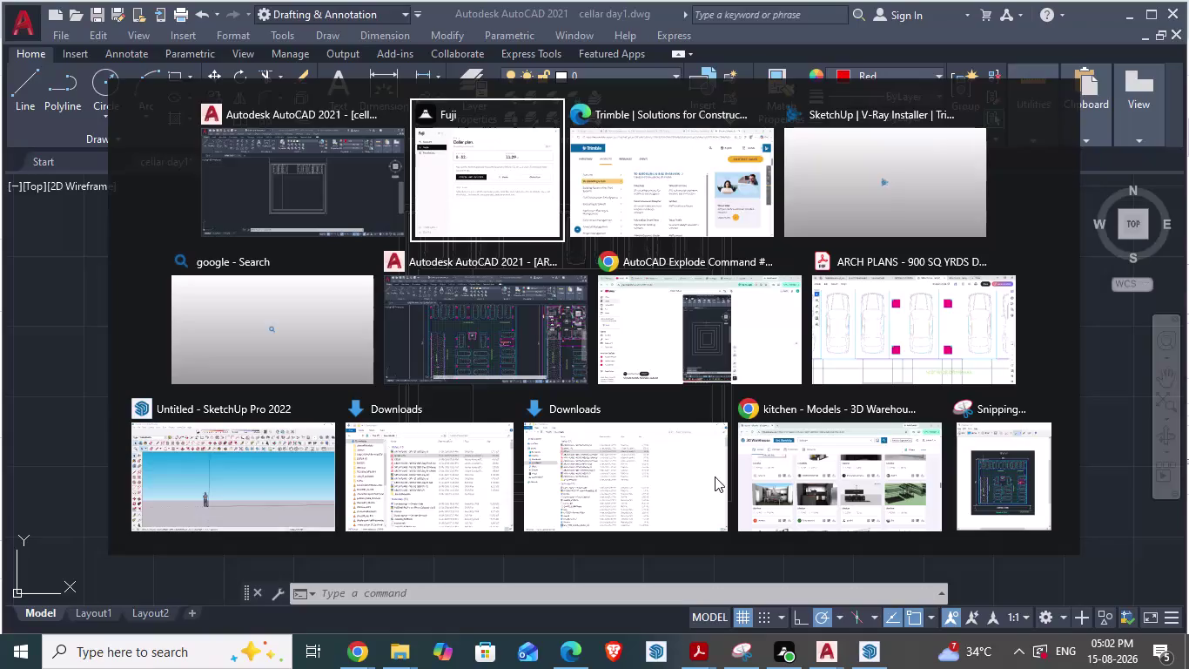
Switch to the ARCH PLANS - 900 SQ YRDS drawing and zoom to the cellar ramp.
key(alt+Tab)
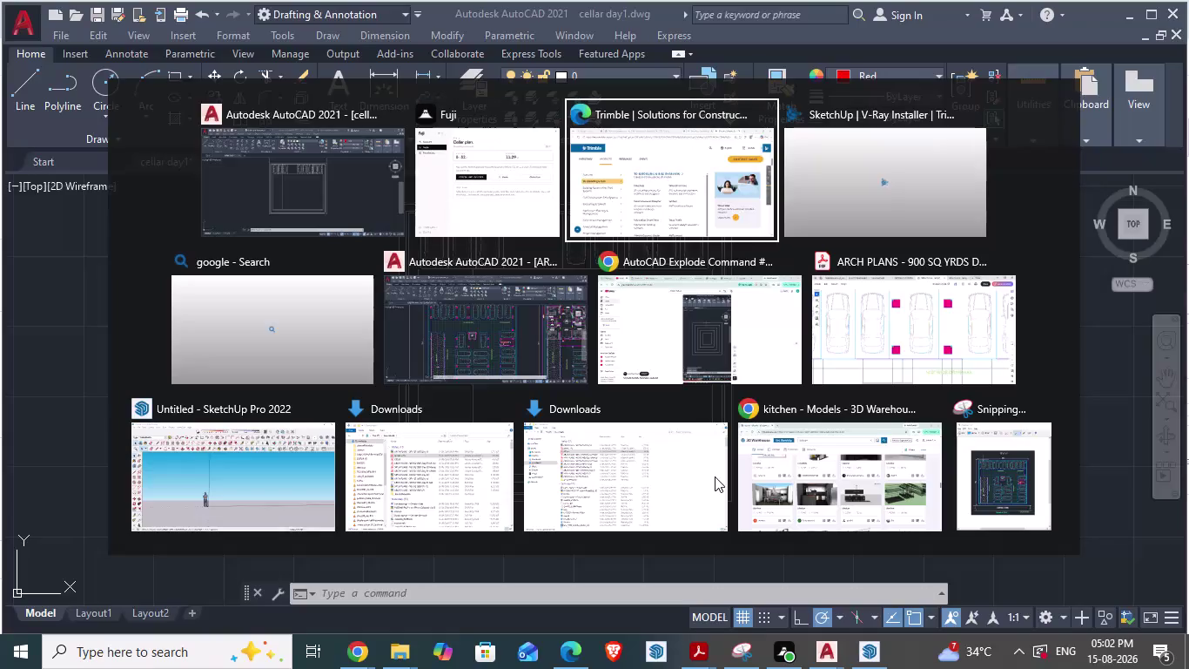
key(alt+Tab)
key(alt+Tab)
key(alt+Tab)
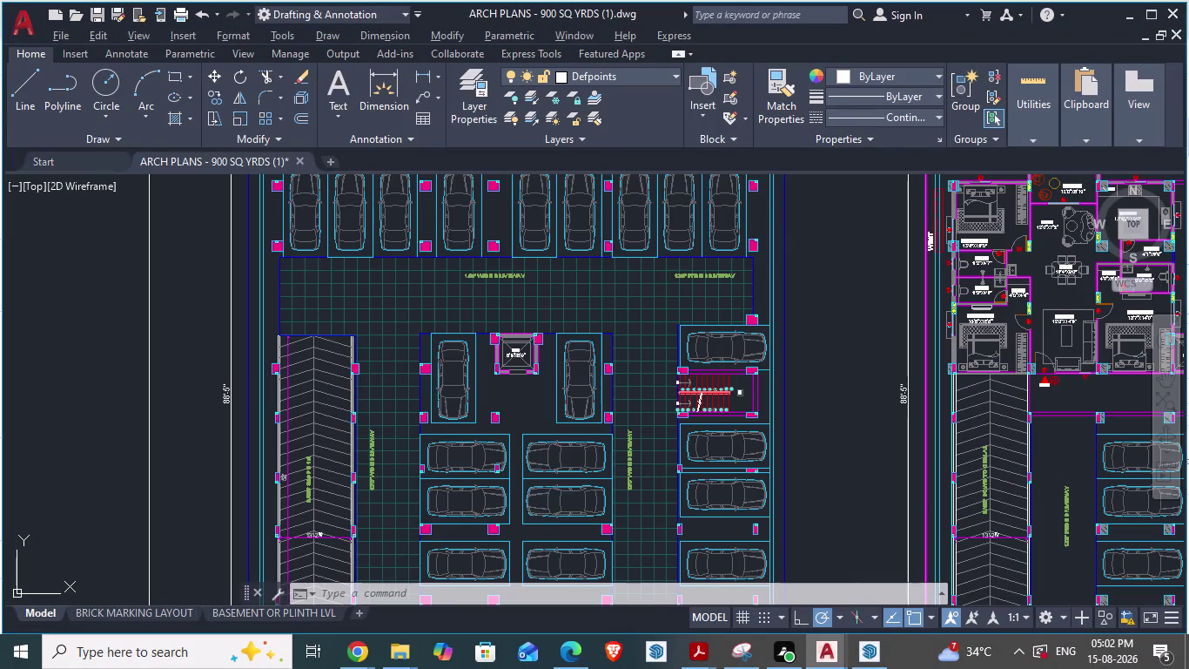
key(alt+Tab)
key(alt+Tab)
scroll(down, 3)
scroll(up, 3)
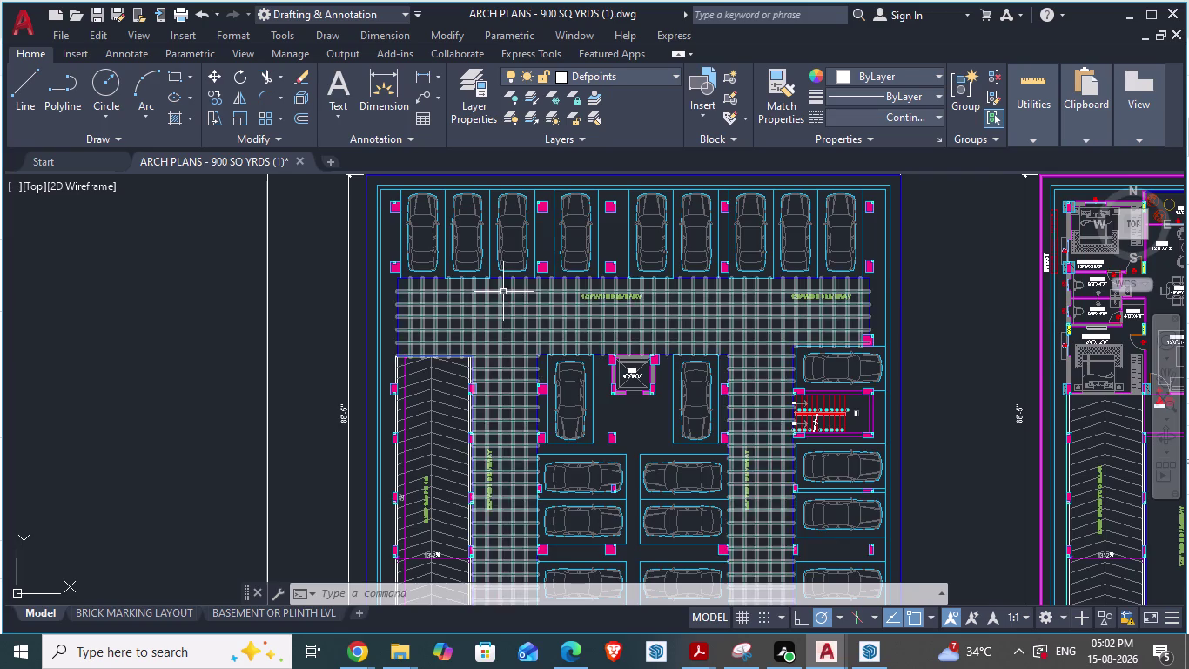
scroll(down, 3)
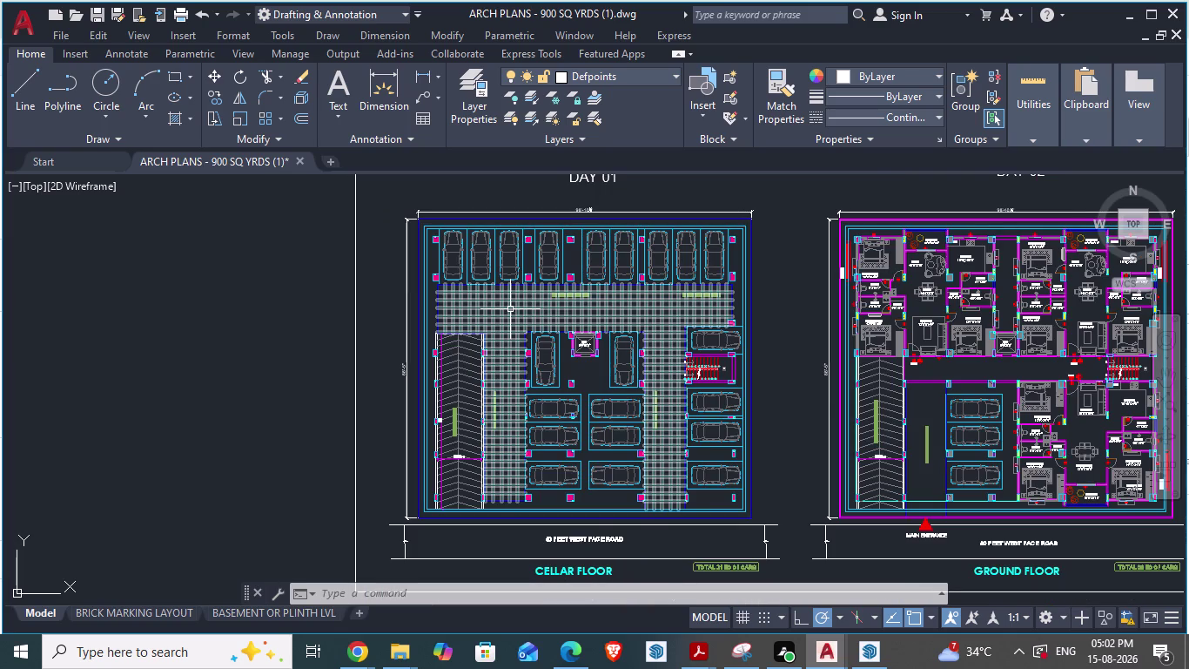
scroll(up, 3)
scroll(up, 3)
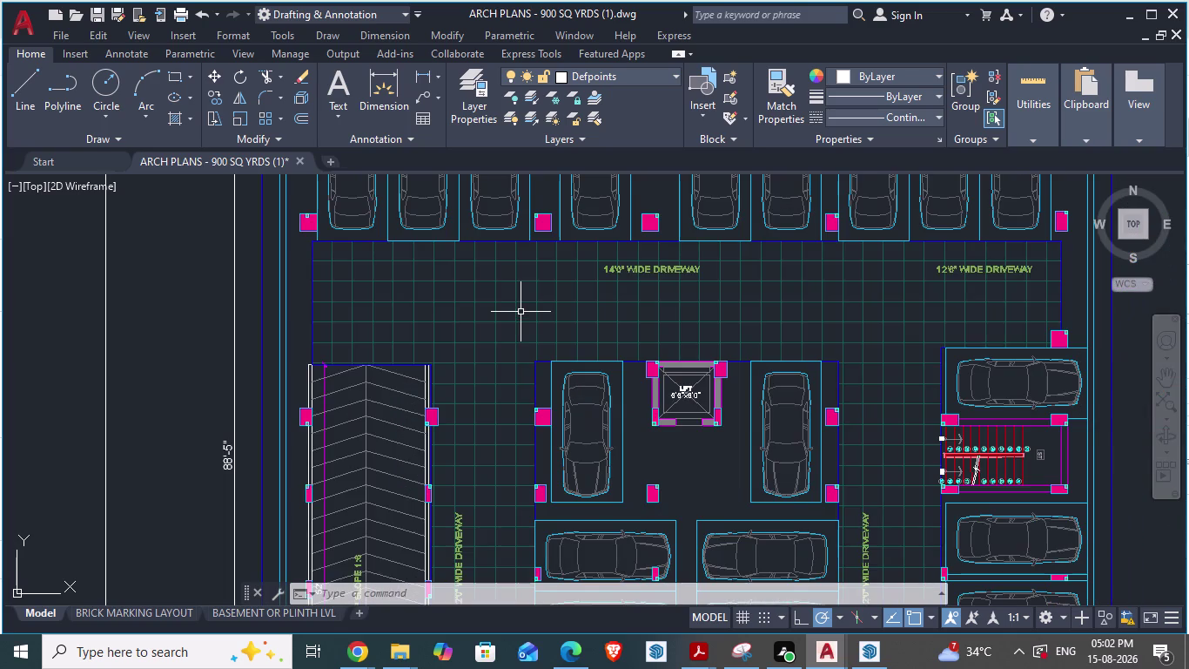
scroll(down, 3)
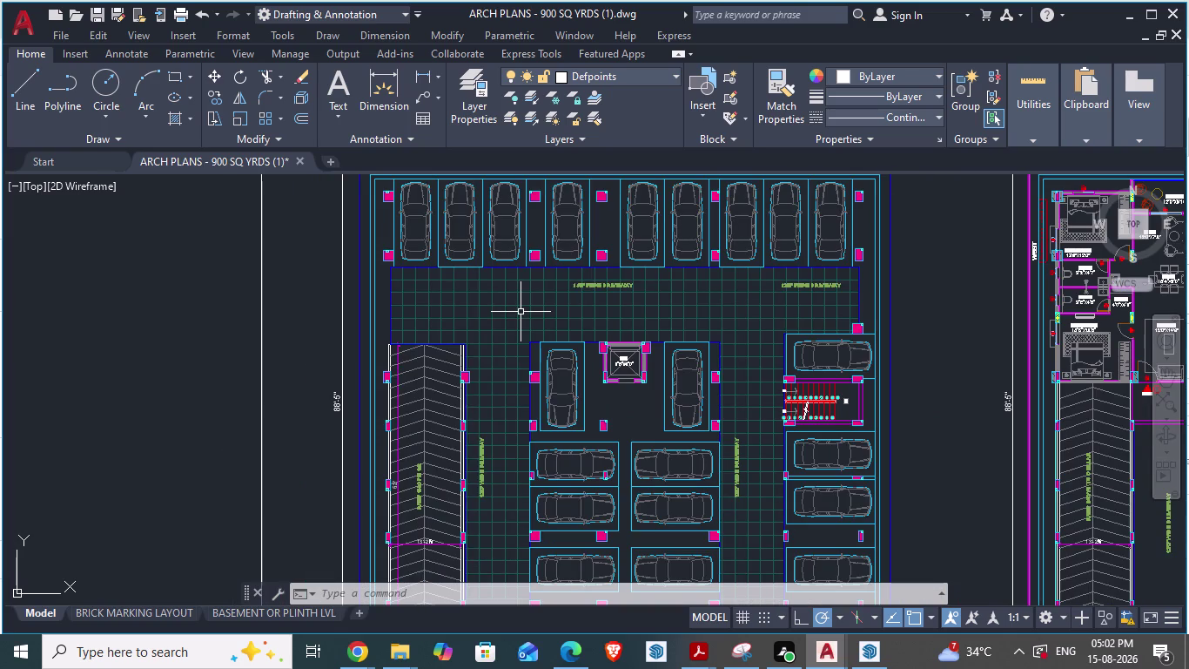
scroll(up, 3)
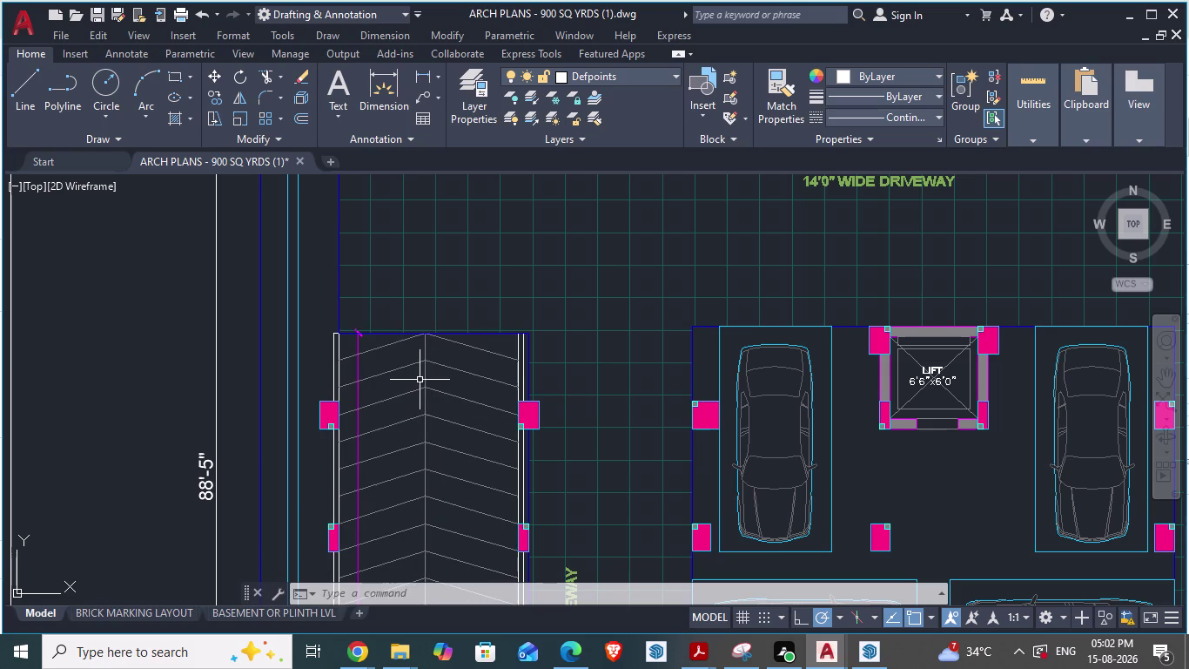
Delete the ramp's chevron hatch and start an aligned dimension with DA.
click(423, 385)
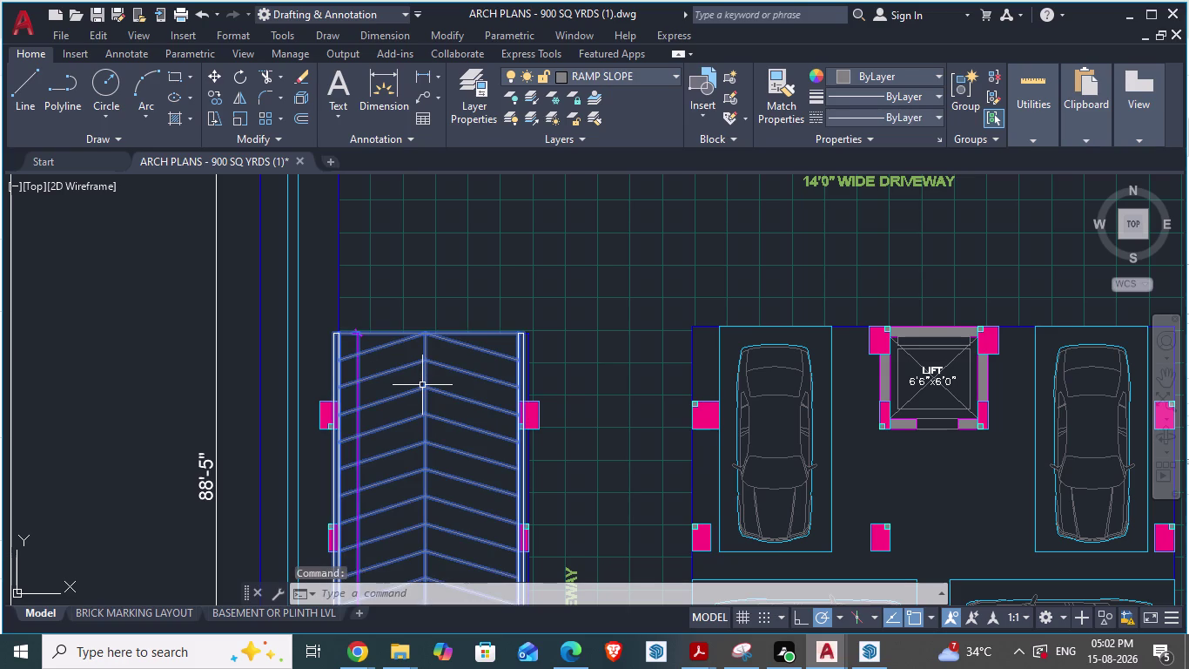
key(Delete)
scroll(down, 3)
scroll(down, 3)
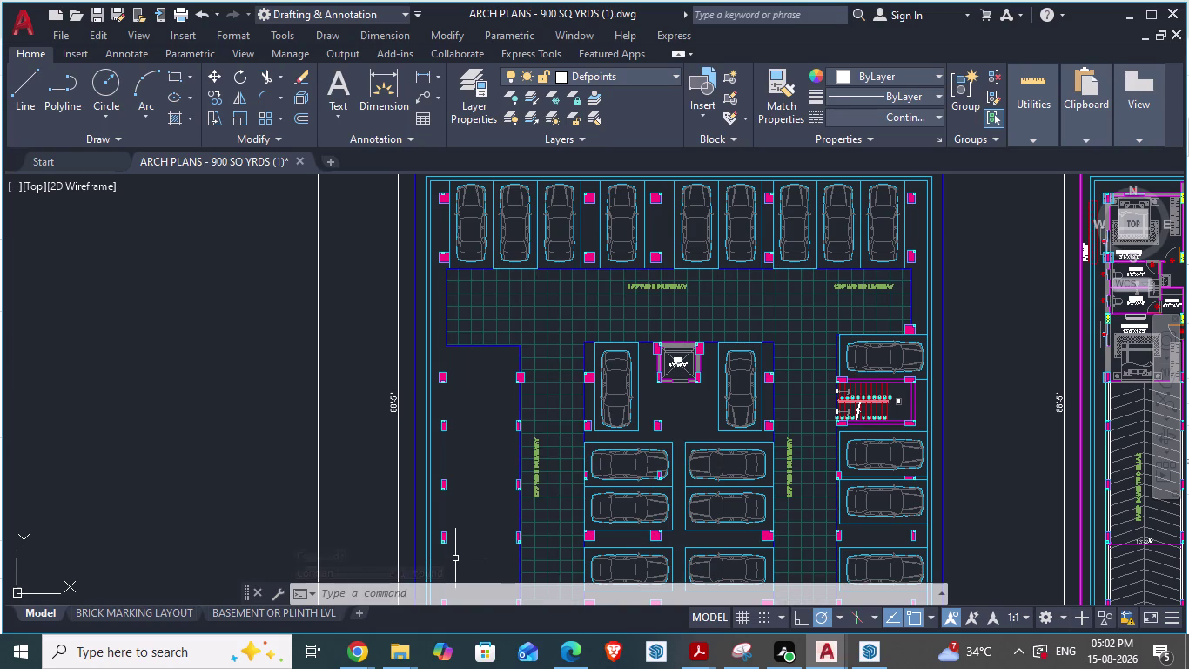
text(da)
key(Return)
scroll(down, 3)
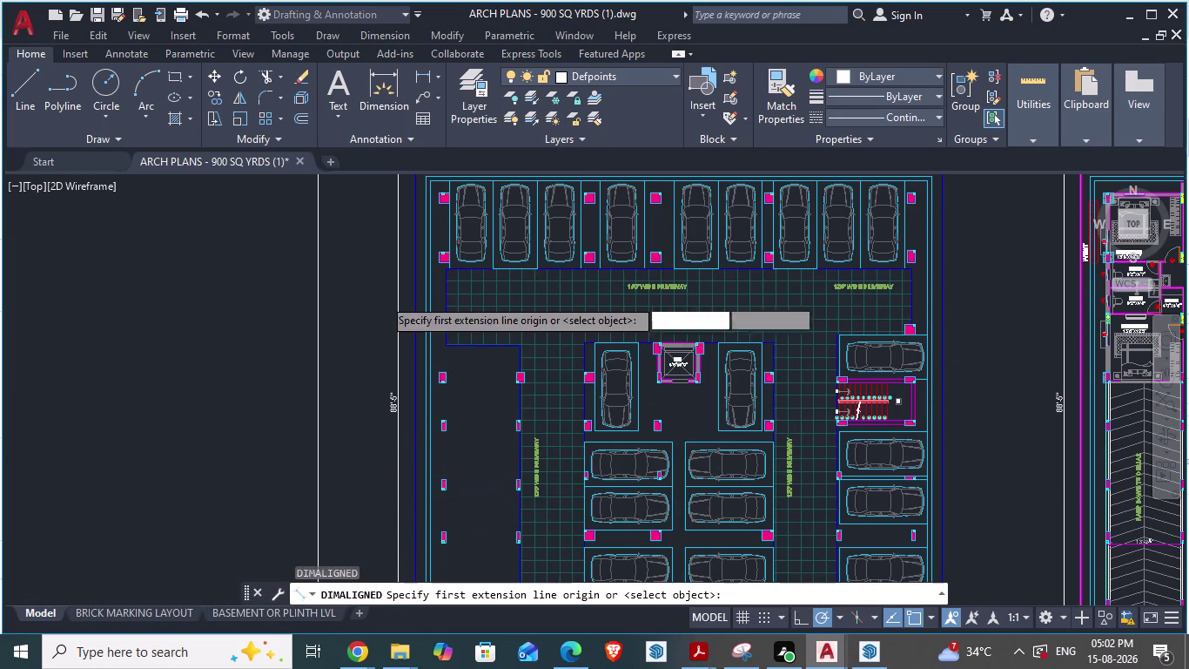
Pick a driveway corner as the aligned dimension's first point, then cancel.
scroll(up, 3)
scroll(up, 3)
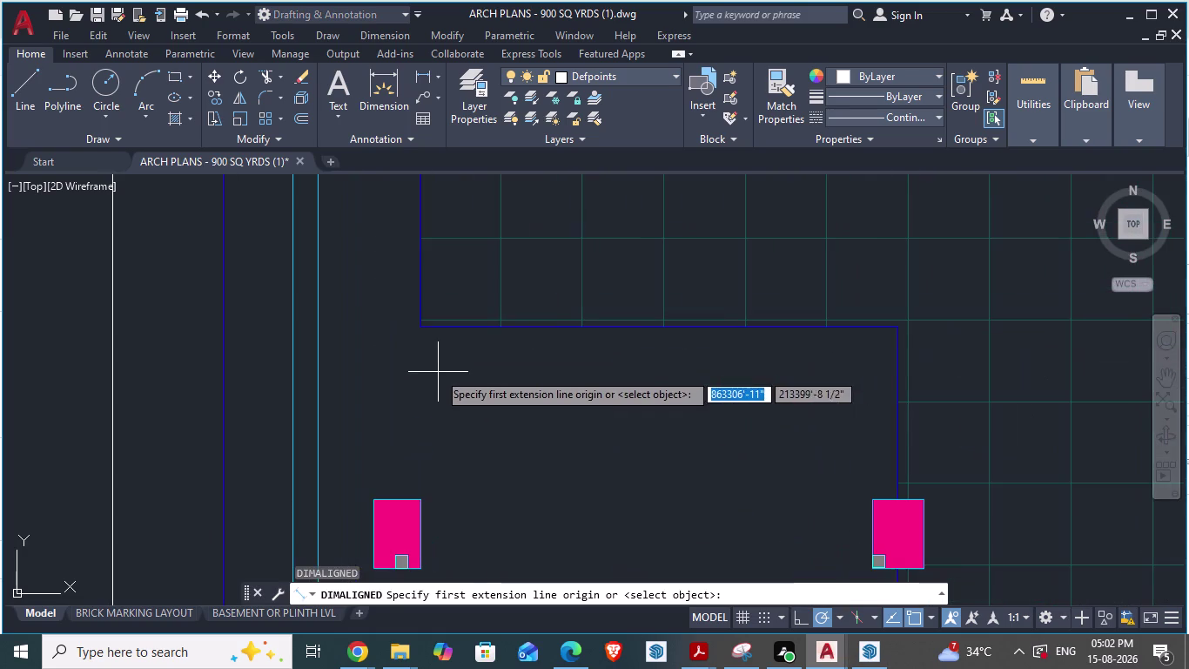
scroll(down, 3)
scroll(up, 3)
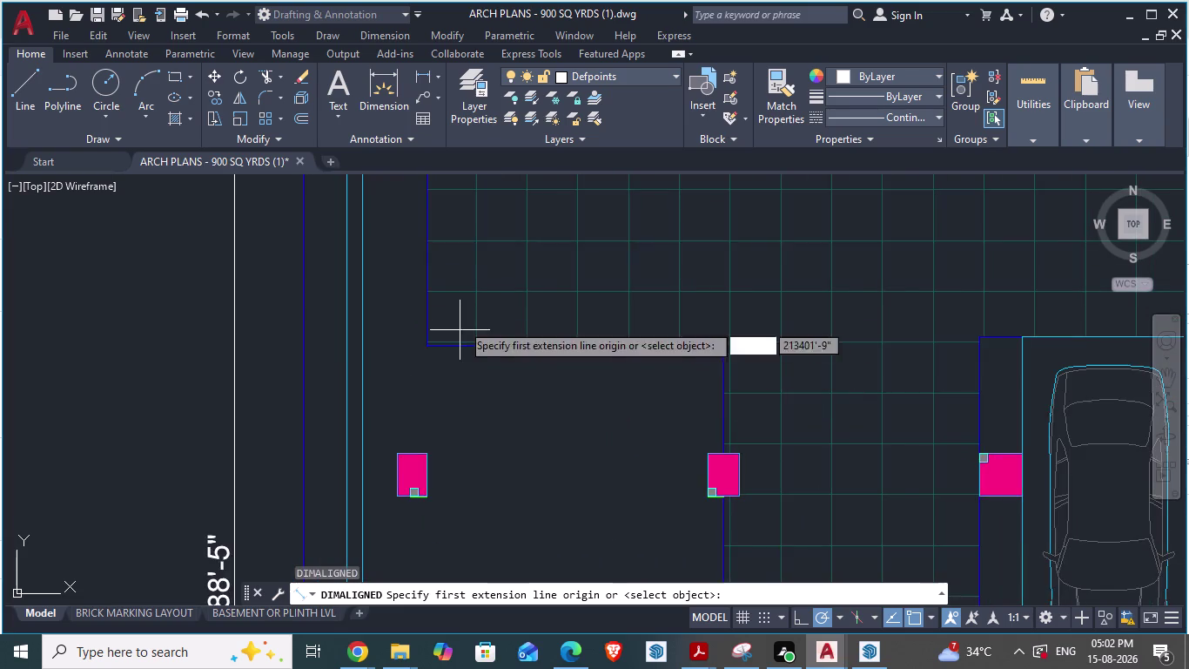
scroll(down, 3)
scroll(down, 3)
scroll(up, 3)
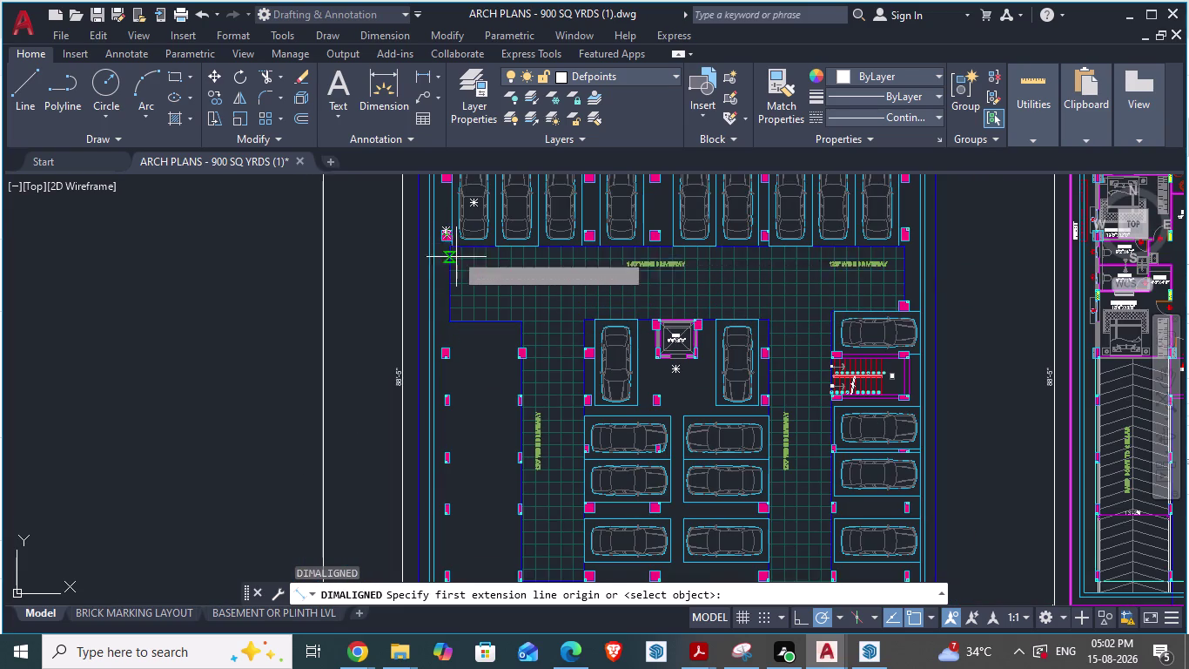
scroll(up, 3)
scroll(up, 3)
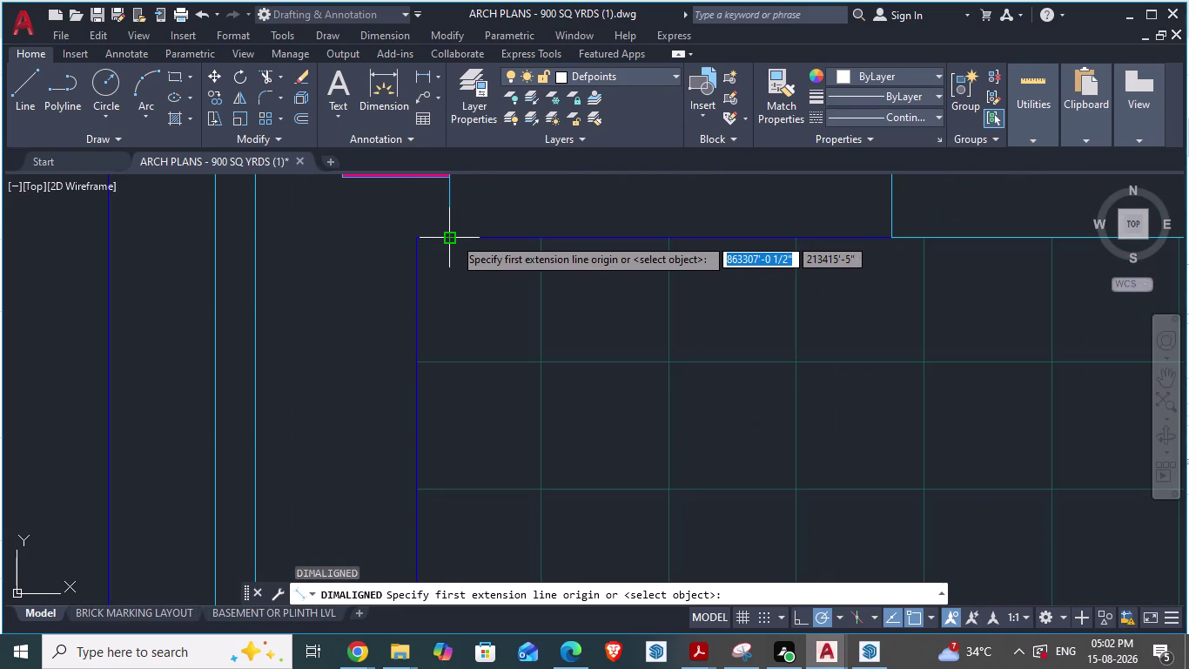
click(246, 294)
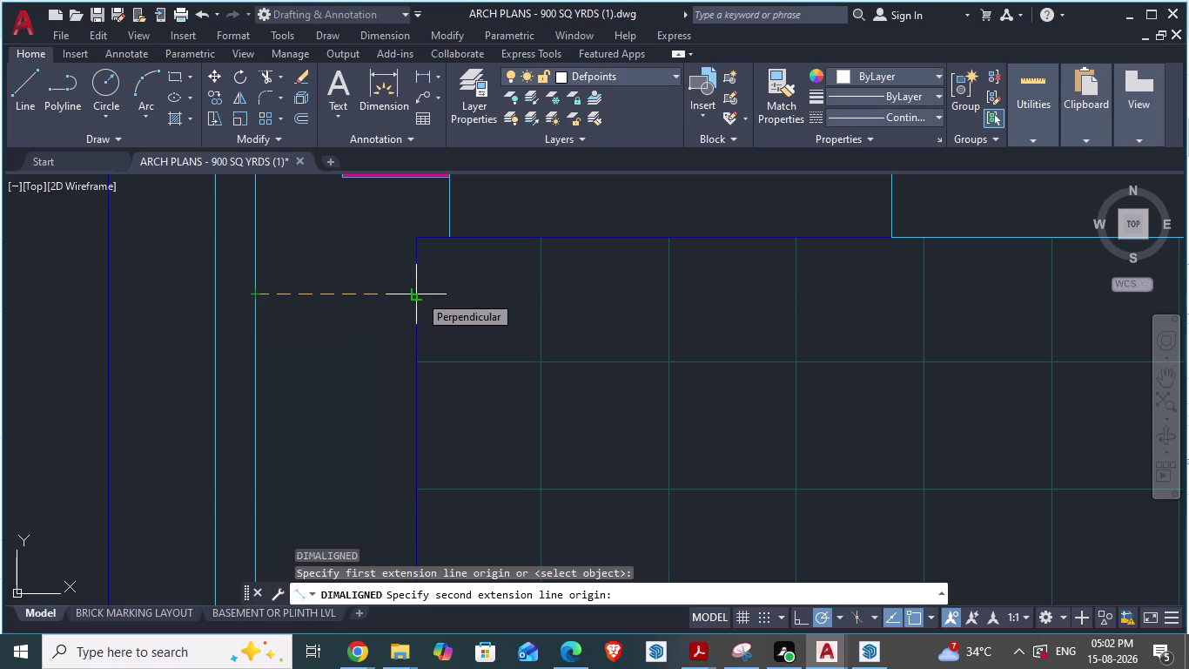
key(Escape)
scroll(down, 3)
scroll(up, 3)
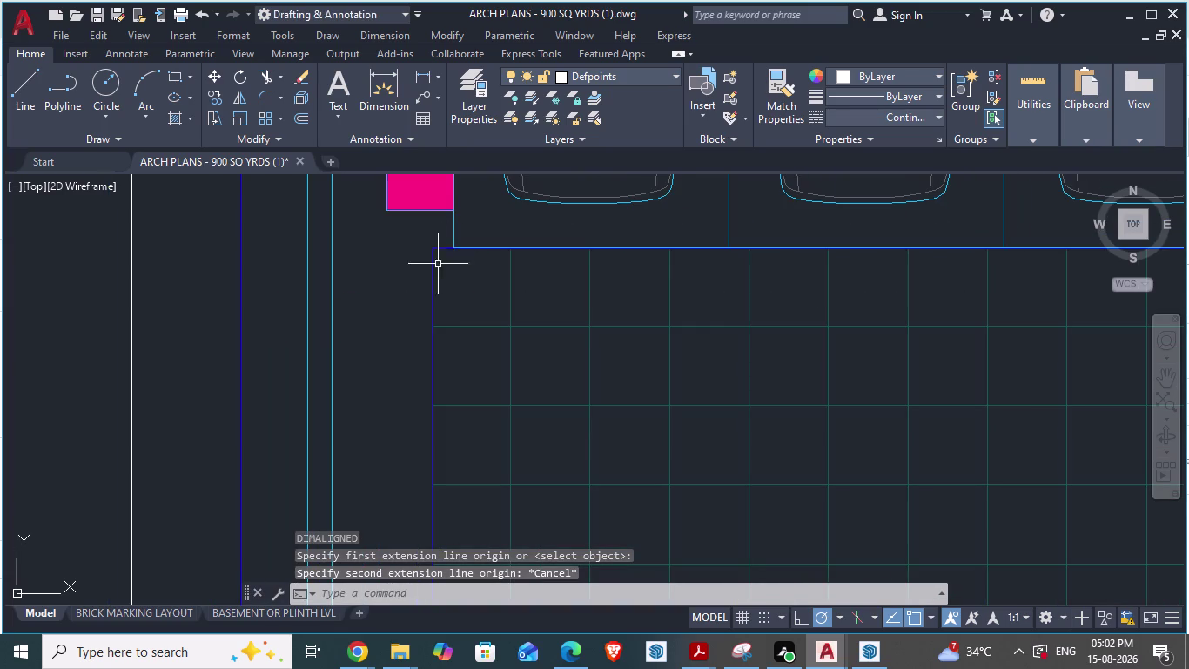
Restart the aligned dimension from another driveway corner and cancel it.
text(da)
key(Return)
click(441, 251)
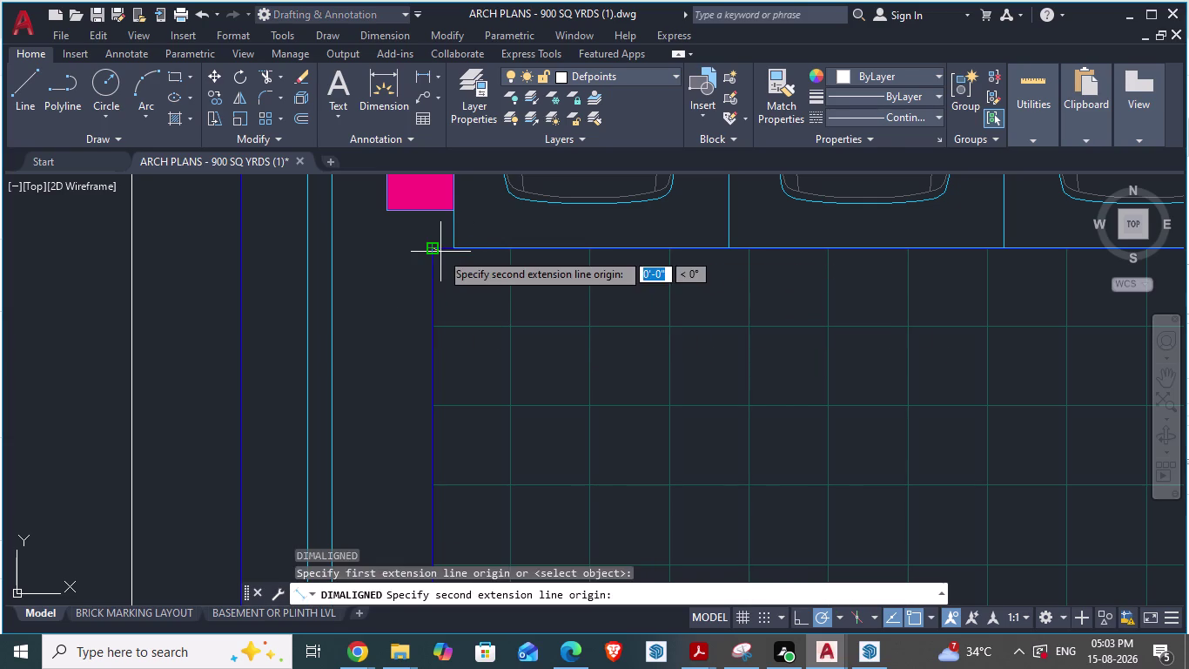
scroll(down, 3)
scroll(down, 3)
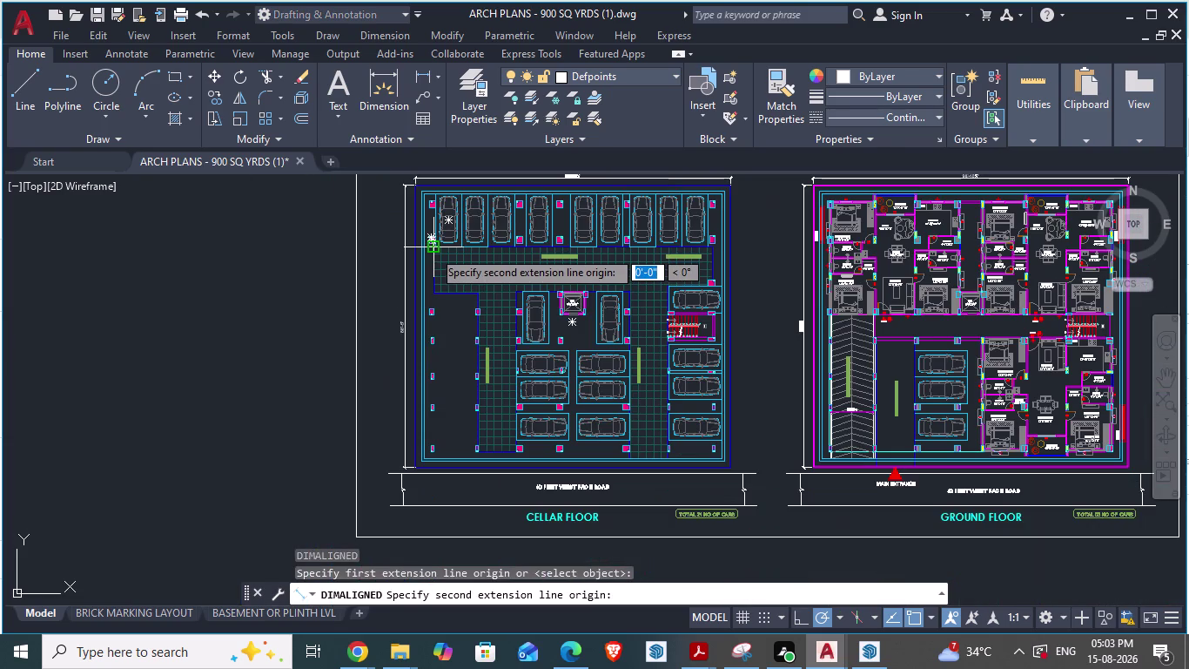
scroll(up, 3)
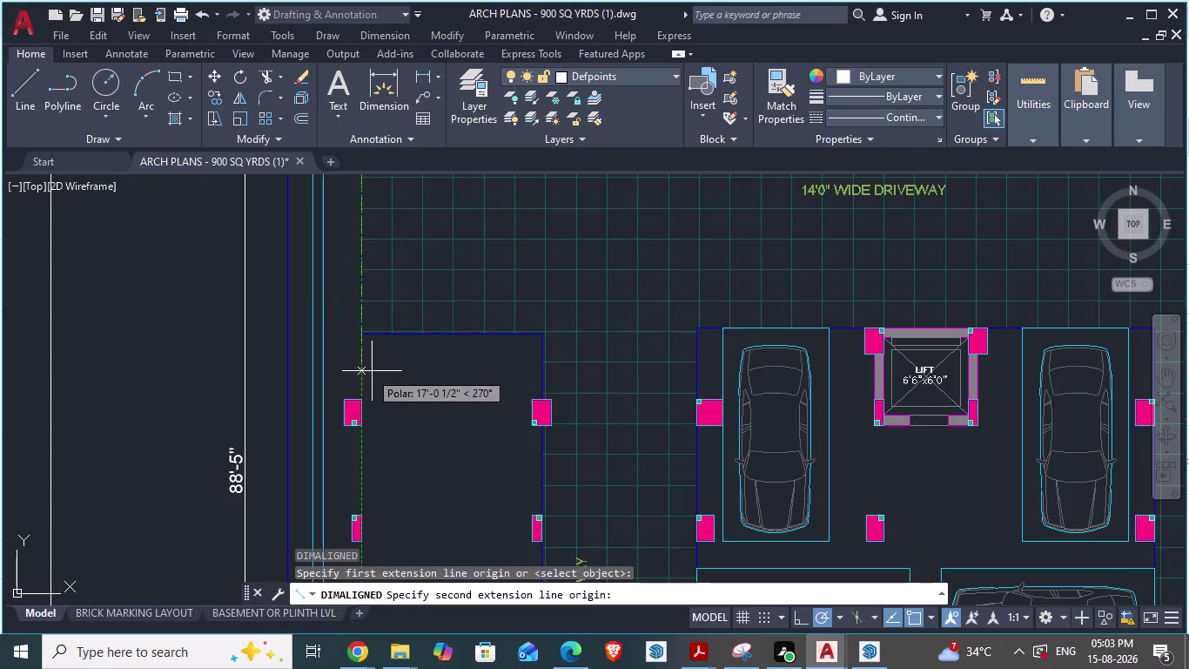
key(Escape)
Retry from the inner driveway corner, cancel, and return to cellar day1.
key(d)
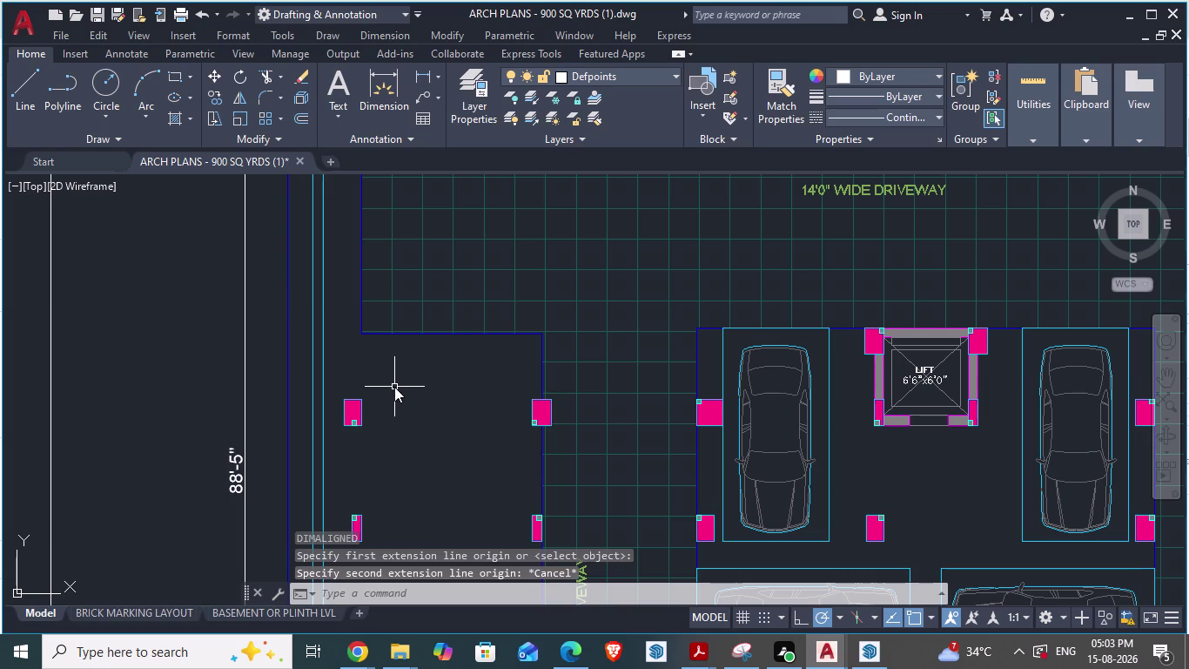
key(a)
key(Return)
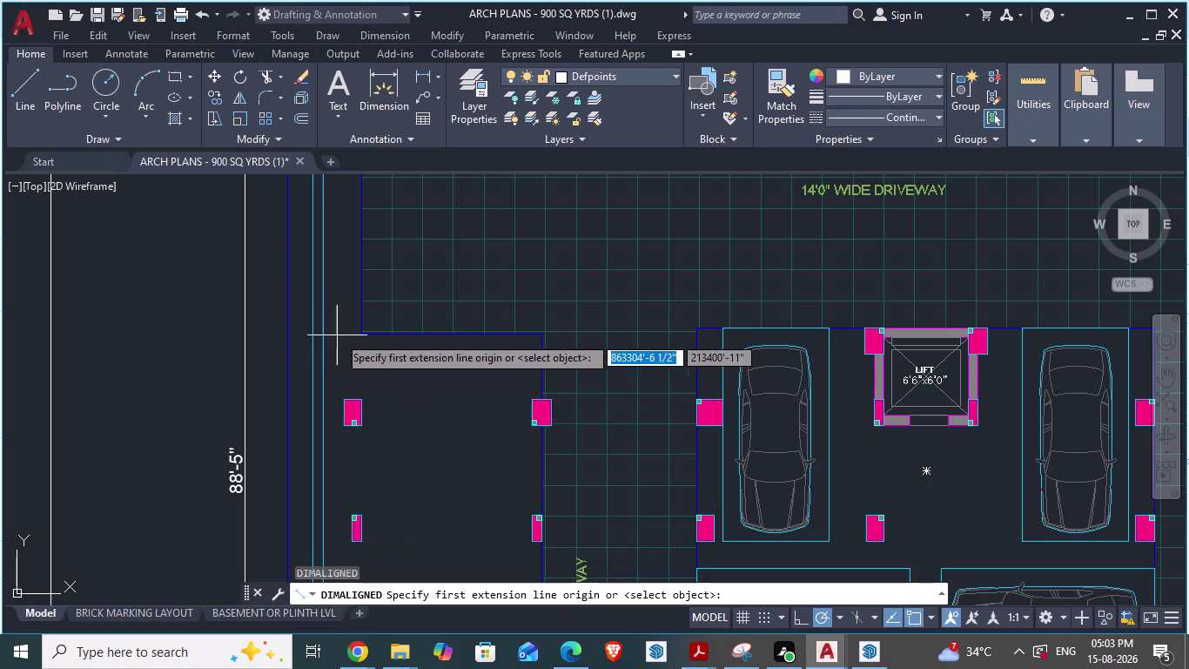
click(364, 338)
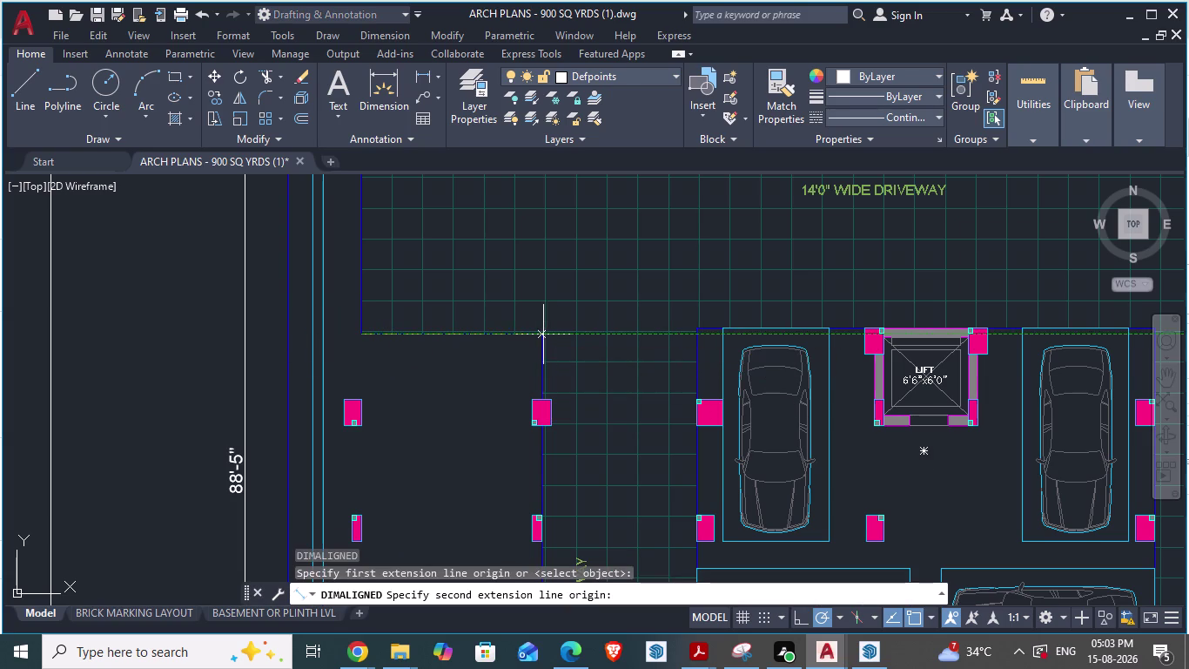
scroll(up, 3)
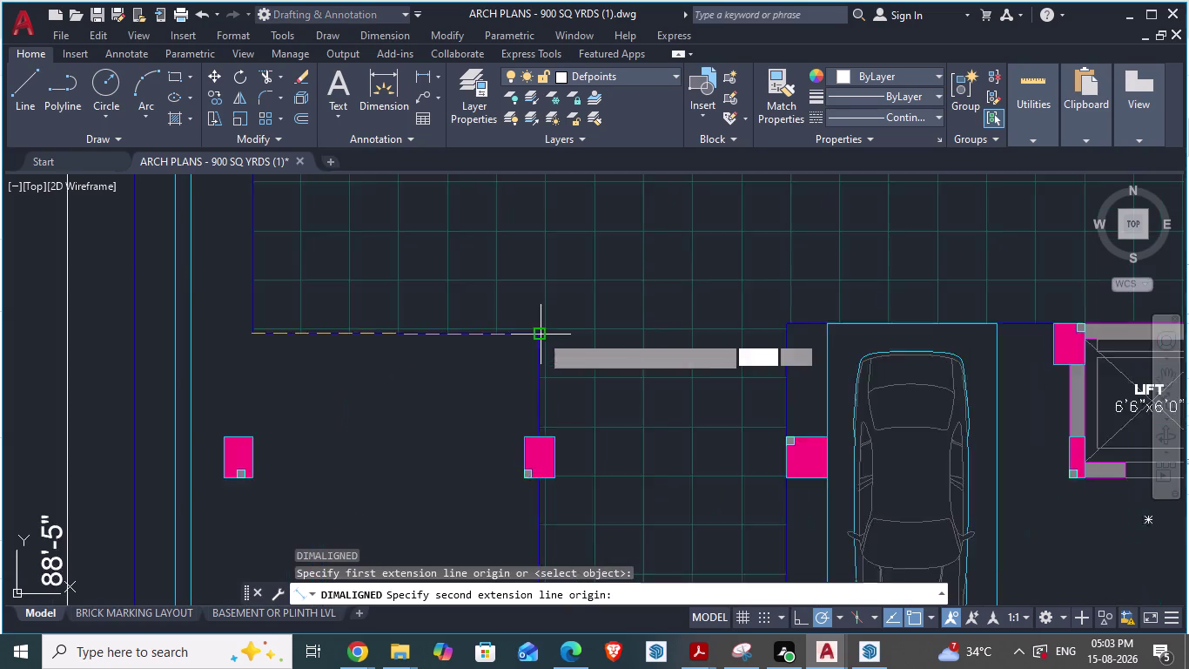
scroll(up, 3)
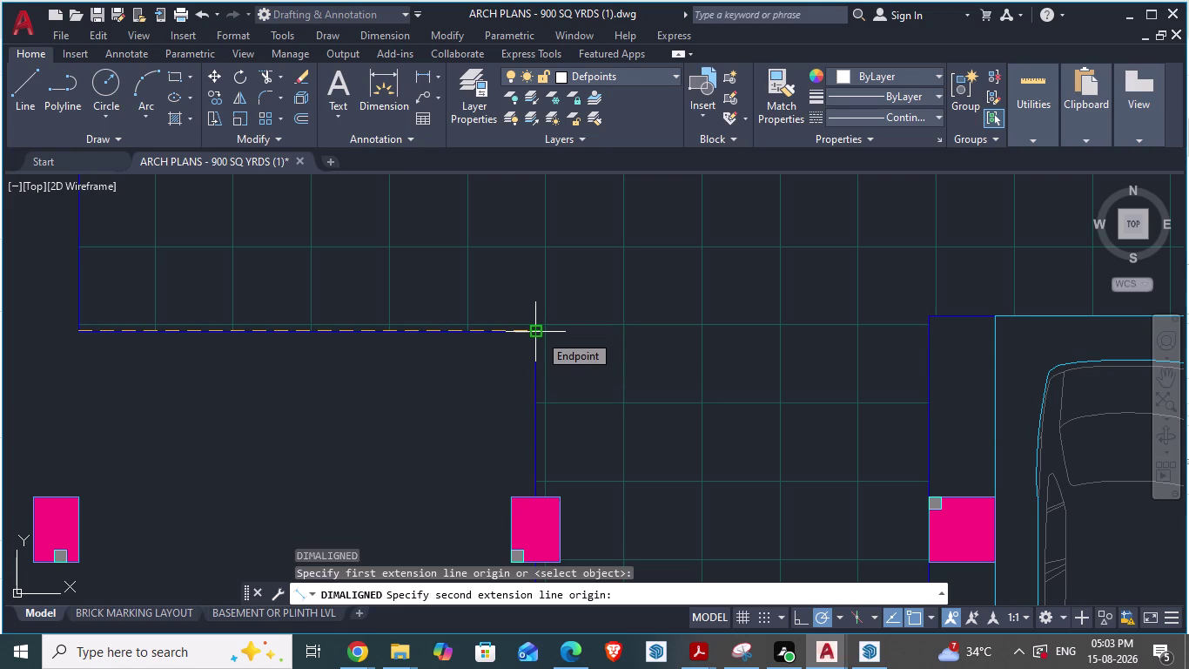
key(Escape)
scroll(down, 3)
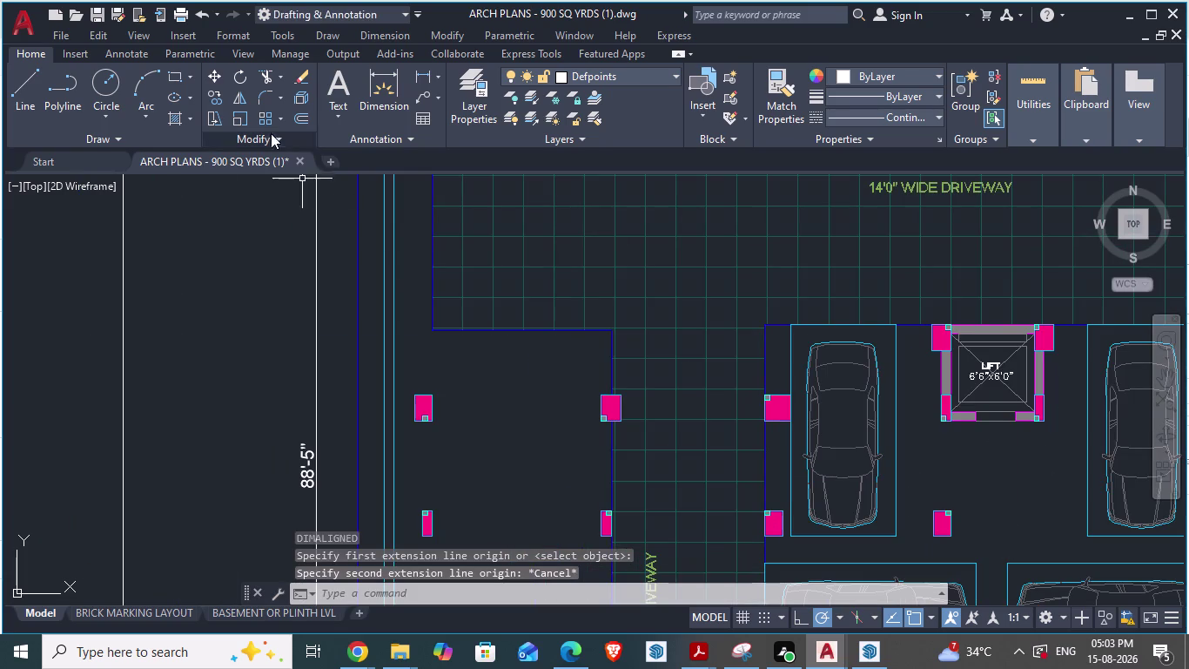
key(alt+Tab)
Start an aligned dimension on the driveway's left edge, then cancel it.
scroll(up, 3)
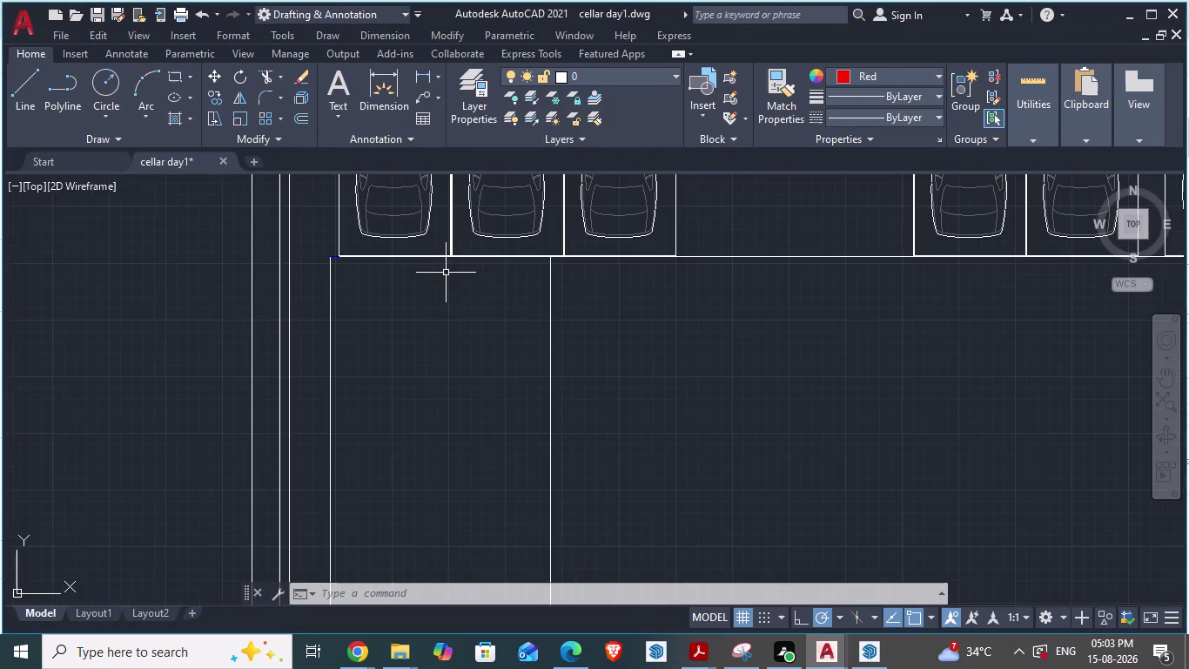
scroll(up, 3)
scroll(down, 3)
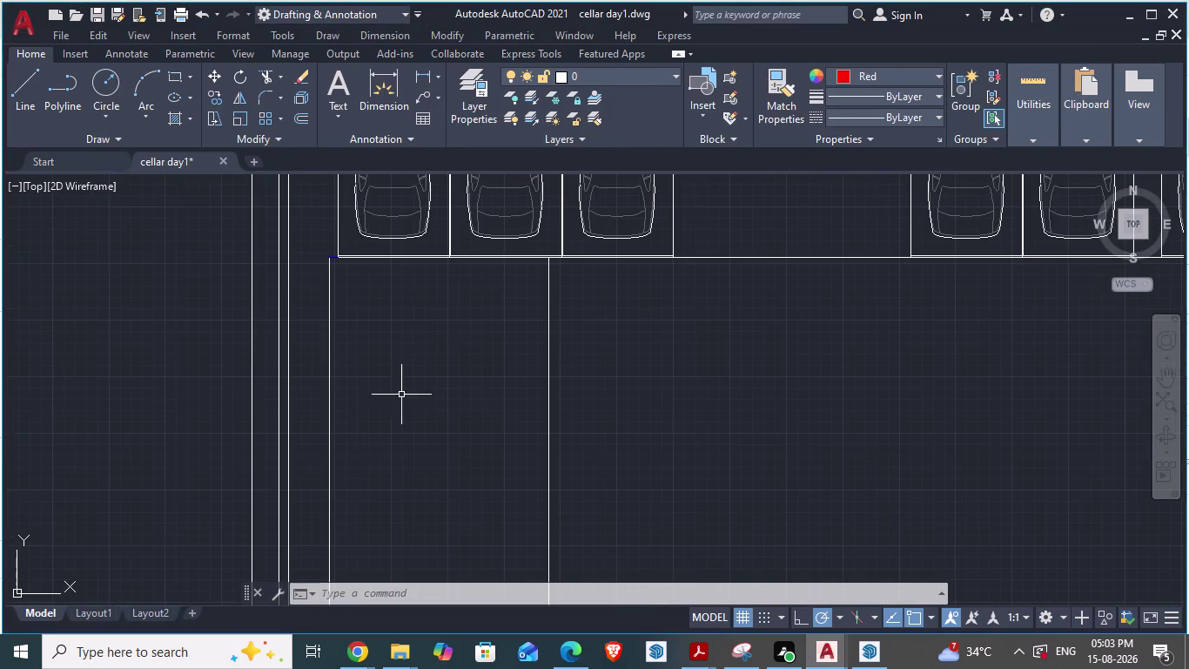
key(d)
key(a)
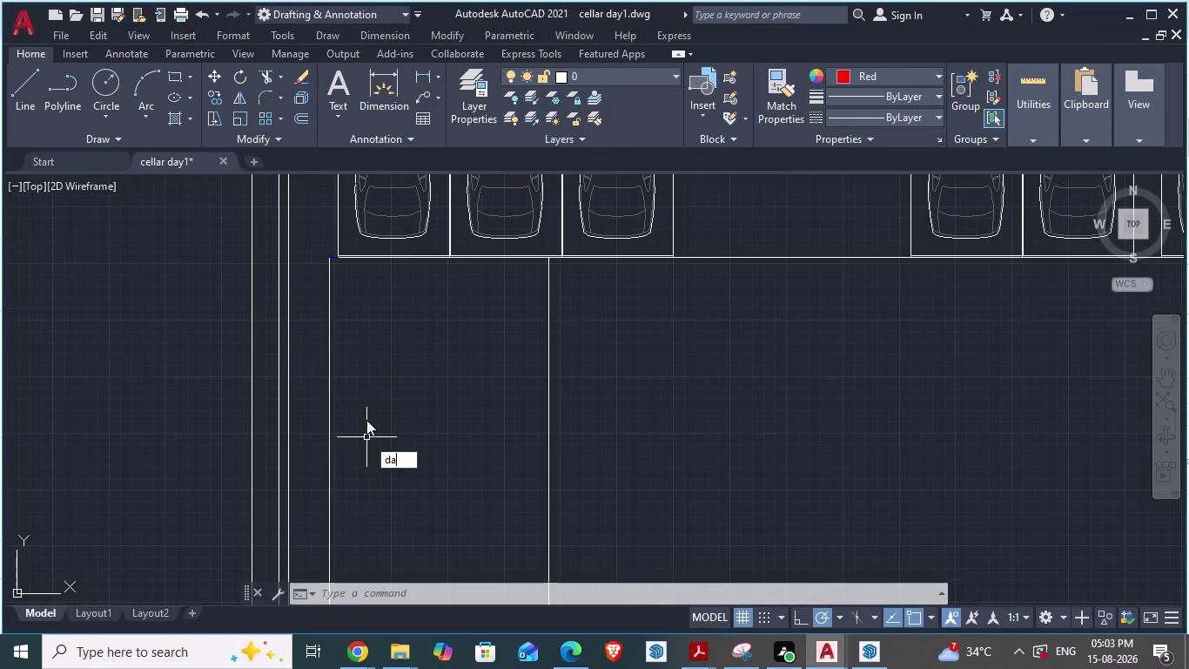
key(Return)
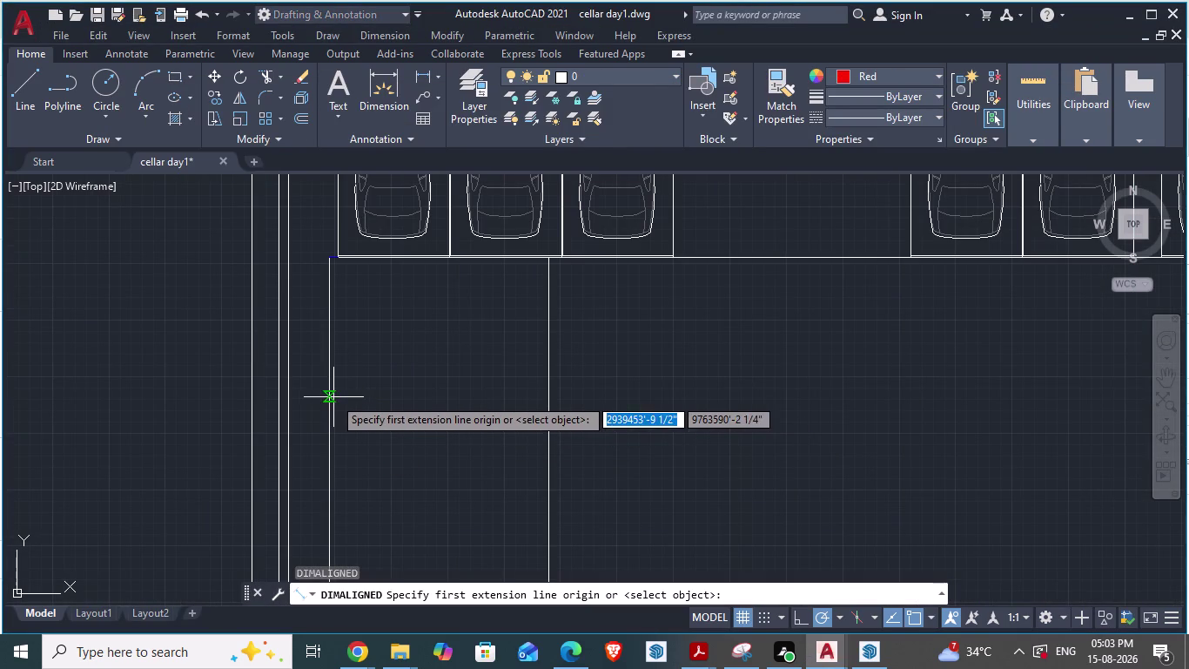
click(289, 382)
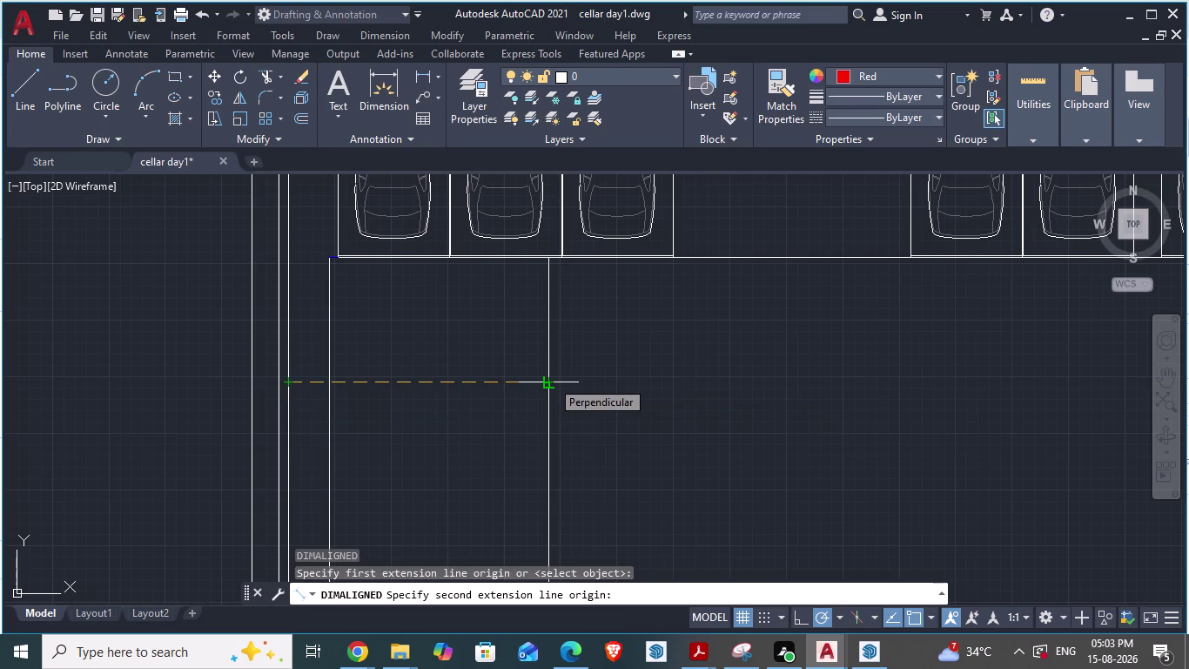
key(Escape)
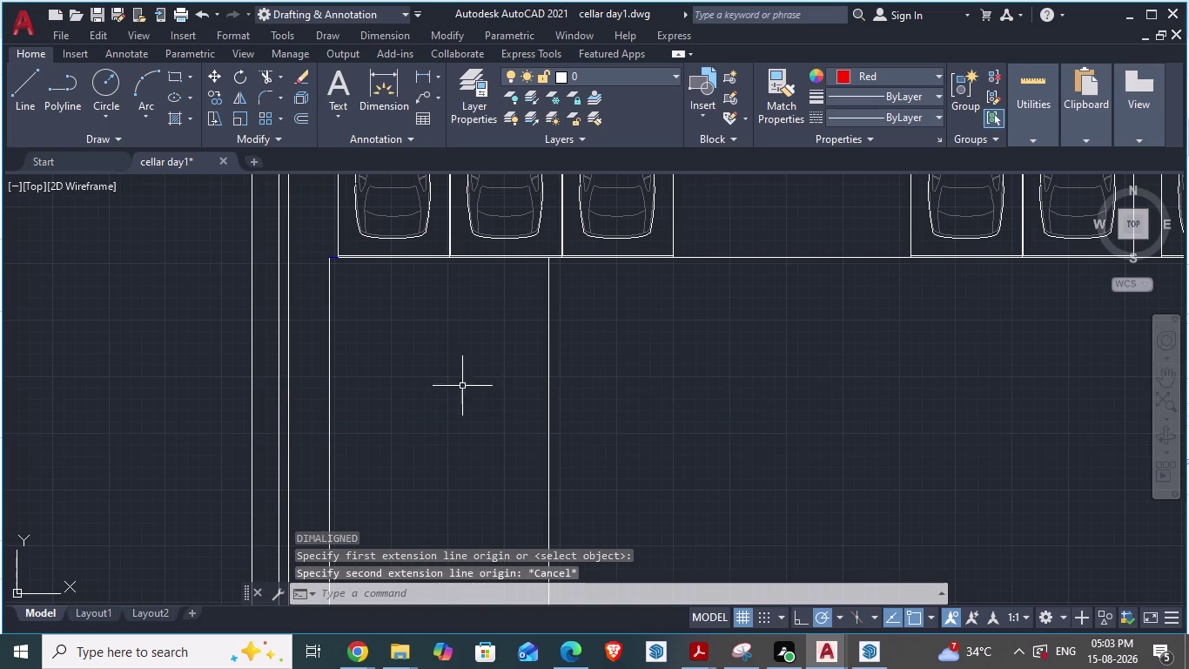
In ARCH PLANS, measure from the top end of the driveway edge, then return to cellar day1.
key(alt+Tab)
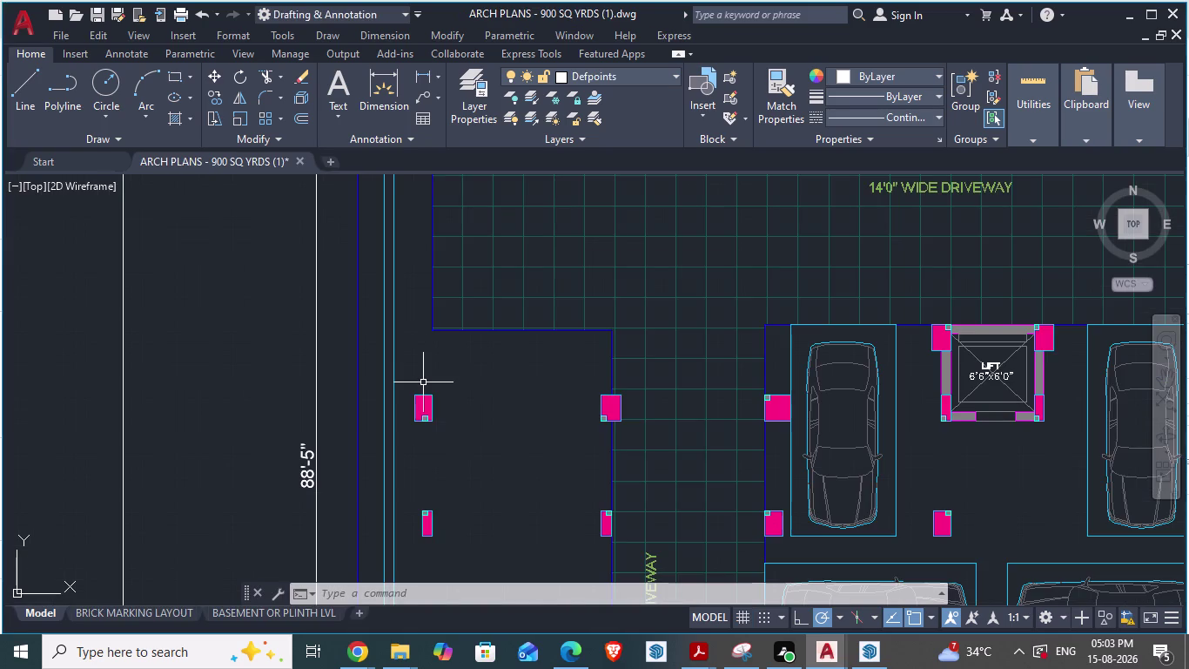
key(alt+Tab)
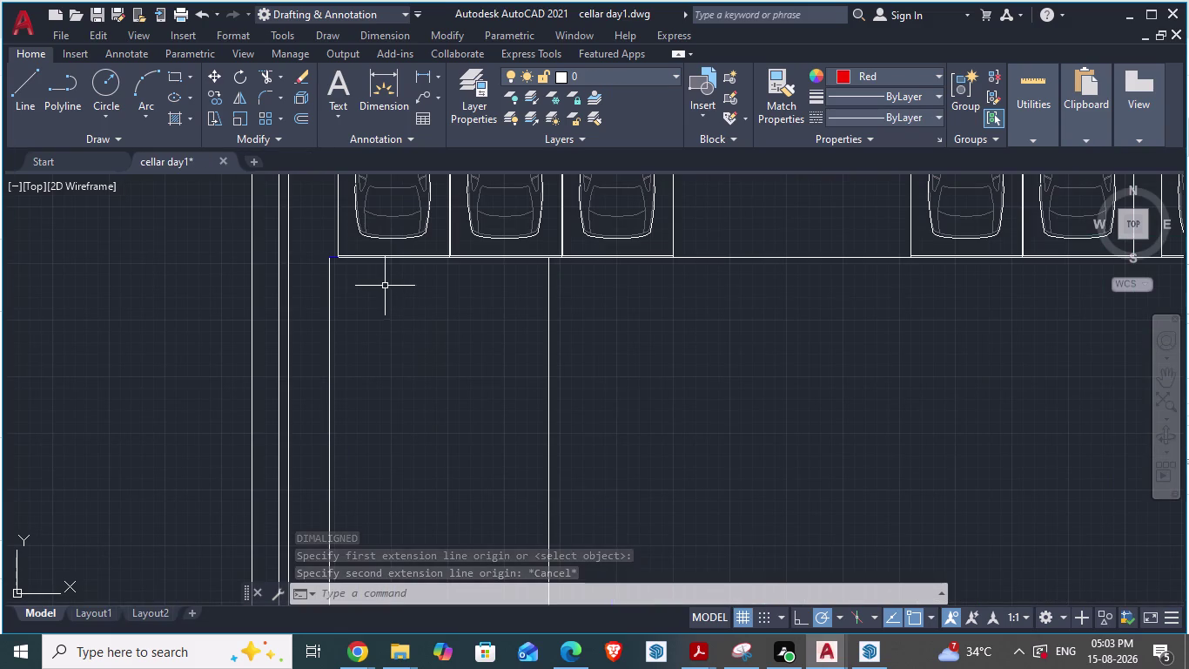
key(alt+Tab)
scroll(down, 3)
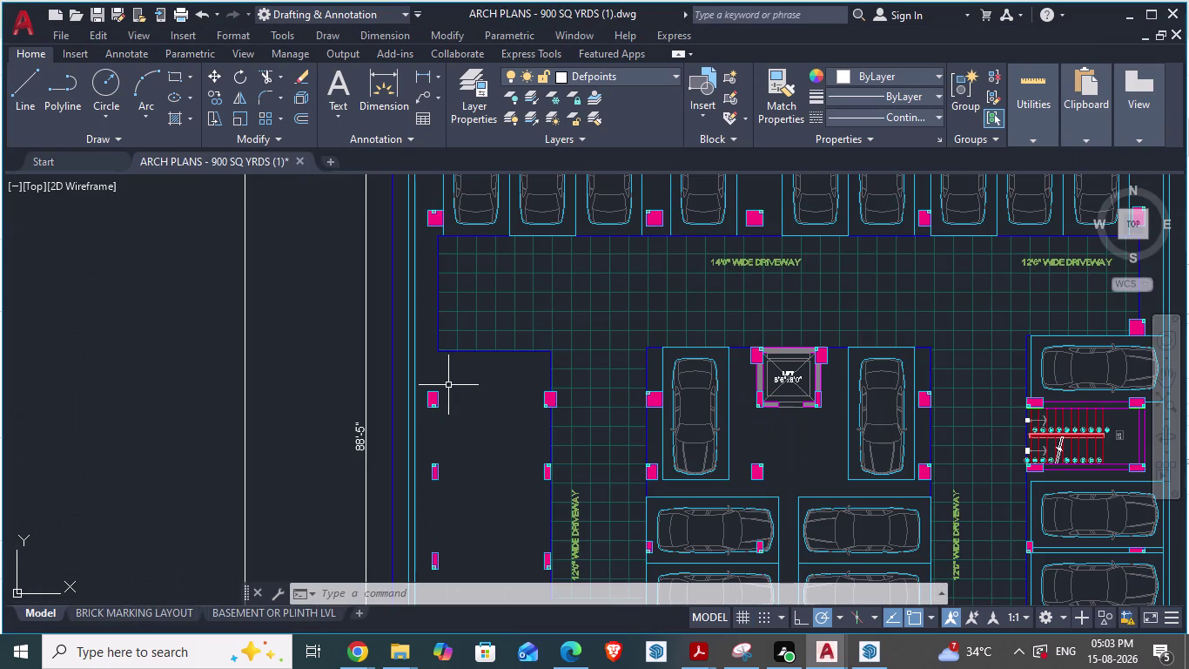
text(da)
key(Return)
scroll(up, 3)
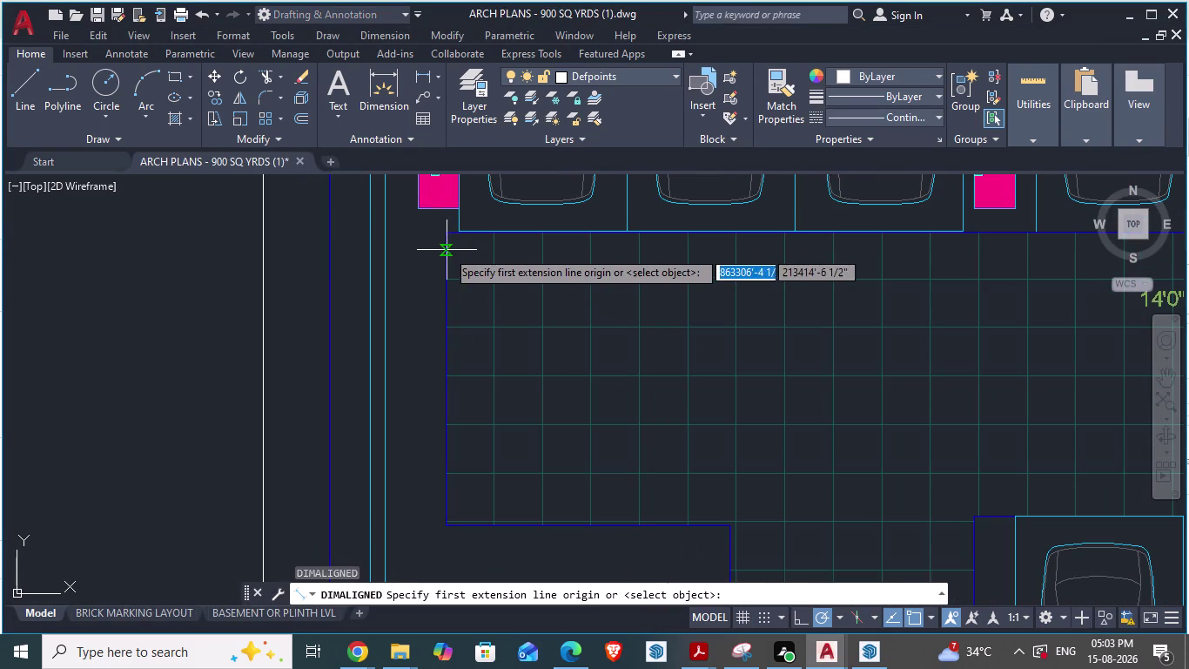
click(450, 232)
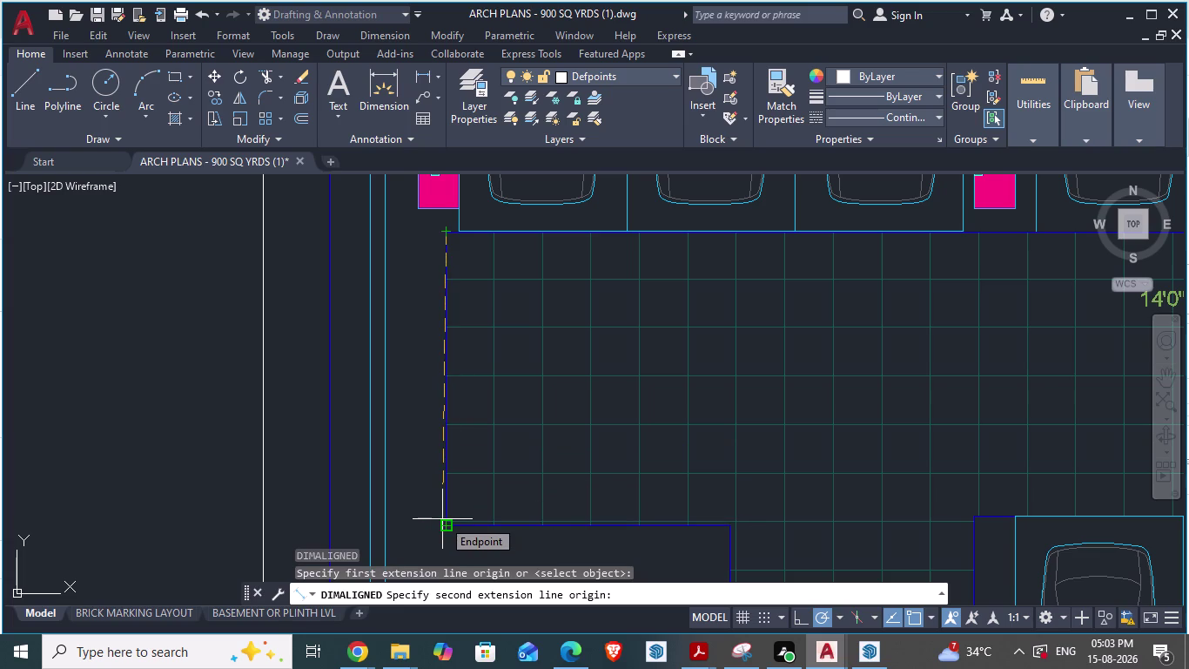
key(Escape)
key(alt+Tab)
scroll(down, 3)
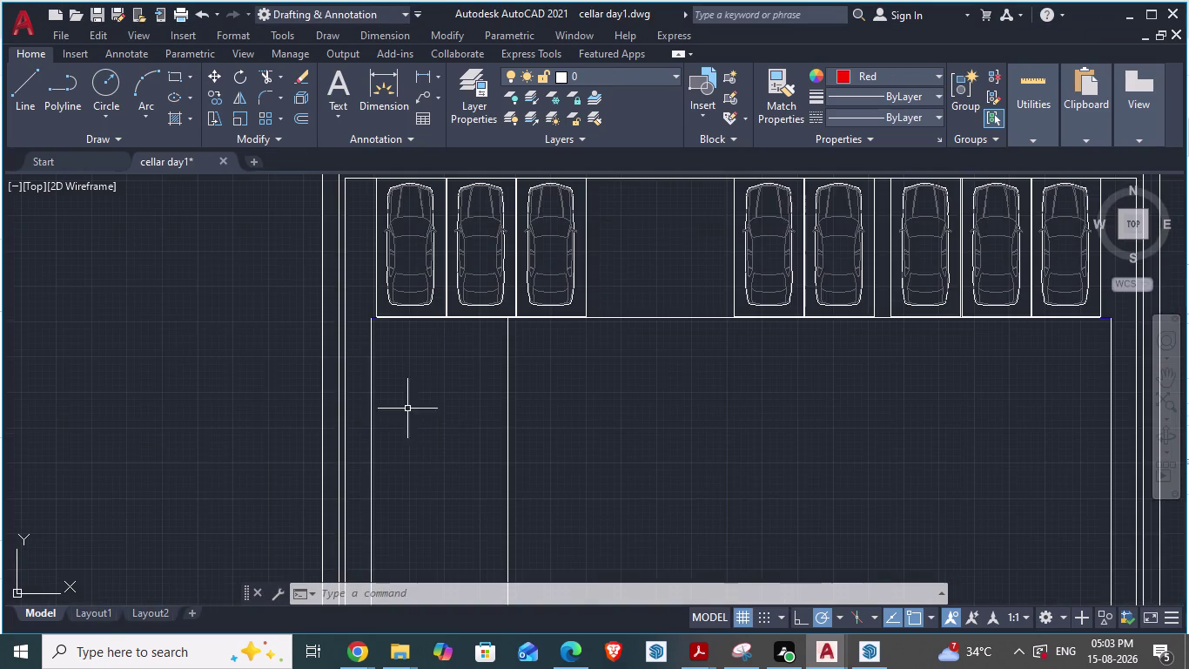
Place a 14'-5" aligned dimension from the left edge's top corner, then switch to ARCH PLANS.
scroll(up, 3)
key(d)
key(a)
key(Return)
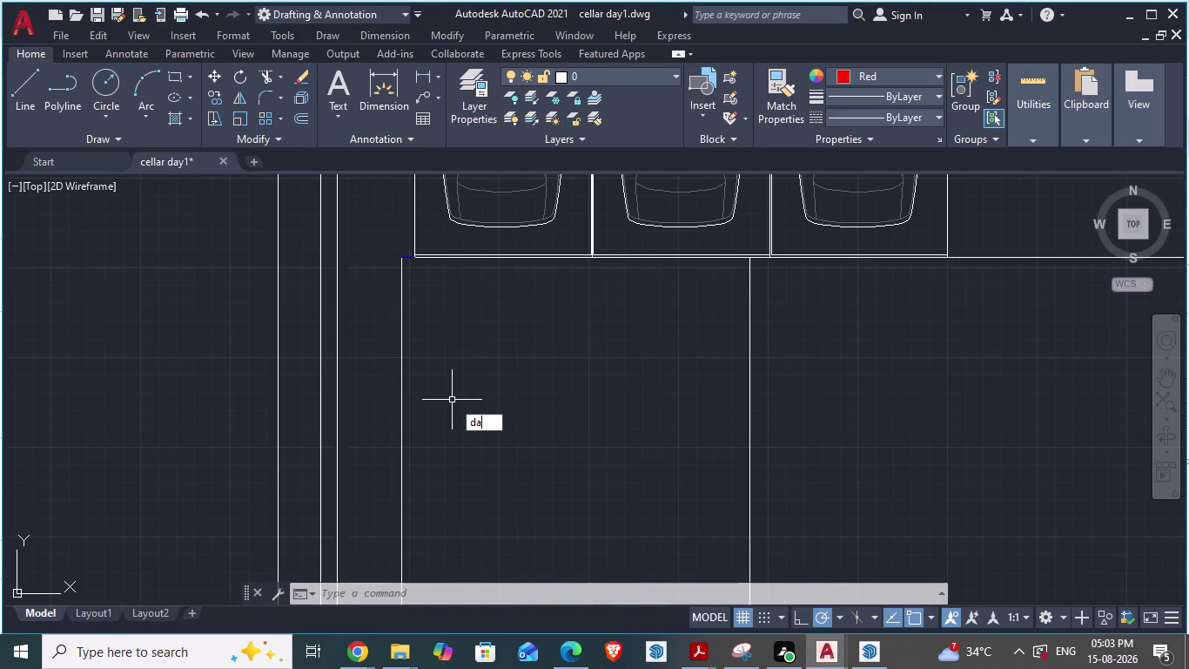
click(398, 263)
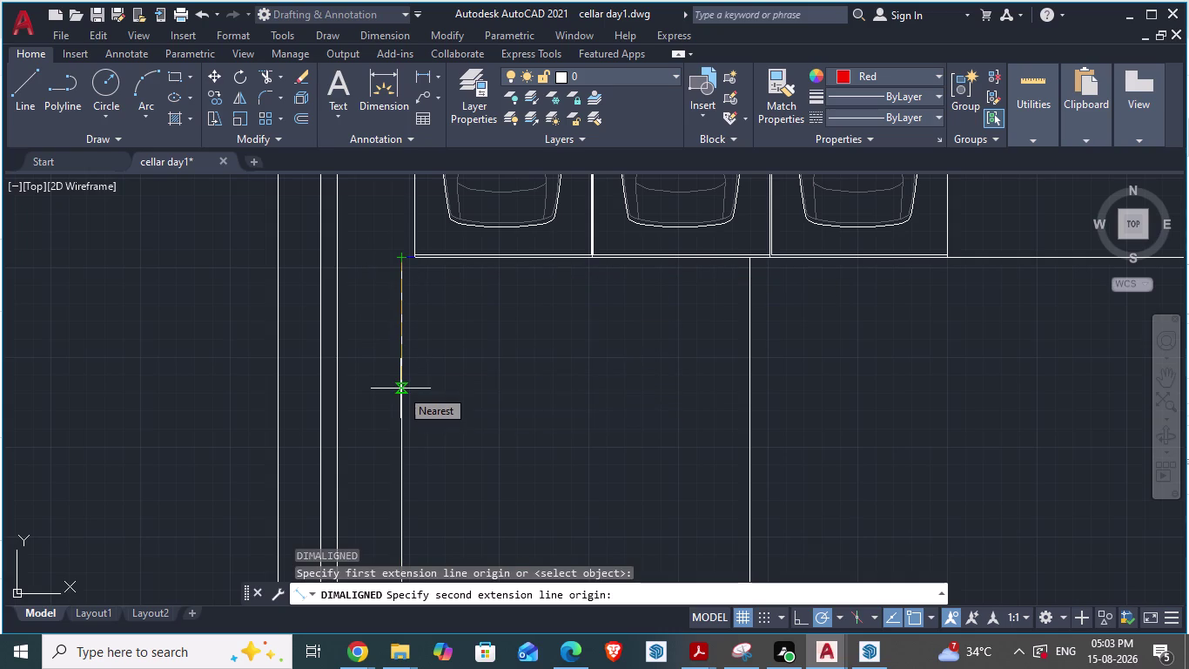
text(14)
key(apostrophe)
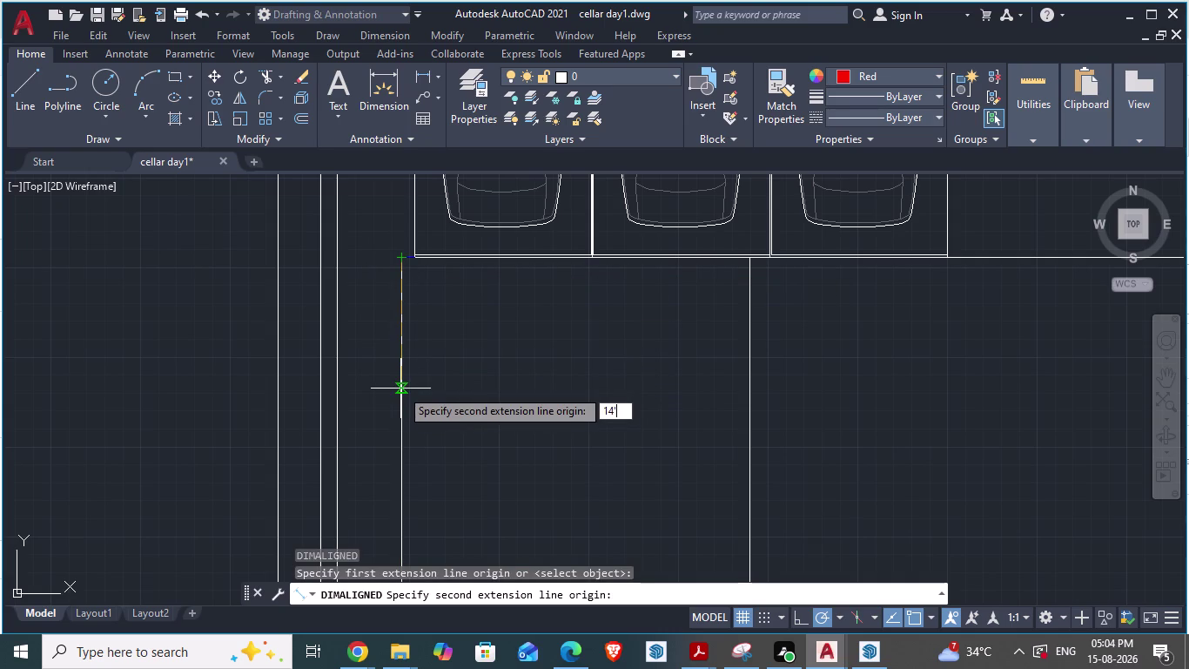
text(5")
key(Return)
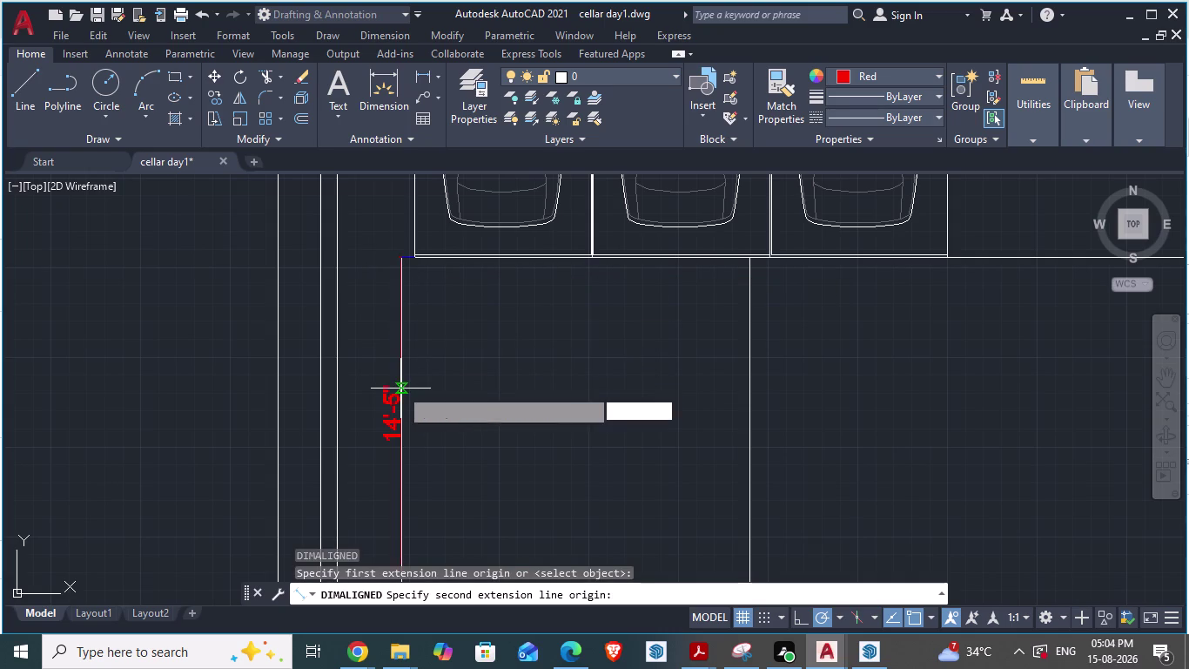
scroll(down, 3)
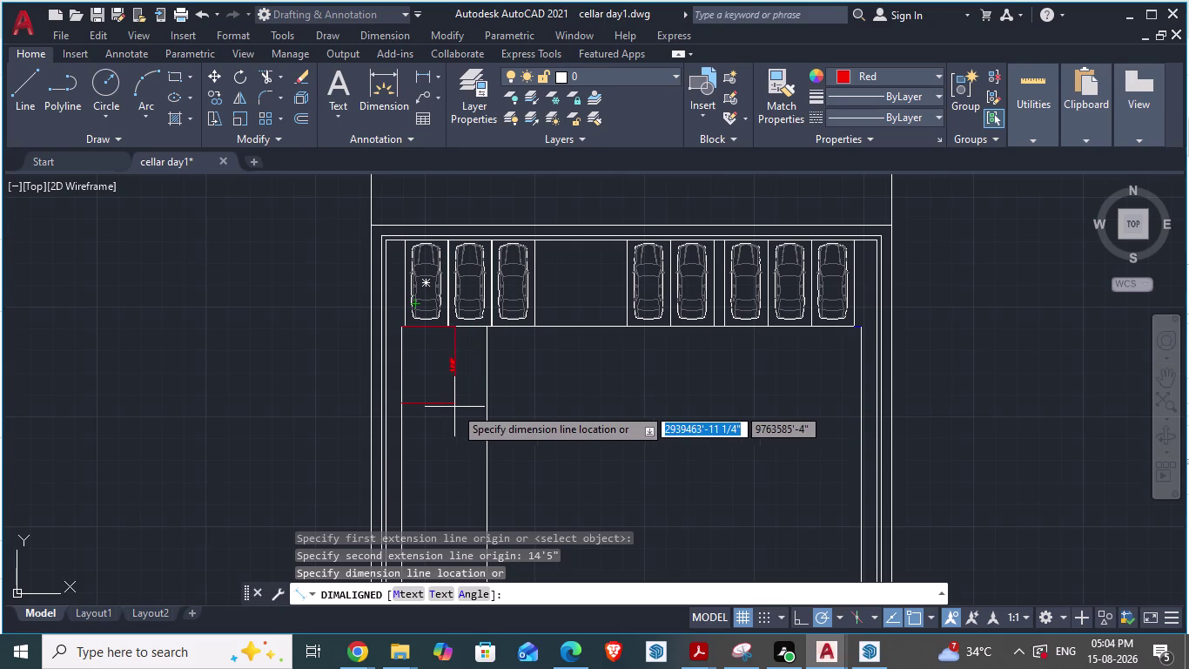
click(455, 407)
scroll(up, 3)
scroll(down, 3)
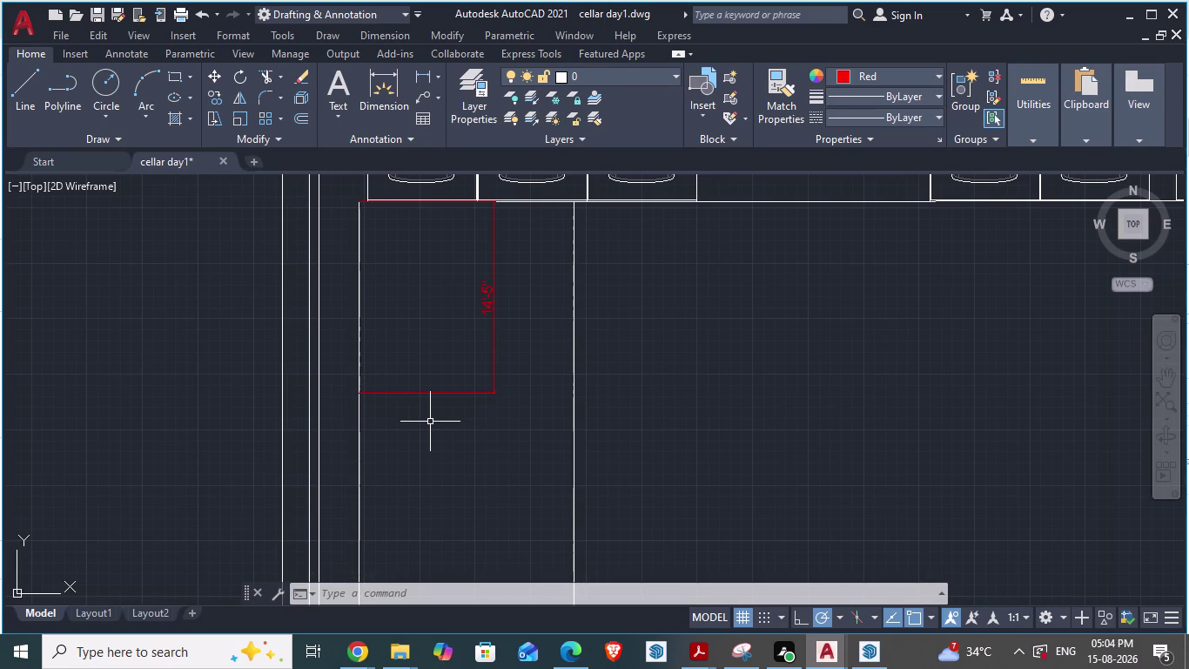
key(alt+Tab)
Read the lower driveway edge length (about 13'-11 1/2") in ARCH PLANS, then return to cellar day1.
scroll(down, 3)
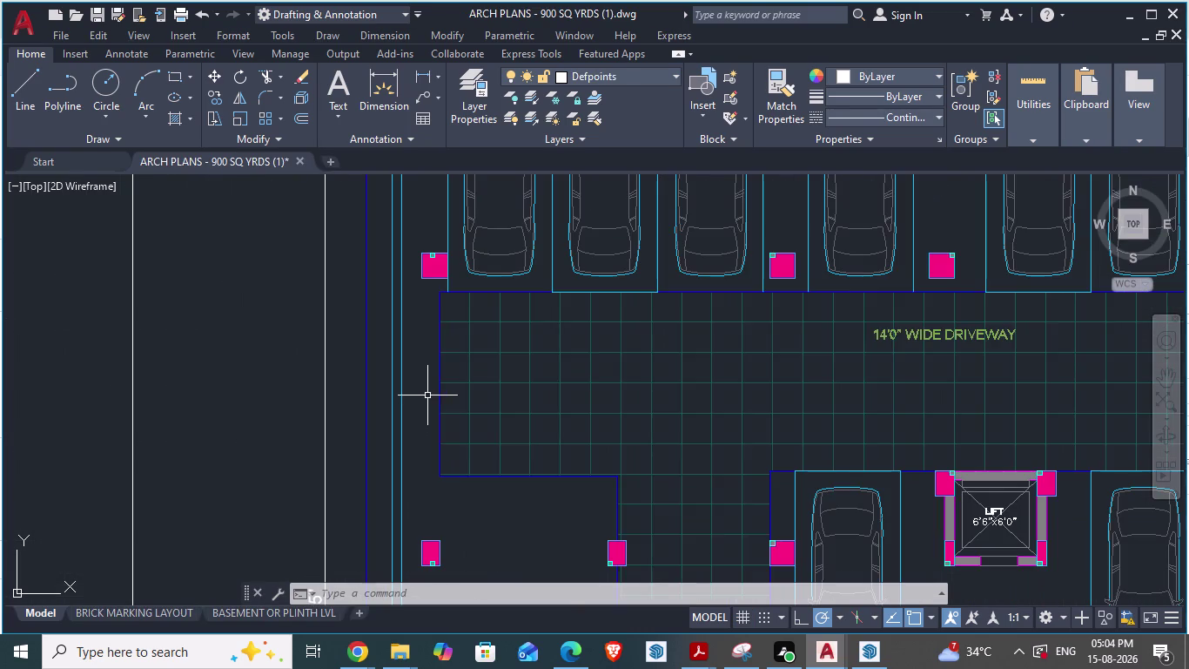
key(d)
key(a)
key(Return)
click(440, 476)
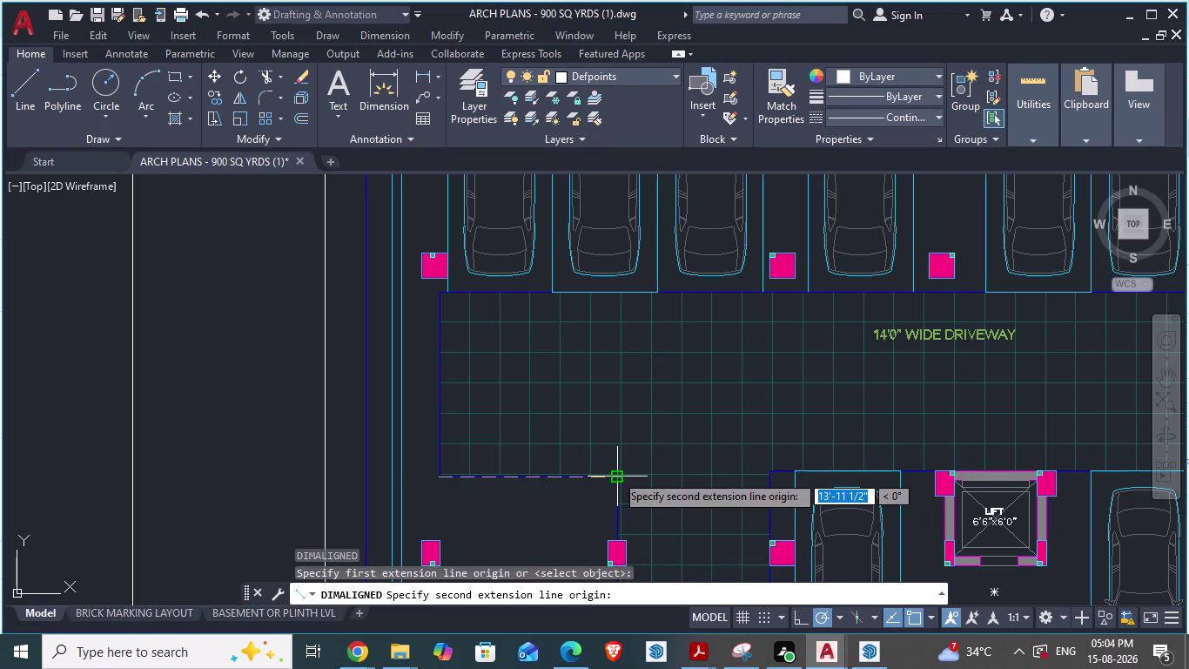
key(Escape)
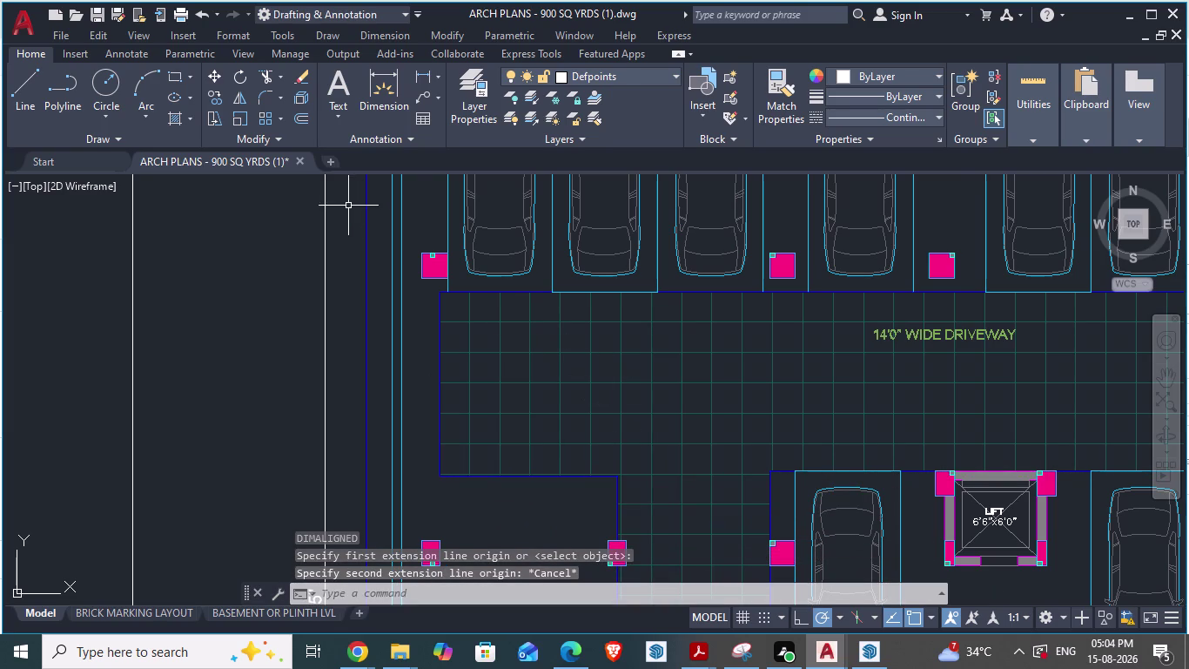
key(alt+Tab)
Draw a 13'-11.5" horizontal line starting at the left wall.
scroll(up, 3)
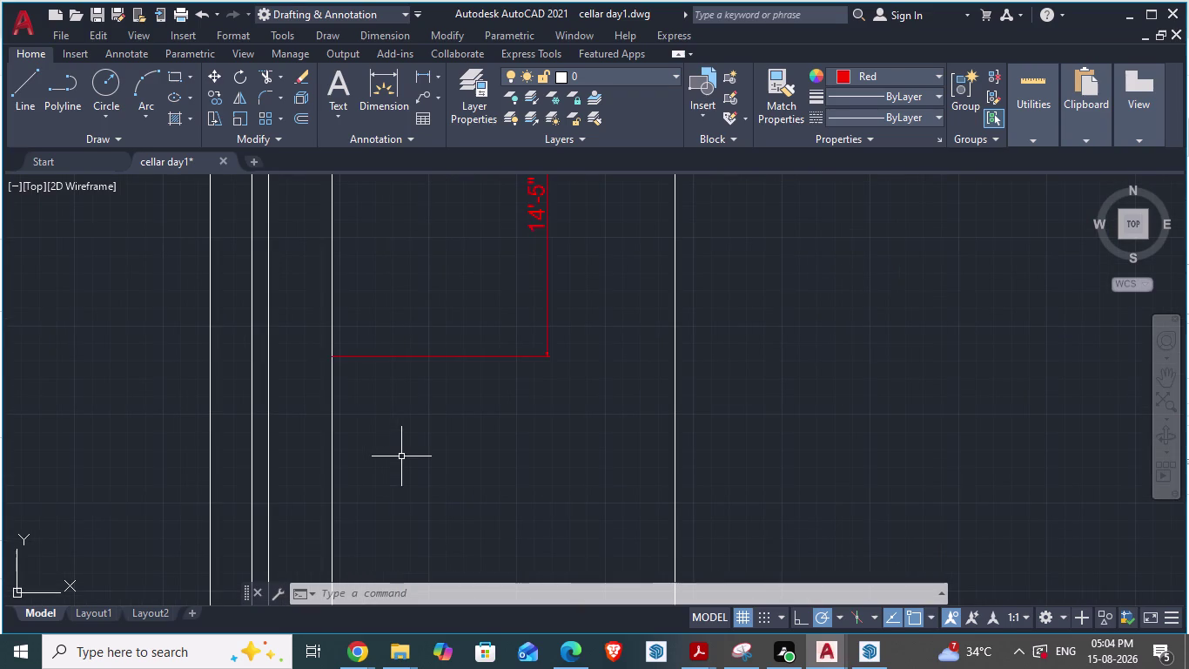
key(l)
key(Return)
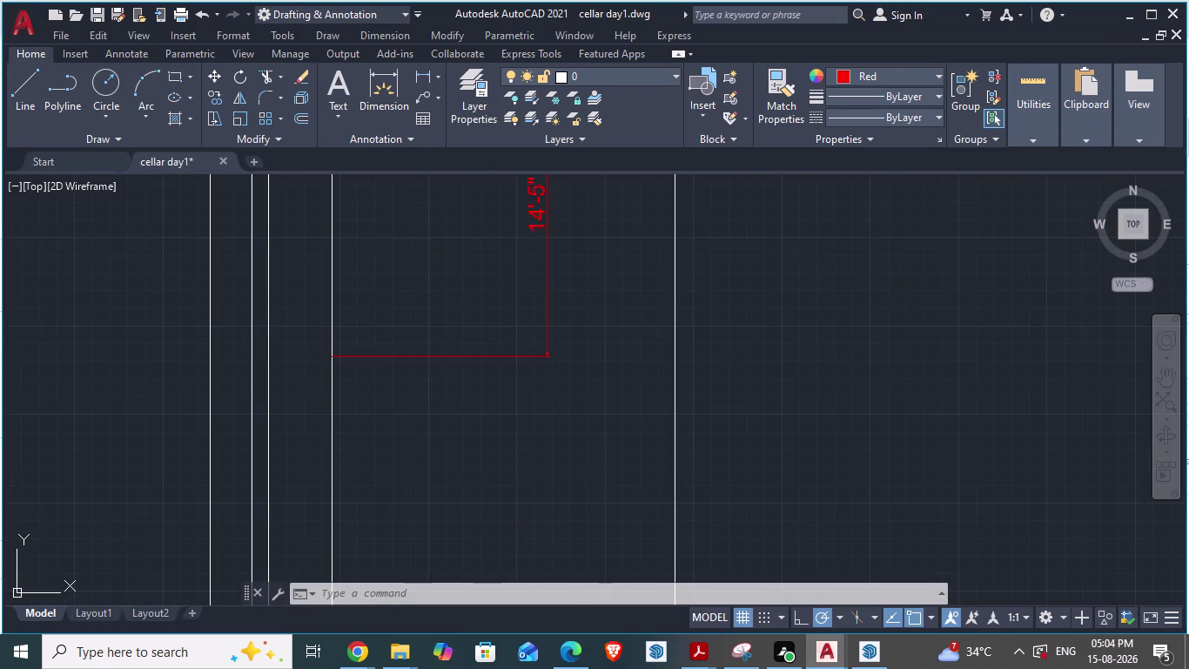
click(330, 350)
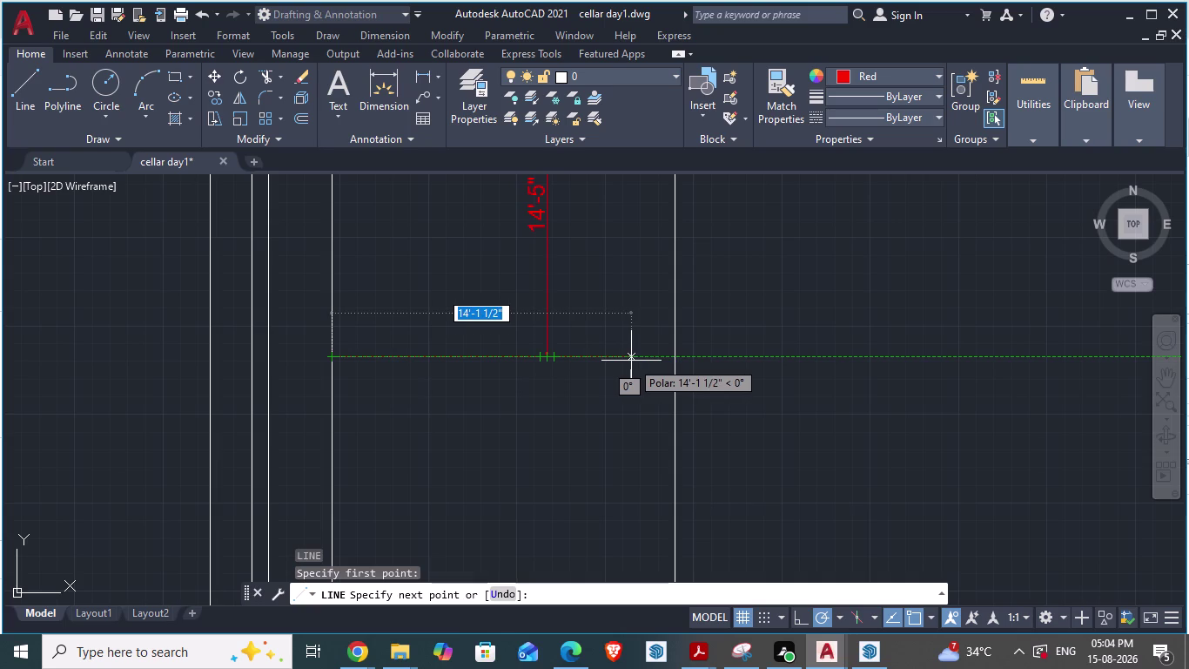
text(13')
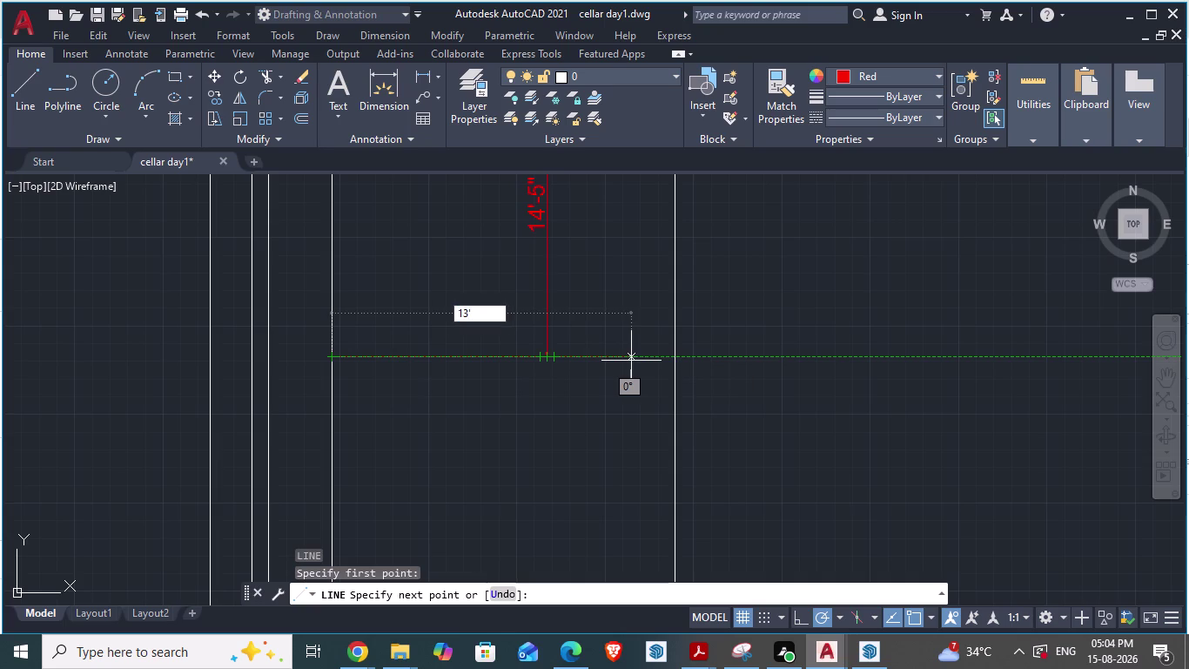
text(11.5)
text(")
key(Return)
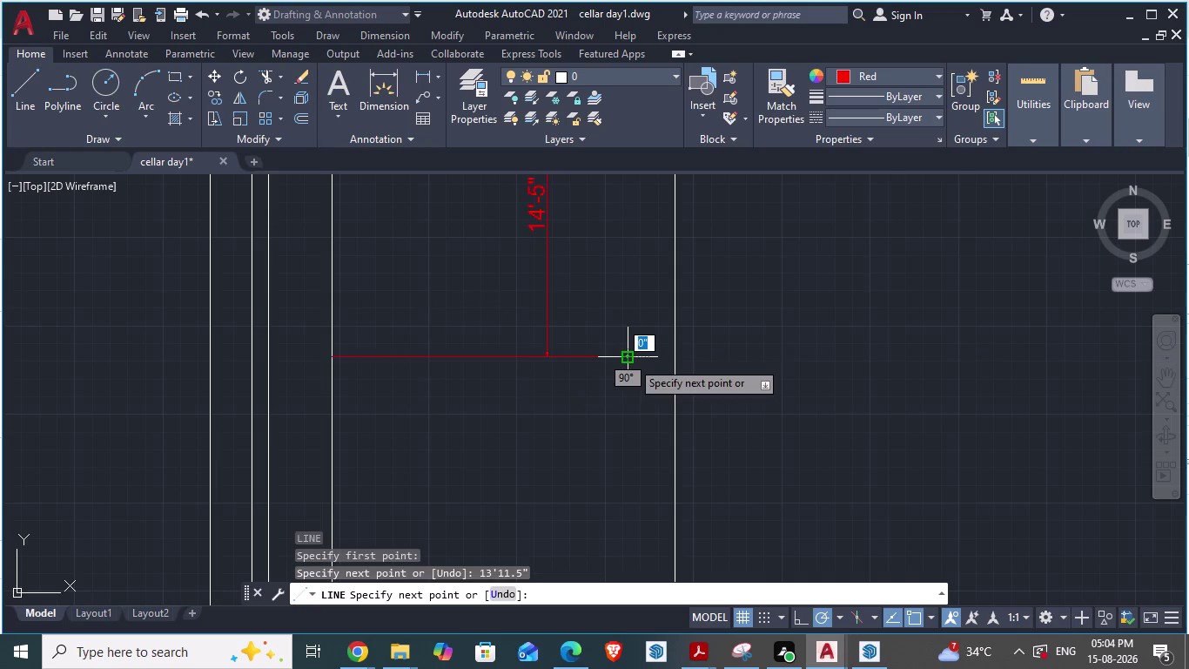
Continue the line vertically down to the bottom wall and finish.
scroll(down, 3)
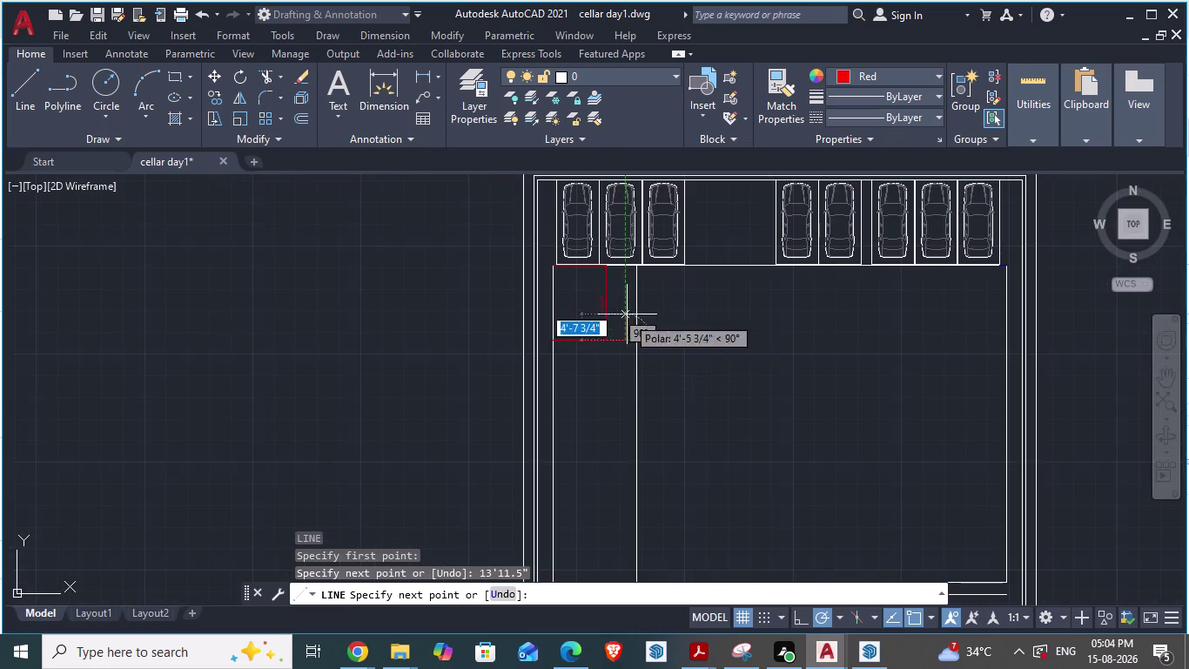
scroll(down, 3)
scroll(up, 3)
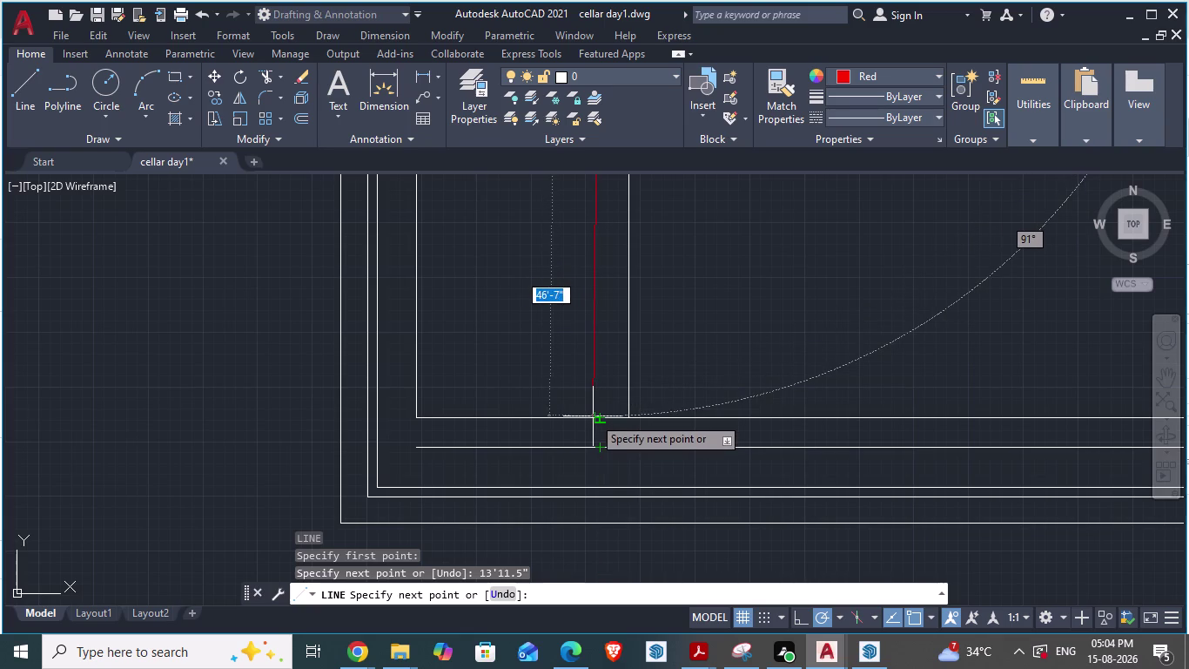
scroll(up, 3)
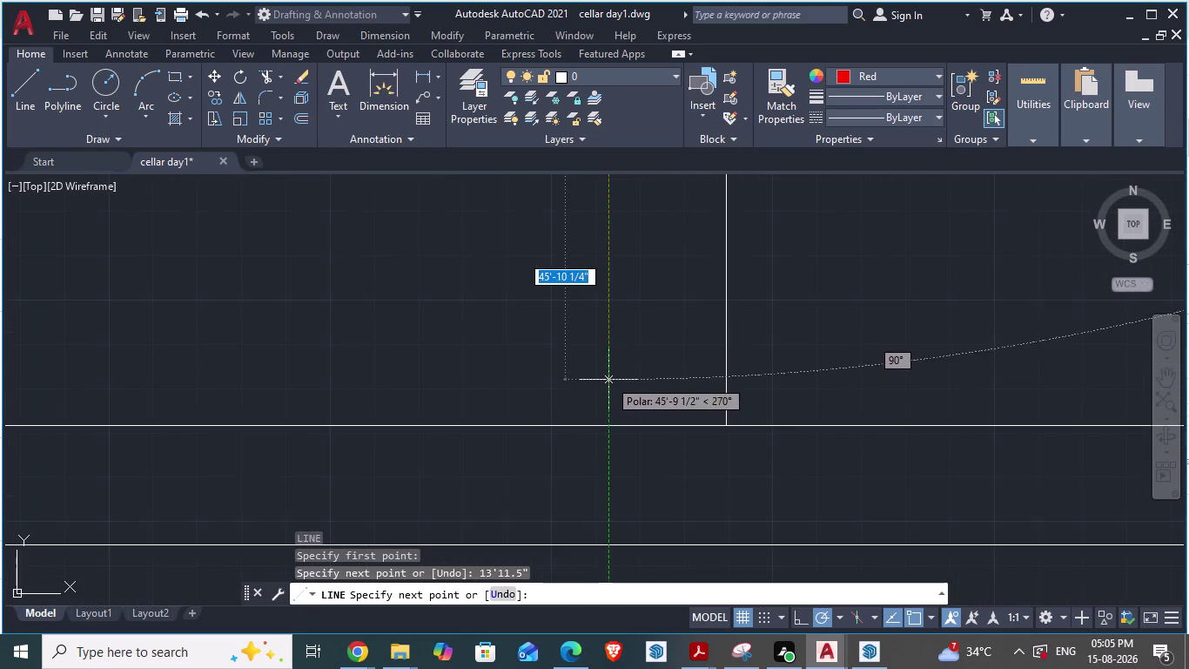
click(609, 422)
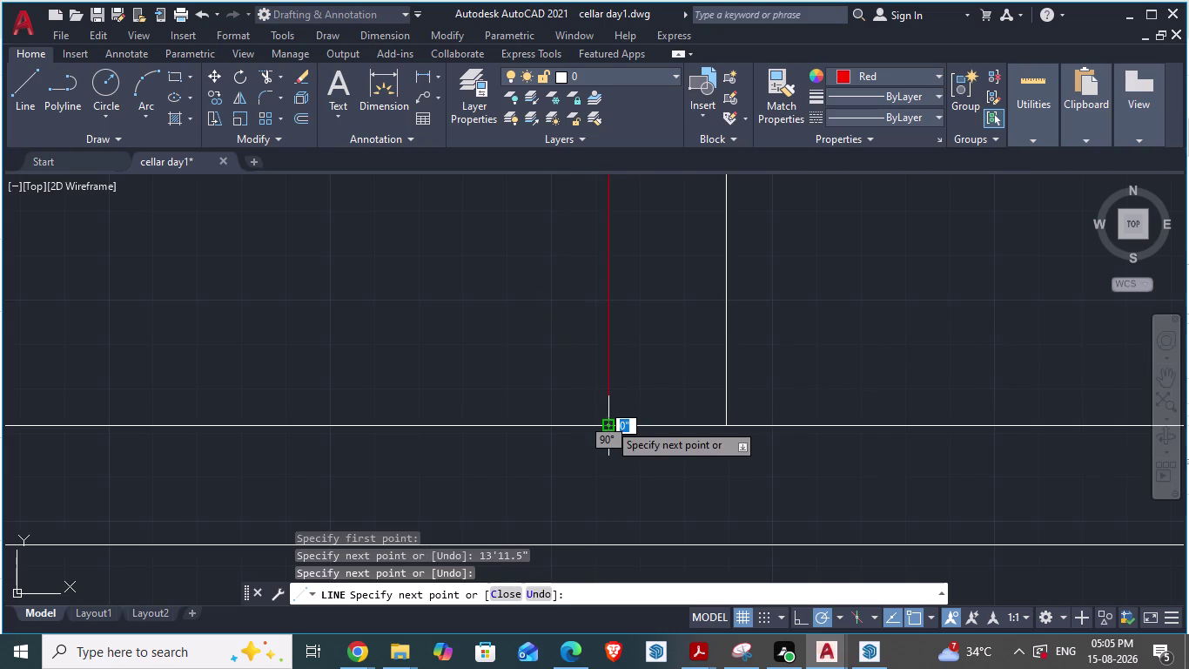
key(Escape)
scroll(down, 3)
scroll(down, 3)
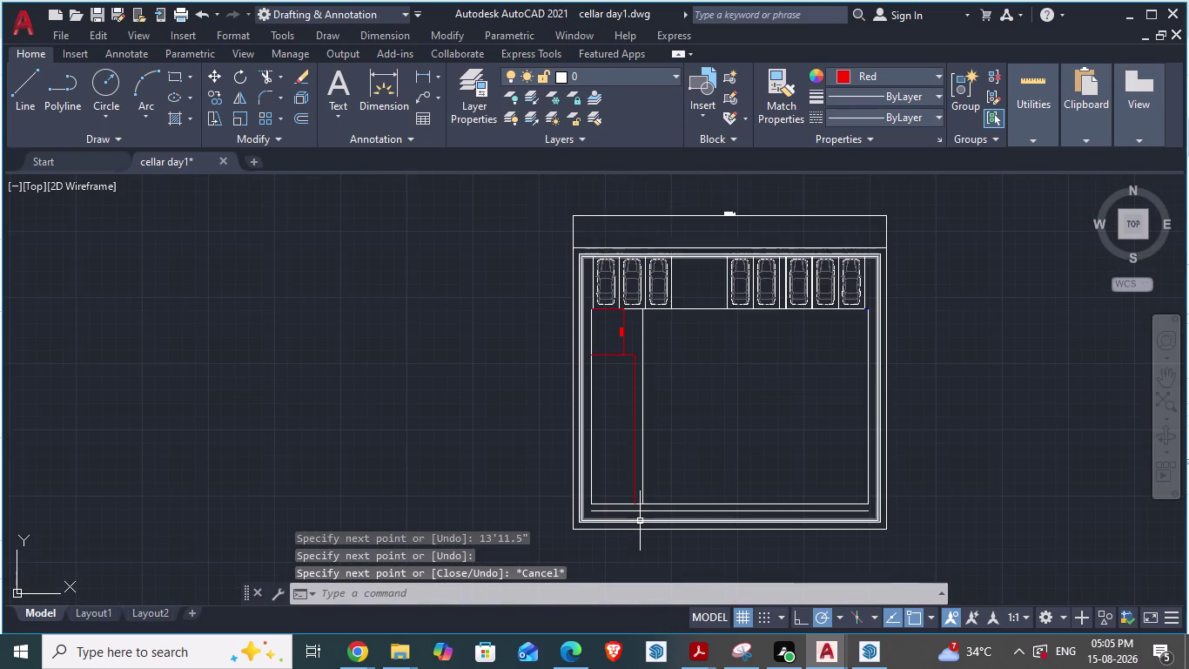
scroll(up, 3)
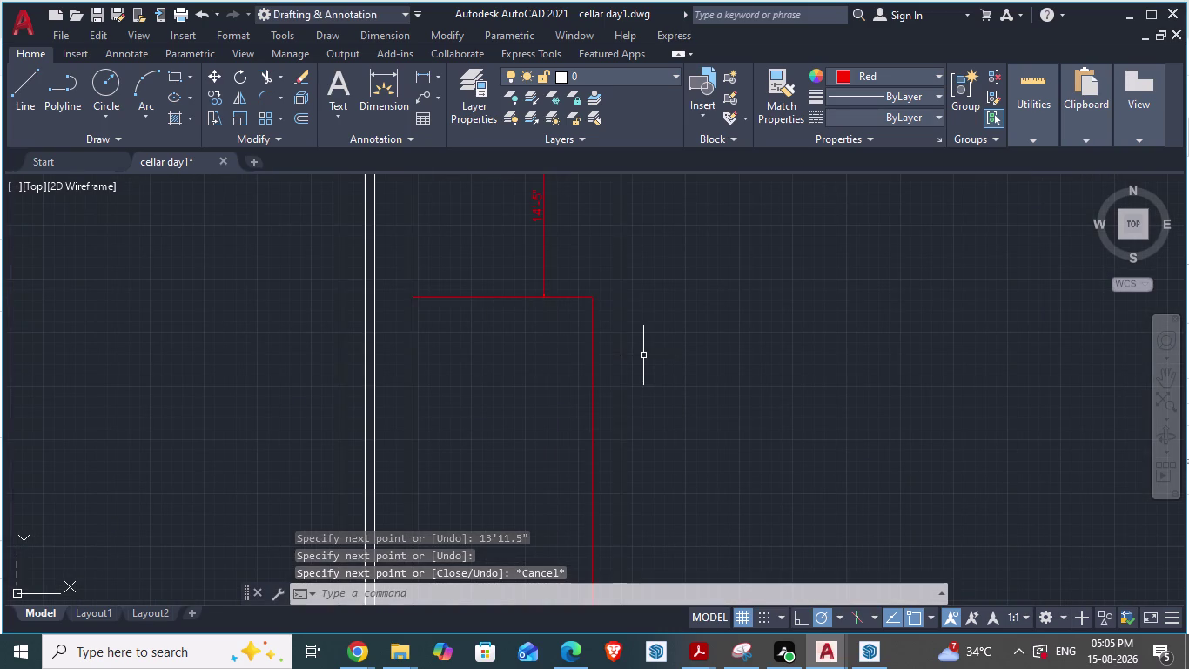
Erase the short red segment next to the dimension.
key(Escape)
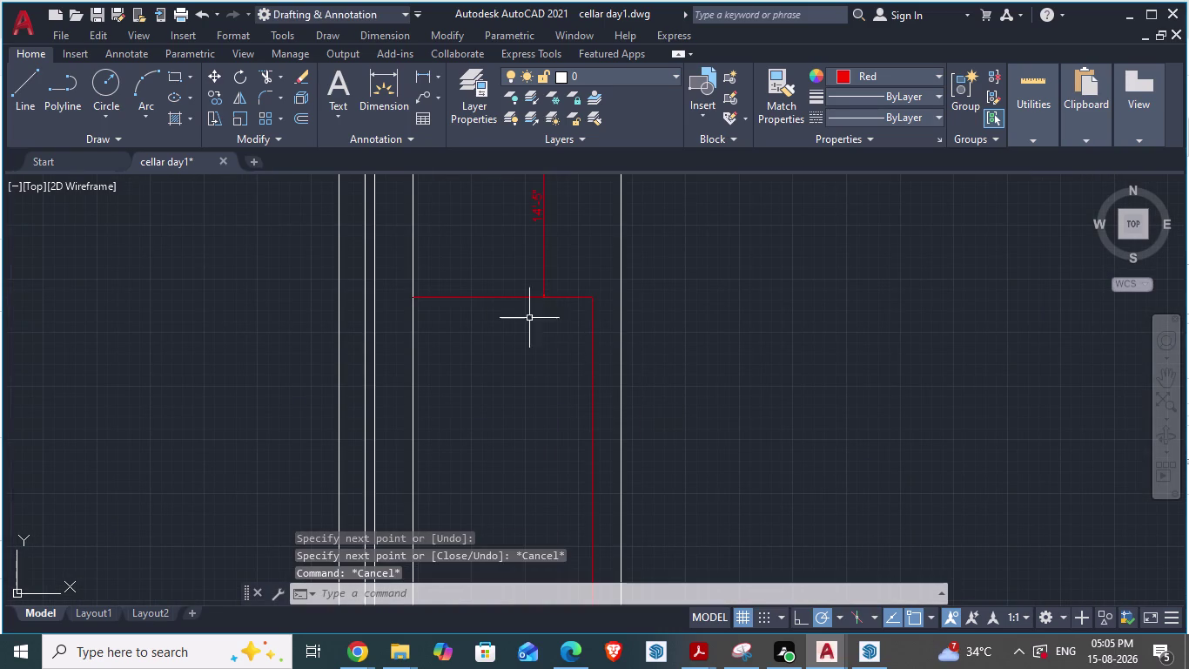
click(545, 242)
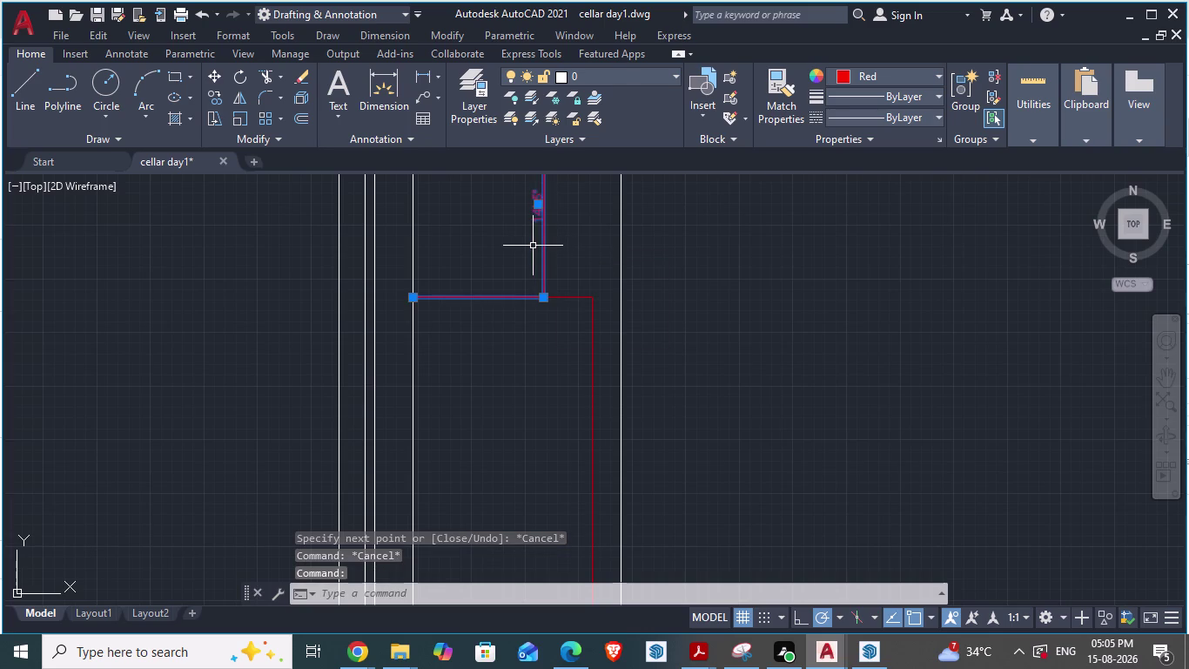
key(Delete)
scroll(down, 3)
scroll(up, 3)
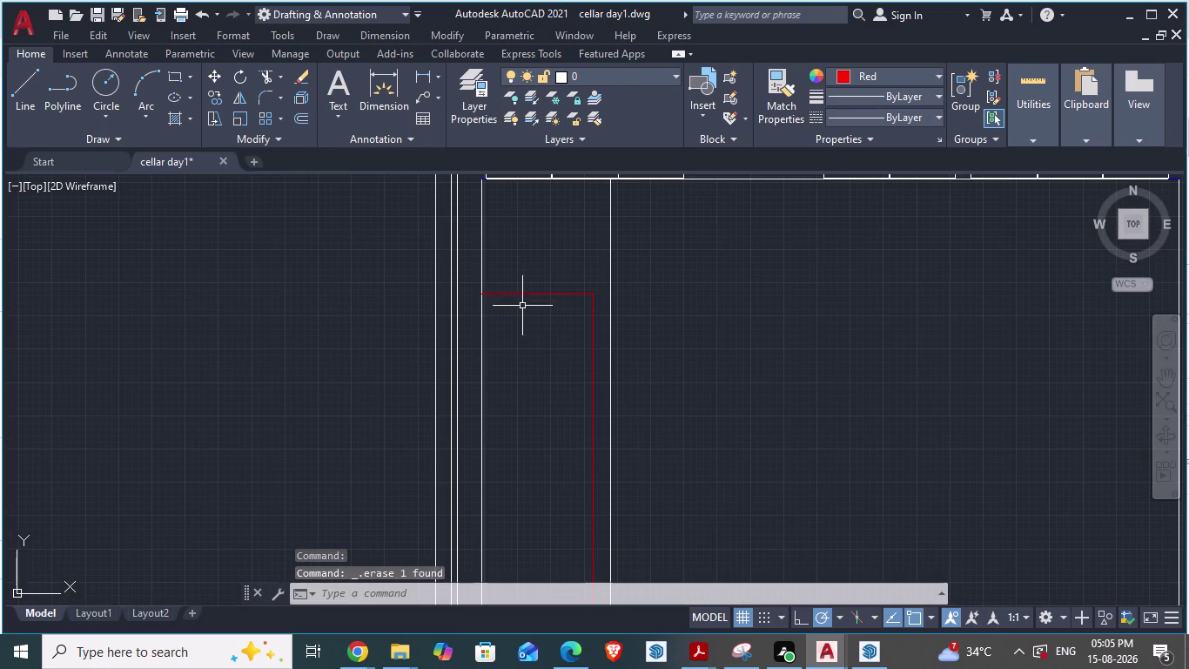
Set the short horizontal line's colour to Blue in Properties.
click(523, 294)
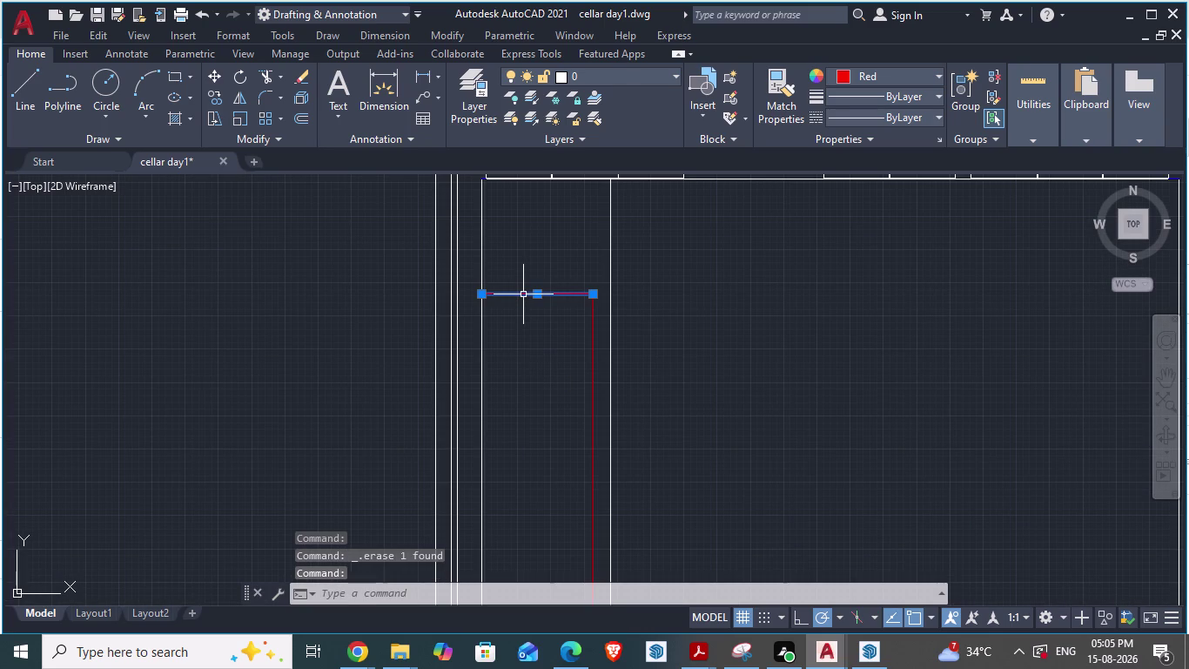
right_click(523, 295)
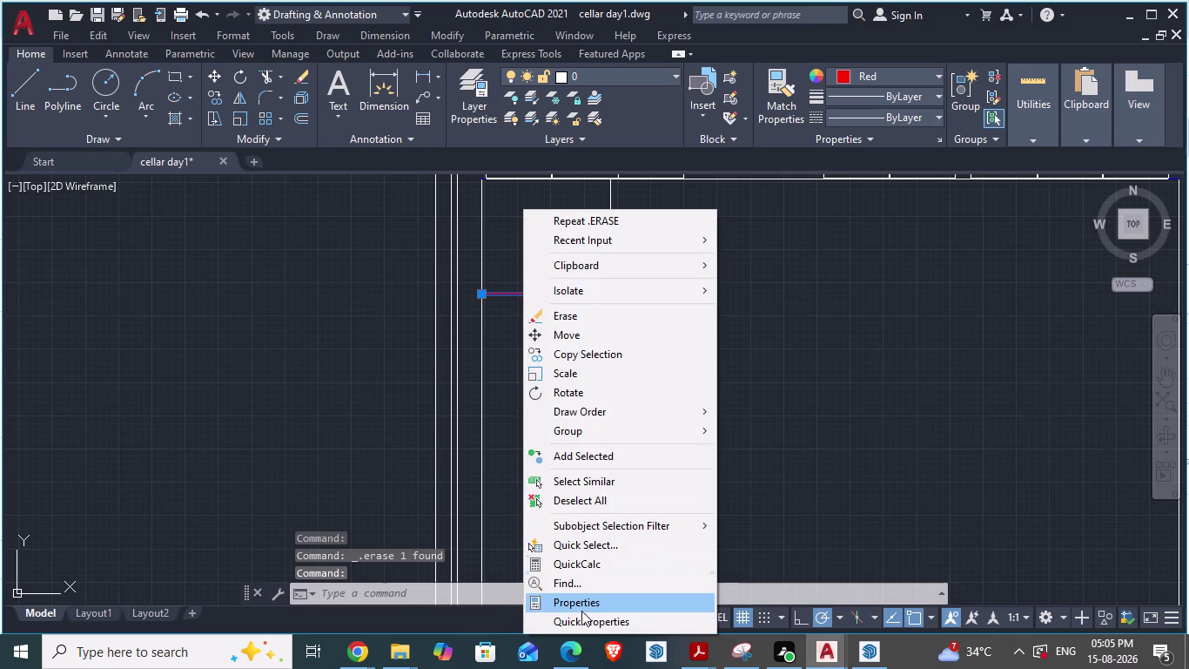
click(579, 607)
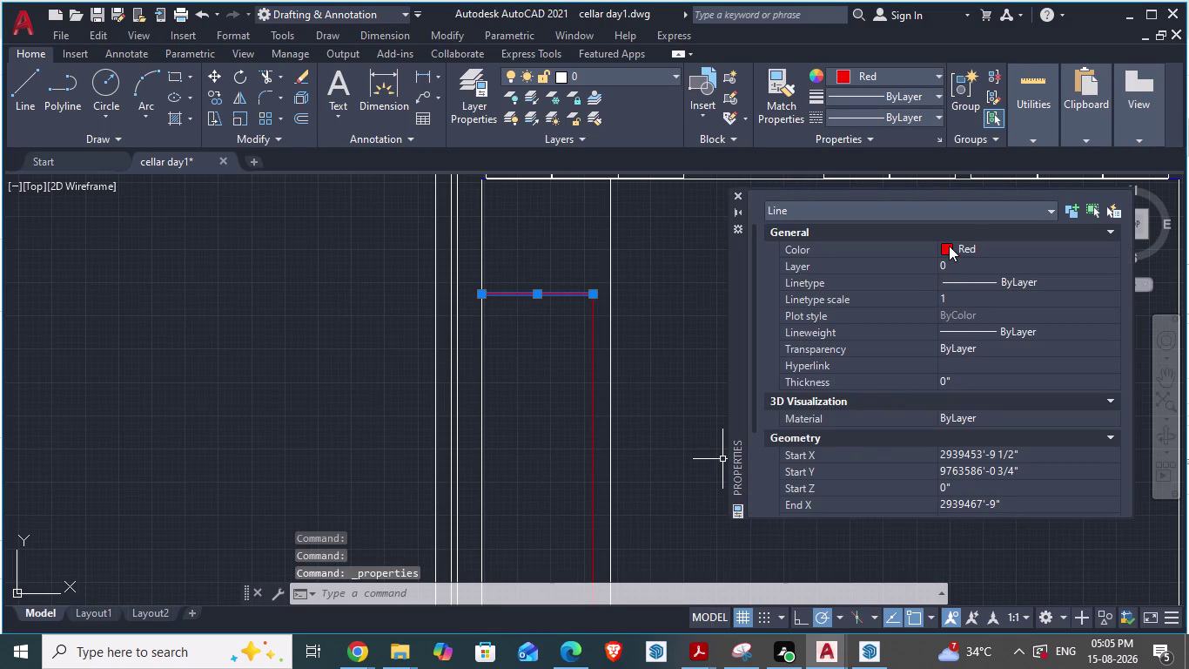
click(949, 245)
click(949, 248)
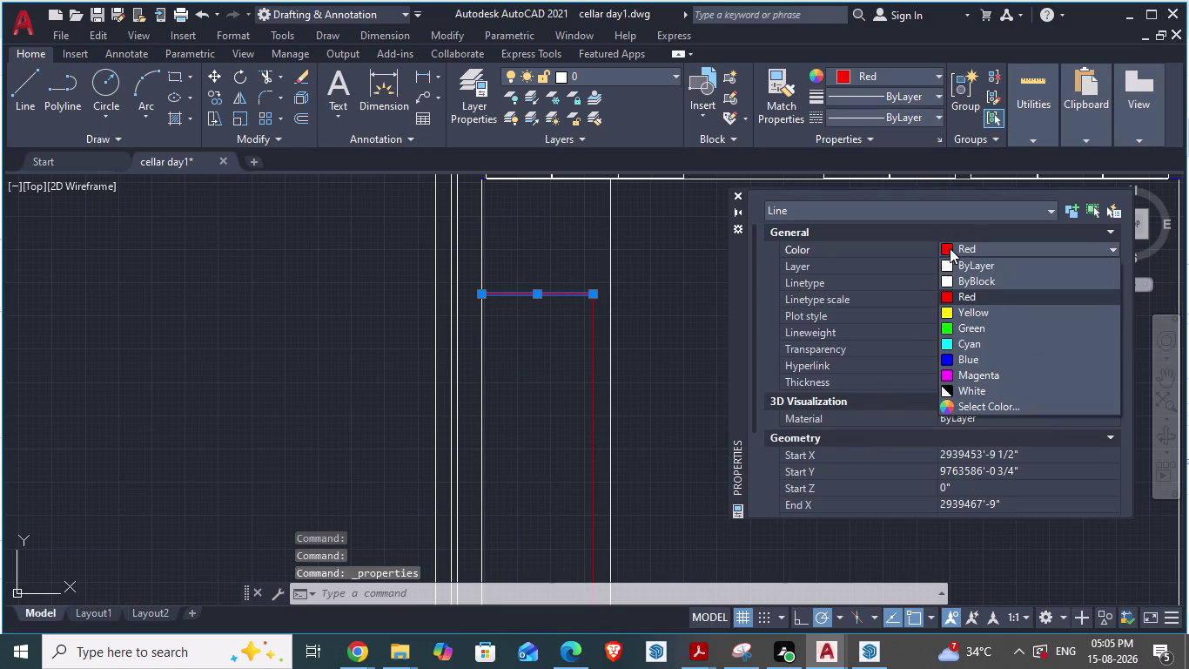
click(957, 360)
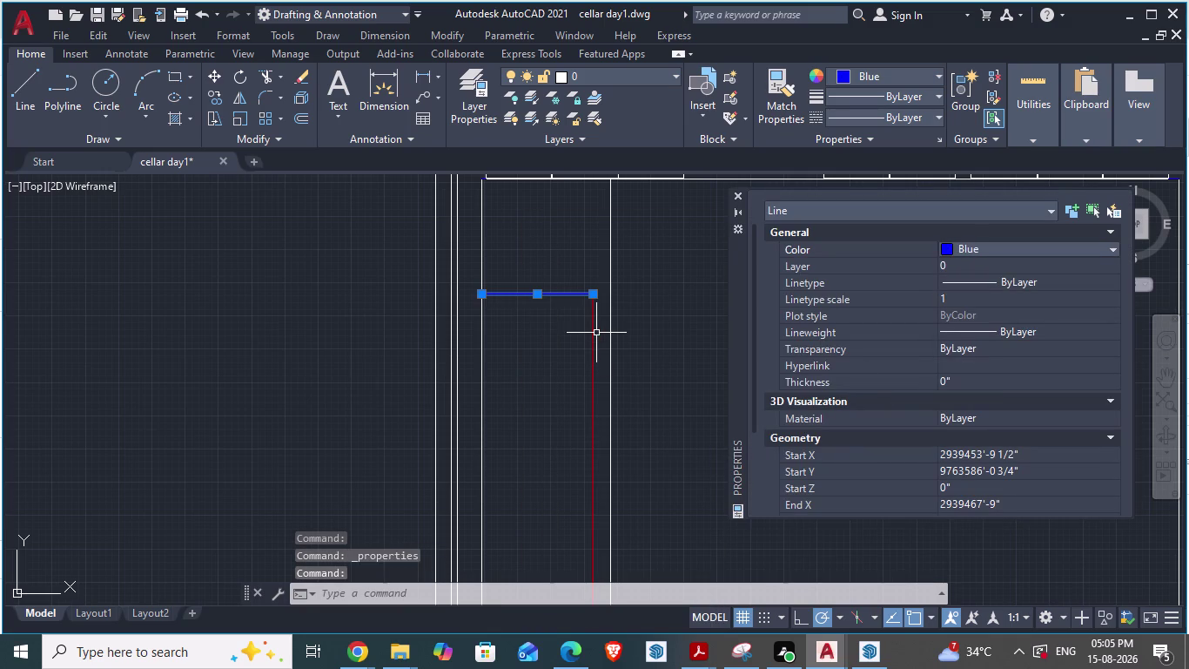
Add the long vertical line to the selection and make both lines Blue.
click(593, 332)
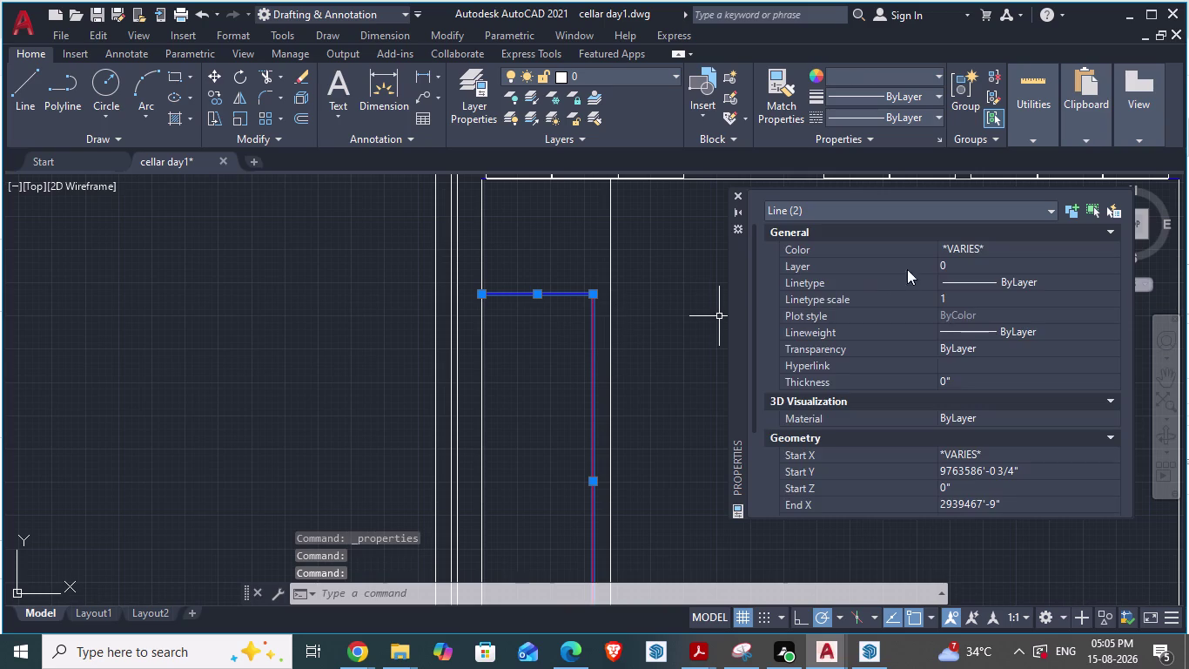
scroll(up, 3)
scroll(down, 3)
scroll(up, 3)
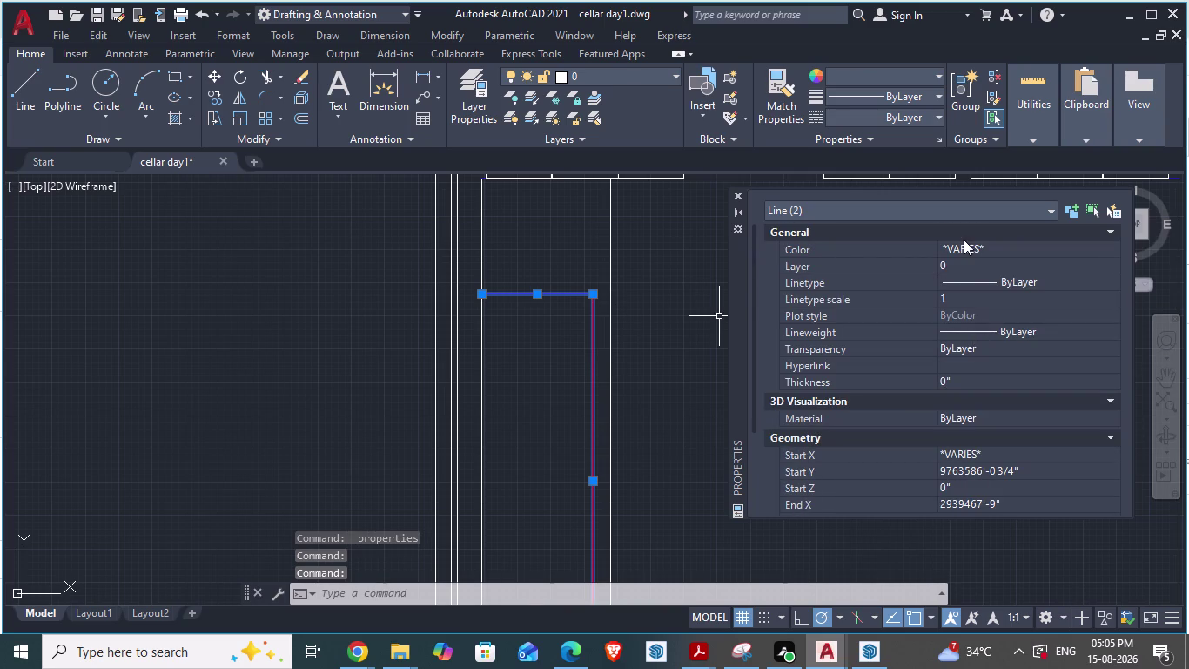
click(961, 248)
click(960, 249)
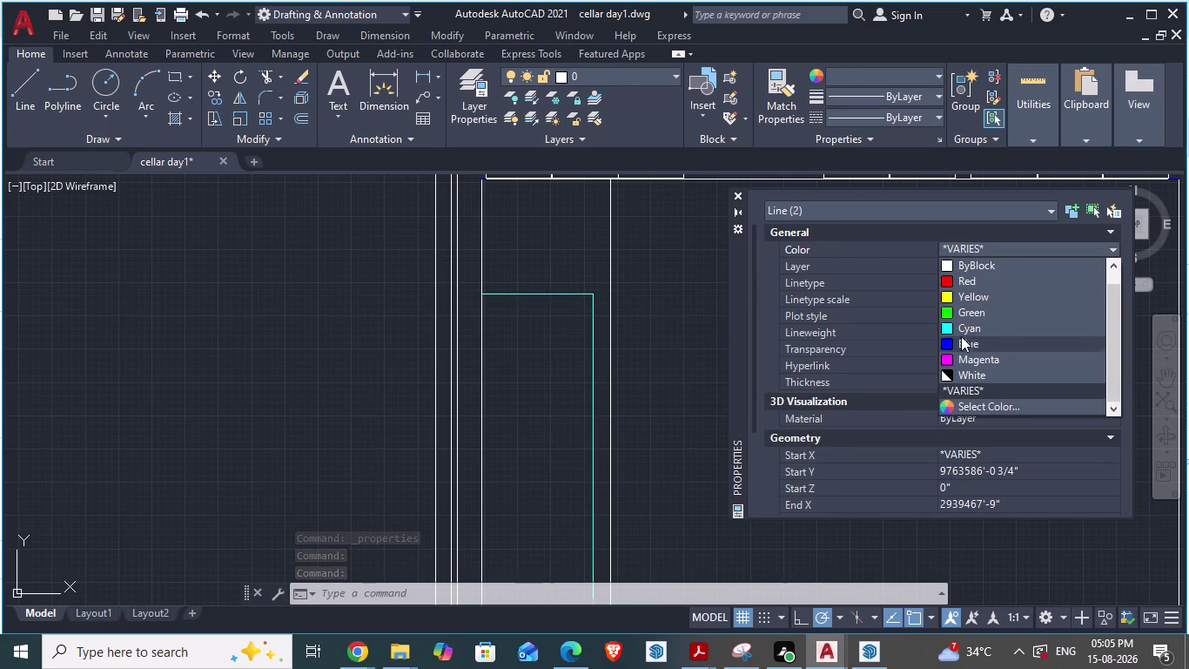
click(958, 340)
key(Escape)
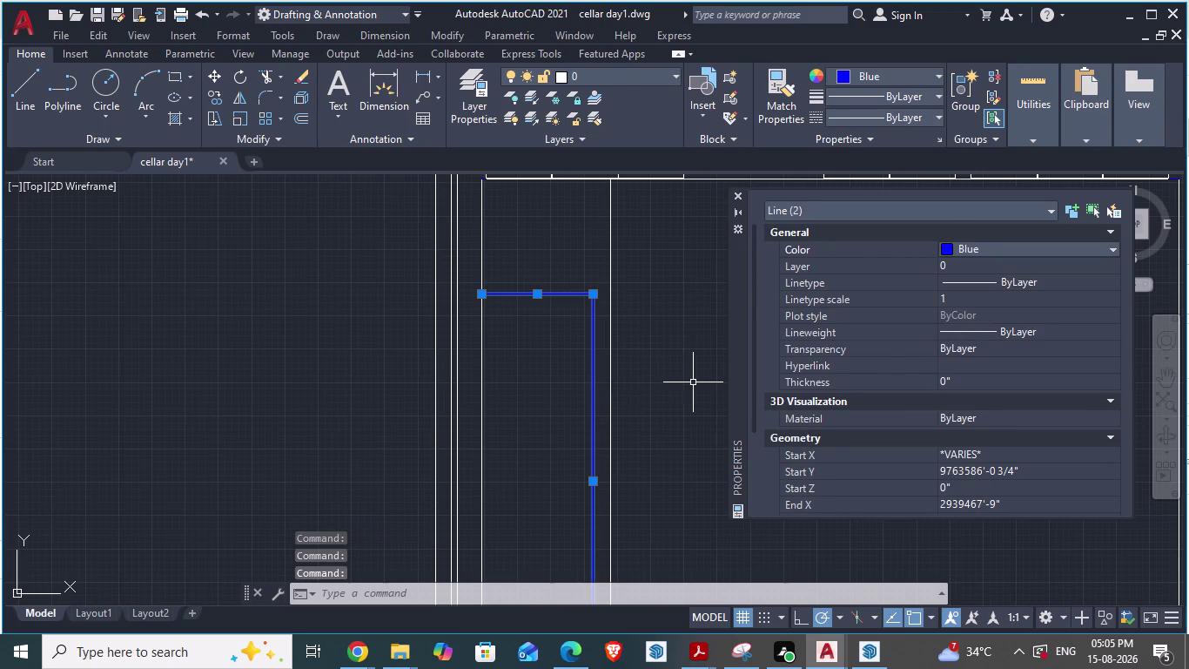
Set the current colour to White, close Properties, and save the drawing.
click(948, 248)
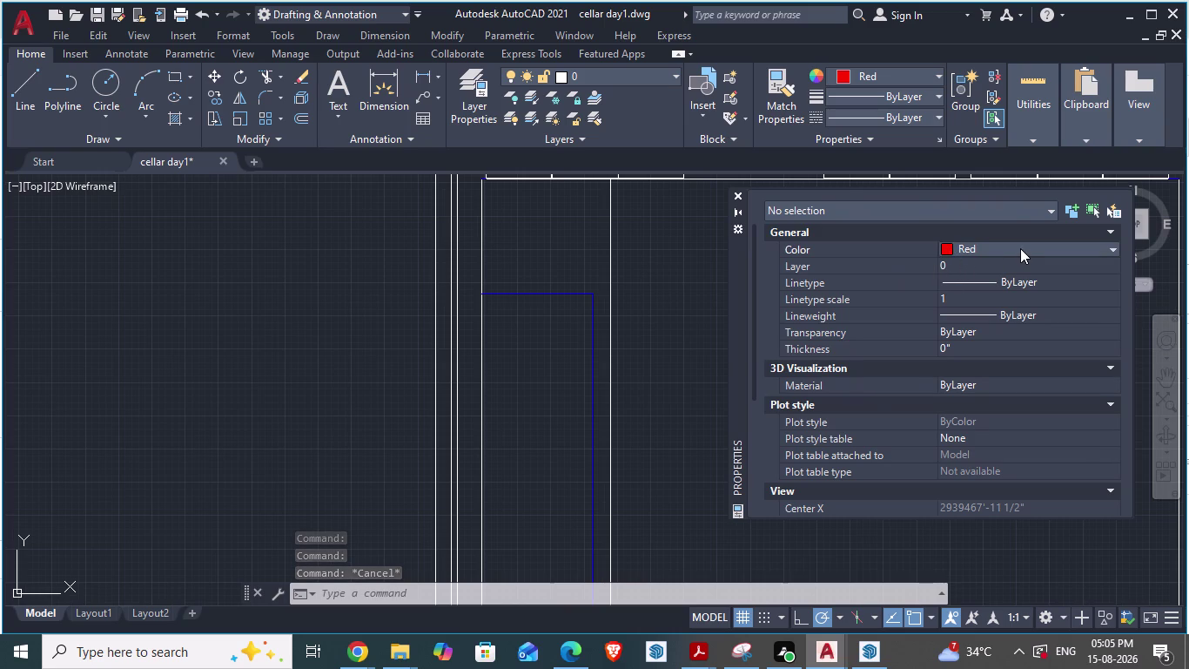
click(1020, 248)
click(978, 391)
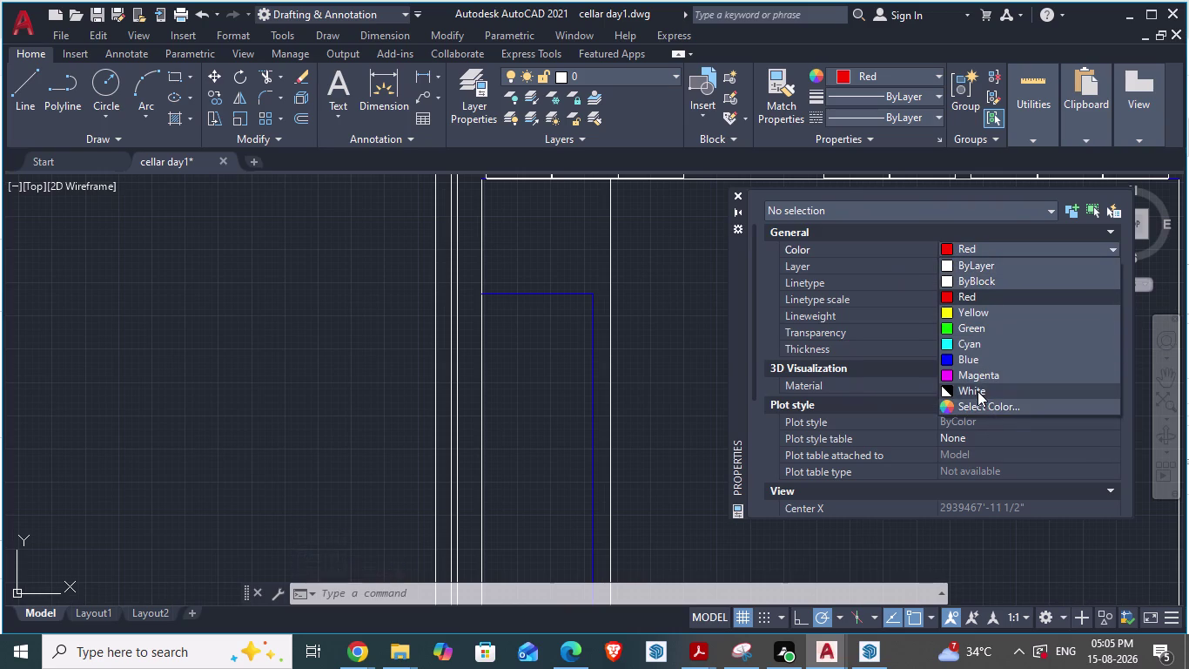
click(690, 280)
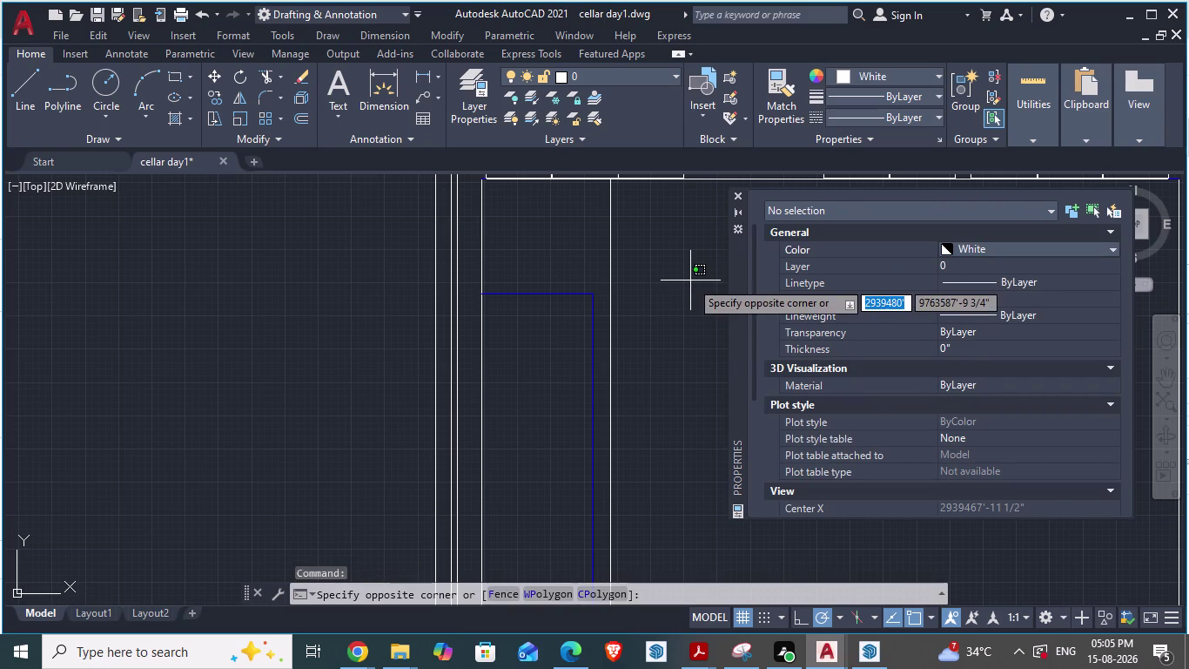
key(Escape)
key(Escape)
key(Escape)
key(Escape)
key(Escape)
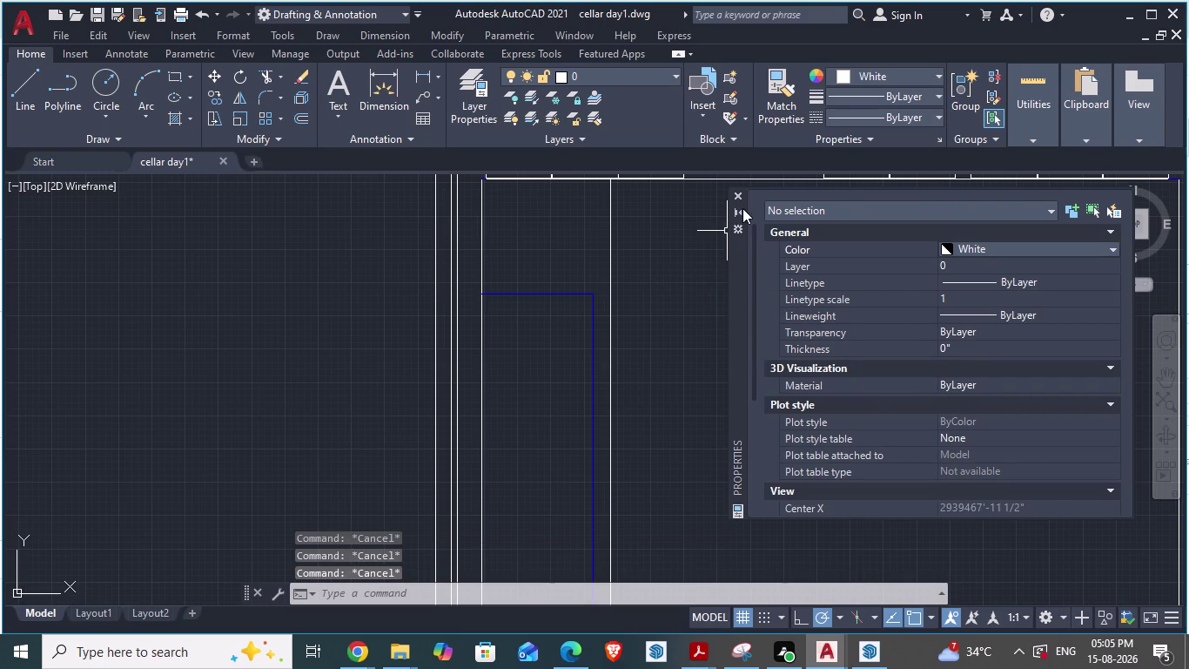
click(737, 197)
key(ctrl+s)
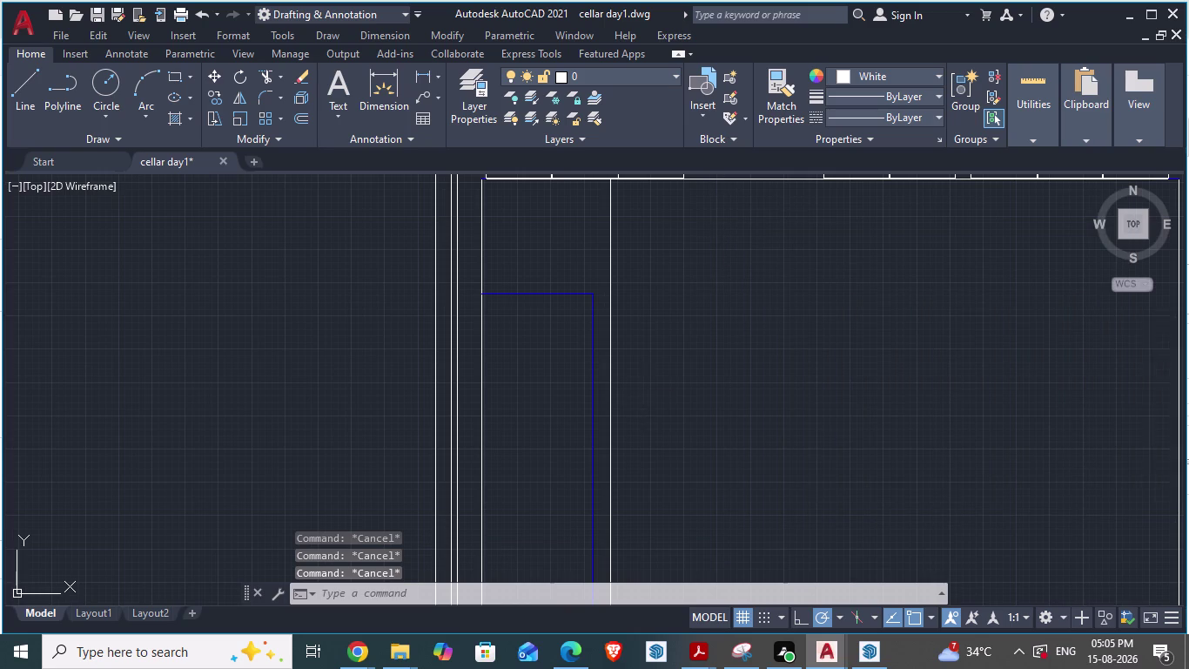
Zoom to the blue driveway corner and begin a first TRIM attempt, then cancel.
scroll(down, 3)
scroll(up, 3)
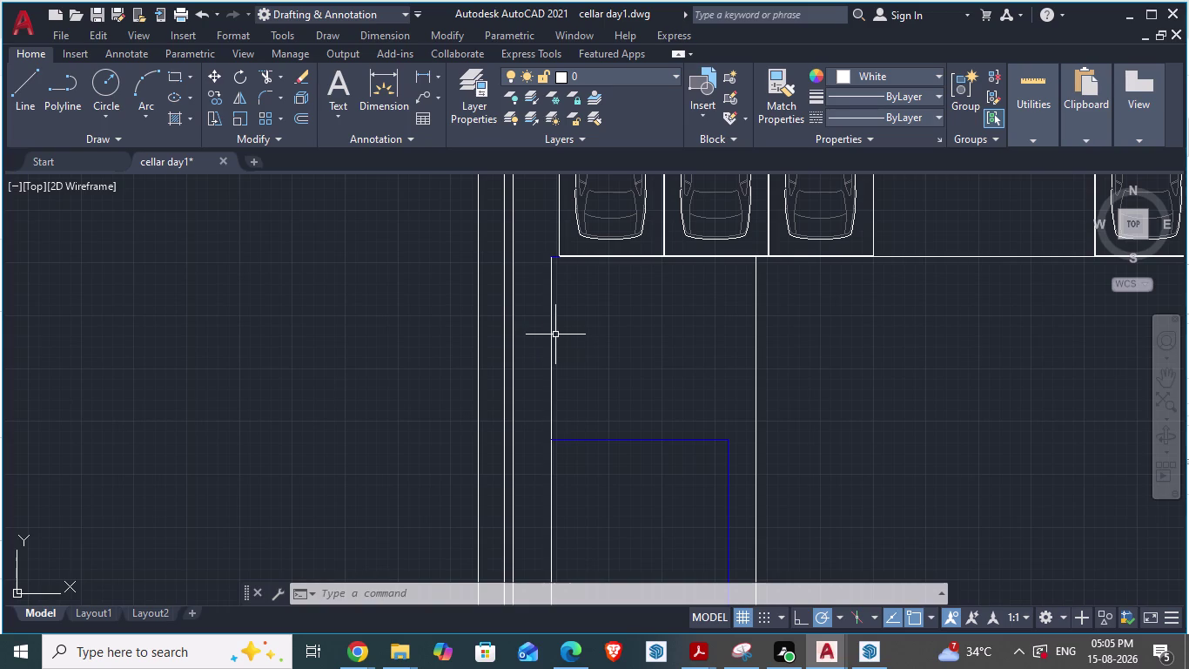
click(551, 334)
scroll(up, 3)
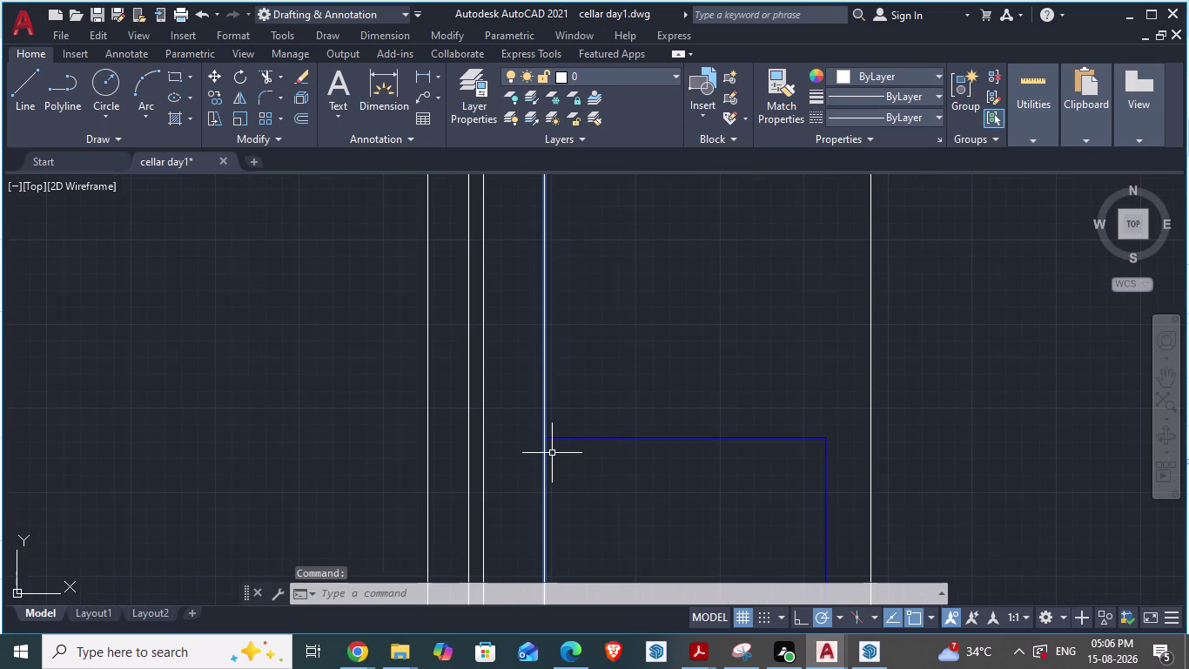
key(t)
key(r)
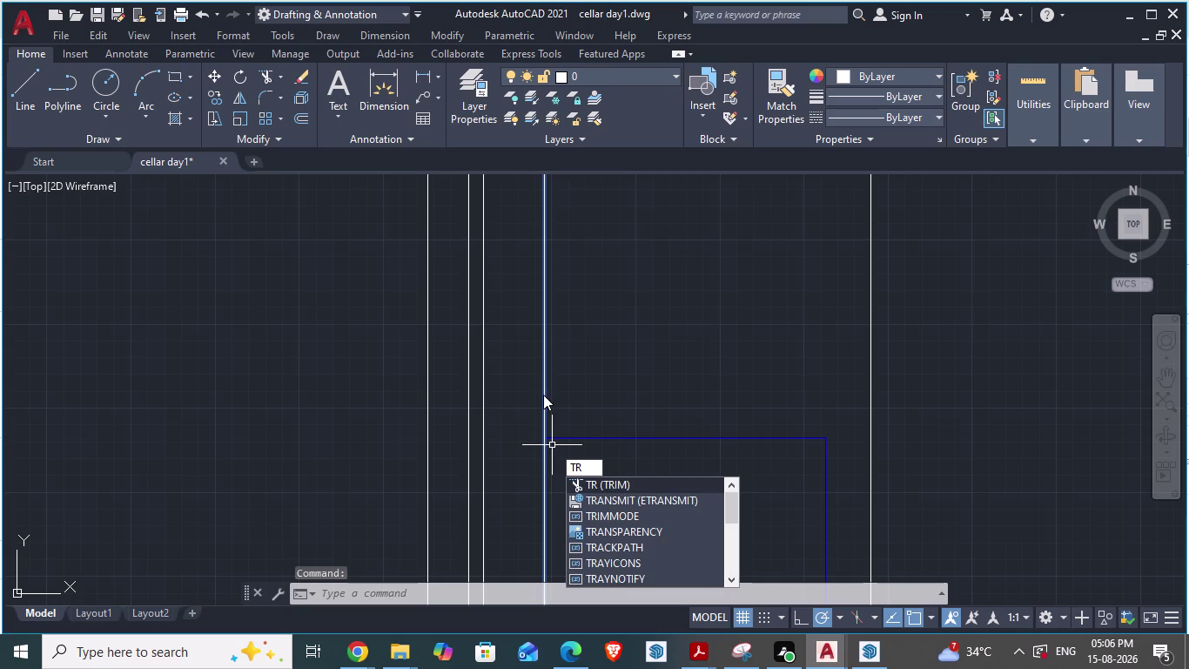
key(Return)
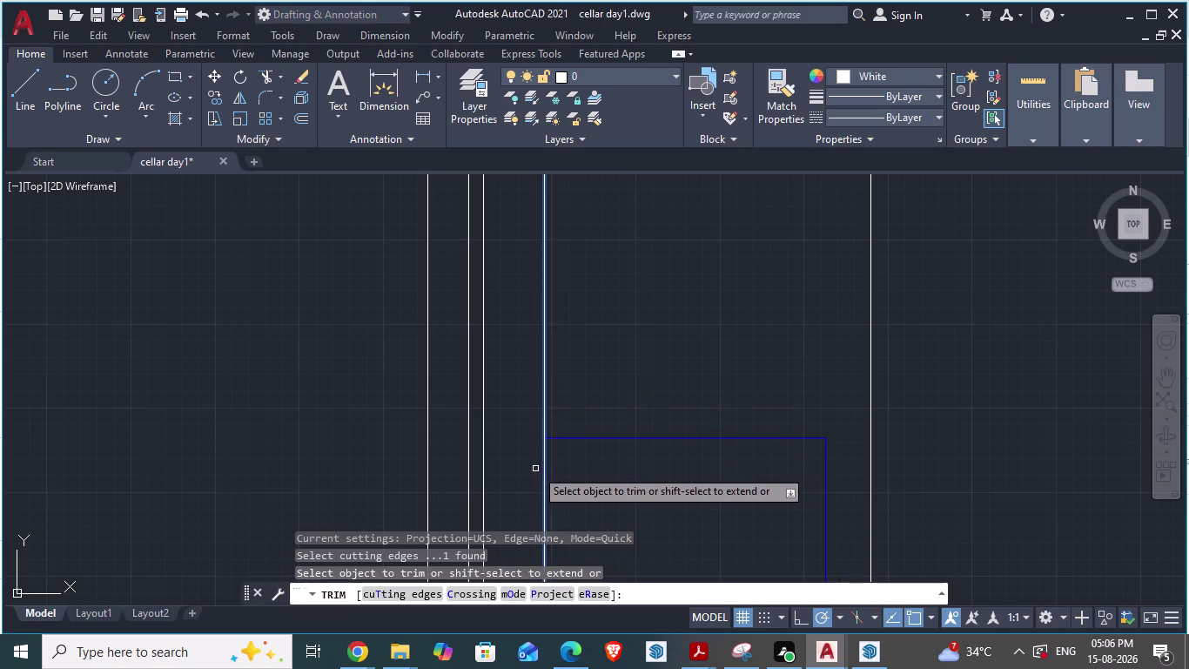
key(Escape)
Trim away the white line below the blue corner and select the remaining vertical line.
scroll(up, 3)
scroll(down, 3)
text(tr)
key(Return)
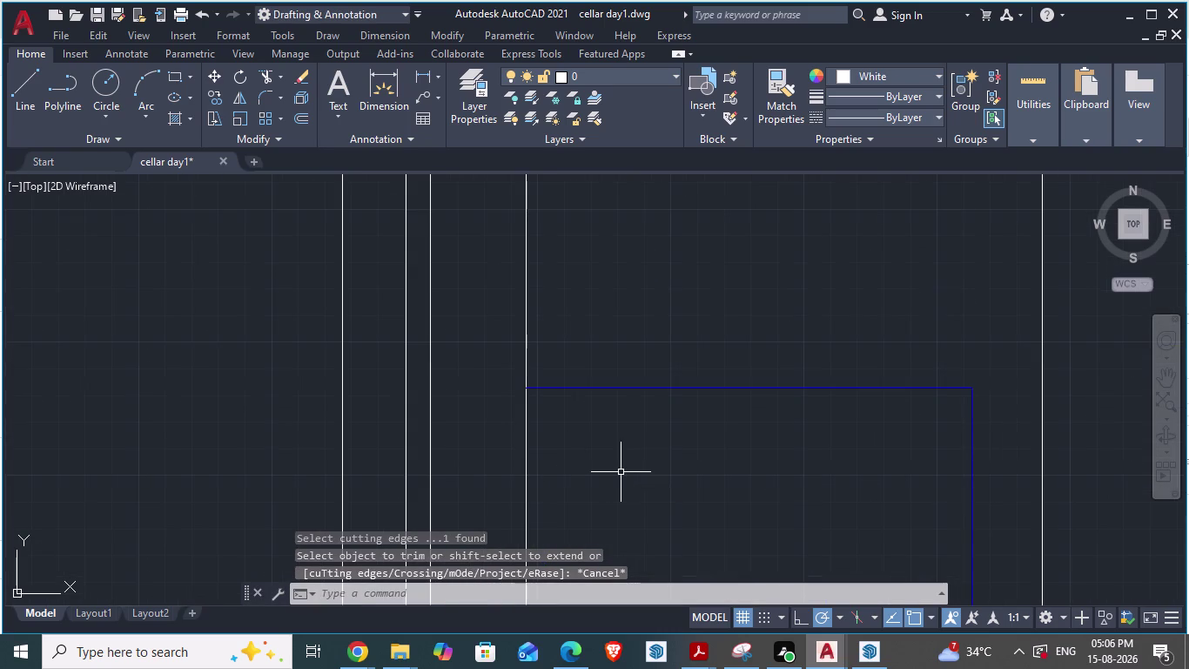
click(526, 451)
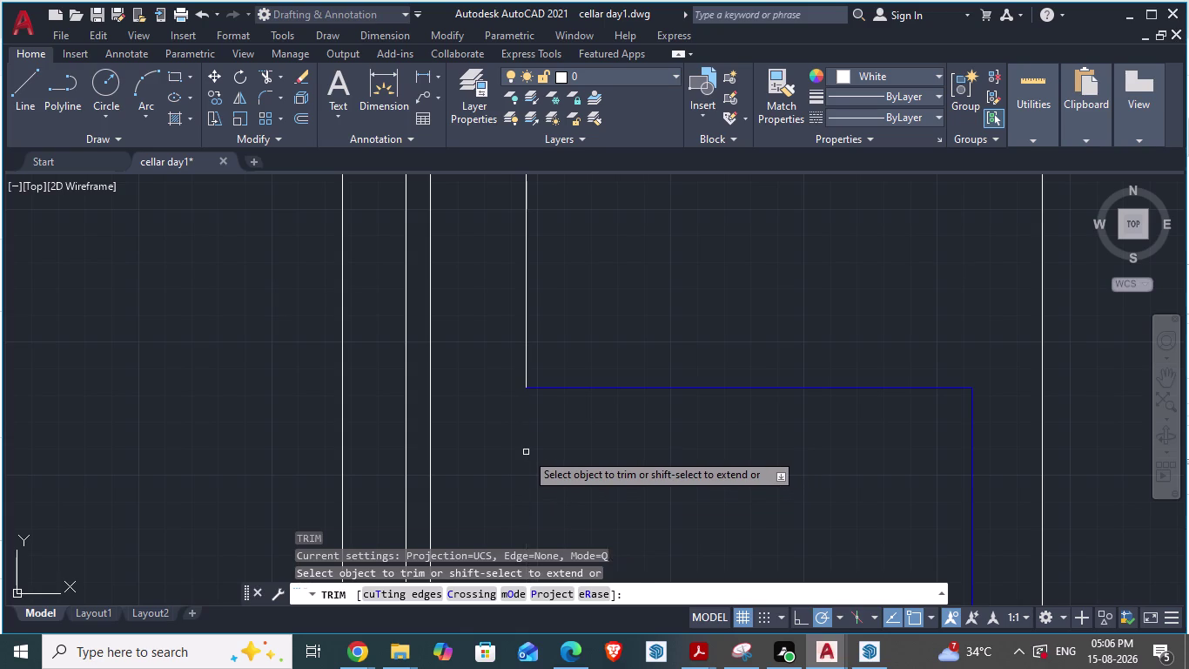
scroll(down, 3)
key(Escape)
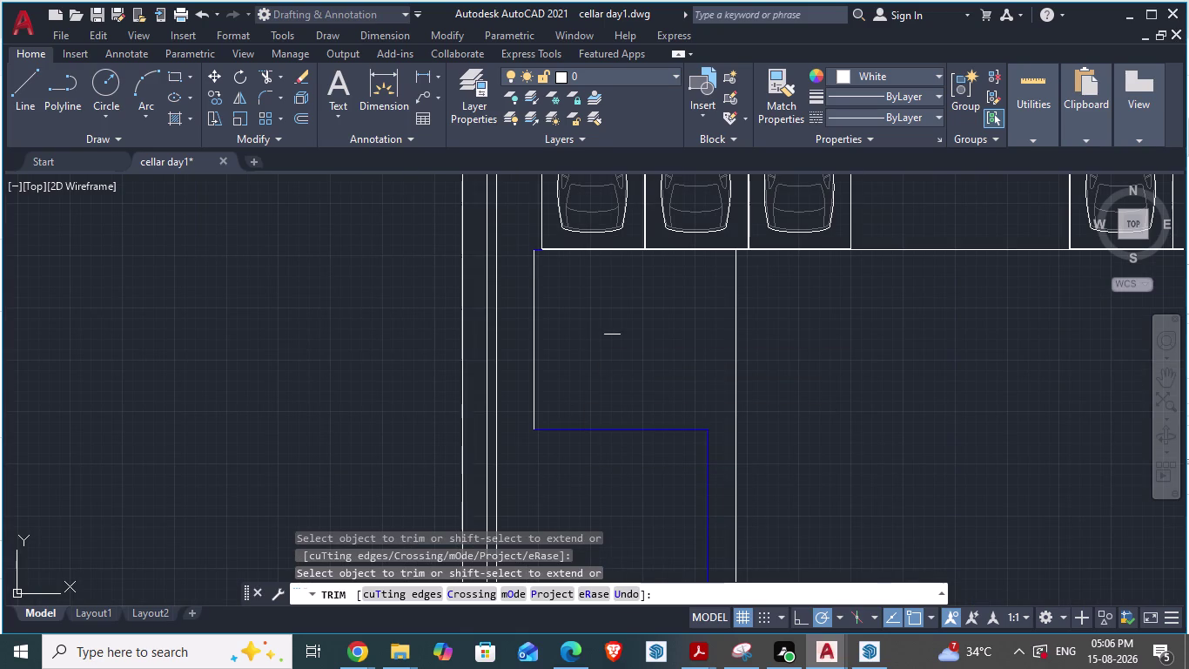
click(532, 331)
Set the vertical line above the corner to Blue in Properties, then switch windows.
right_click(532, 331)
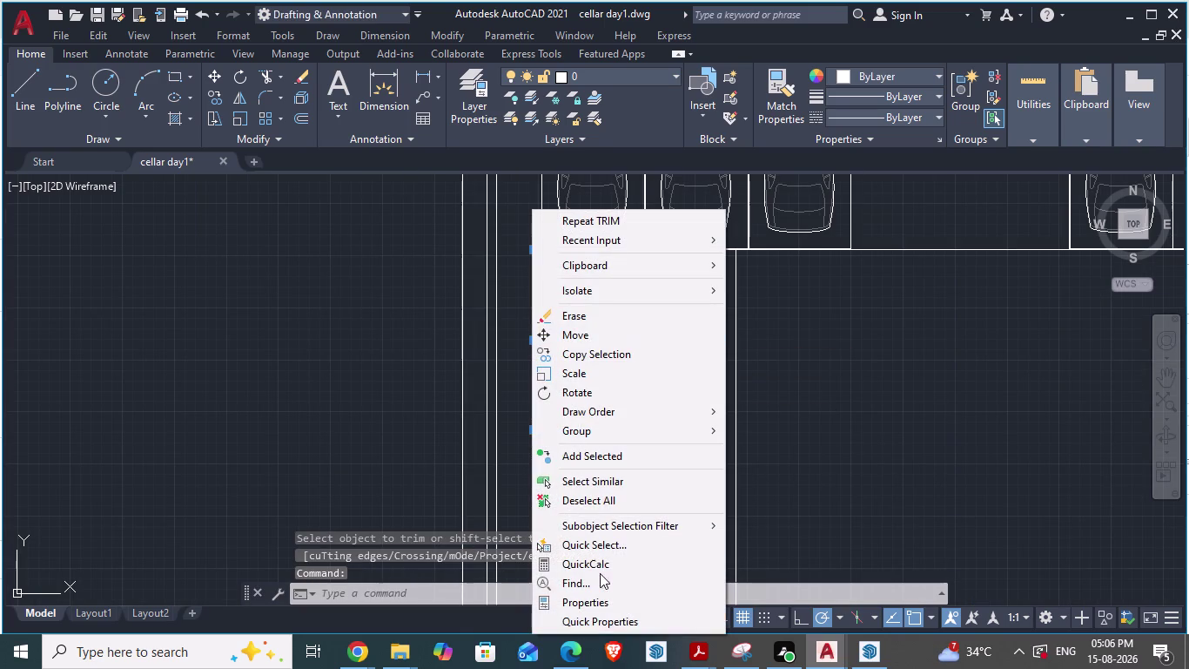
click(589, 606)
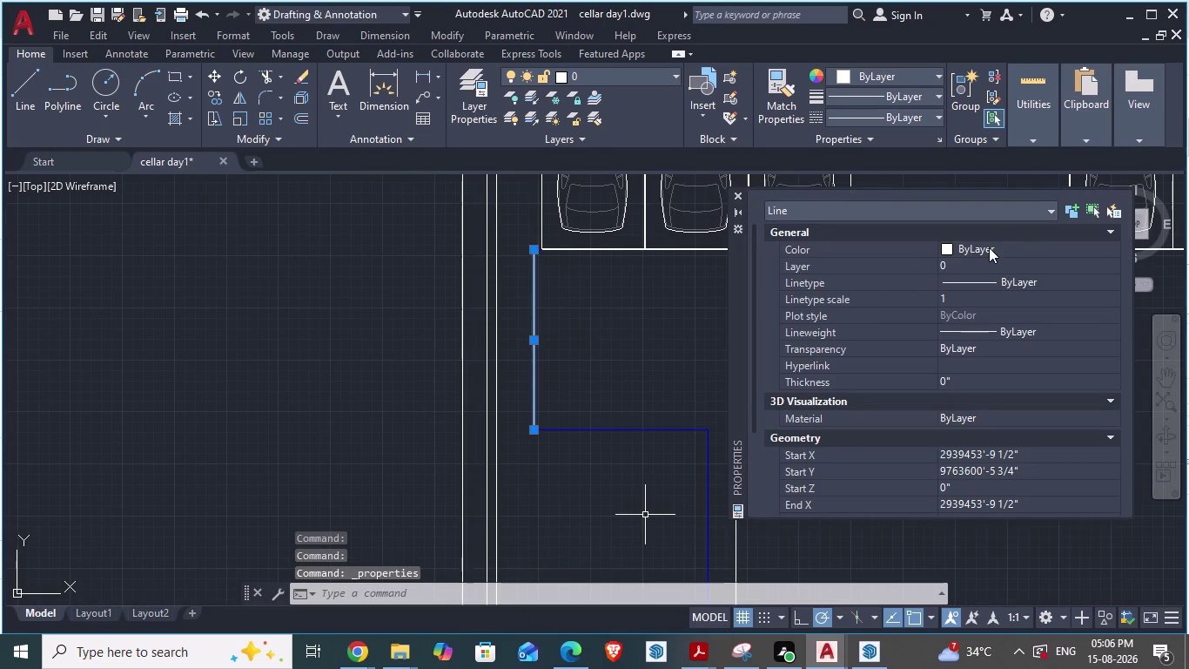
click(963, 248)
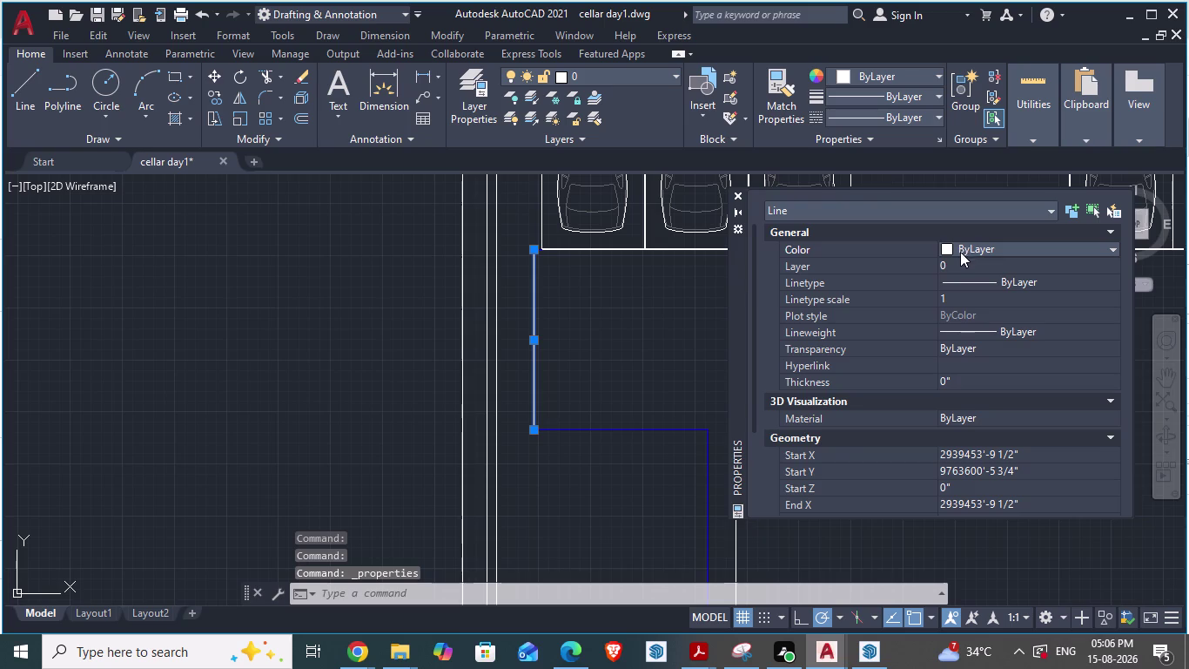
click(951, 251)
click(973, 361)
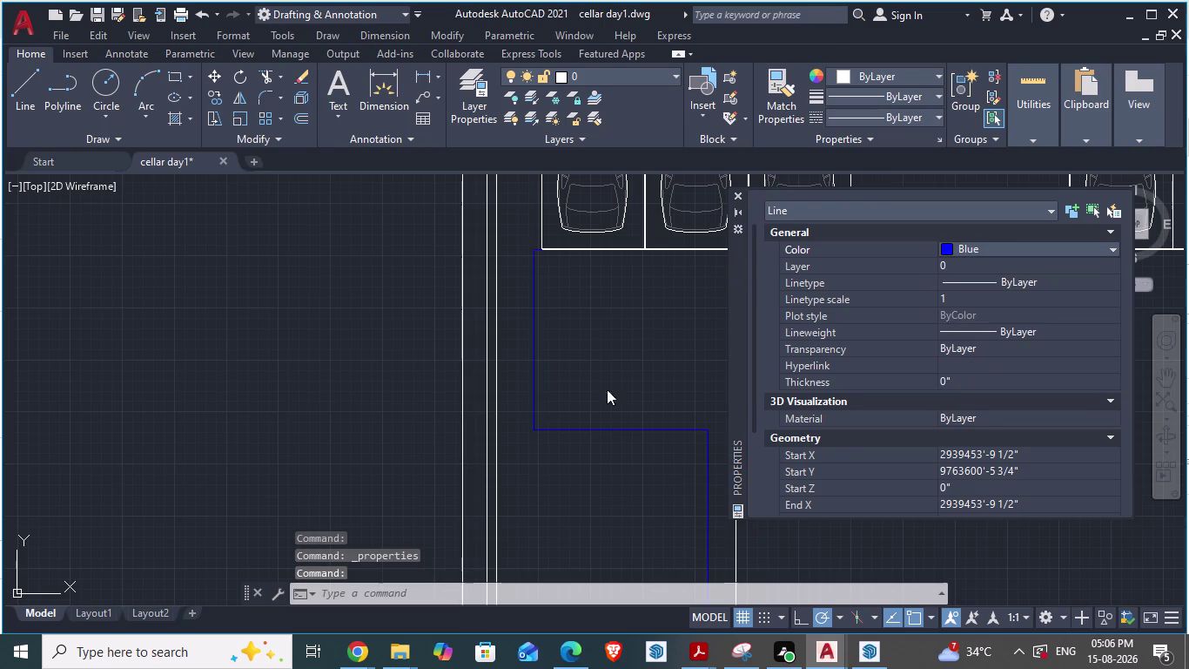
key(Return)
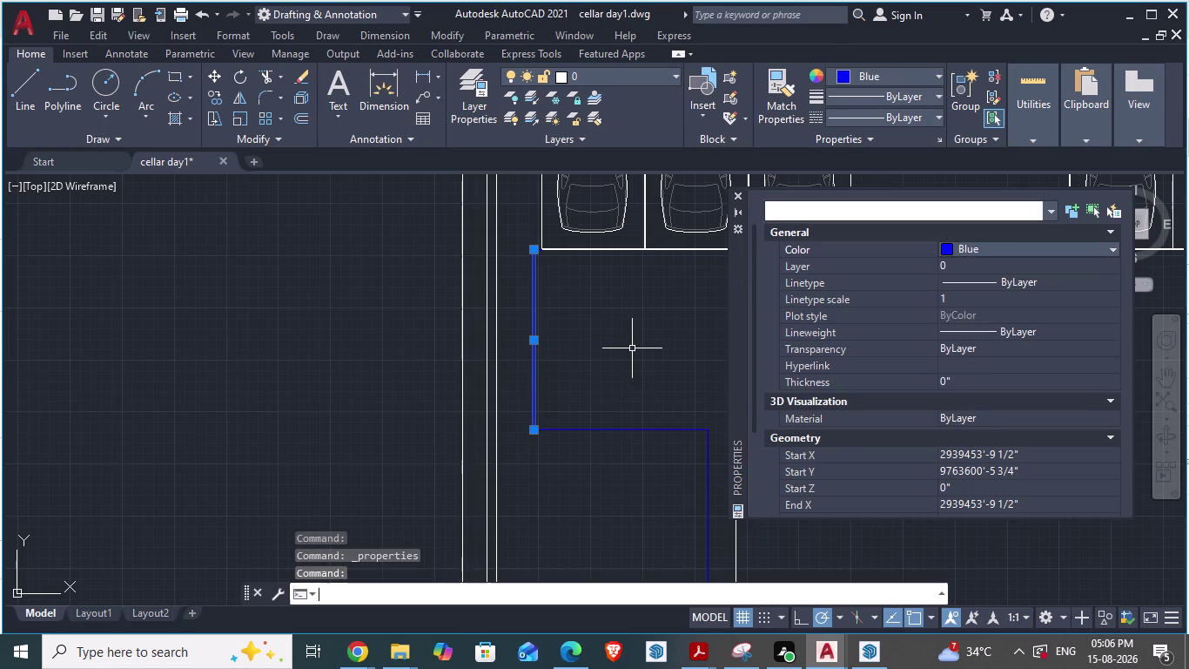
key(Escape)
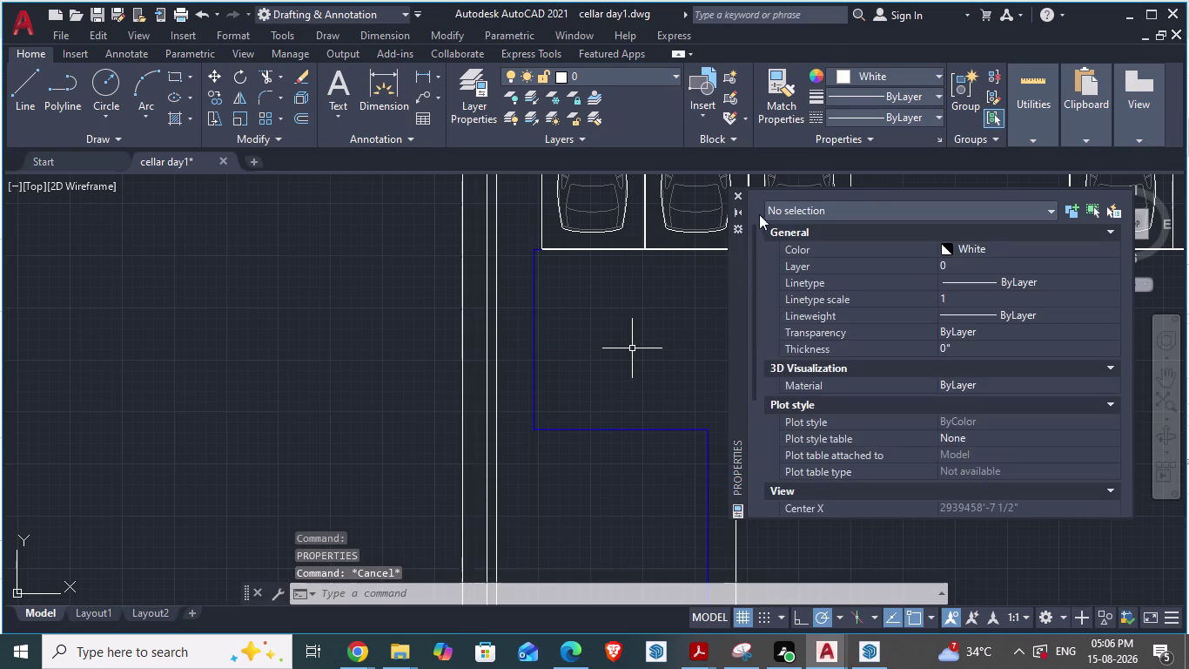
click(736, 190)
scroll(down, 3)
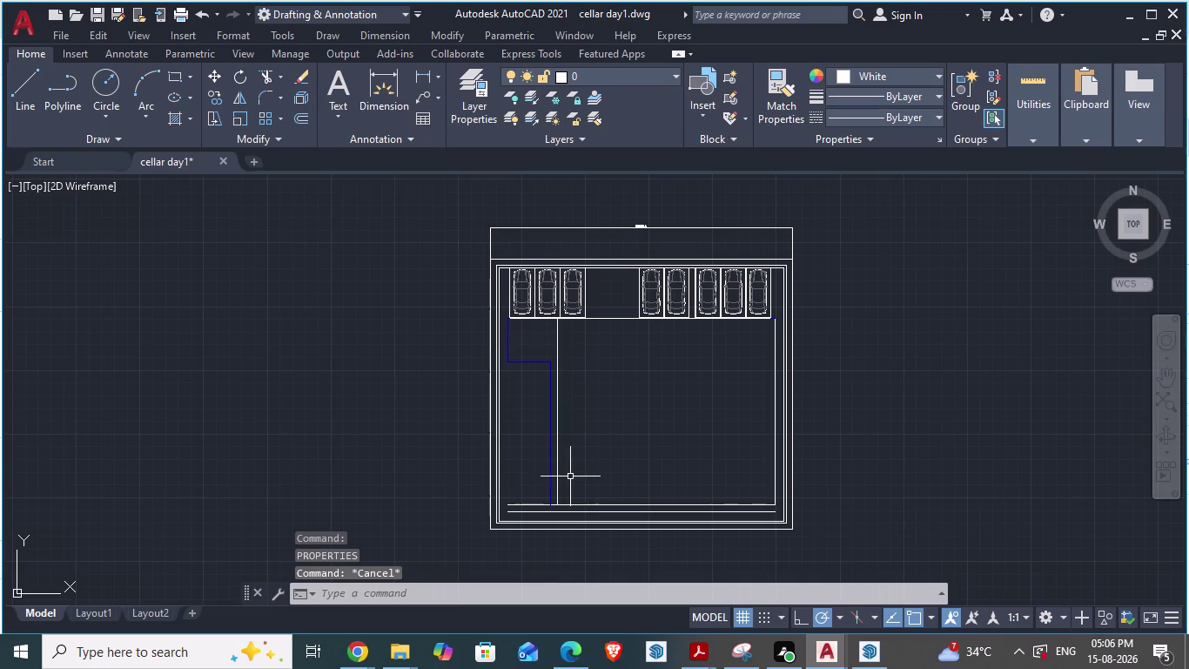
key(alt+Tab)
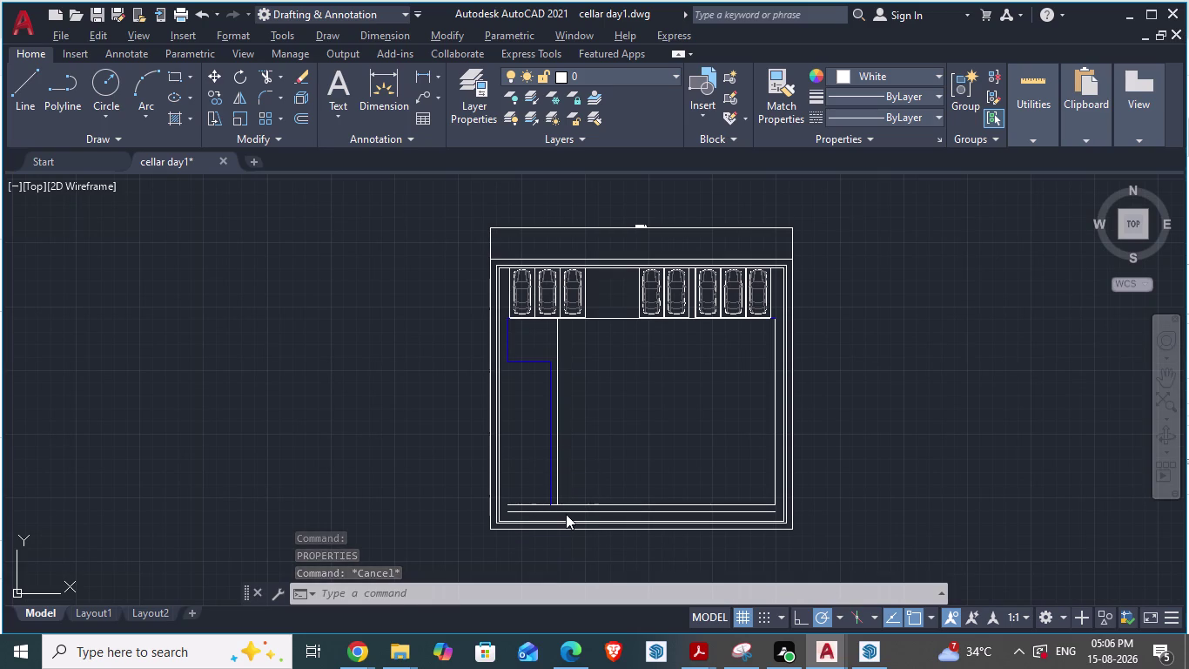
key(alt+Tab)
Check the 14'0" driveway label on ARCH PLANS, then return to cellar day1.
key(alt+Tab)
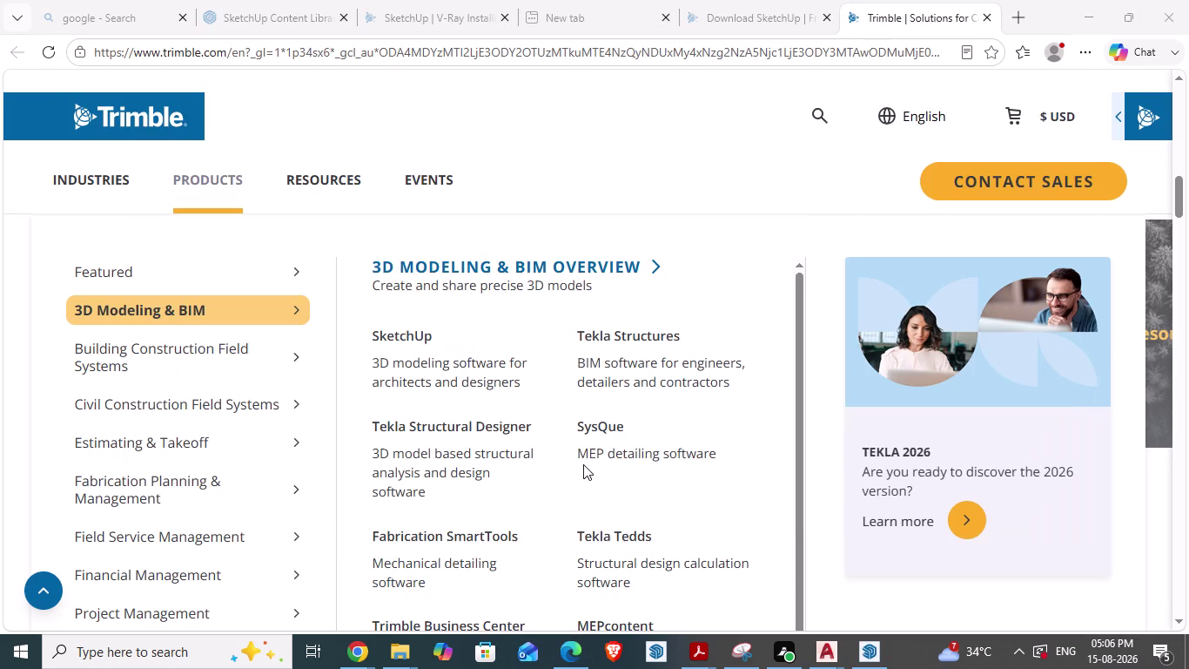
scroll(down, 3)
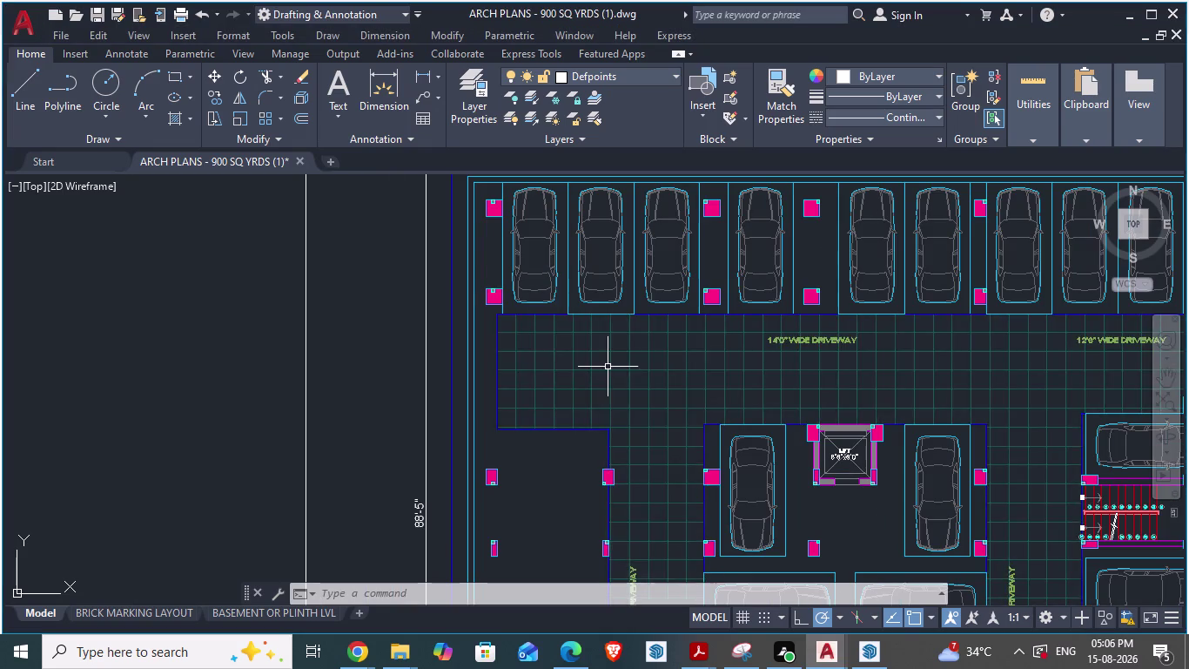
scroll(down, 3)
scroll(up, 3)
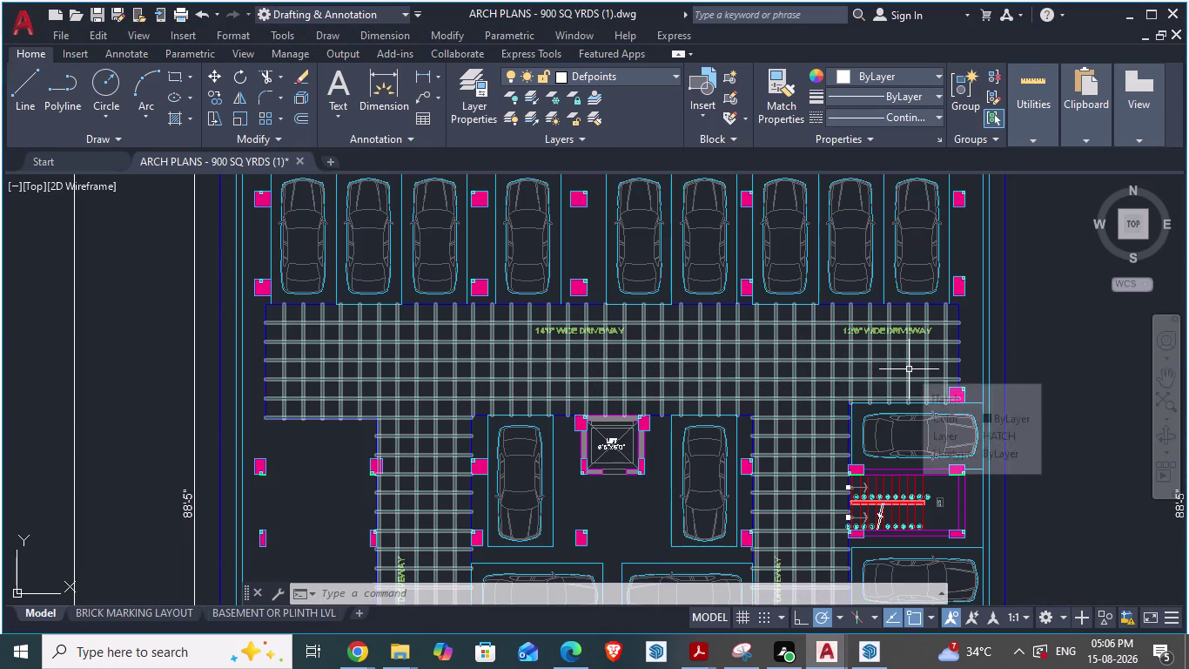
scroll(up, 3)
scroll(up, 3)
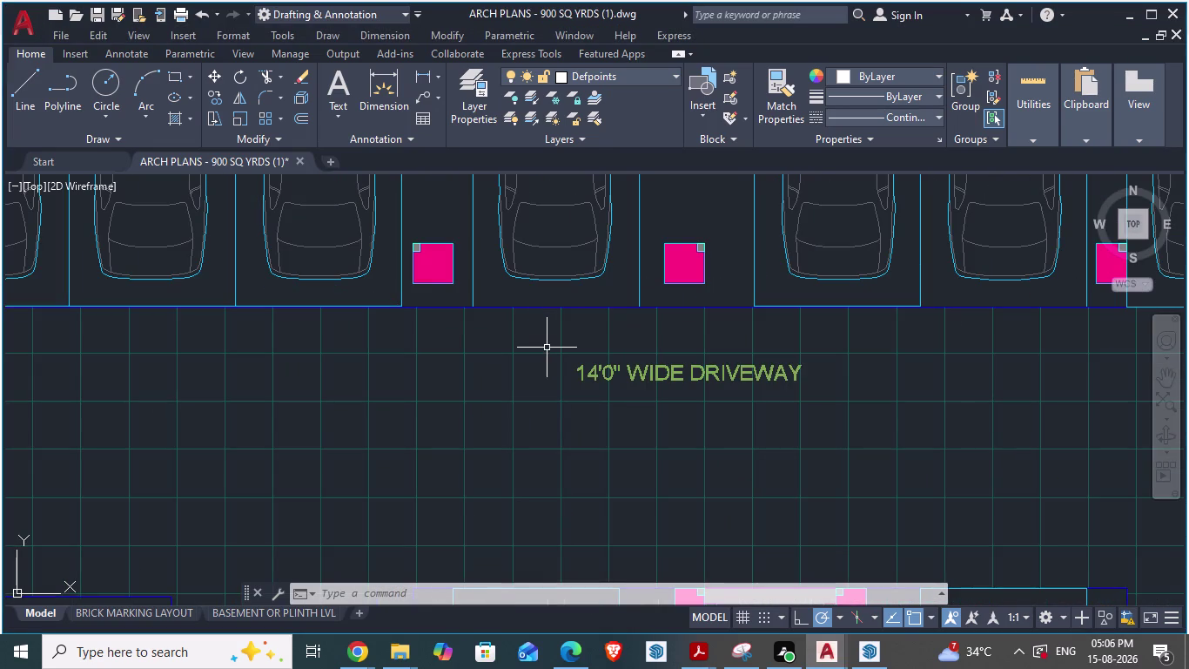
scroll(down, 3)
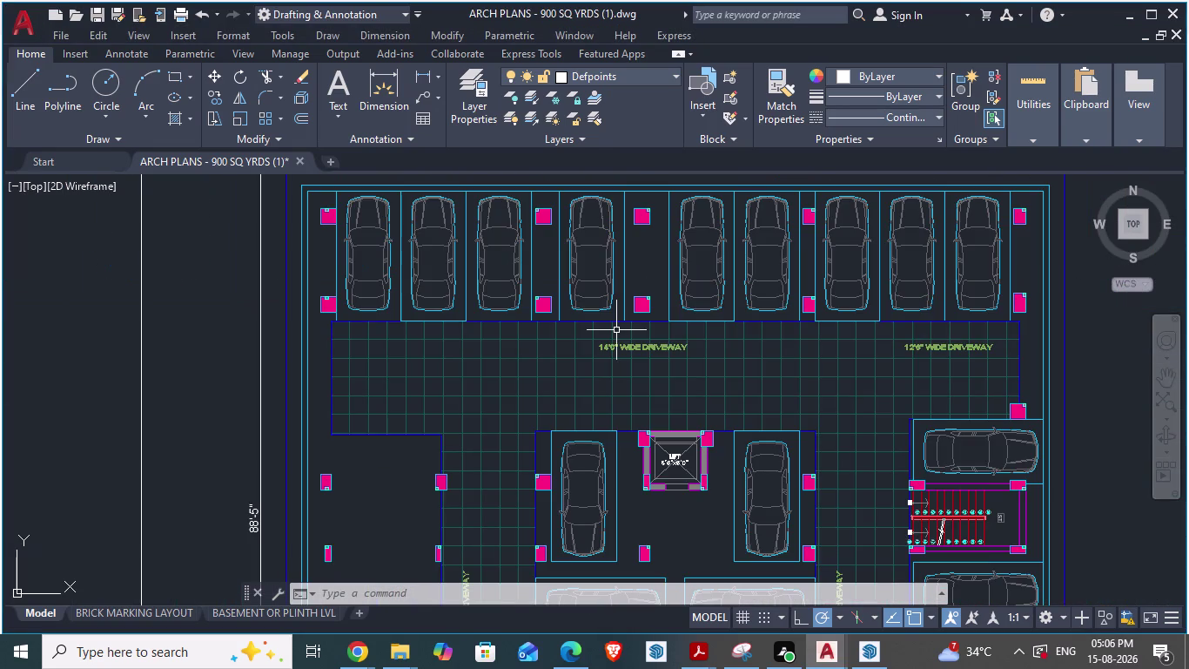
key(alt+Tab)
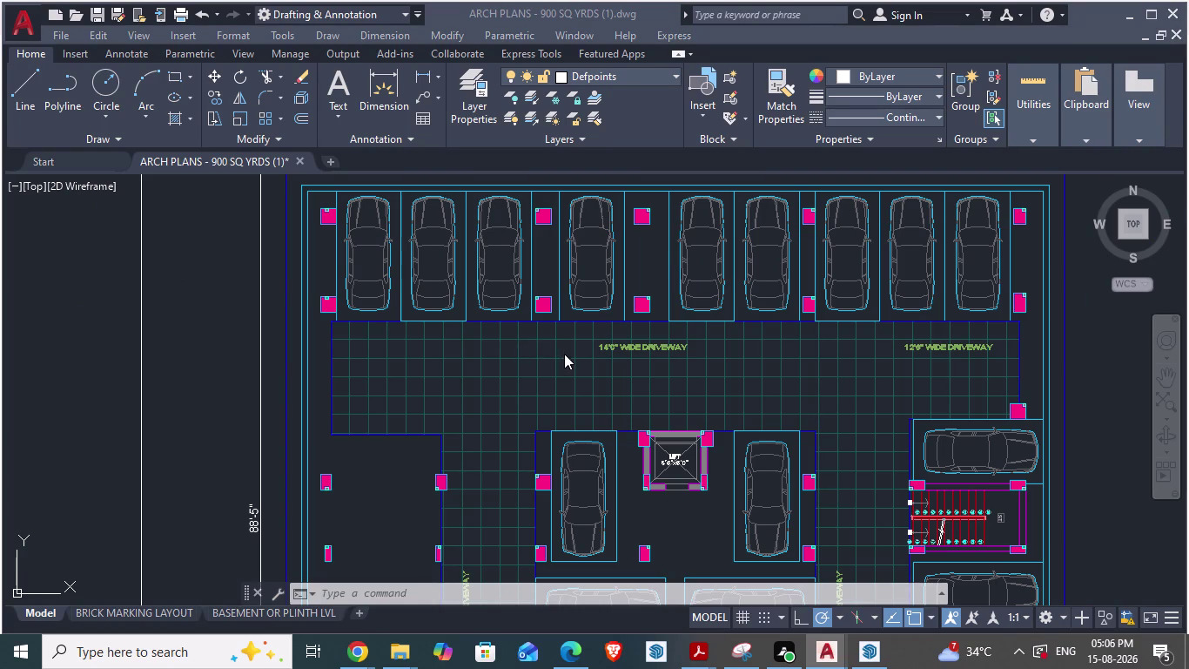
key(alt+Tab)
key(alt+Tab)
scroll(up, 3)
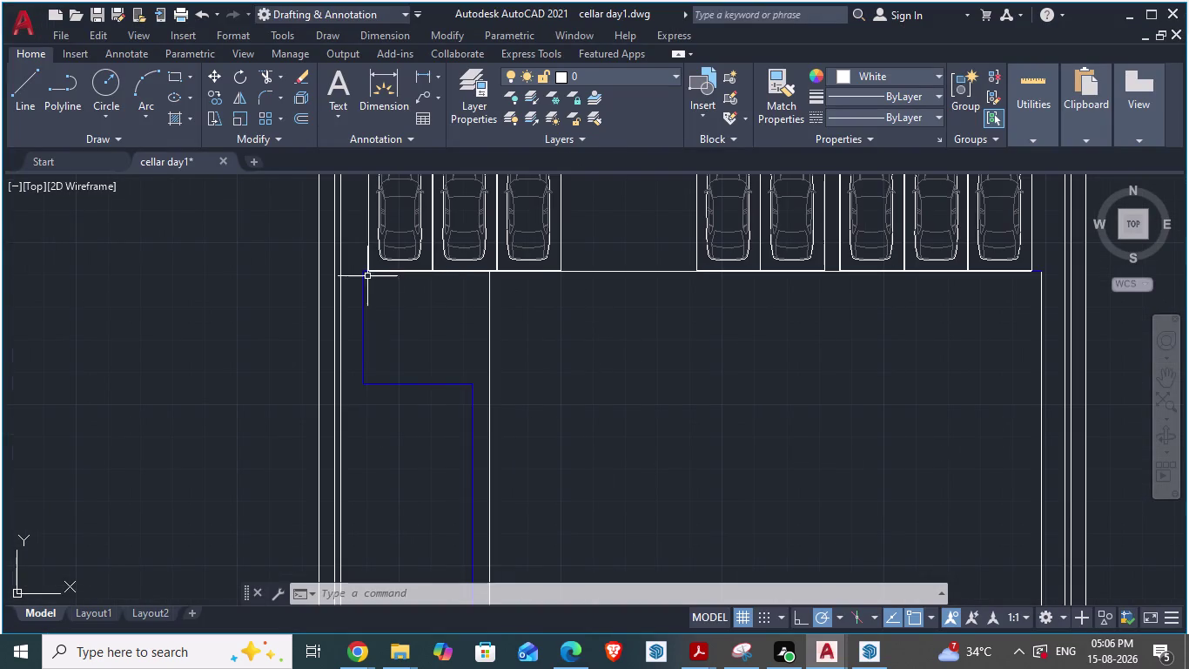
Draw a line from the driveway's top-left corner to the bay row's right end, and select it.
scroll(up, 3)
key(l)
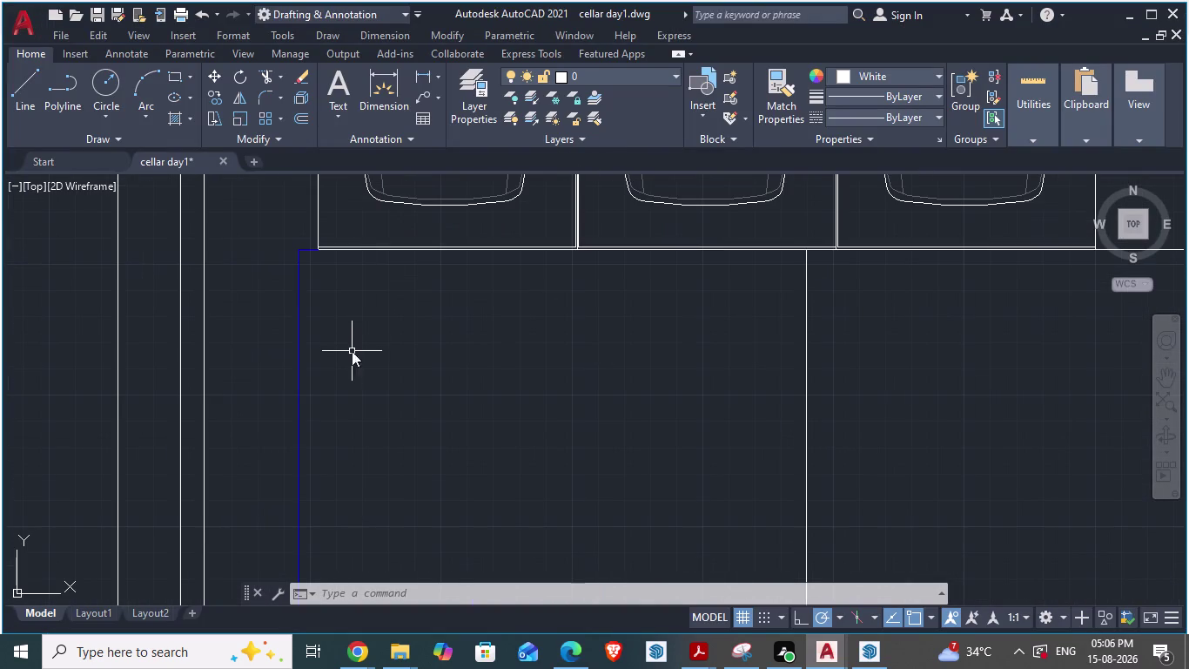
key(Return)
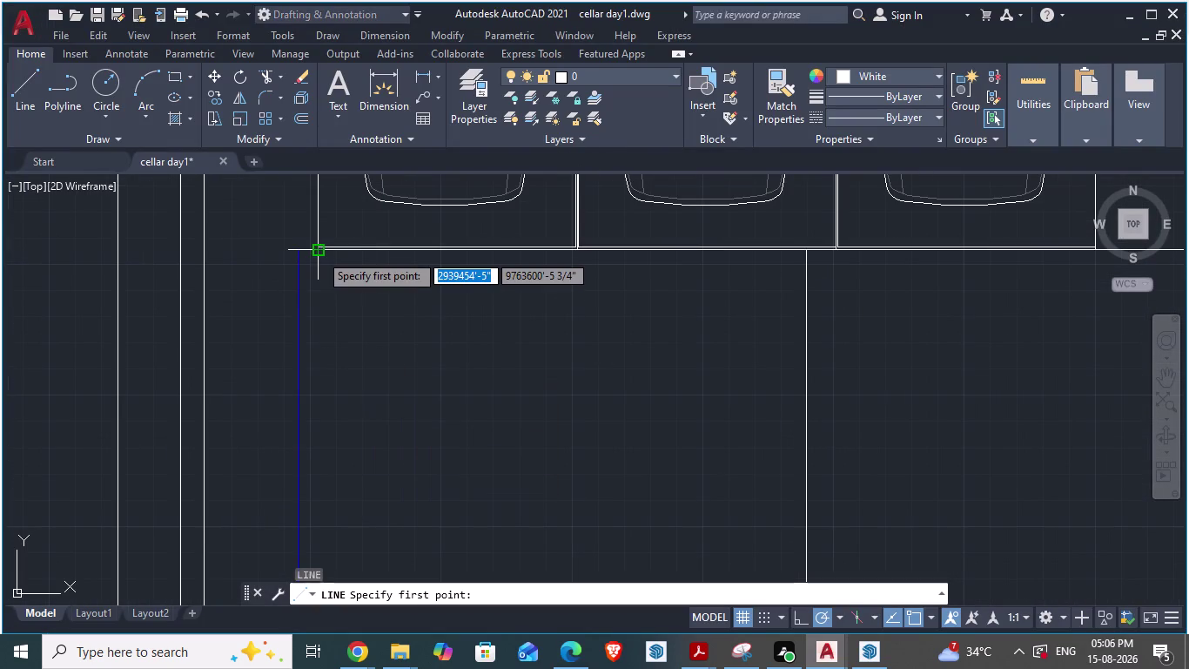
click(319, 253)
scroll(down, 3)
scroll(down, 3)
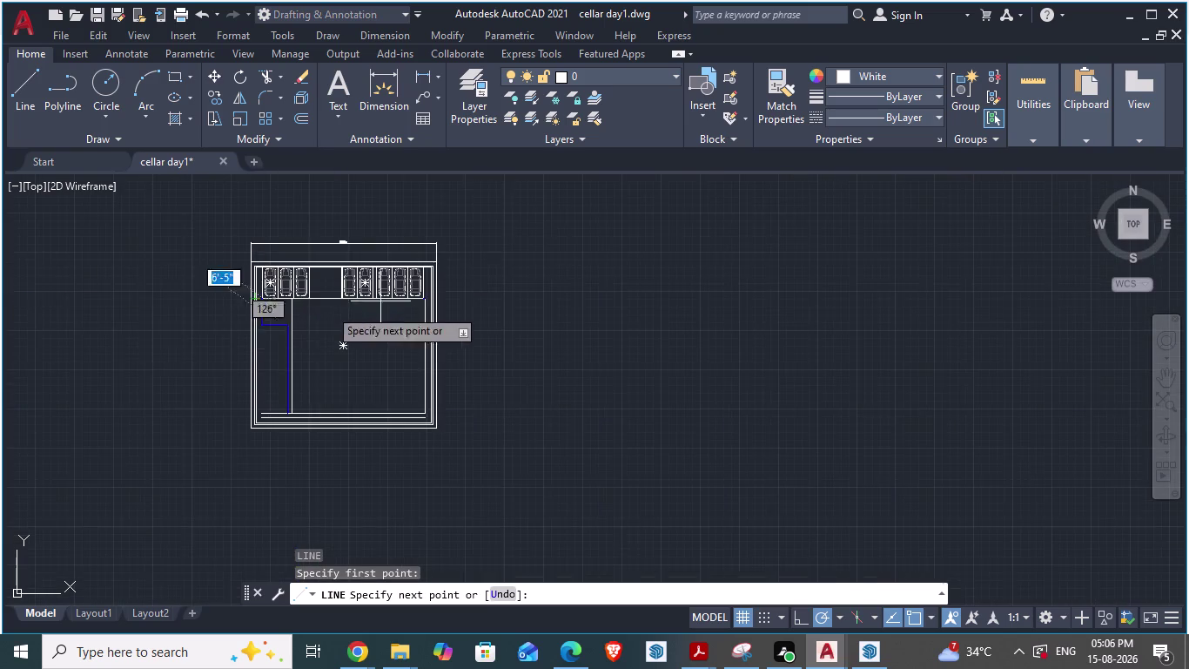
scroll(up, 3)
scroll(up, 3)
scroll(up, 3)
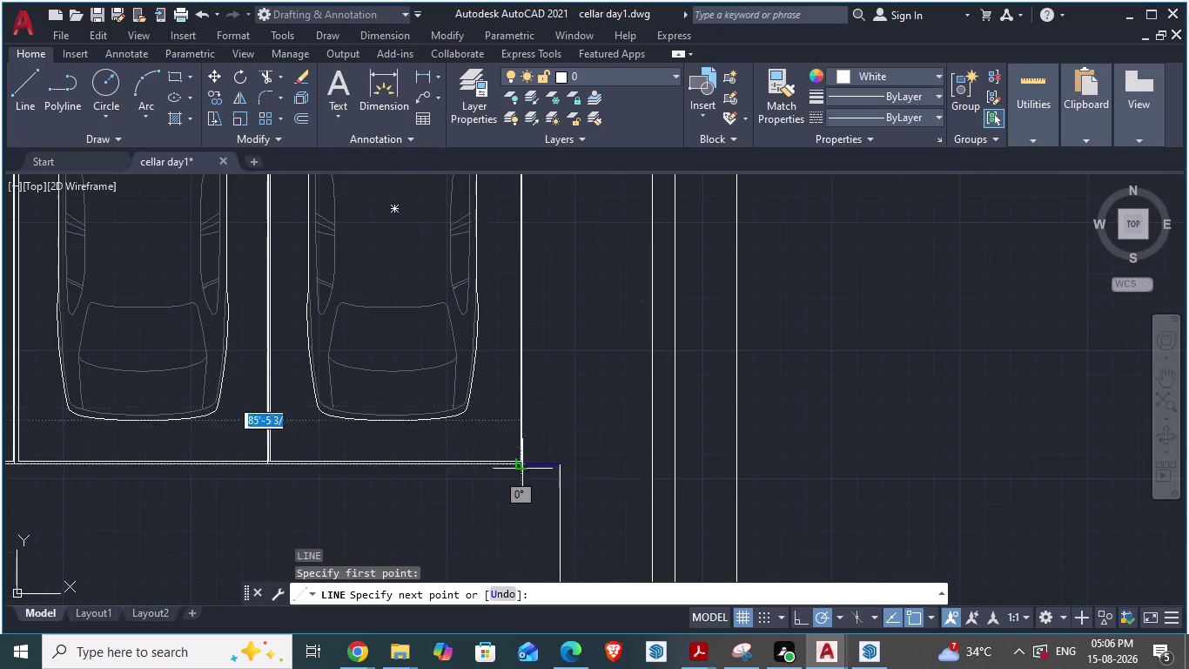
click(518, 460)
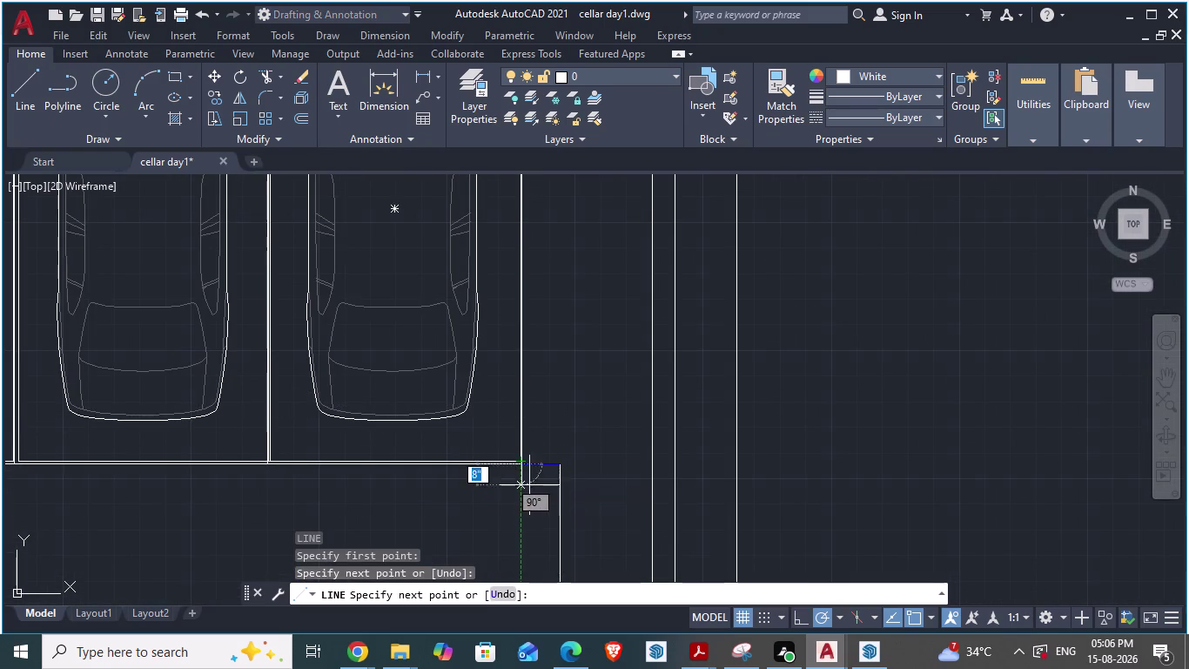
key(Escape)
scroll(up, 3)
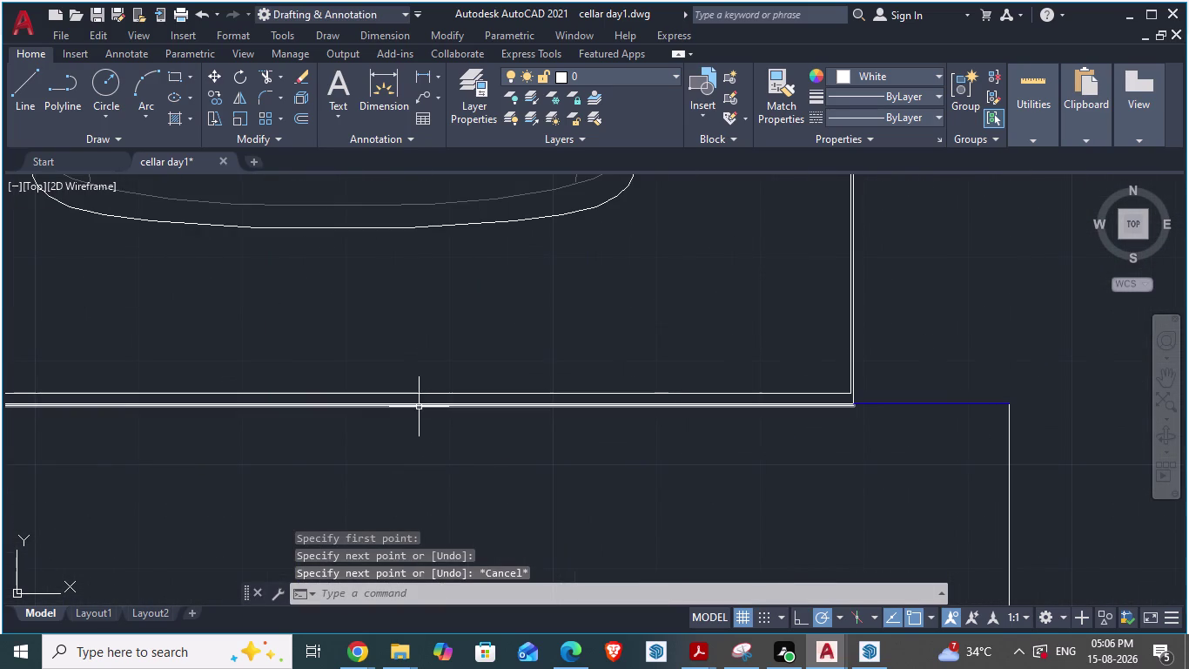
click(418, 407)
Change the line beneath the car bays to Blue in Properties.
right_click(419, 407)
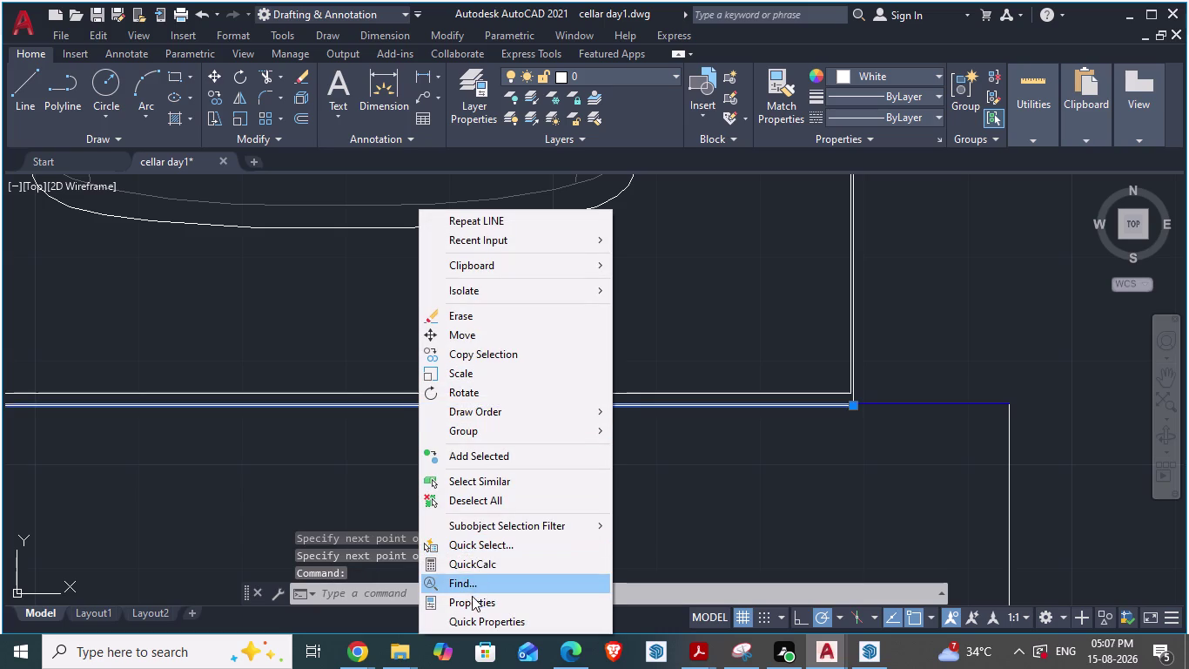
click(469, 601)
click(954, 249)
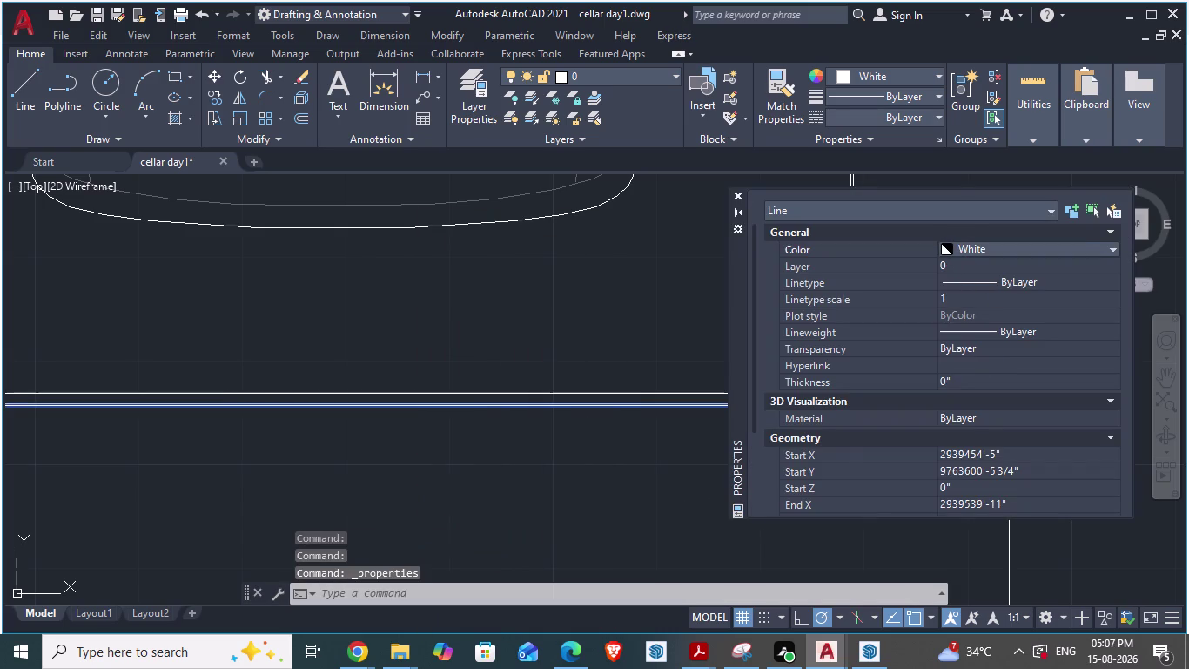
click(944, 244)
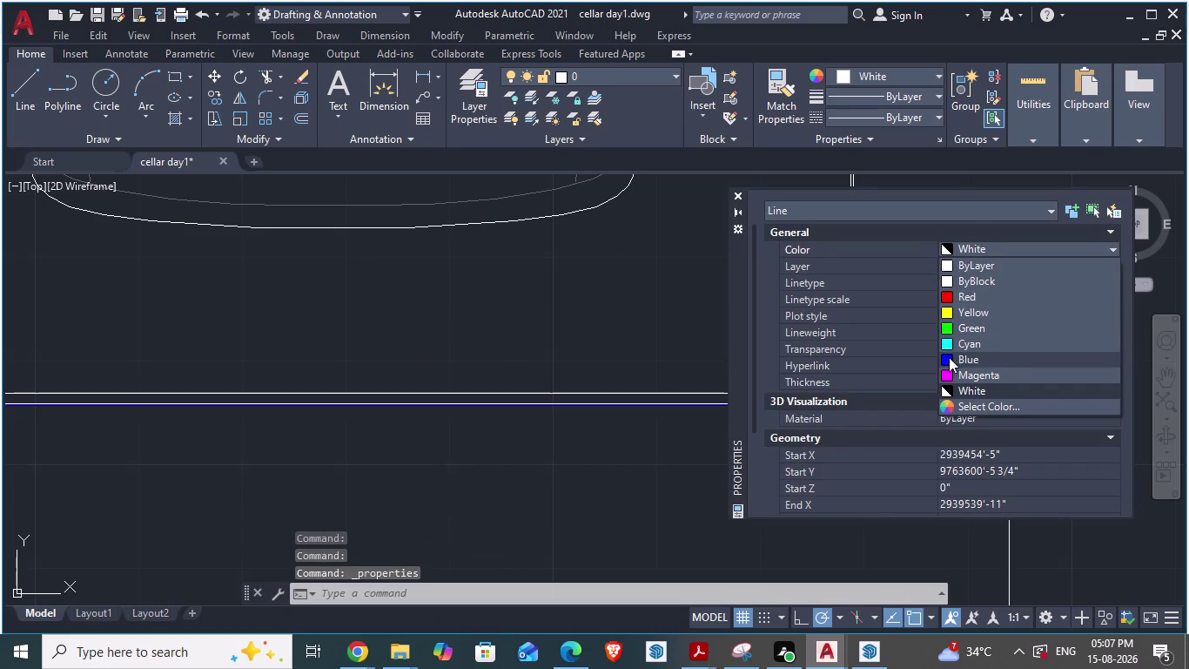
double_click(949, 357)
click(678, 325)
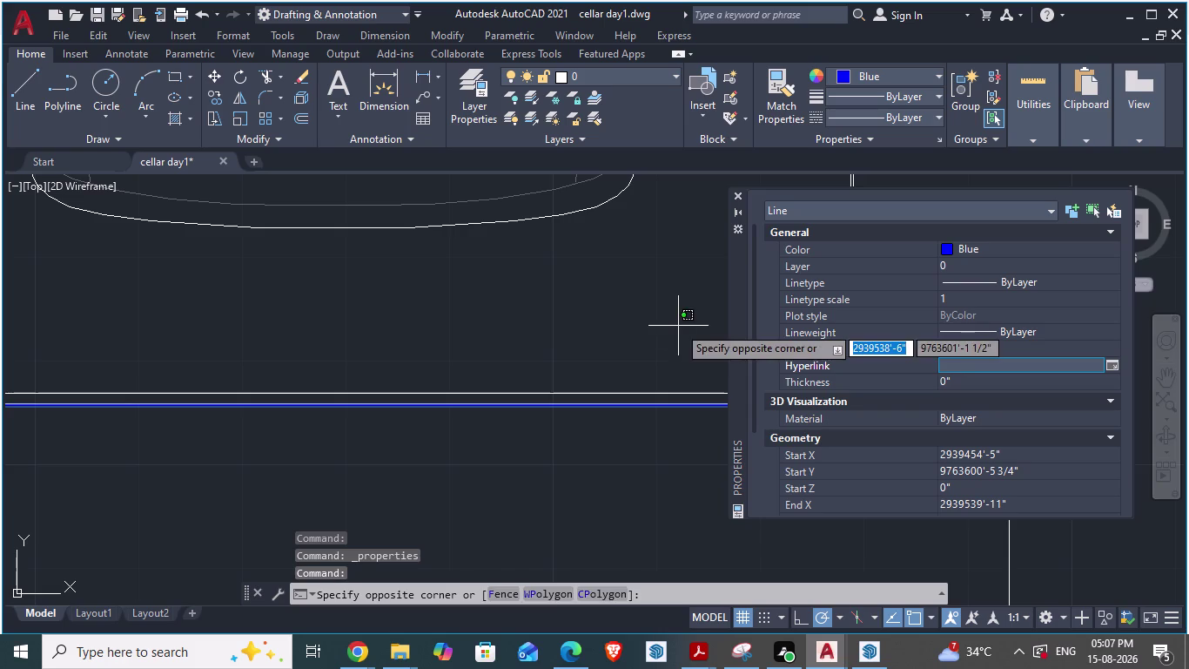
key(Escape)
scroll(down, 3)
click(738, 194)
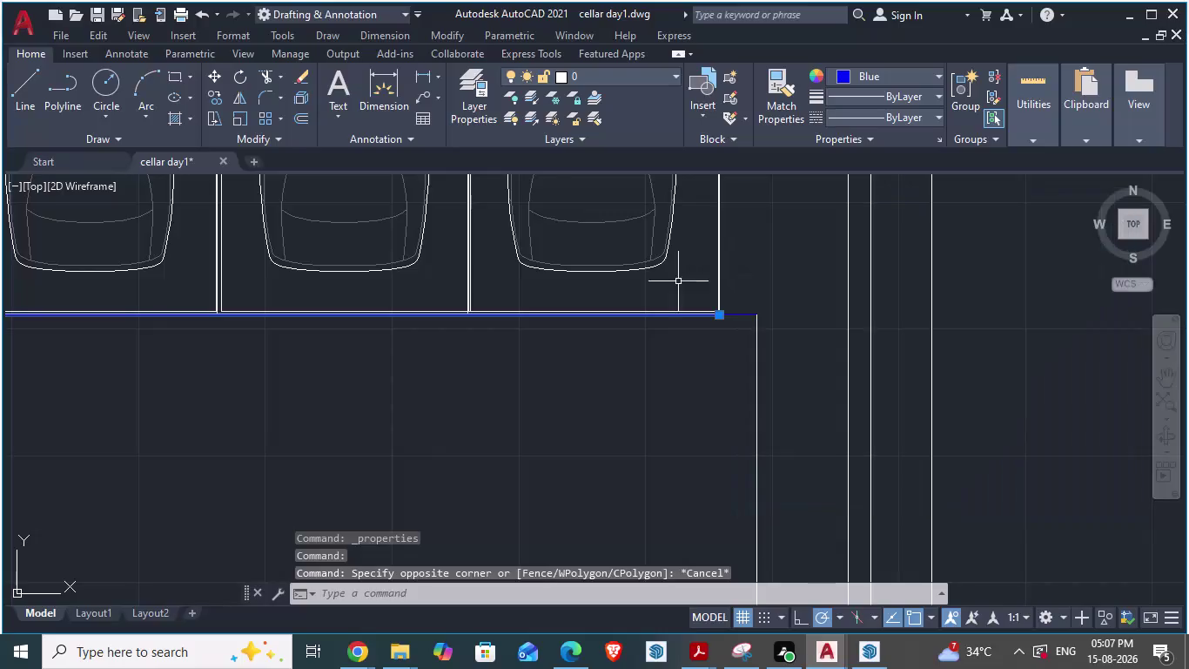
scroll(down, 3)
key(Escape)
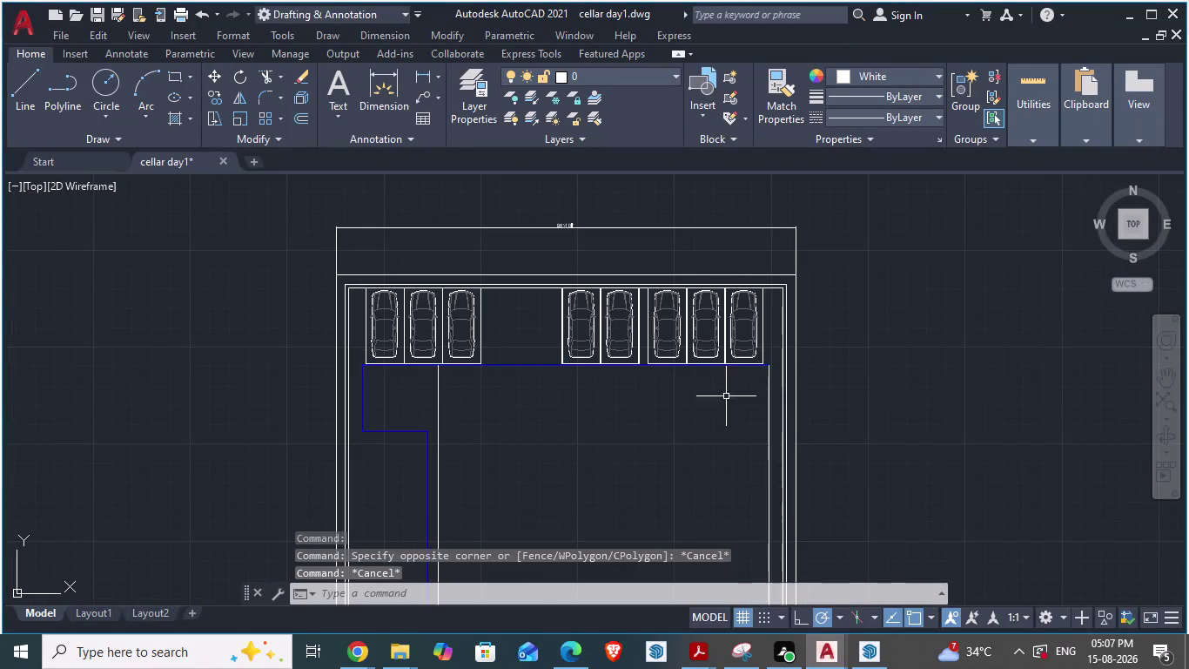
Adjust the view and select the first car in the left bay group.
scroll(down, 3)
scroll(up, 3)
scroll(down, 3)
scroll(down, 3)
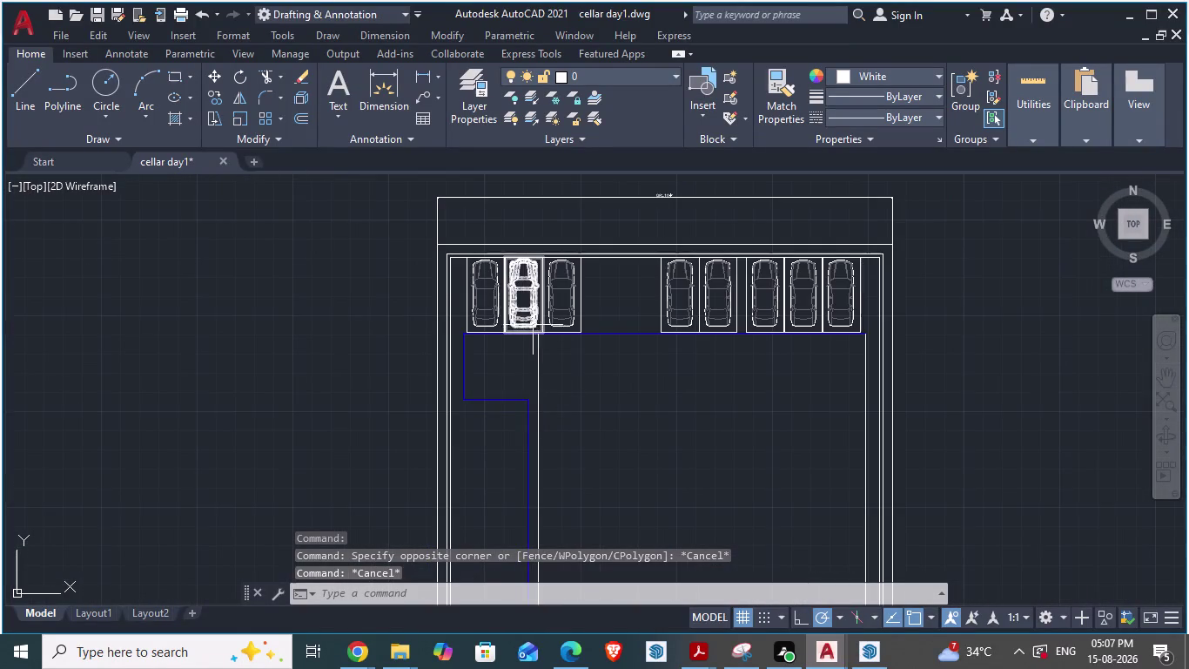
scroll(up, 3)
click(483, 309)
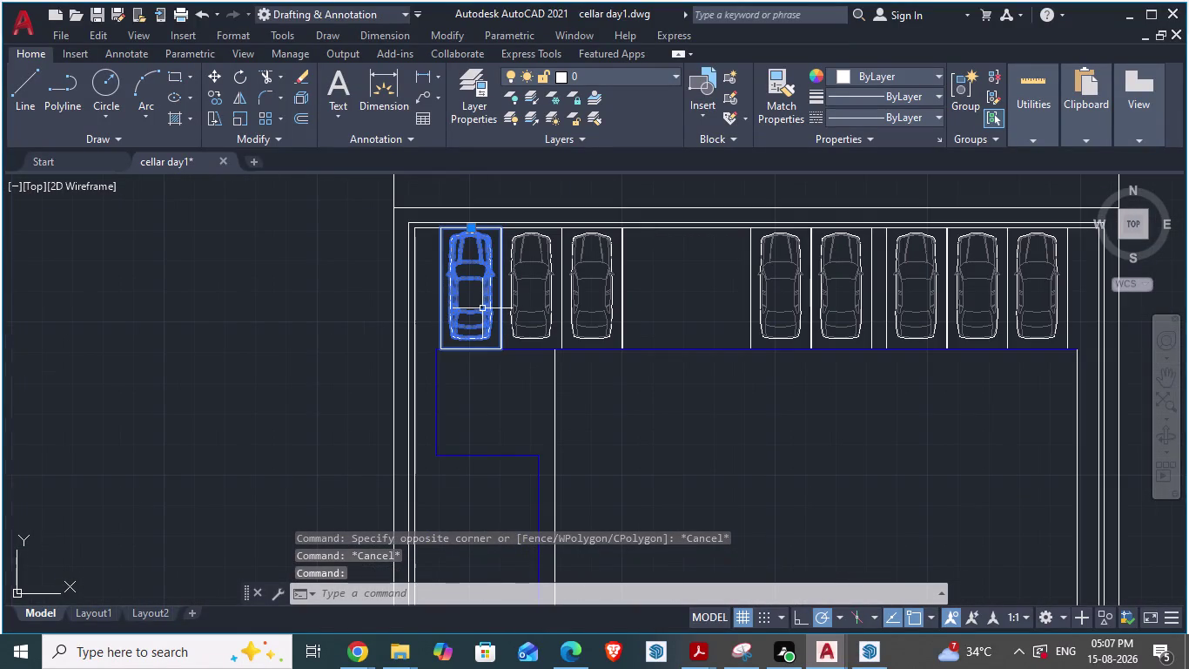
key(m)
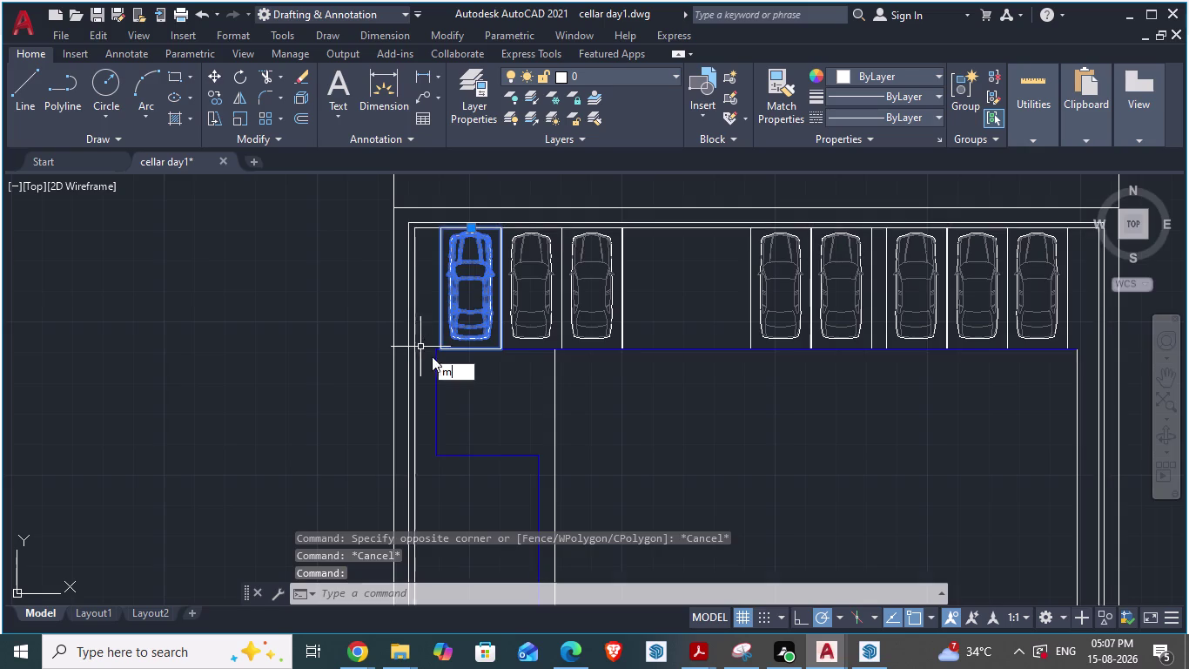
scroll(up, 3)
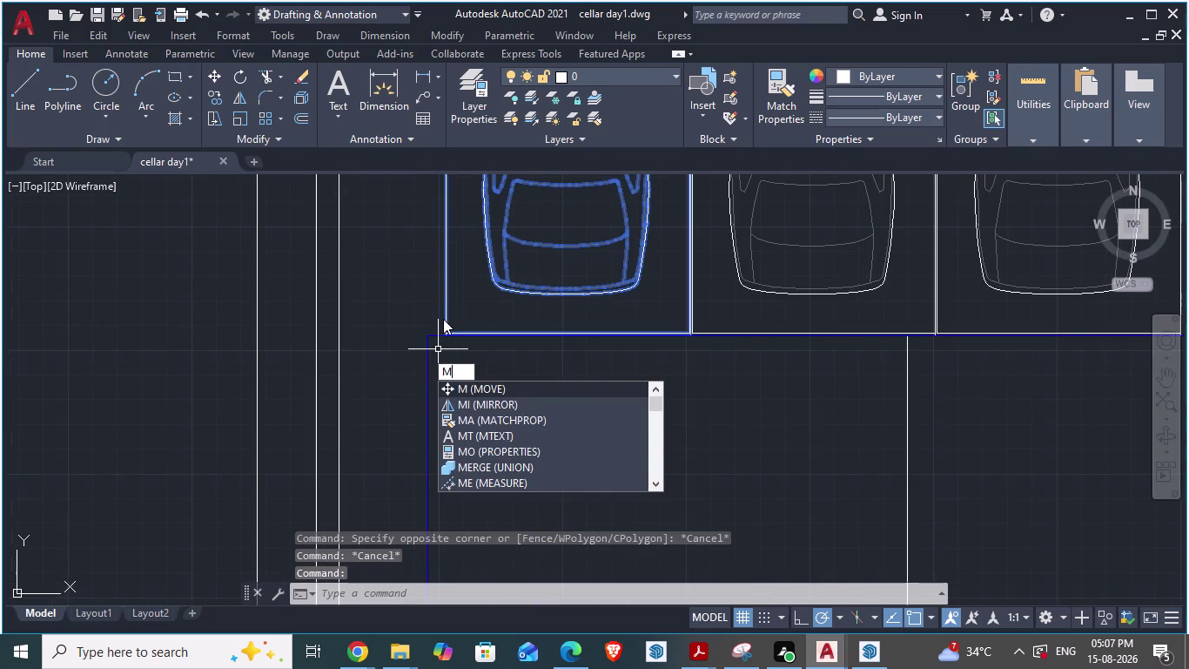
key(Return)
click(450, 333)
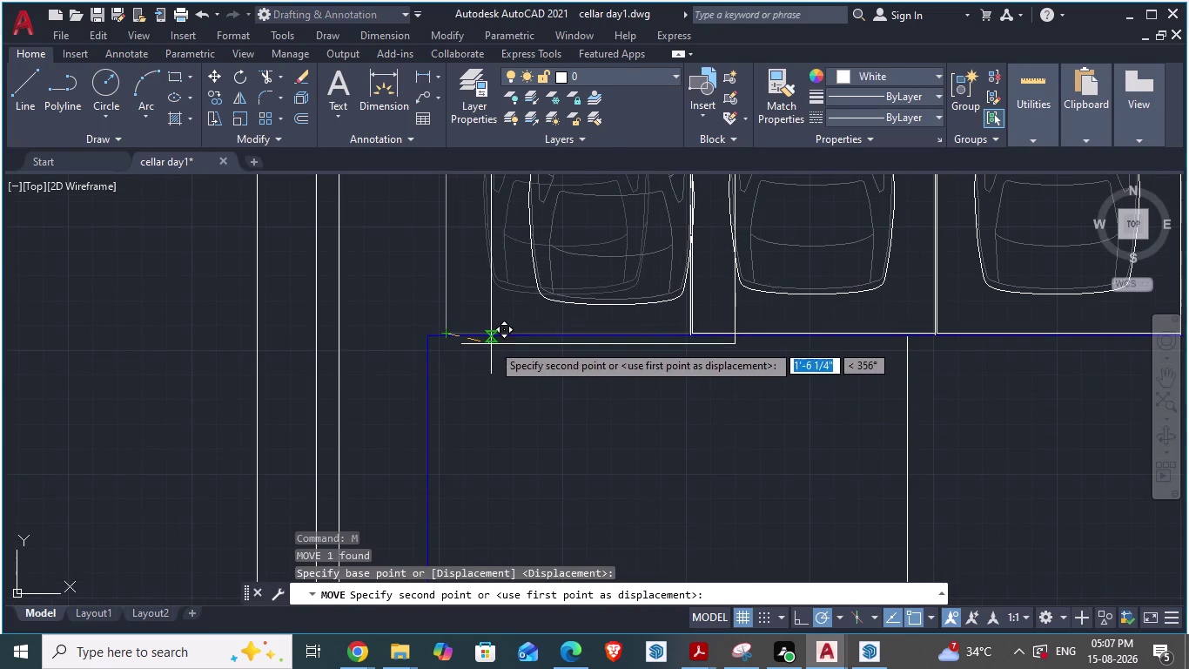
key(Escape)
scroll(down, 3)
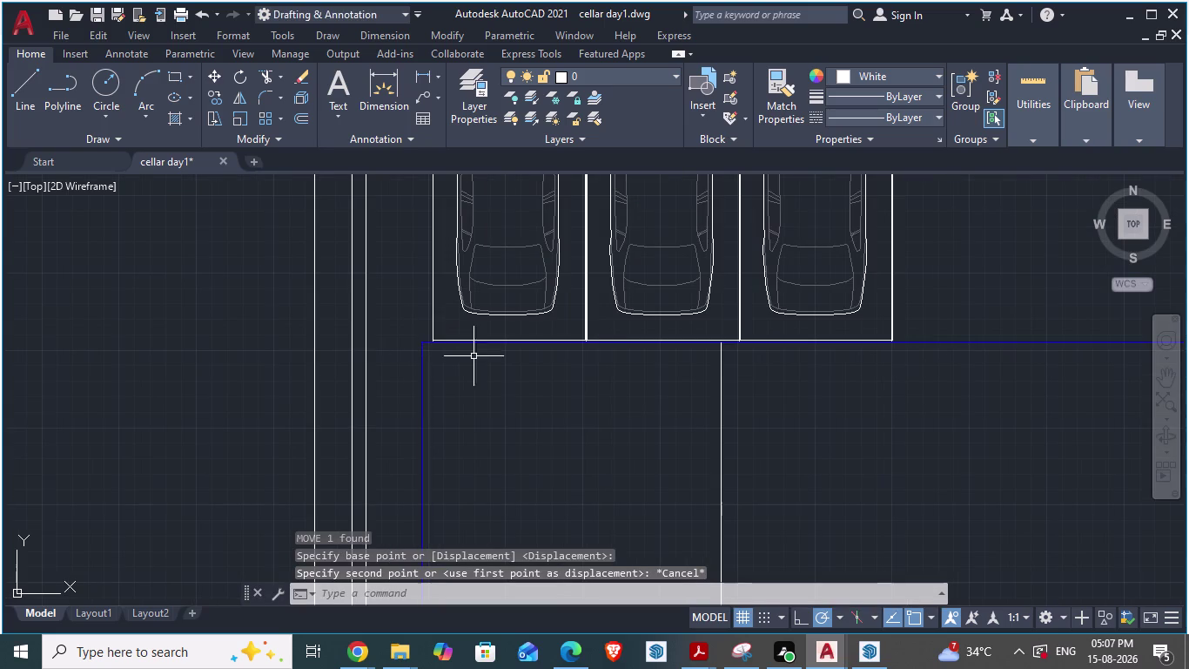
scroll(down, 3)
scroll(down, 3)
scroll(up, 3)
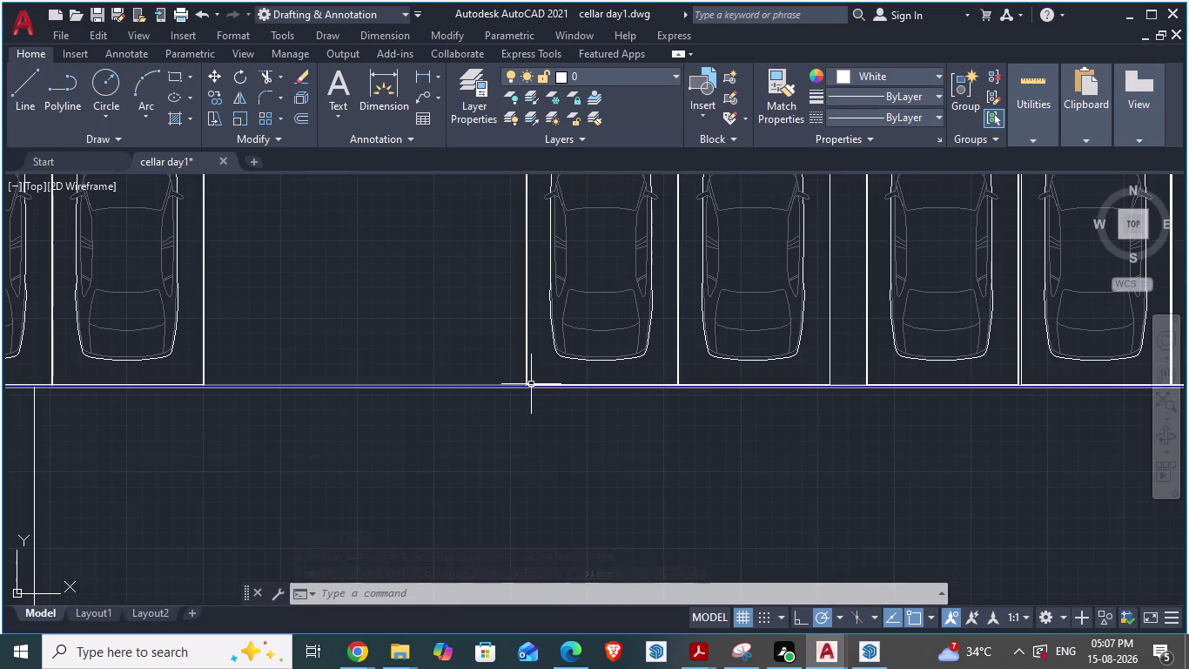
drag(526, 381, 528, 370)
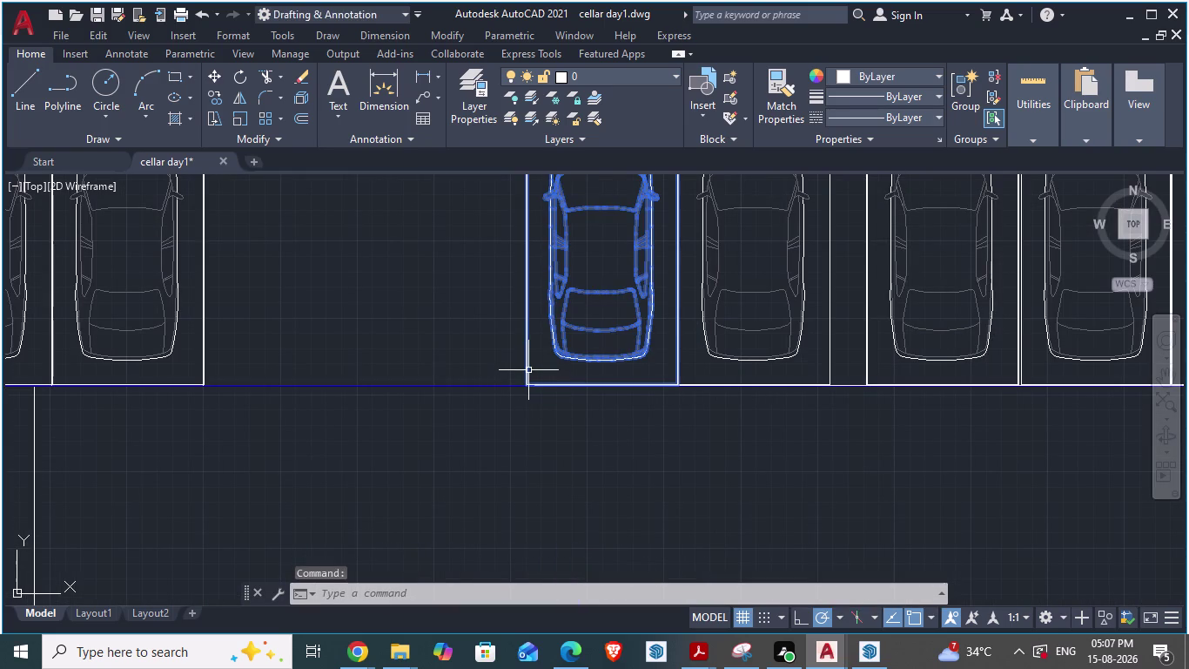
drag(528, 370, 528, 344)
key(Escape)
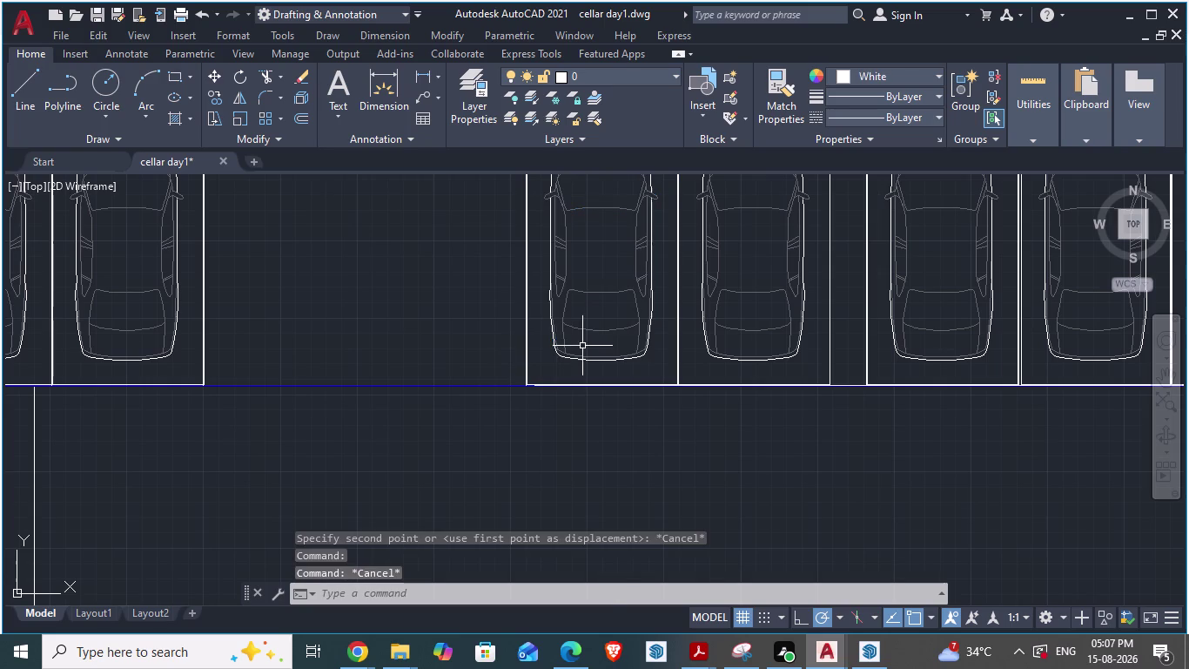
click(582, 344)
key(m)
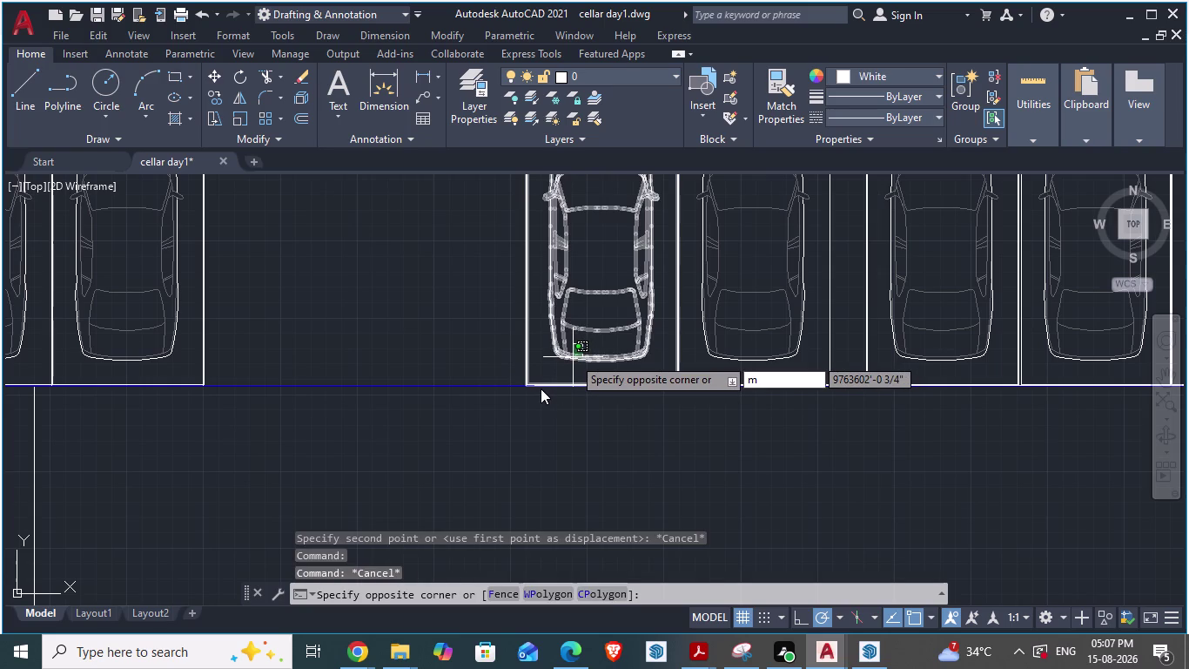
key(Return)
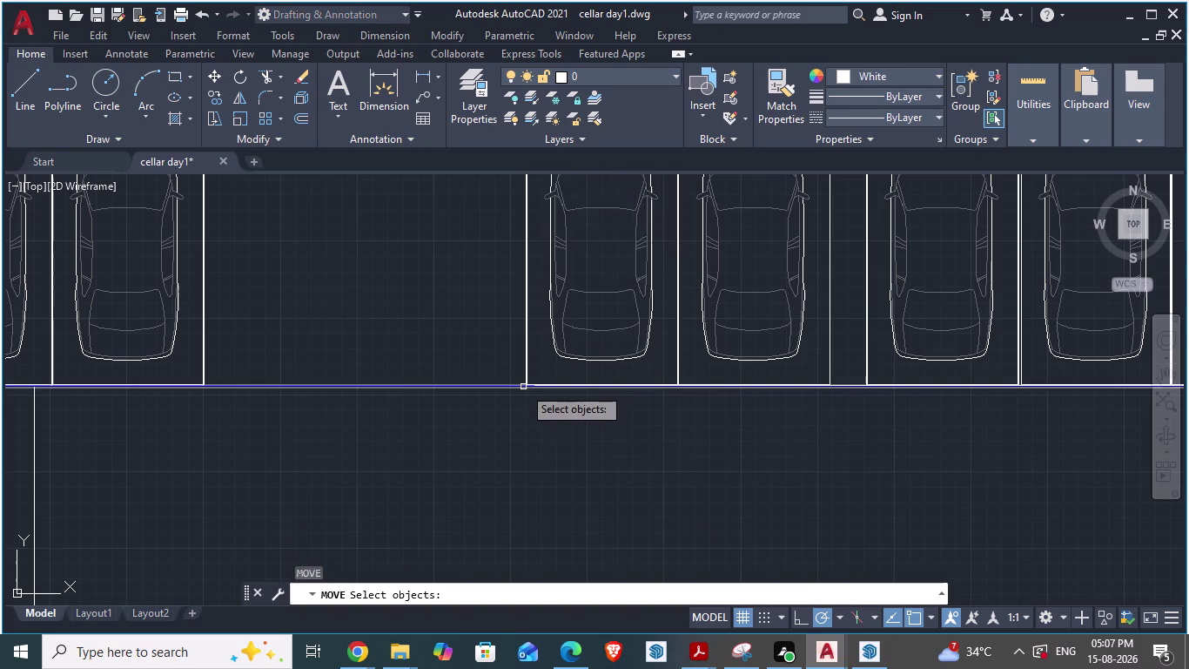
scroll(up, 3)
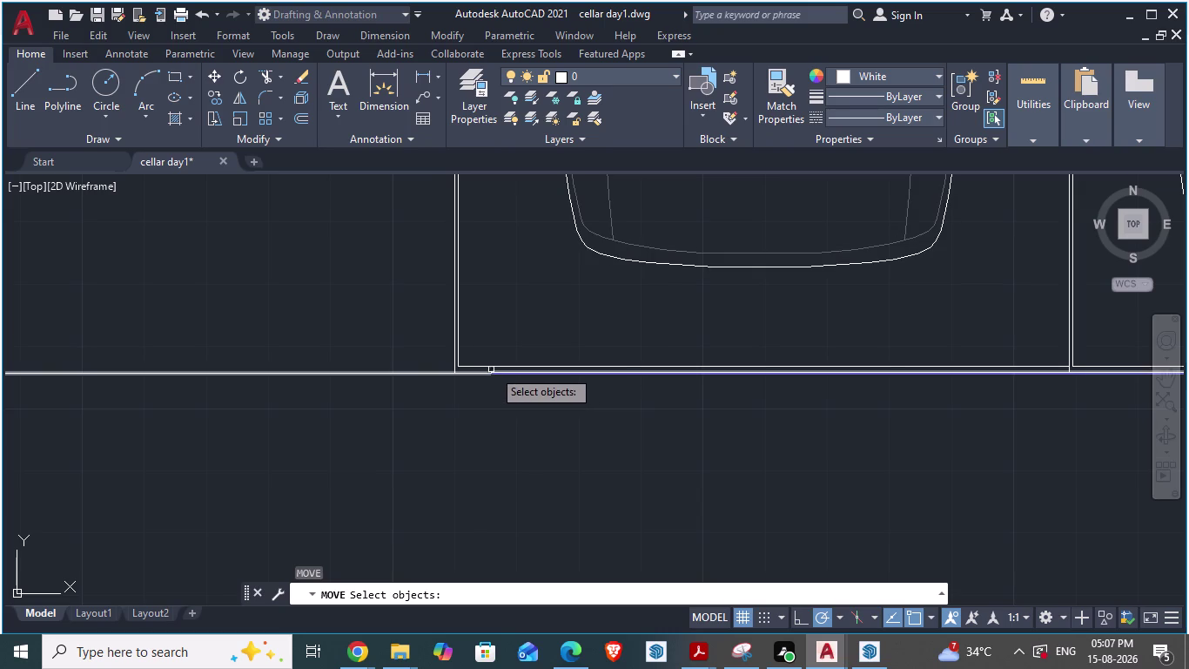
key(Escape)
scroll(down, 3)
scroll(down, 3)
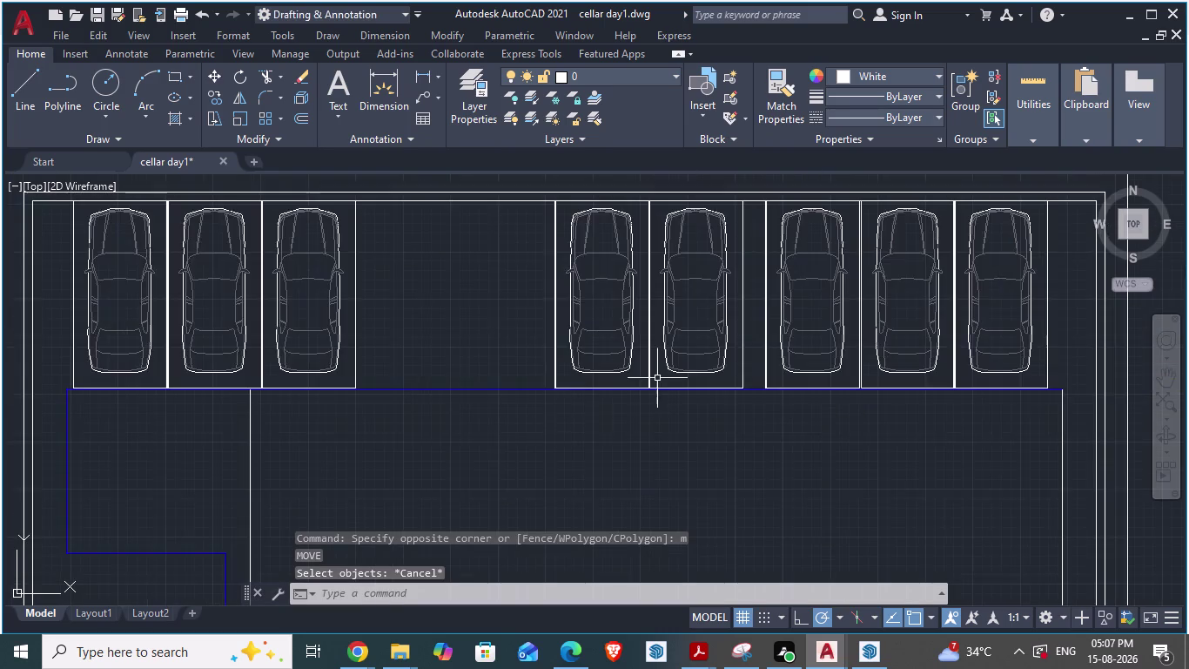
scroll(up, 3)
scroll(up, 3)
key(Escape)
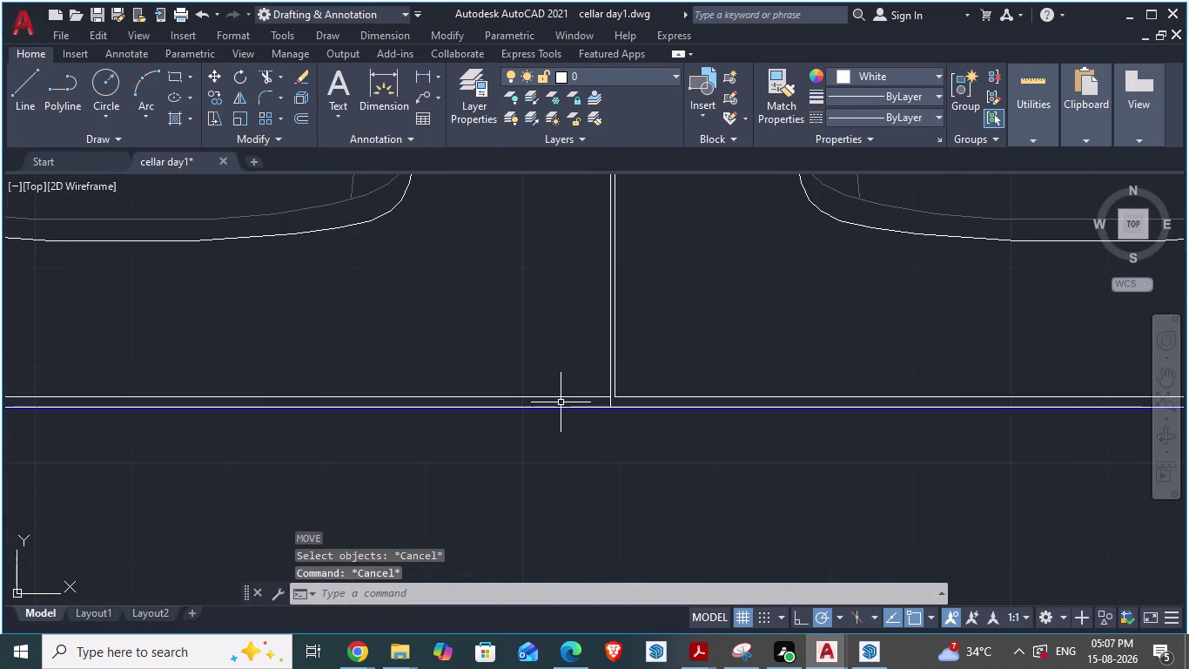
click(561, 406)
scroll(down, 3)
scroll(down, 3)
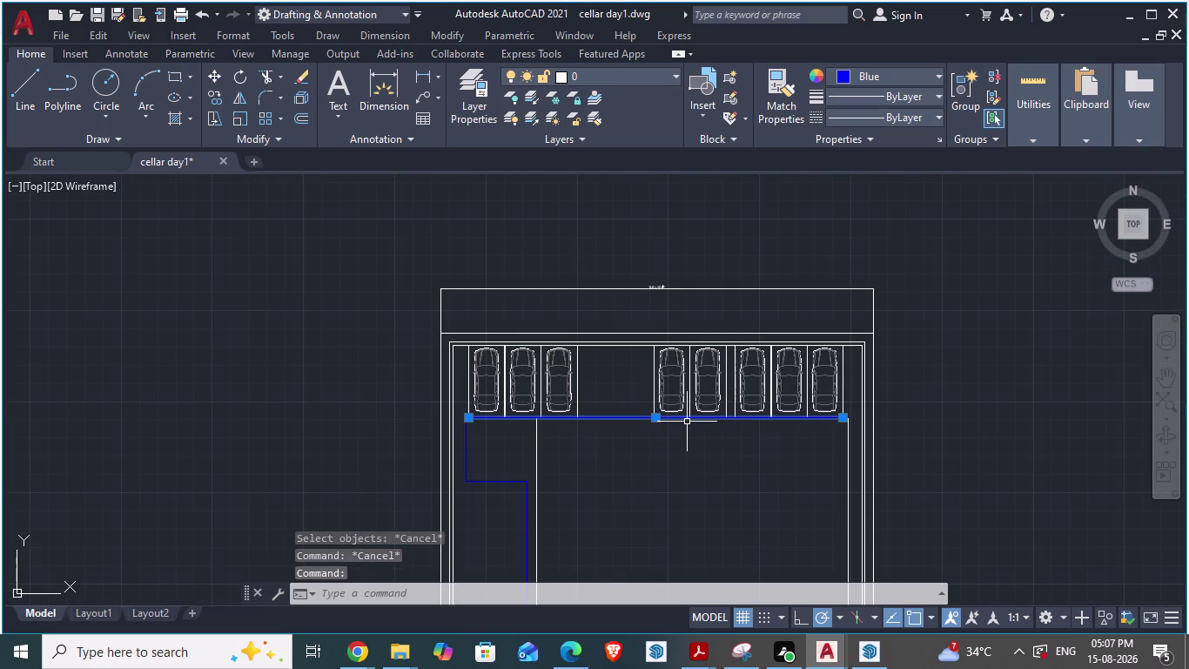
right_click(687, 421)
click(730, 598)
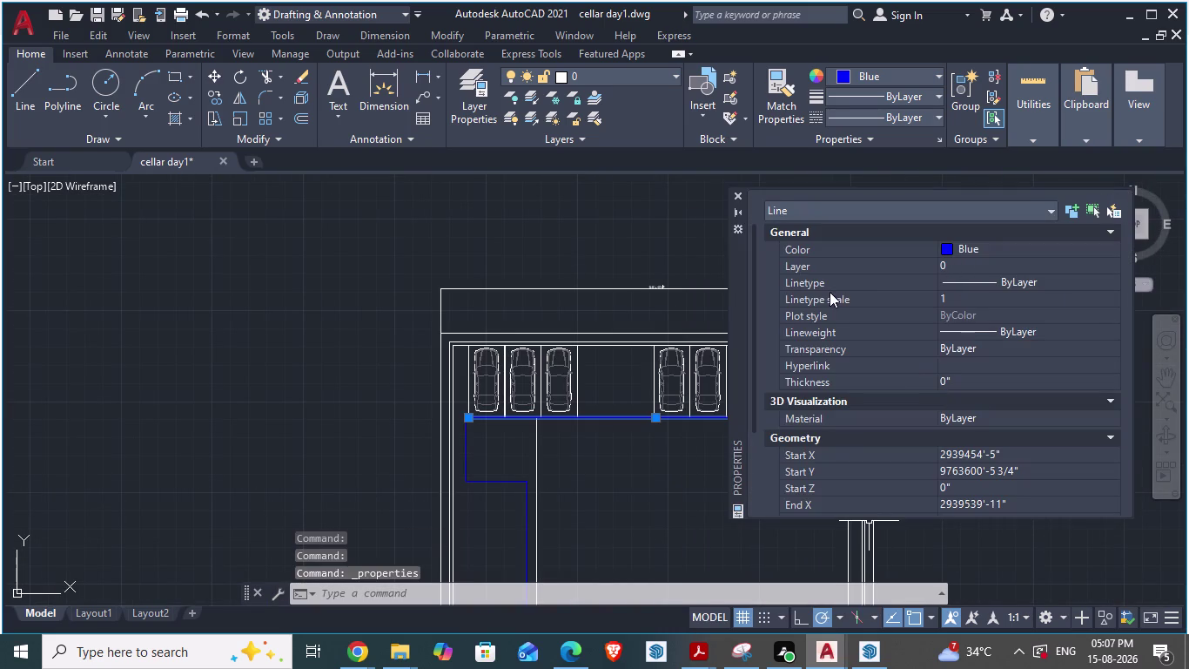
key(Escape)
click(741, 195)
scroll(down, 3)
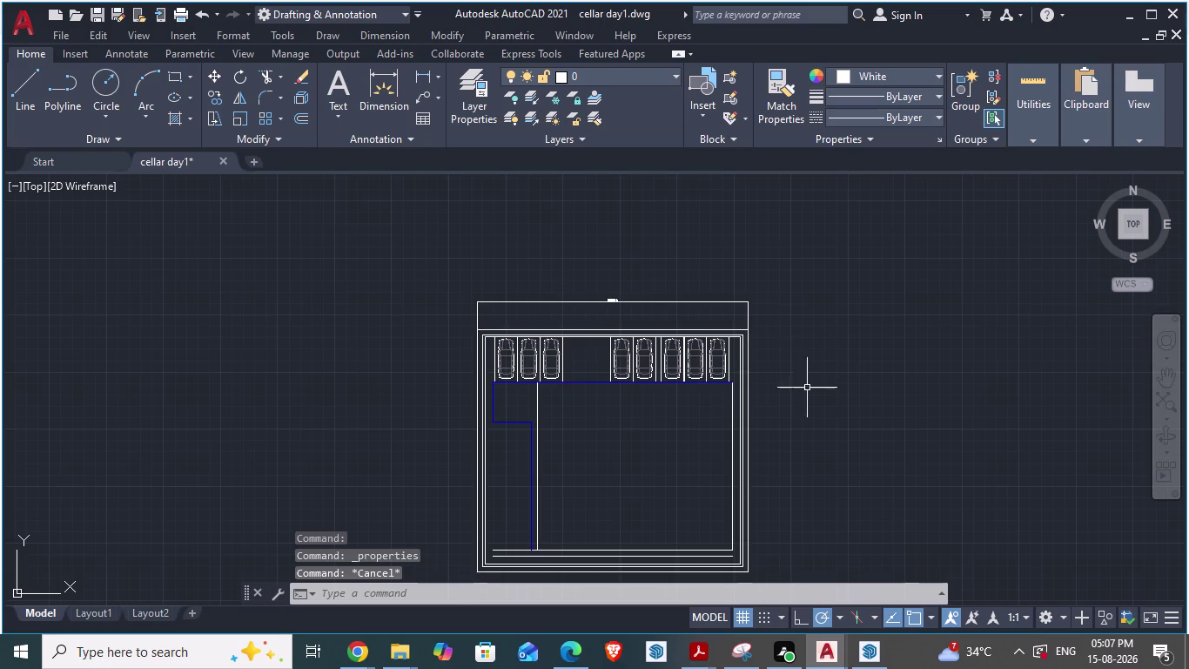
scroll(up, 3)
key(Escape)
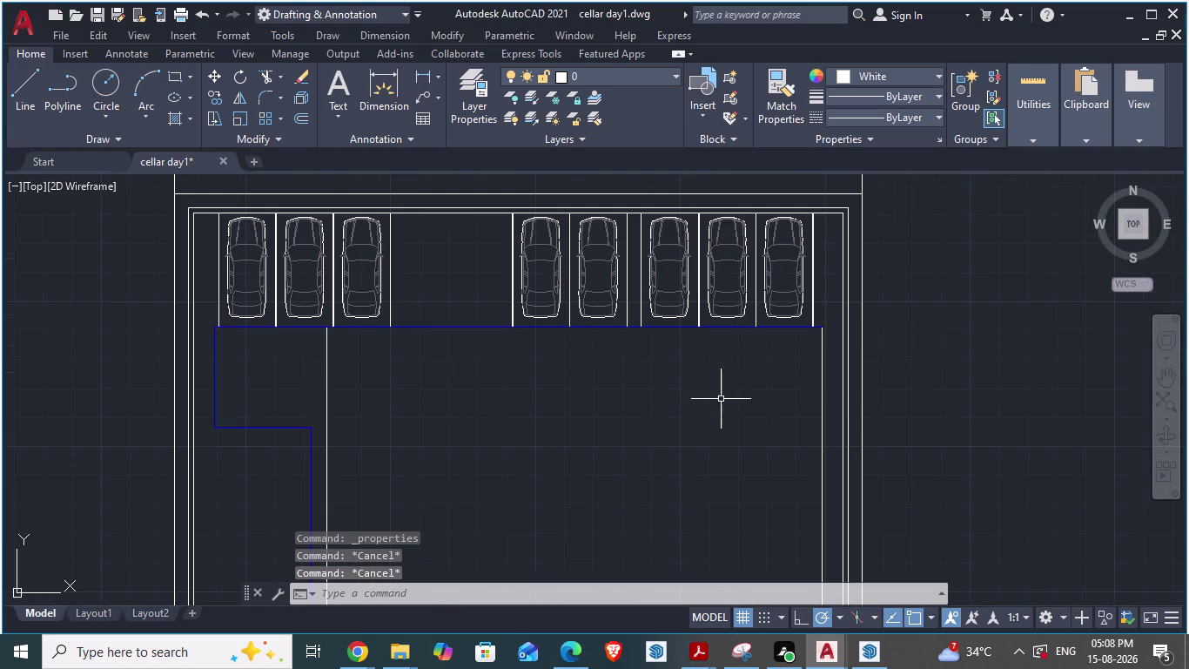
scroll(down, 3)
scroll(up, 3)
scroll(up, 3)
scroll(down, 3)
scroll(up, 3)
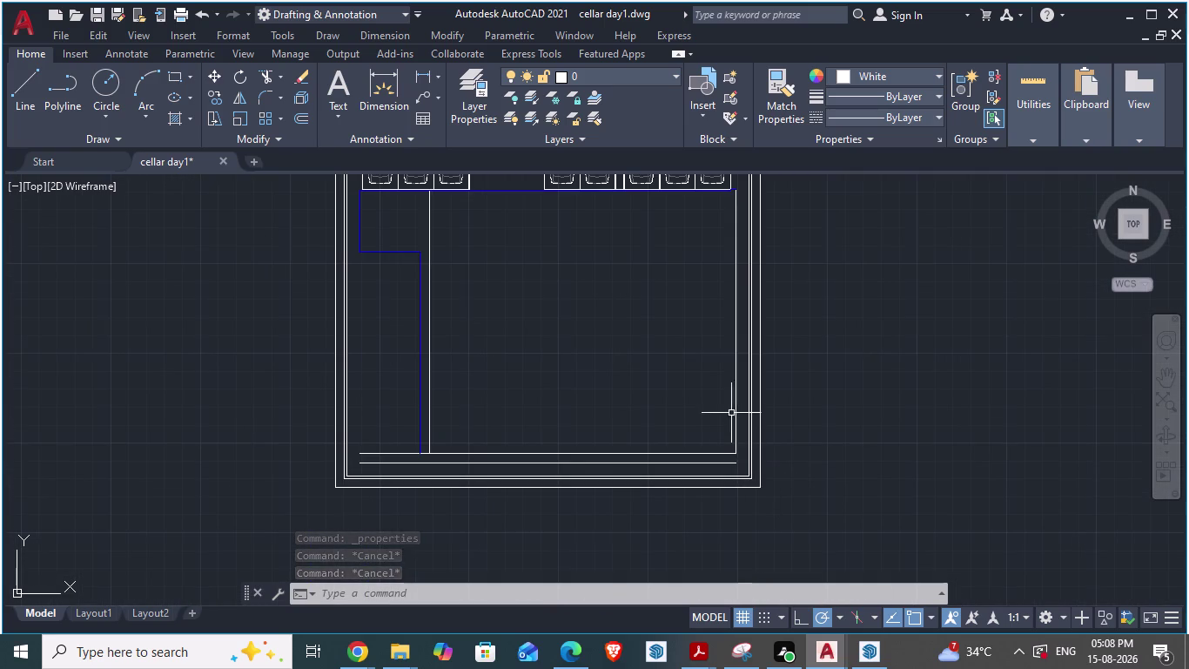
Make the right-hand driveway edge line blue through Properties.
click(737, 413)
right_click(737, 413)
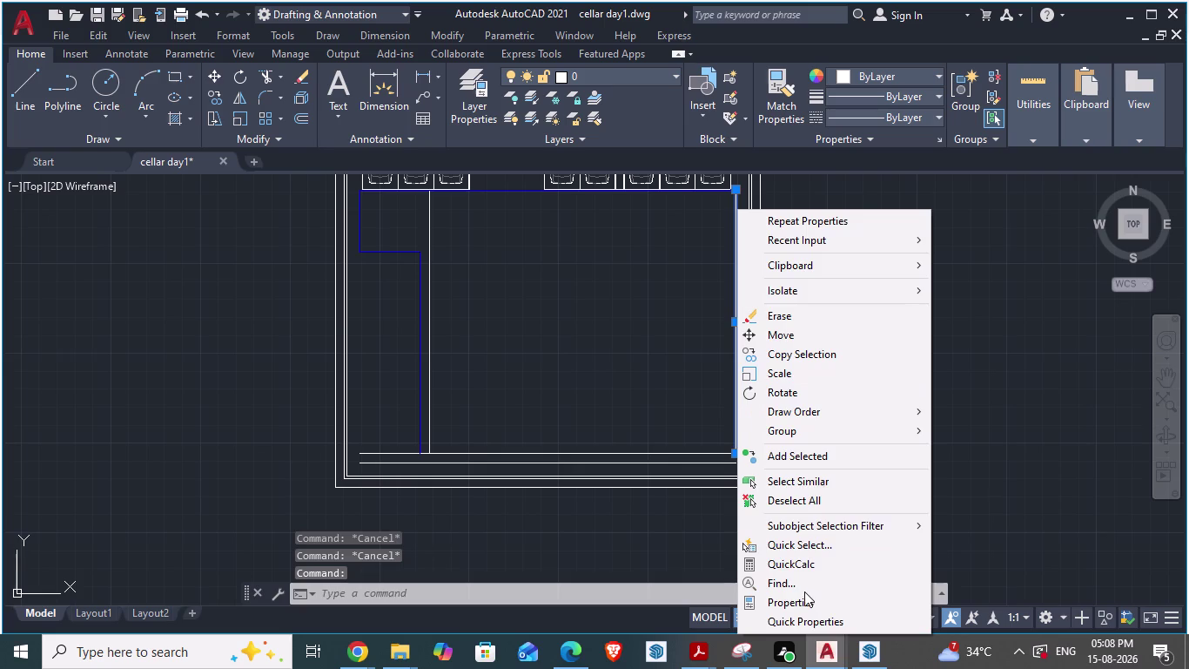
click(803, 599)
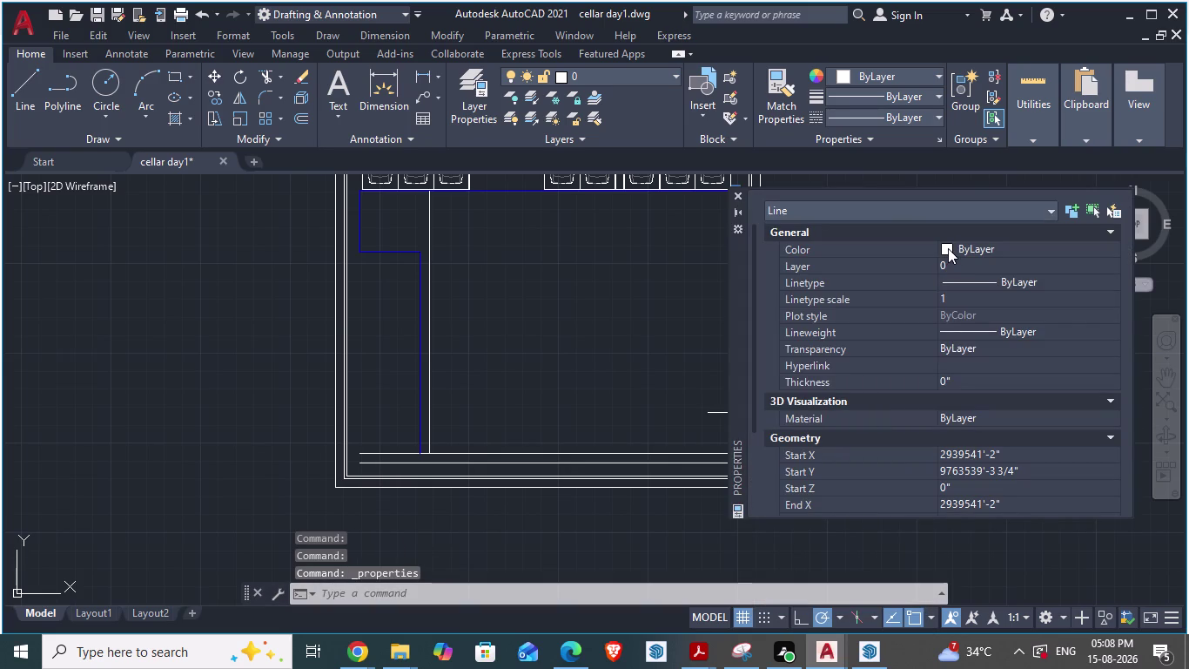
click(948, 246)
click(946, 246)
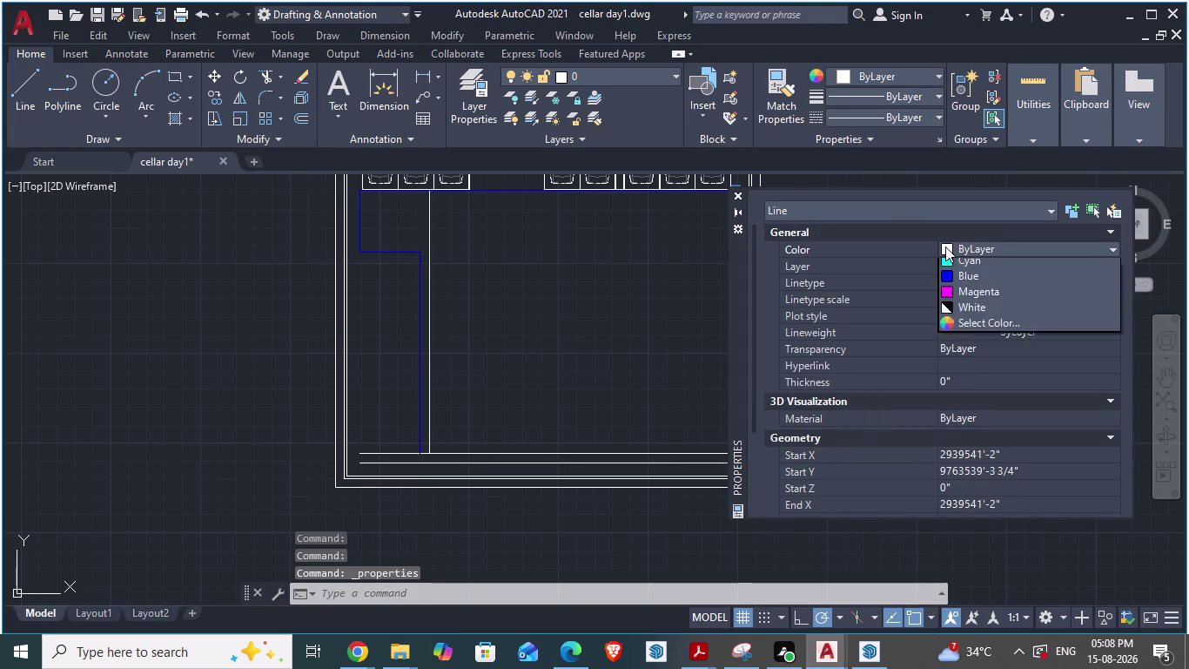
click(948, 357)
click(645, 334)
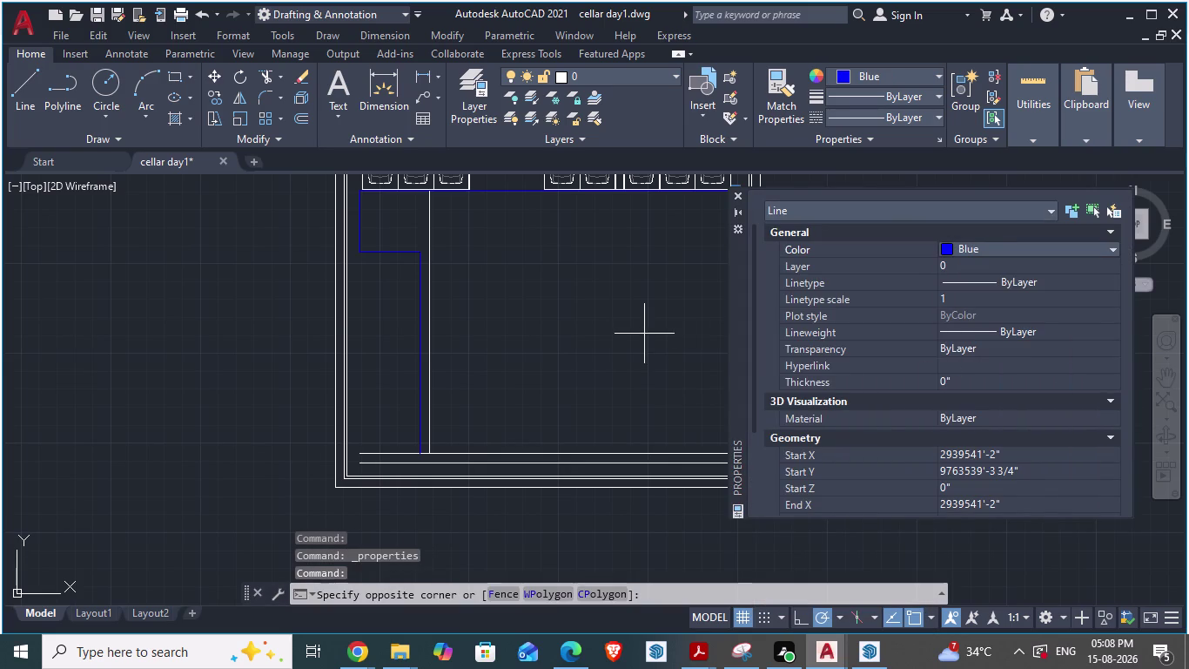
click(738, 195)
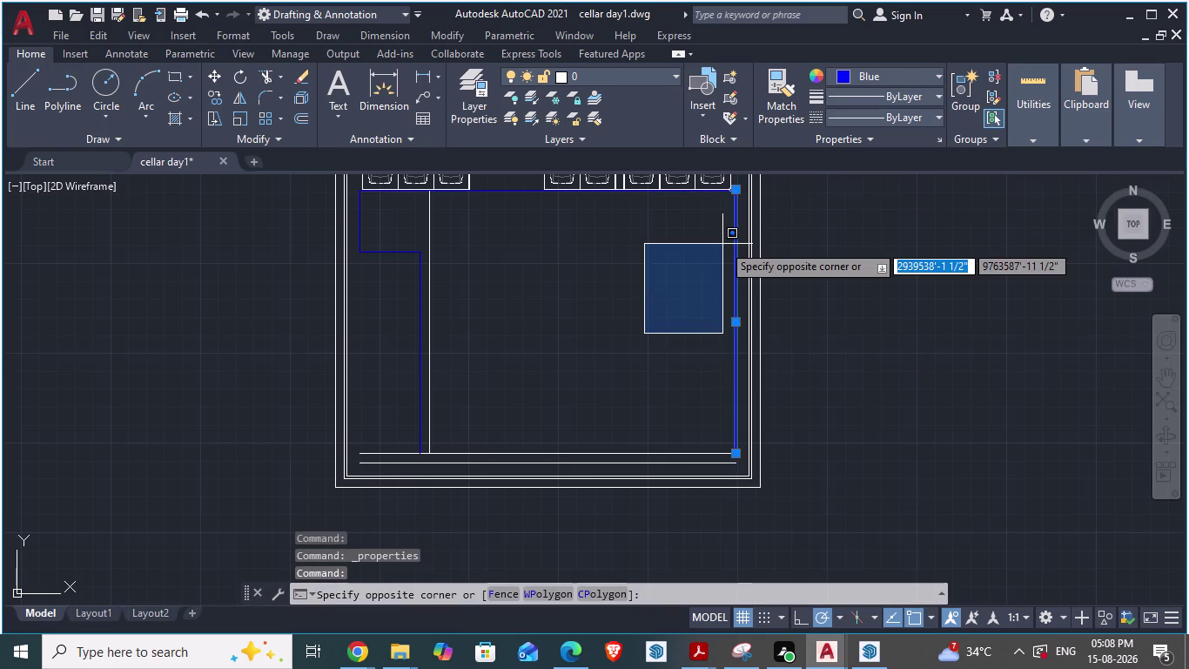
key(Escape)
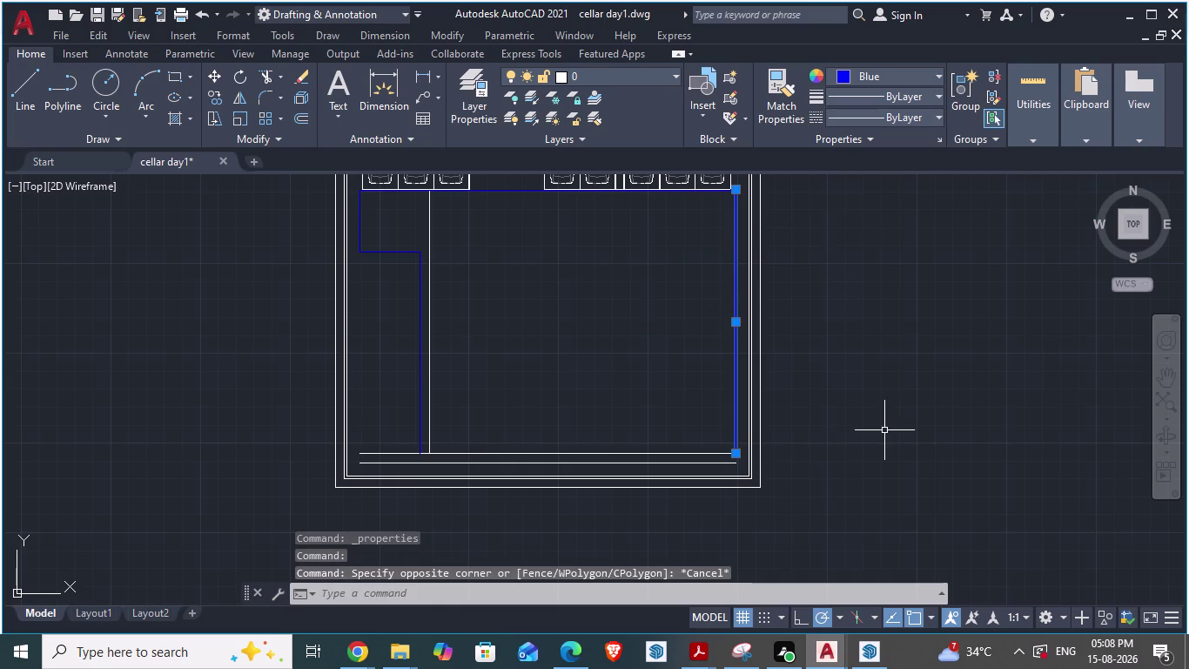
key(Escape)
scroll(down, 3)
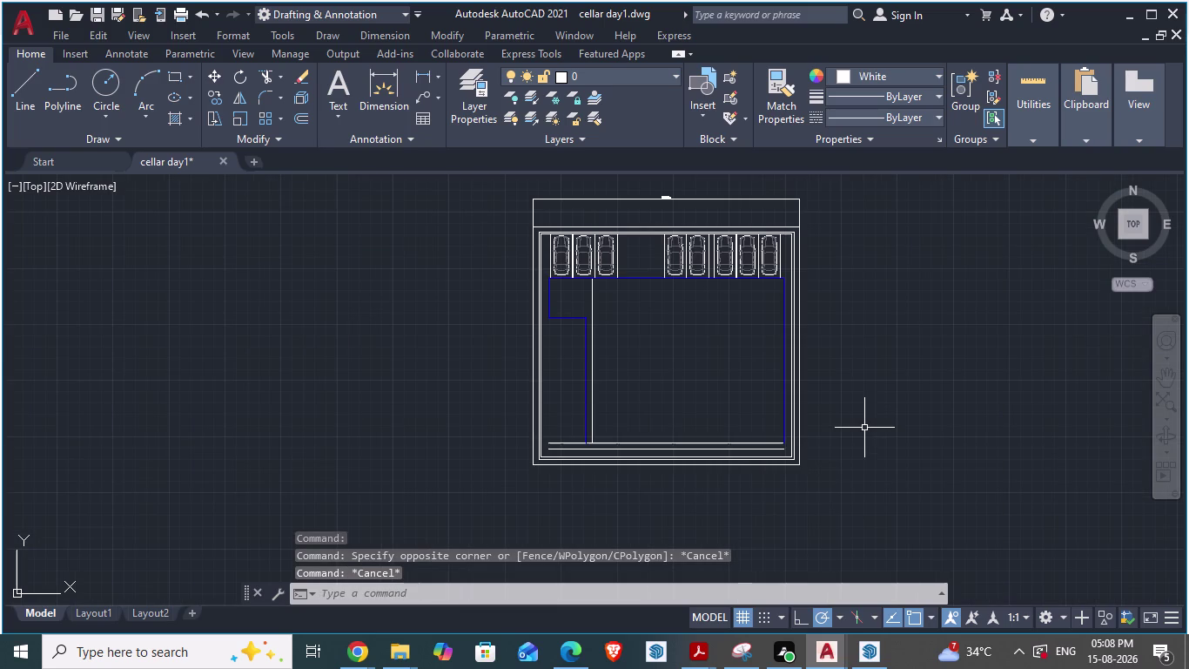
scroll(up, 3)
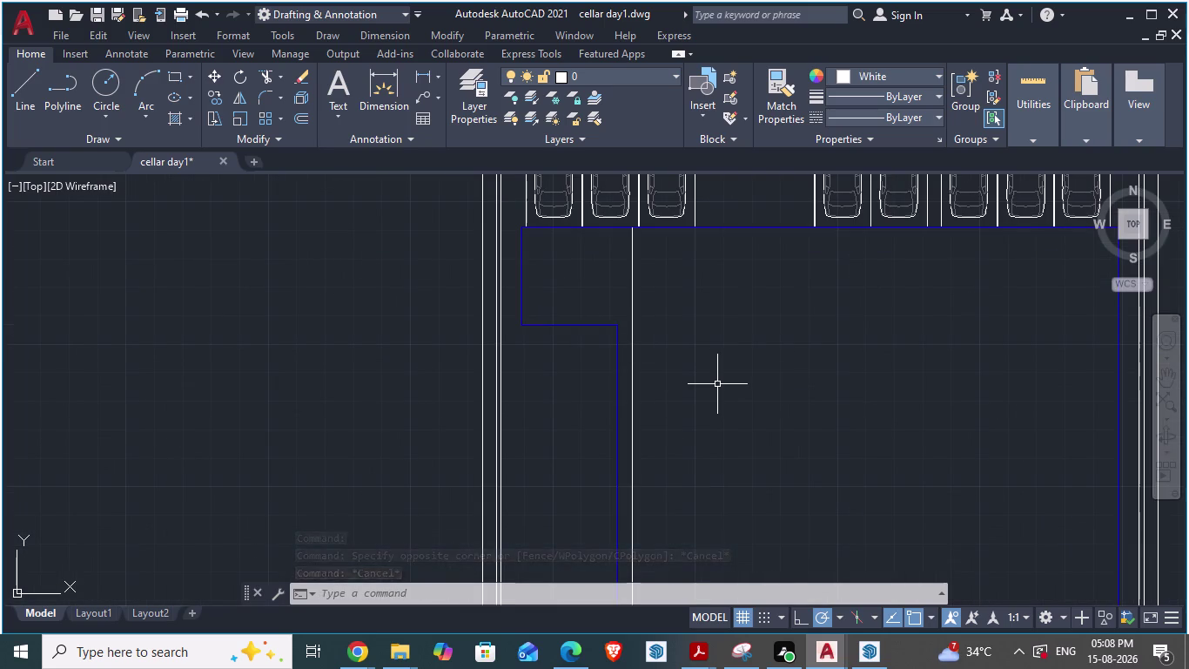
Cycle windows to bring up the ARCH PLANS reference drawing.
key(alt+Tab)
key(alt+Tab)
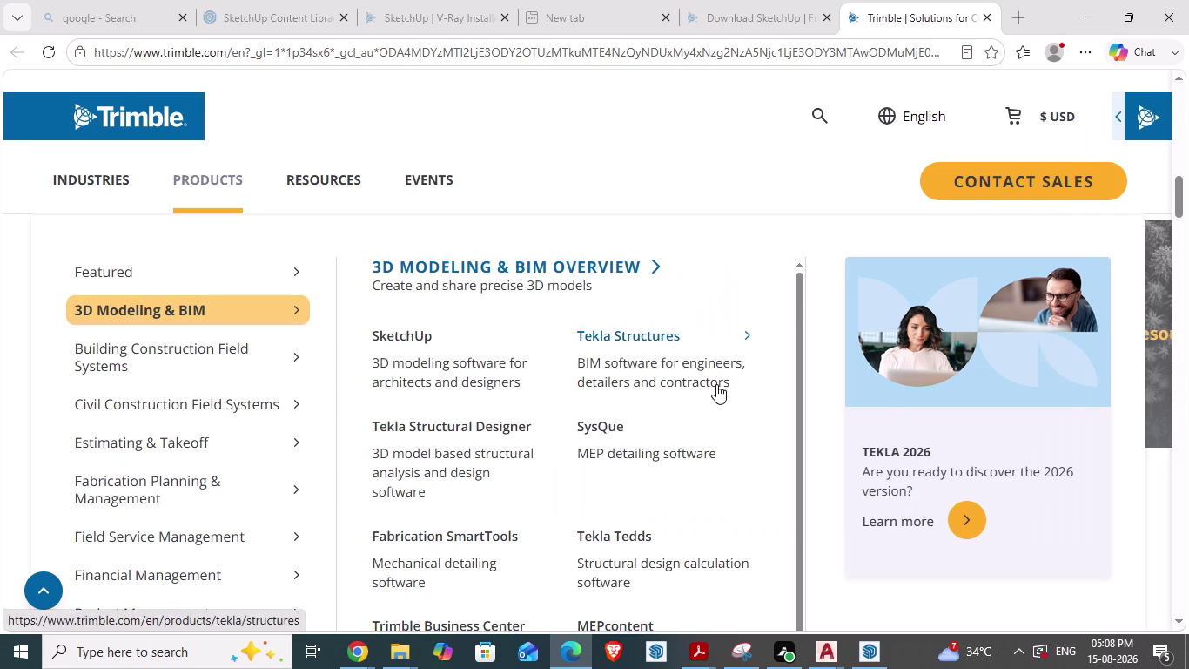
key(alt+Tab)
key(alt+Tab)
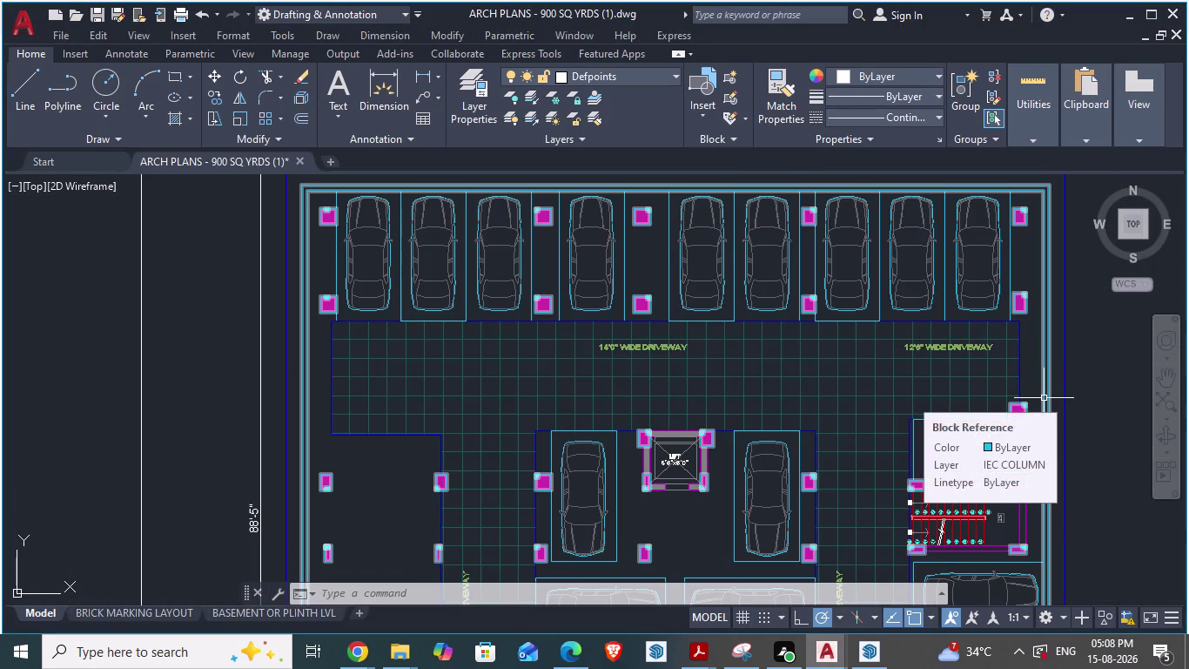
Start an aligned dimension across the driveway width in ARCH PLANS, then cancel it.
scroll(down, 3)
scroll(up, 3)
scroll(up, 3)
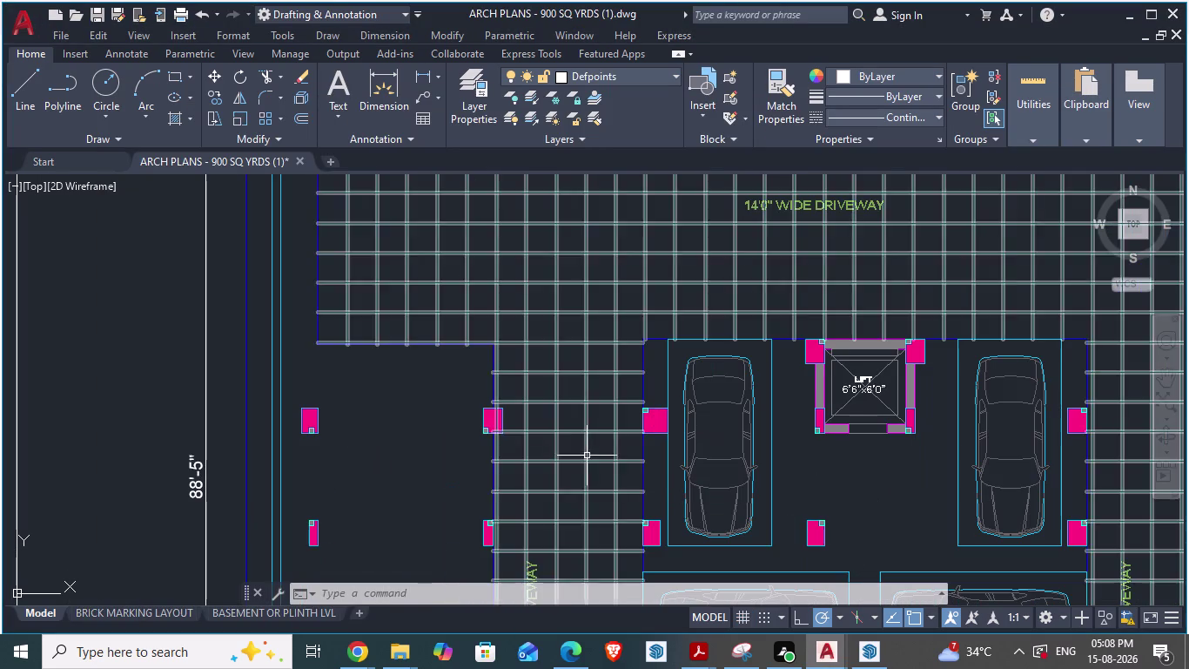
key(d)
key(a)
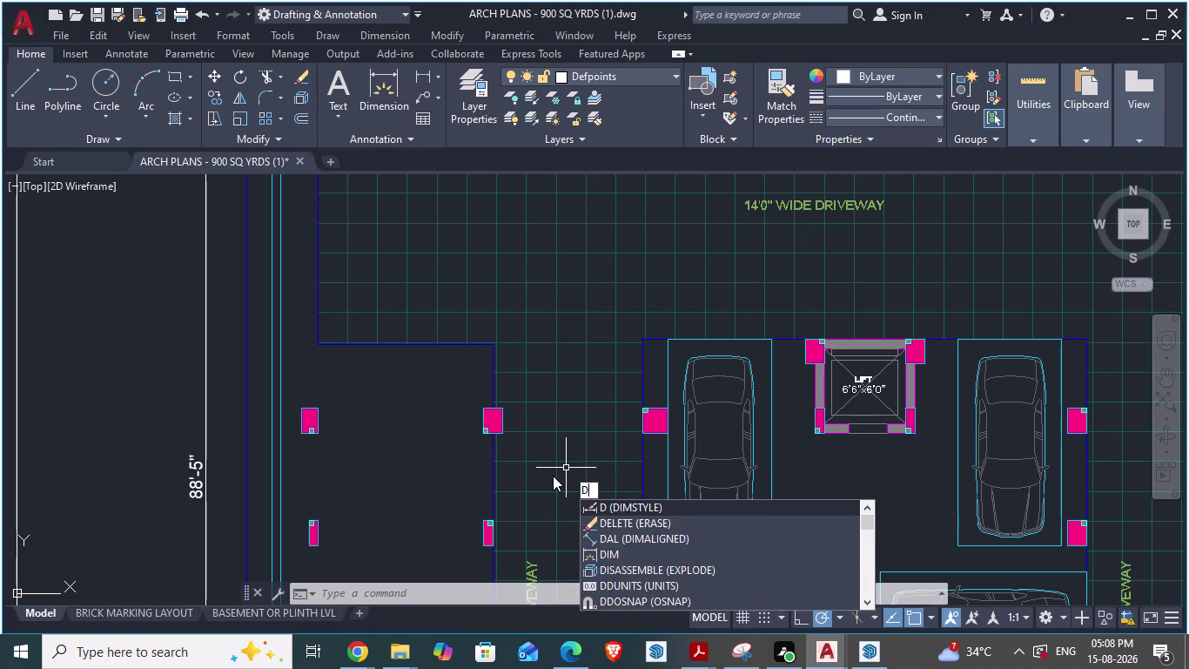
key(Return)
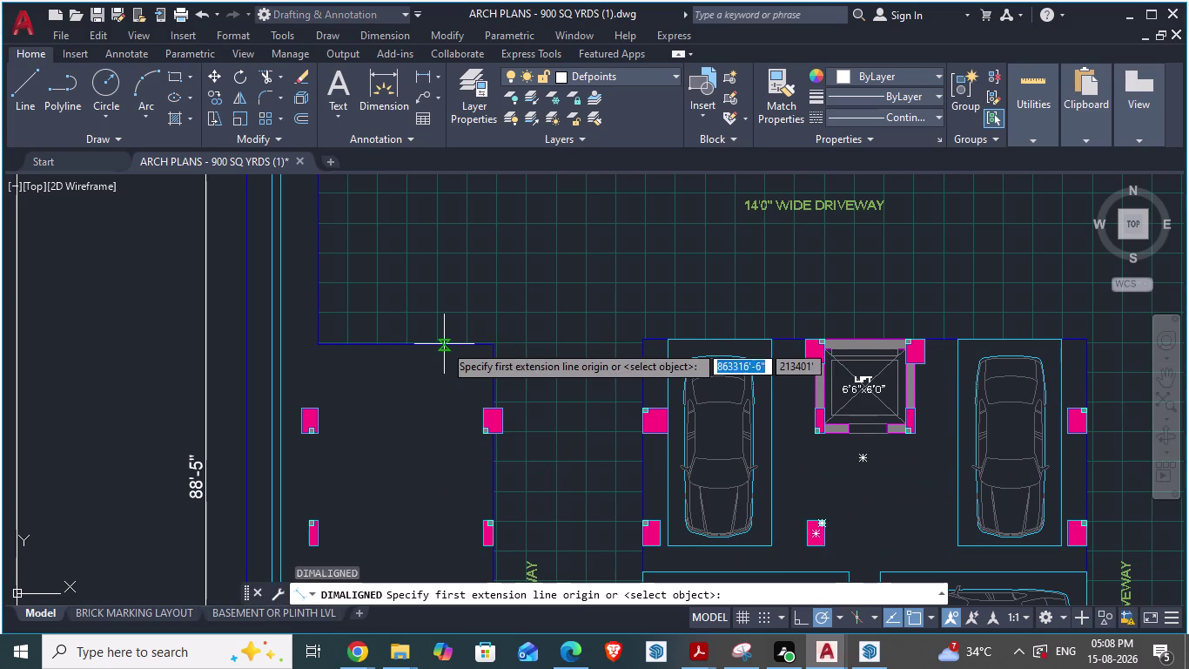
click(490, 345)
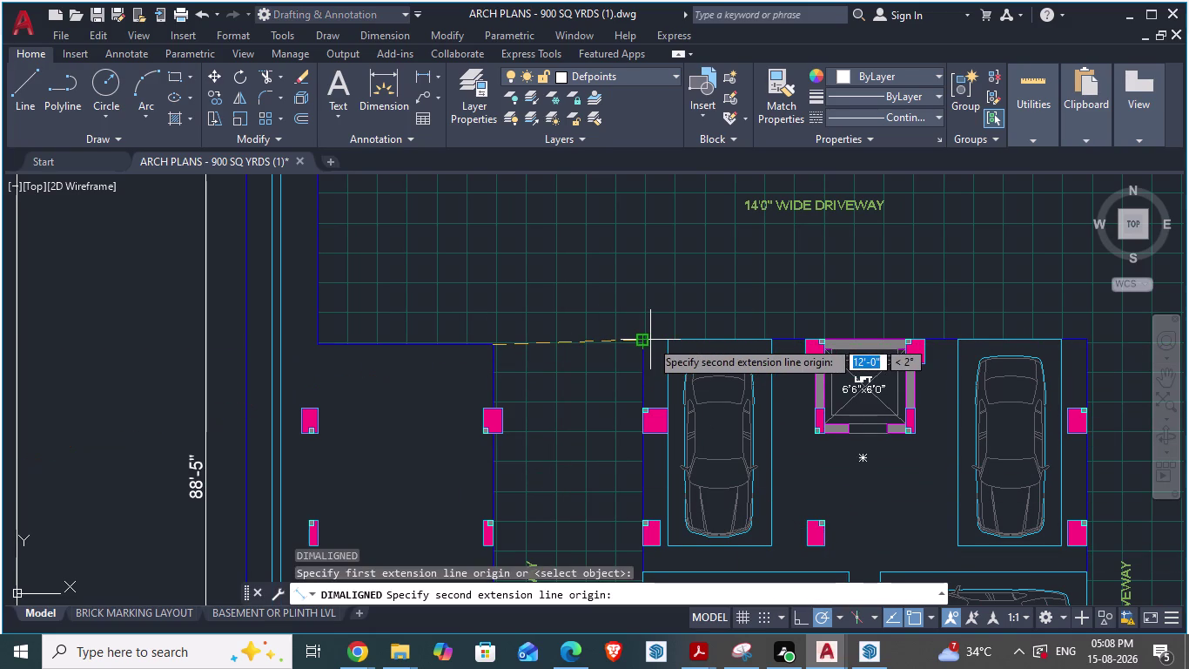
scroll(up, 3)
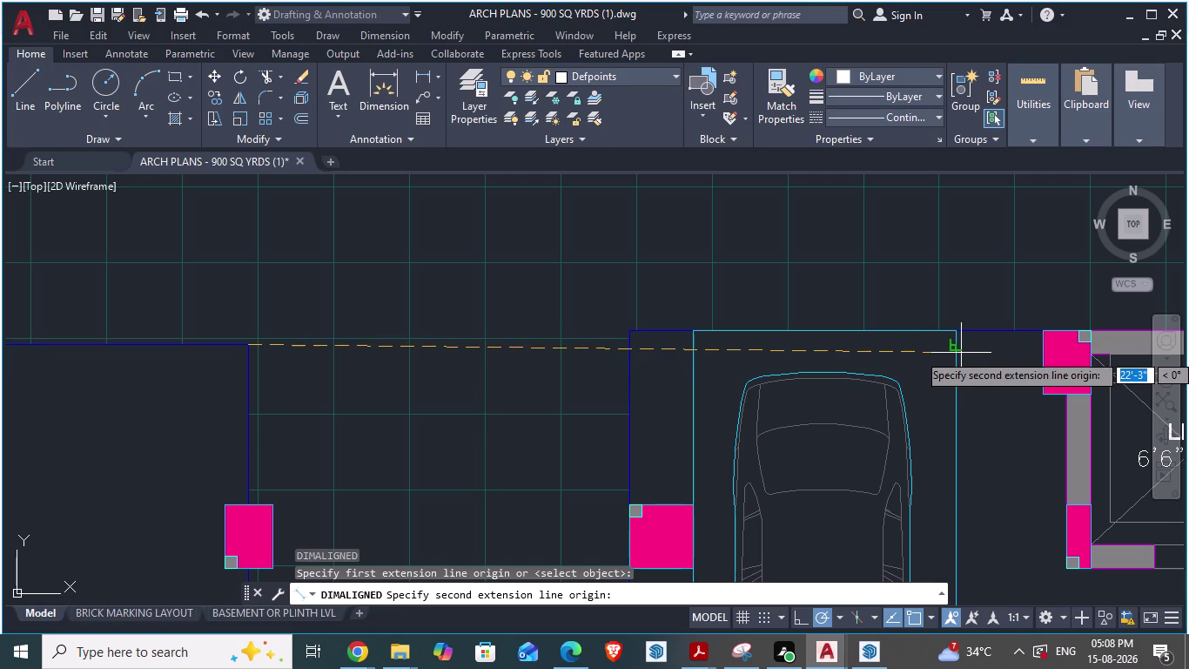
key(Escape)
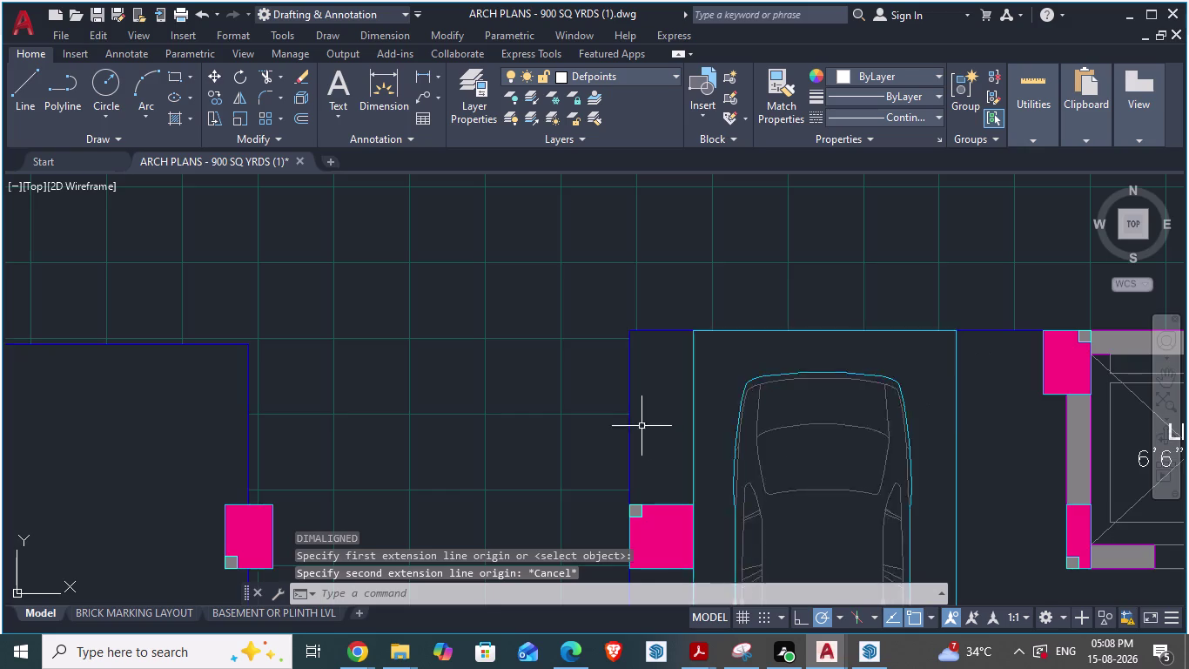
Navigate the plan, clear the accidental car selection, and return to cellar day1.
scroll(down, 3)
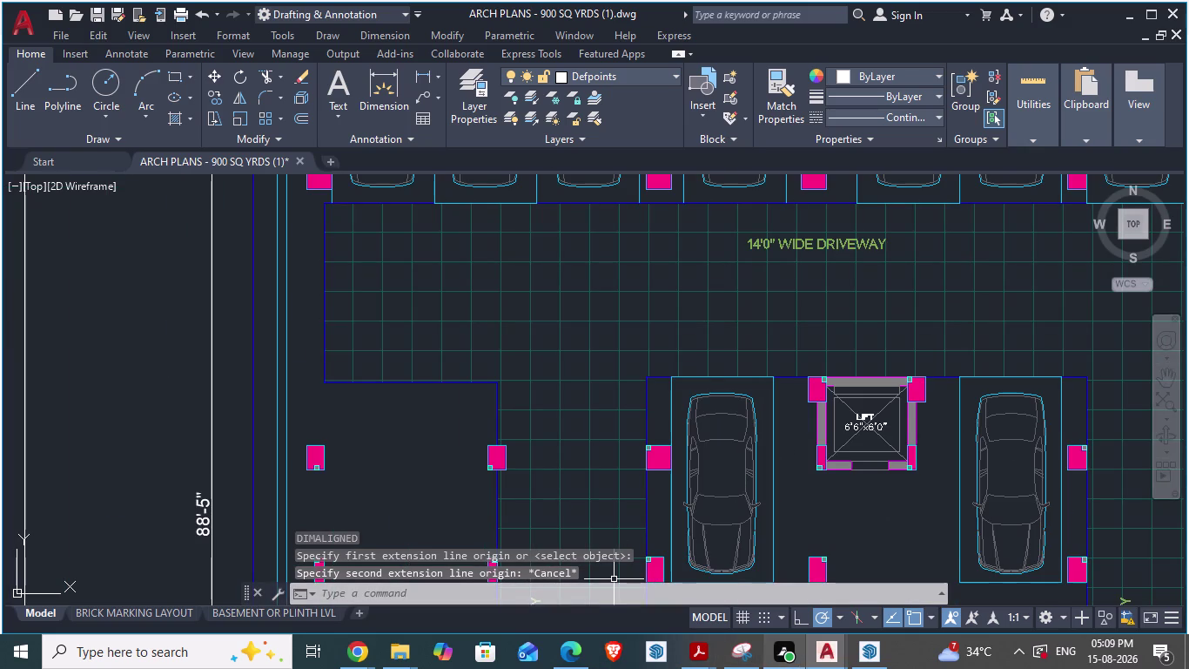
scroll(down, 3)
scroll(down, 3)
scroll(up, 3)
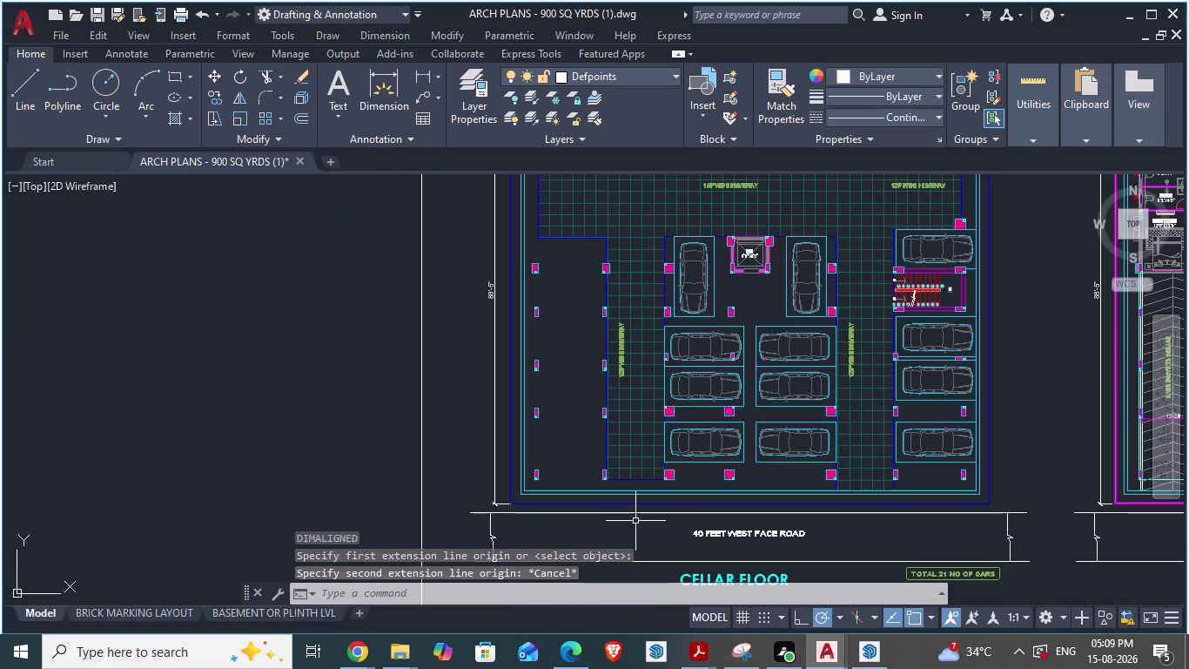
scroll(up, 3)
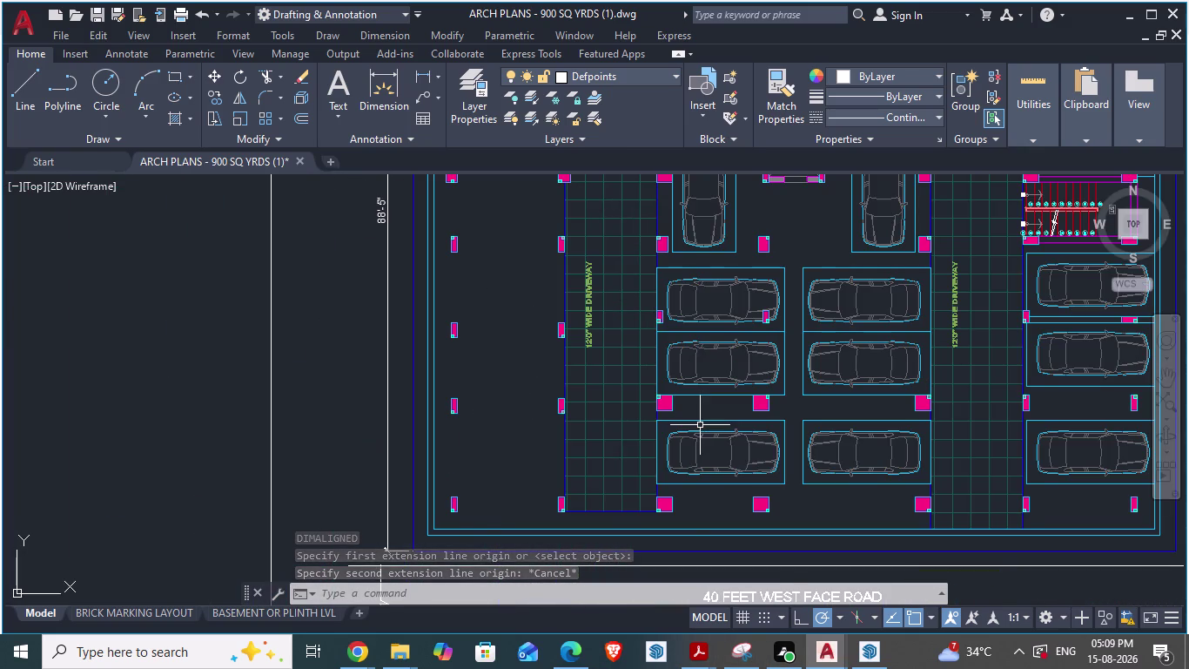
scroll(down, 3)
scroll(up, 3)
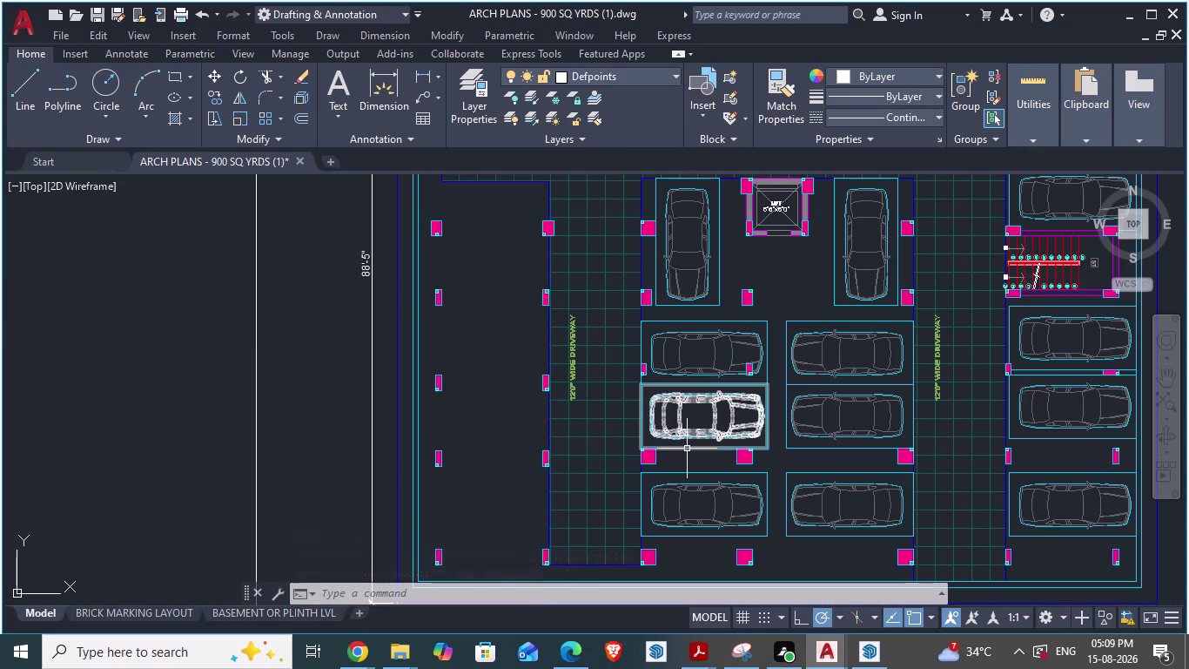
key(Escape)
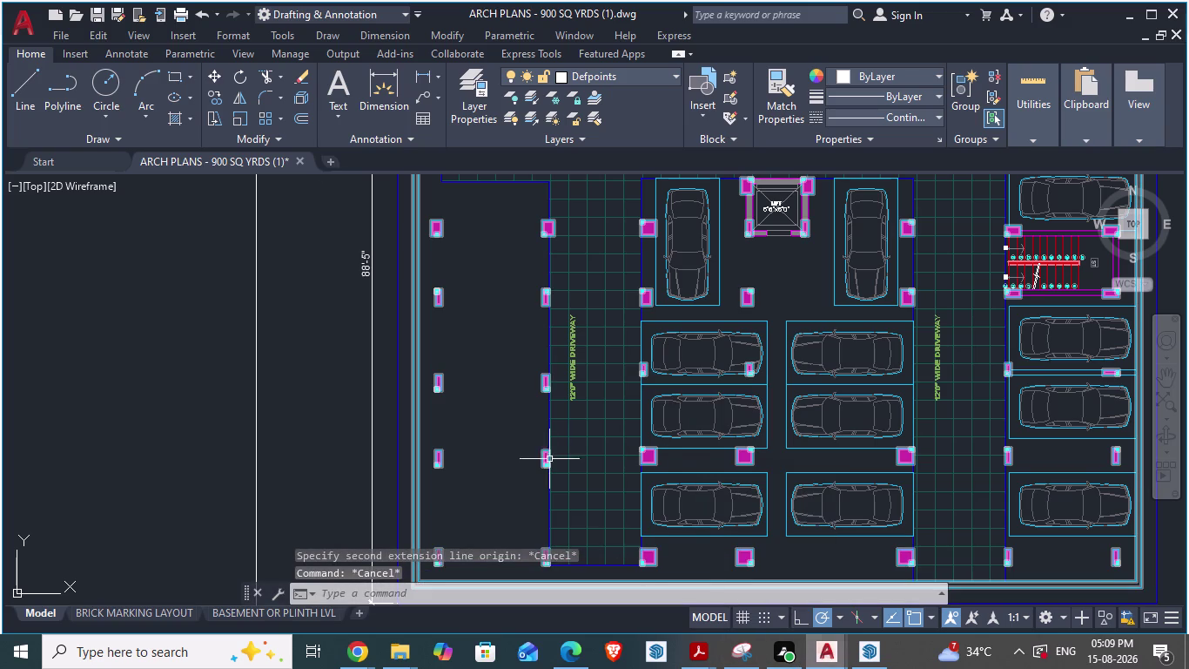
key(alt+Tab)
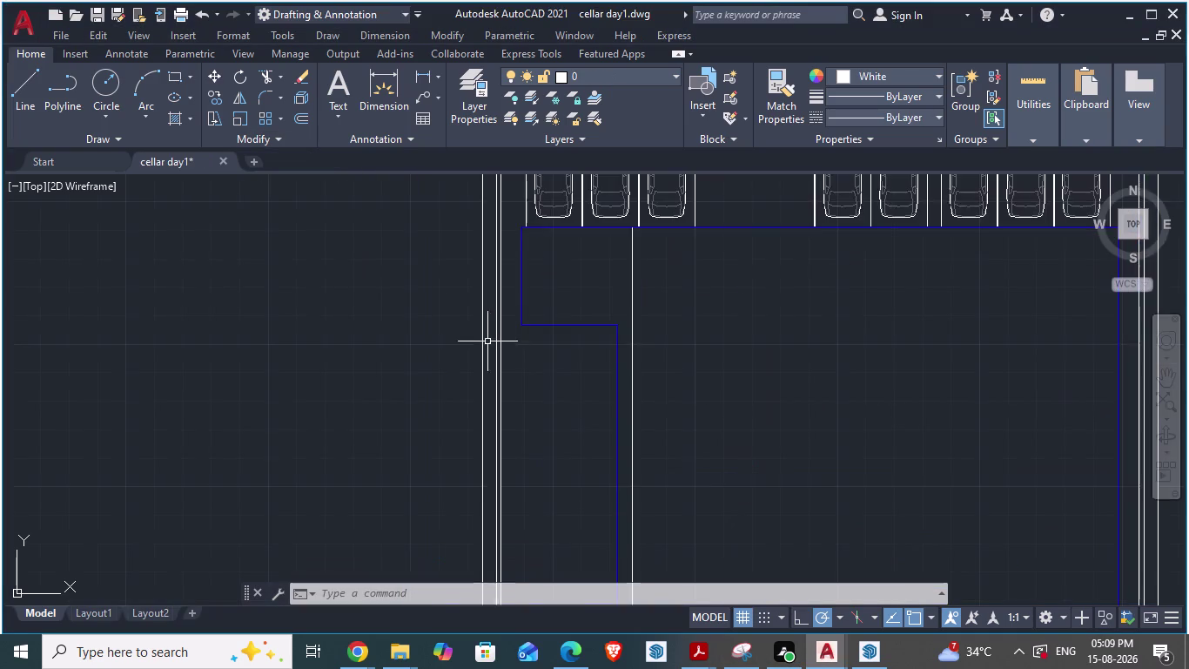
Erase the stray white vertical line.
scroll(down, 3)
scroll(up, 3)
key(Escape)
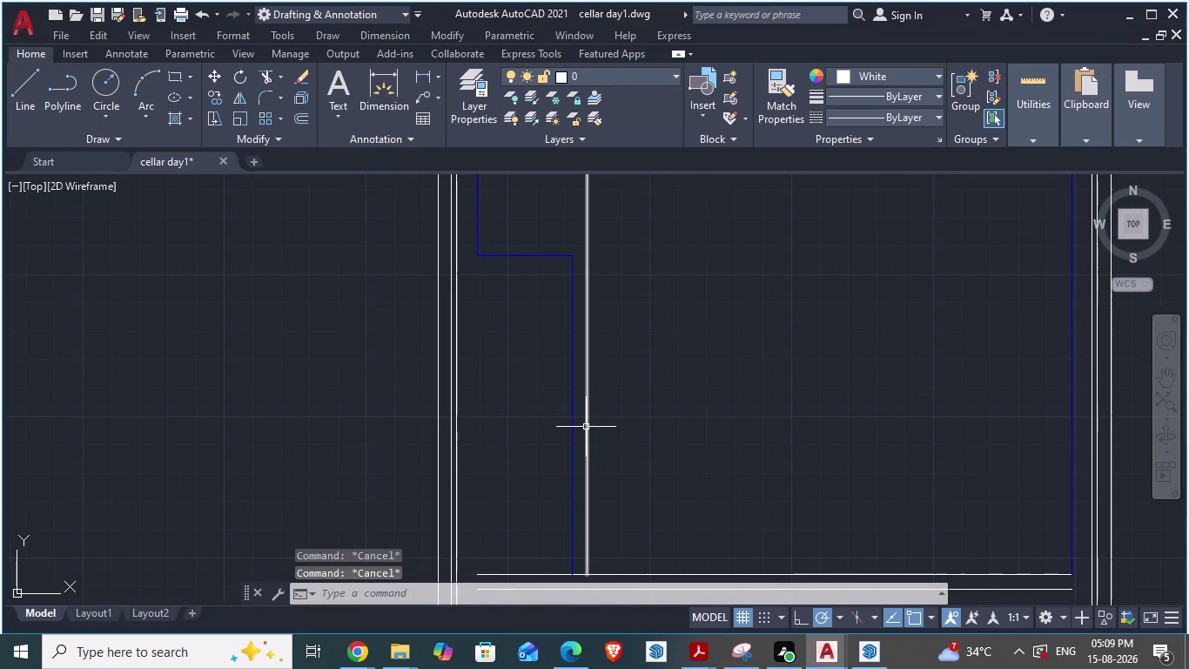
click(586, 426)
key(Delete)
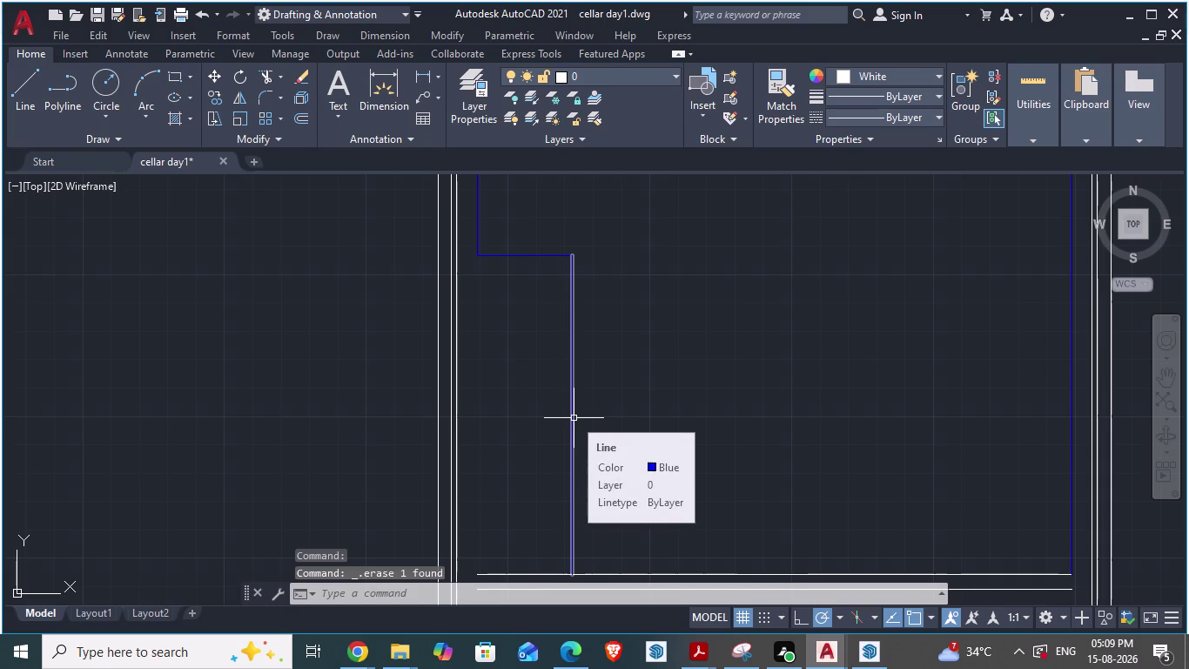
Offset the blue driveway edge 12' to the right, then switch to ARCH PLANS.
key(o)
key(Return)
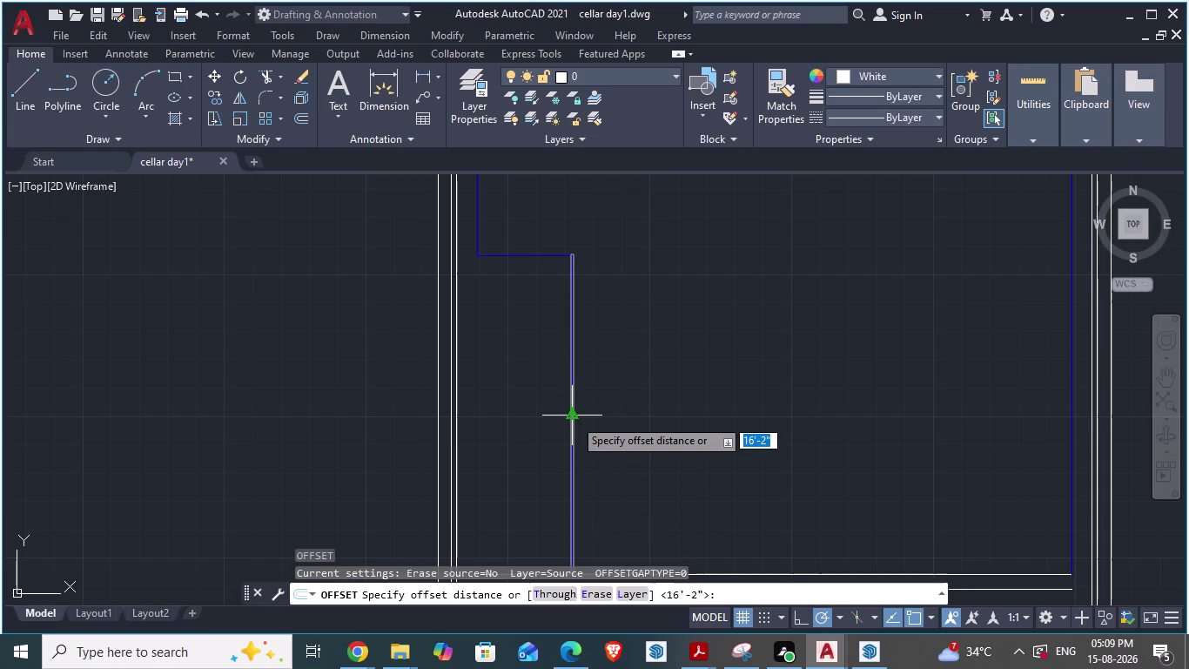
text(12')
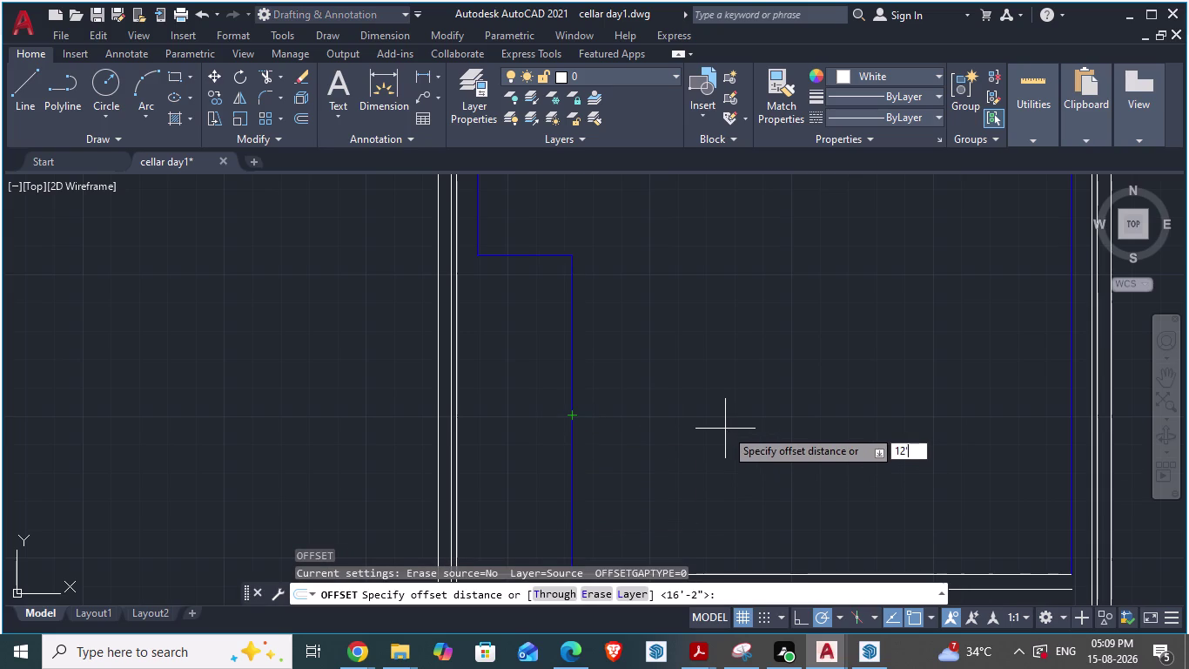
key(Return)
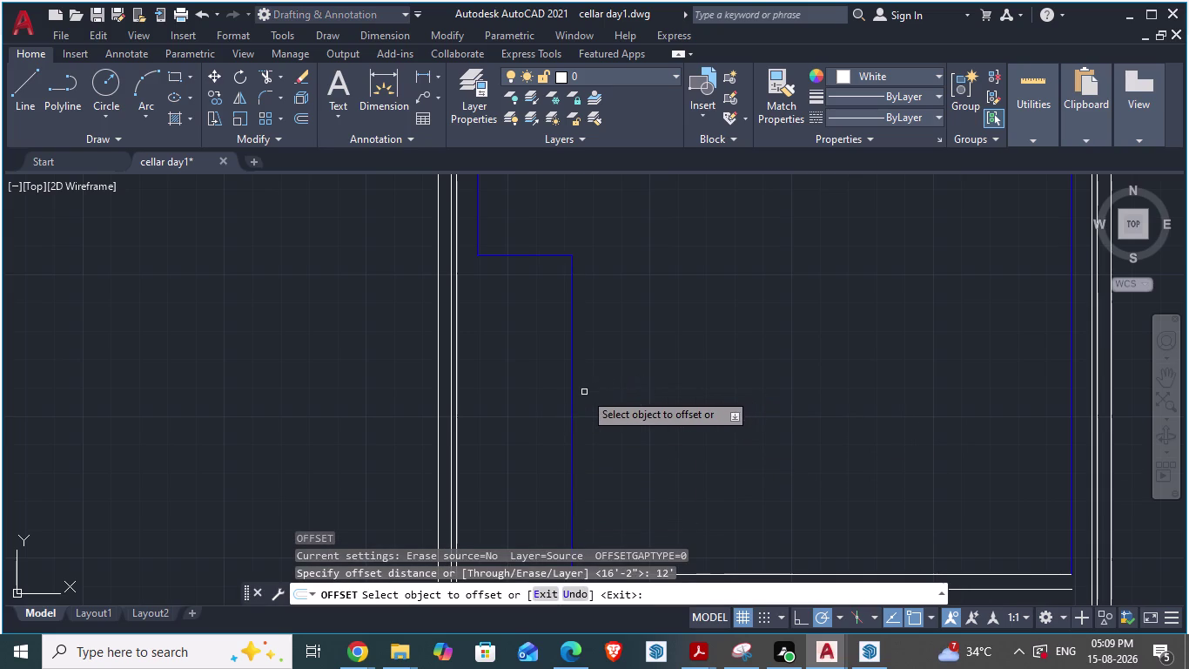
click(572, 393)
click(713, 399)
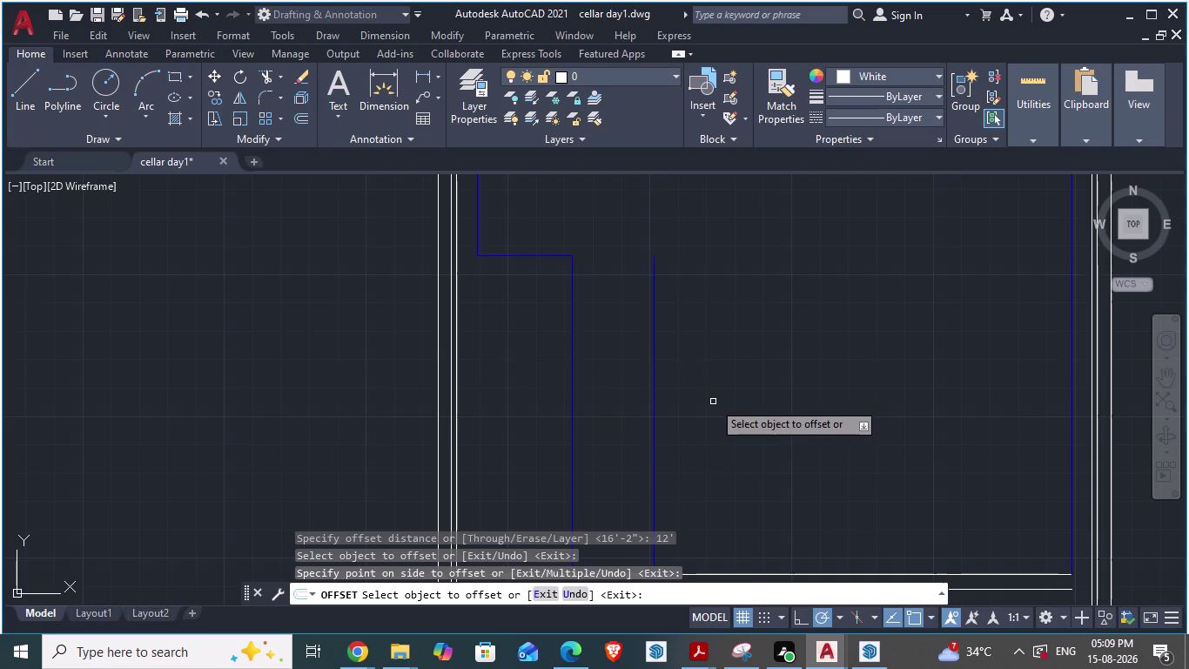
key(Escape)
scroll(down, 3)
scroll(up, 3)
key(alt+Tab)
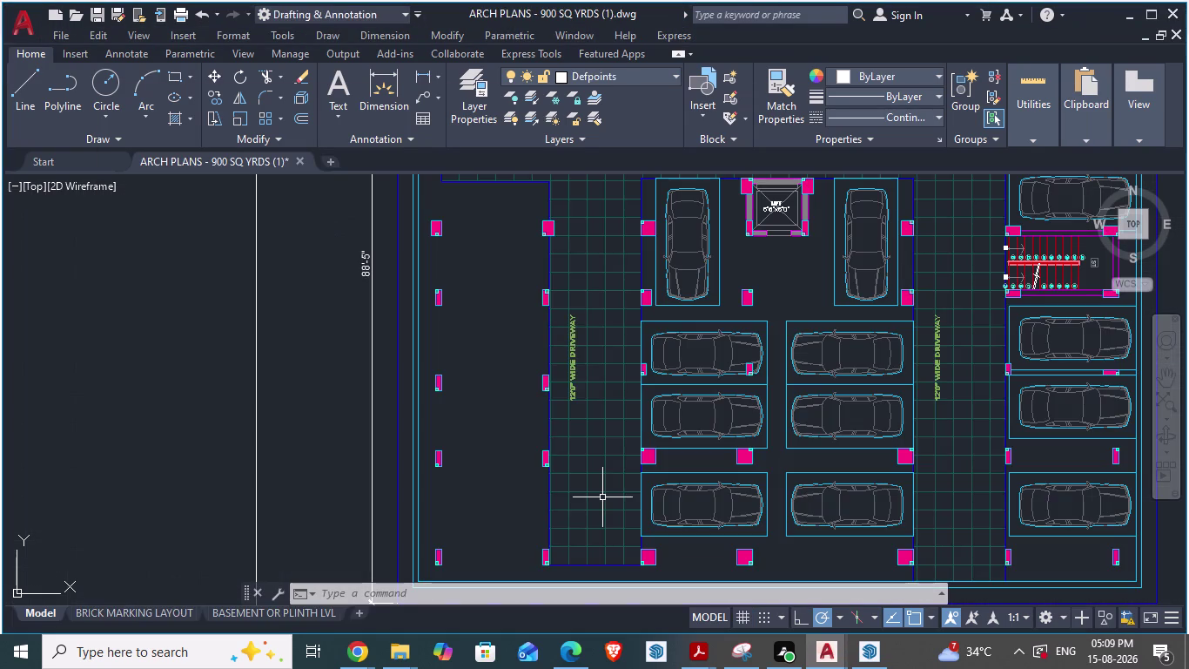
Start an aligned dimension at the bay corner in ARCH PLANS and discard it.
scroll(down, 3)
scroll(up, 3)
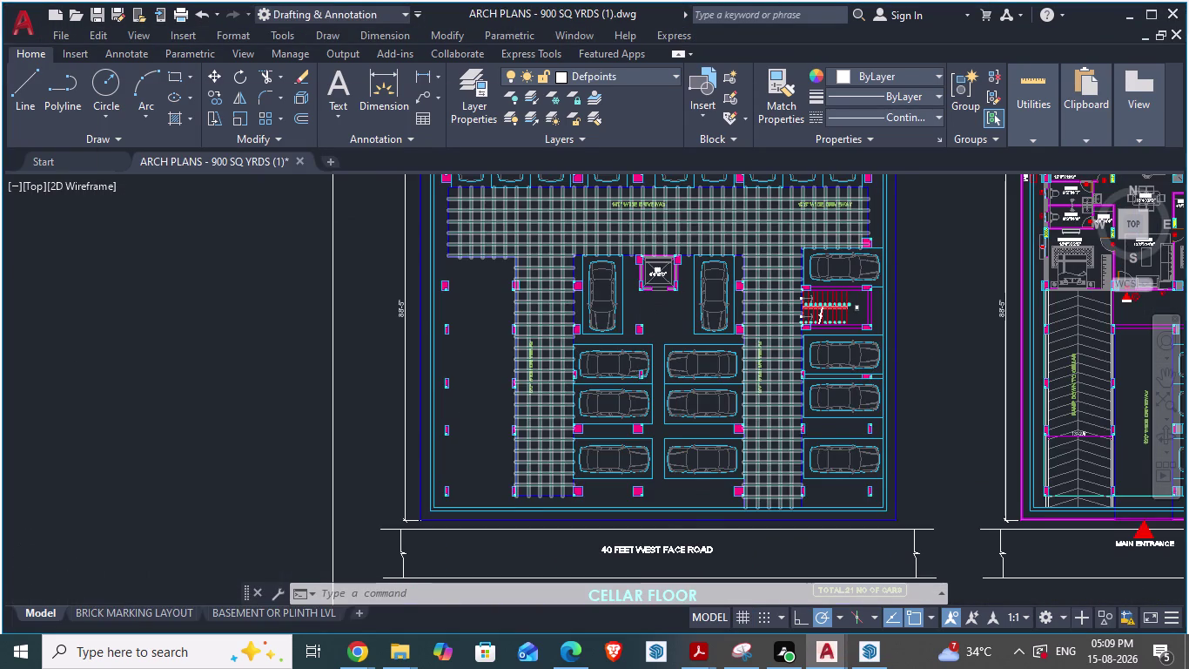
key(l)
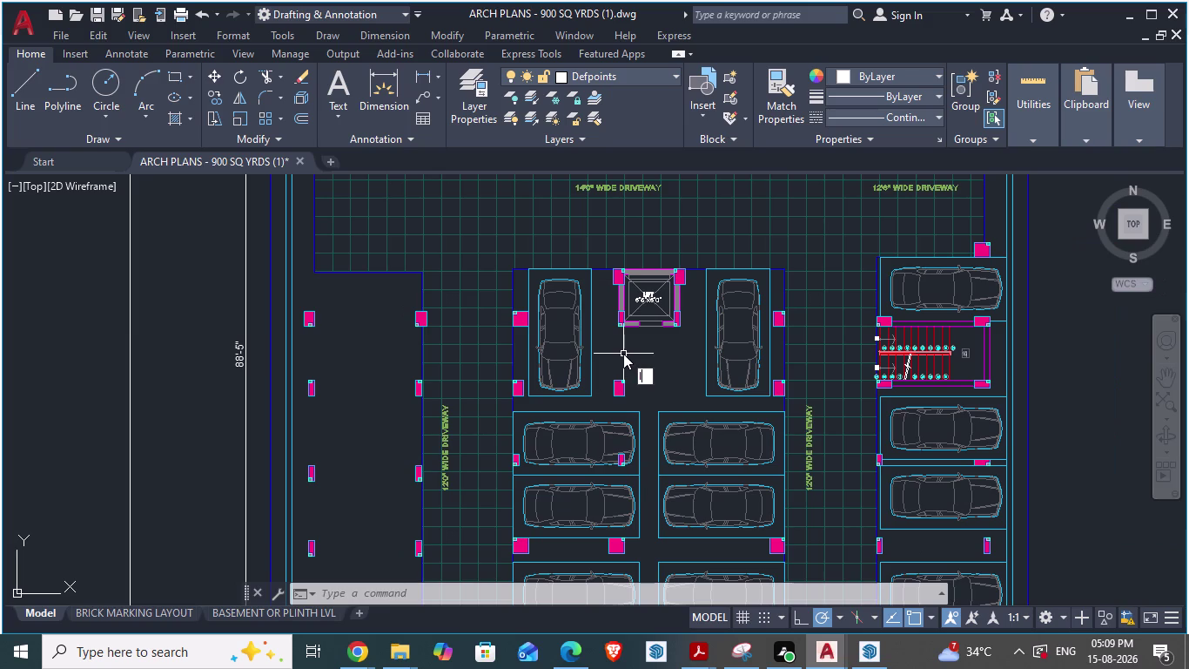
key(Escape)
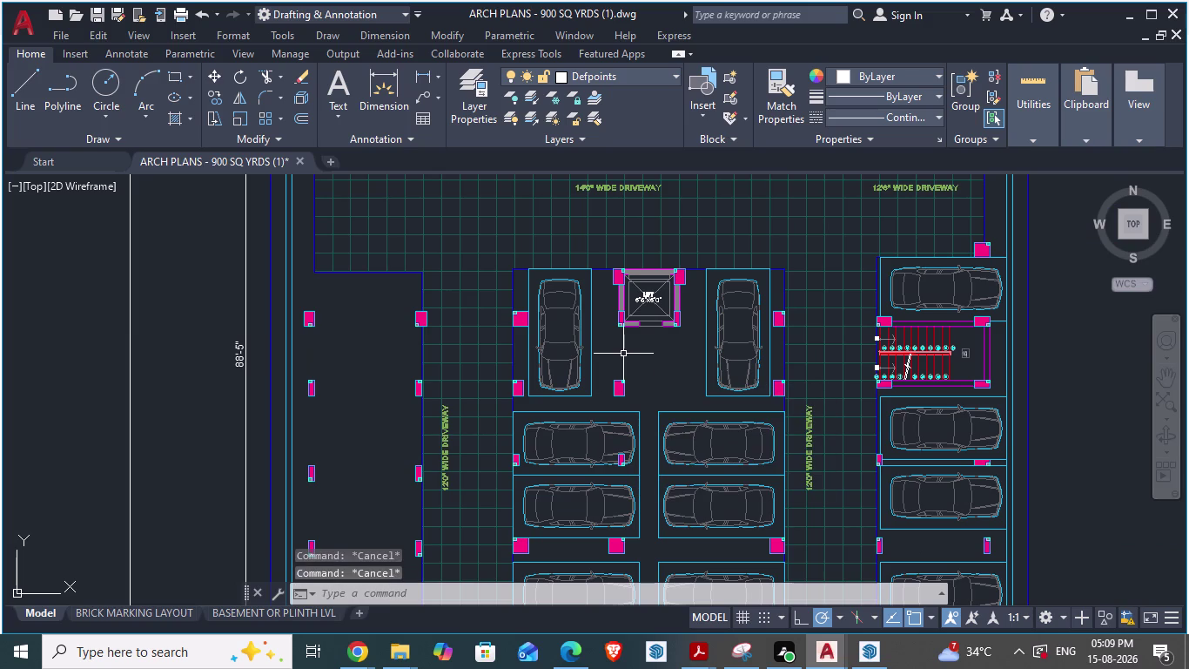
text(da)
key(Return)
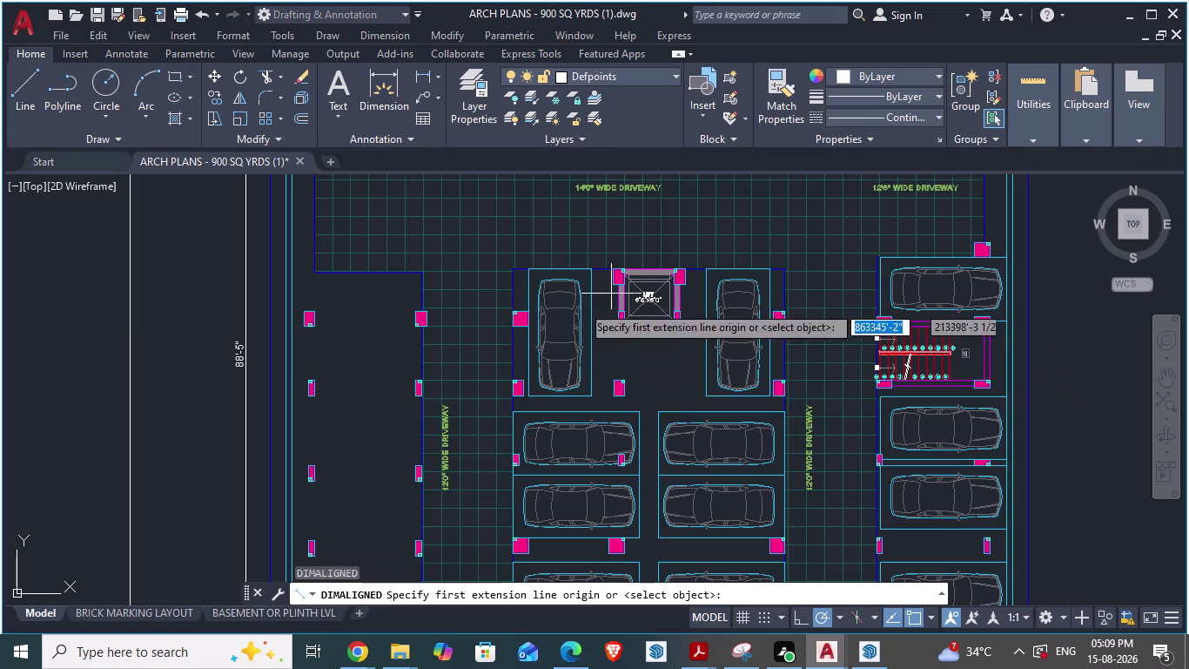
click(421, 297)
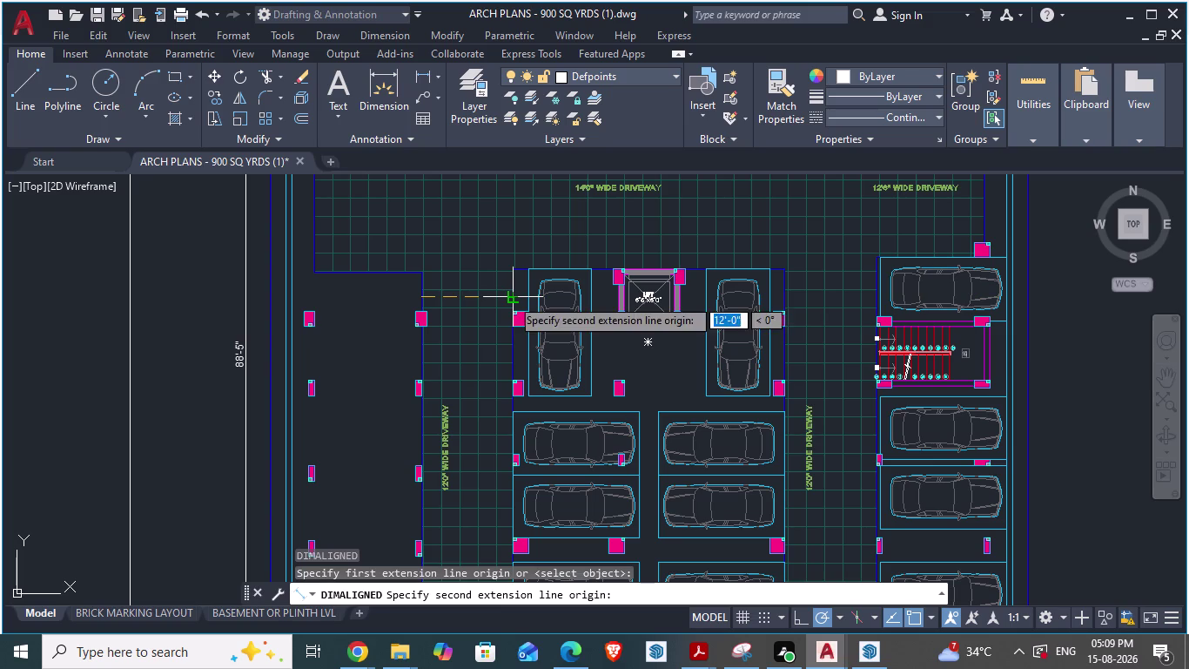
key(Escape)
Measure the 35'-5 1/2" driveway span with DA, then return to cellar day1.
key(d)
key(a)
key(Return)
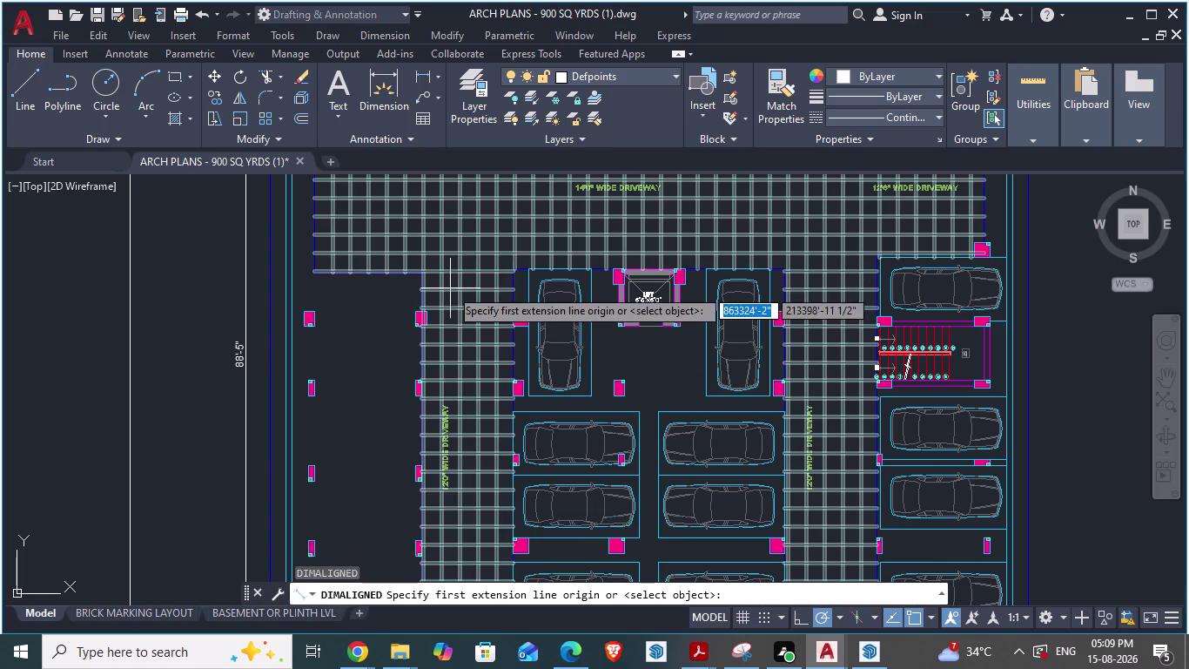
click(513, 284)
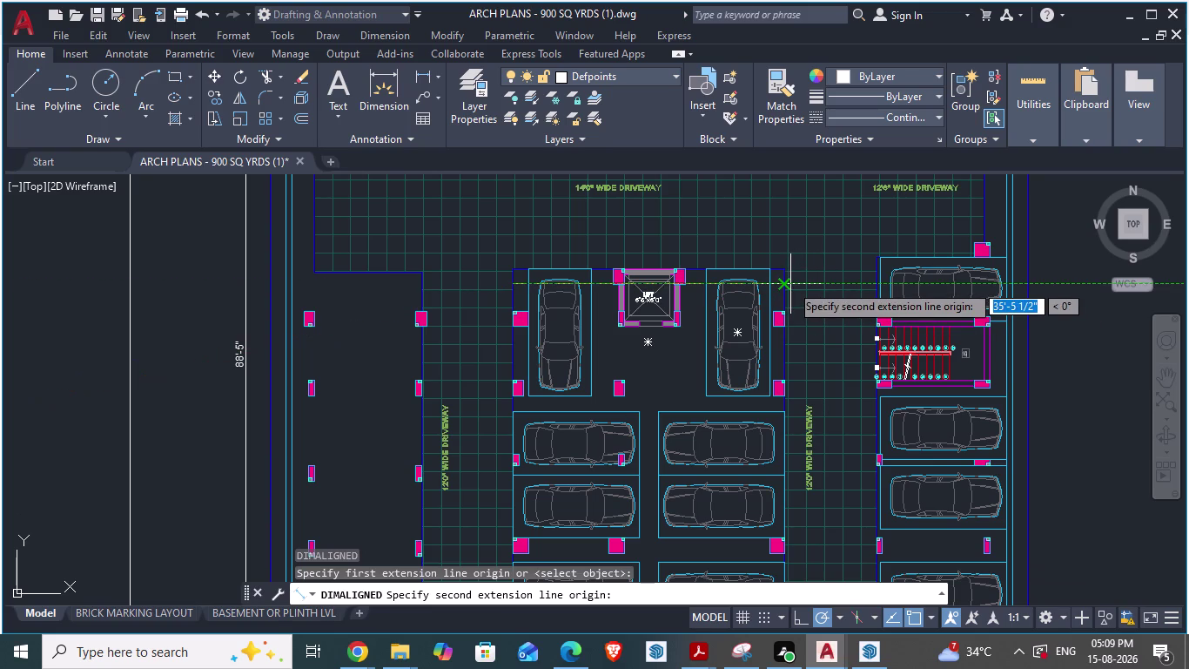
key(Escape)
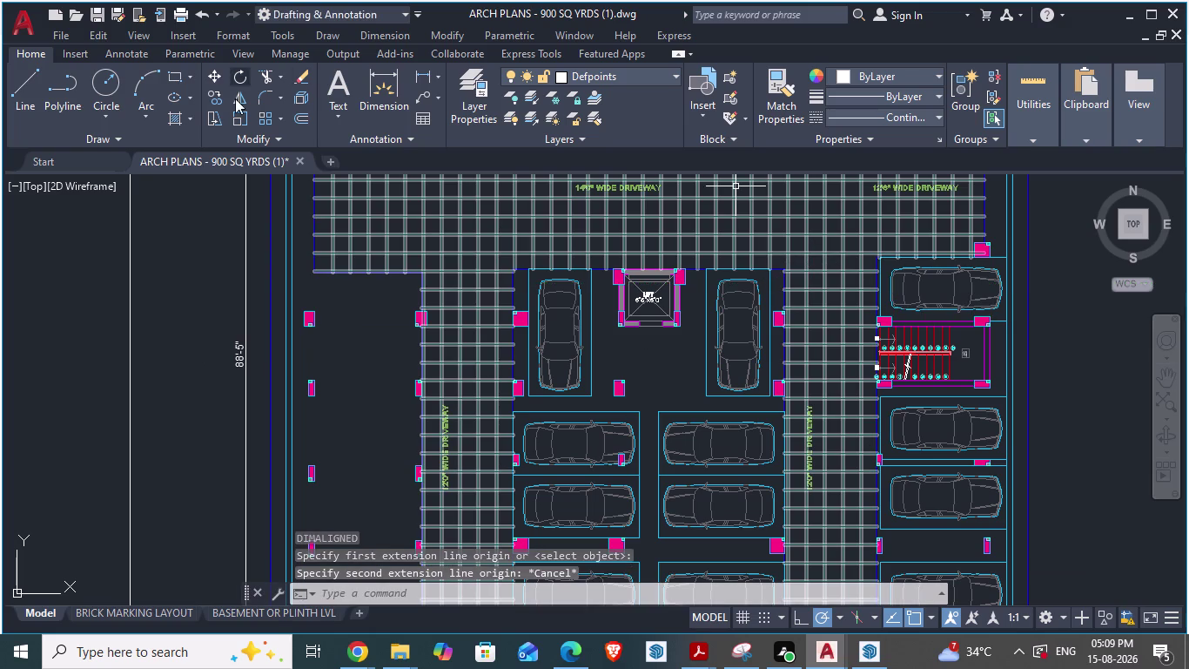
key(alt+Tab)
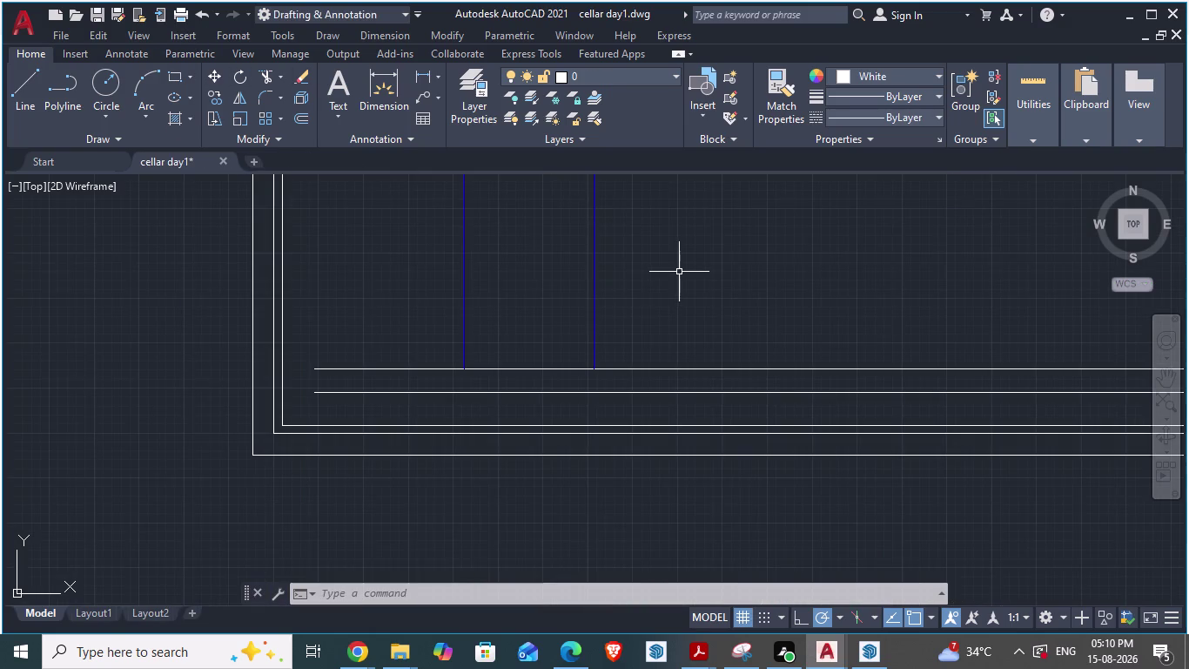
Start OFFSET in cellar day1 with a 13' distance, then switch to ARCH PLANS.
scroll(down, 3)
scroll(up, 3)
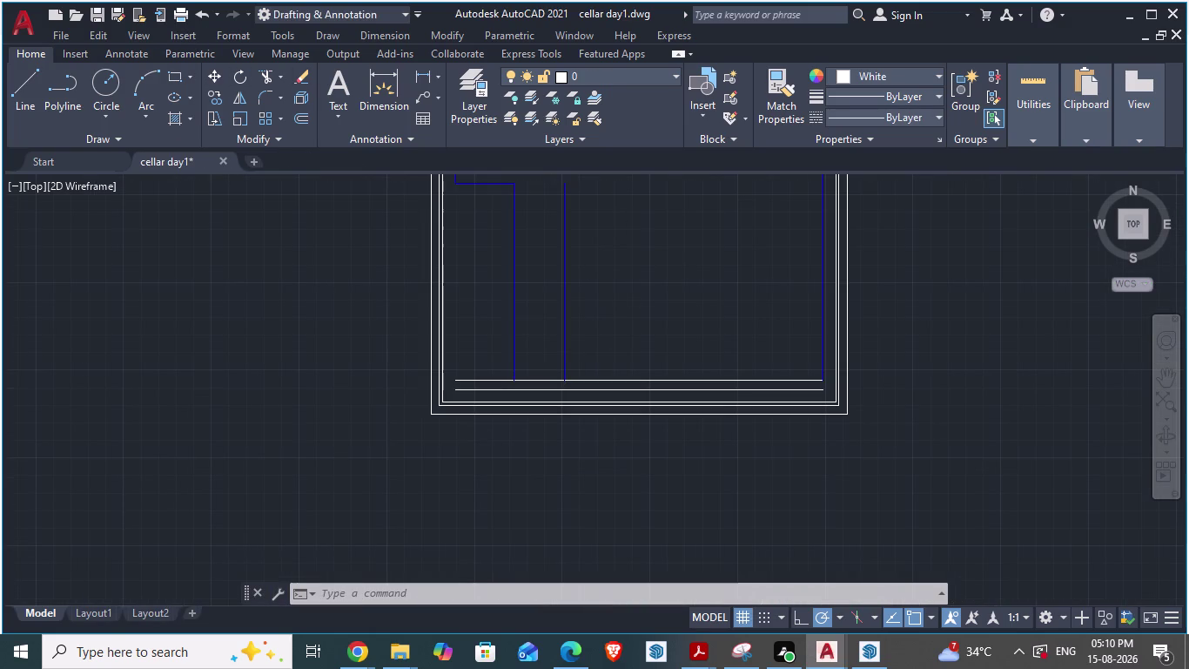
key(o)
key(Return)
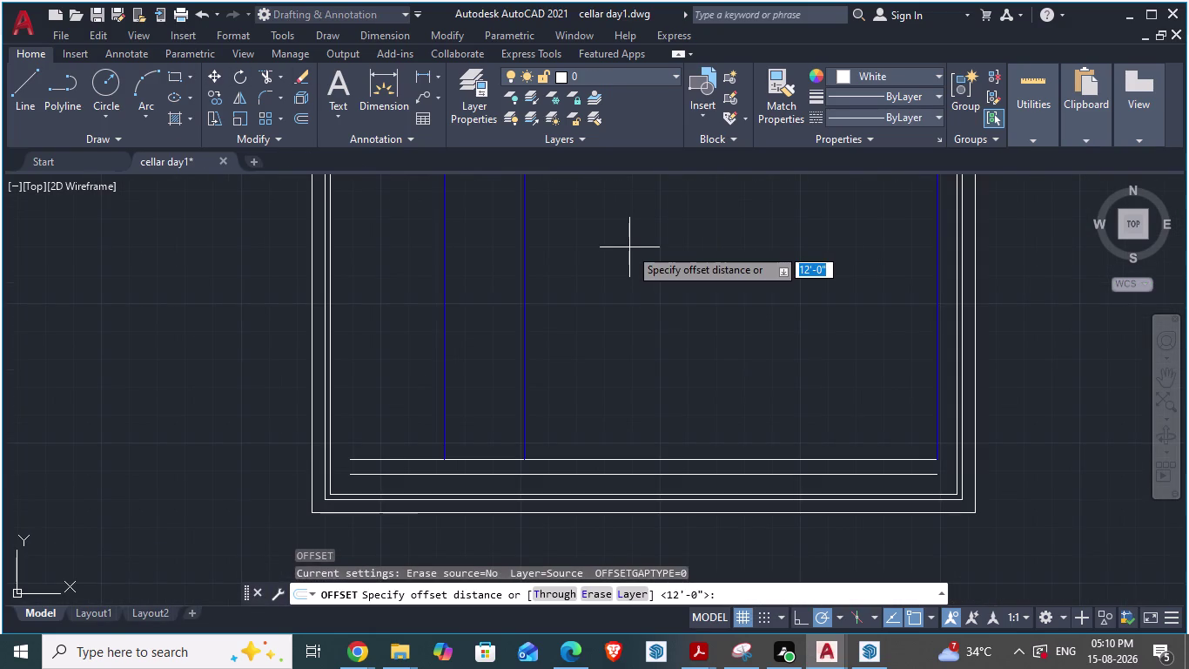
text(13')
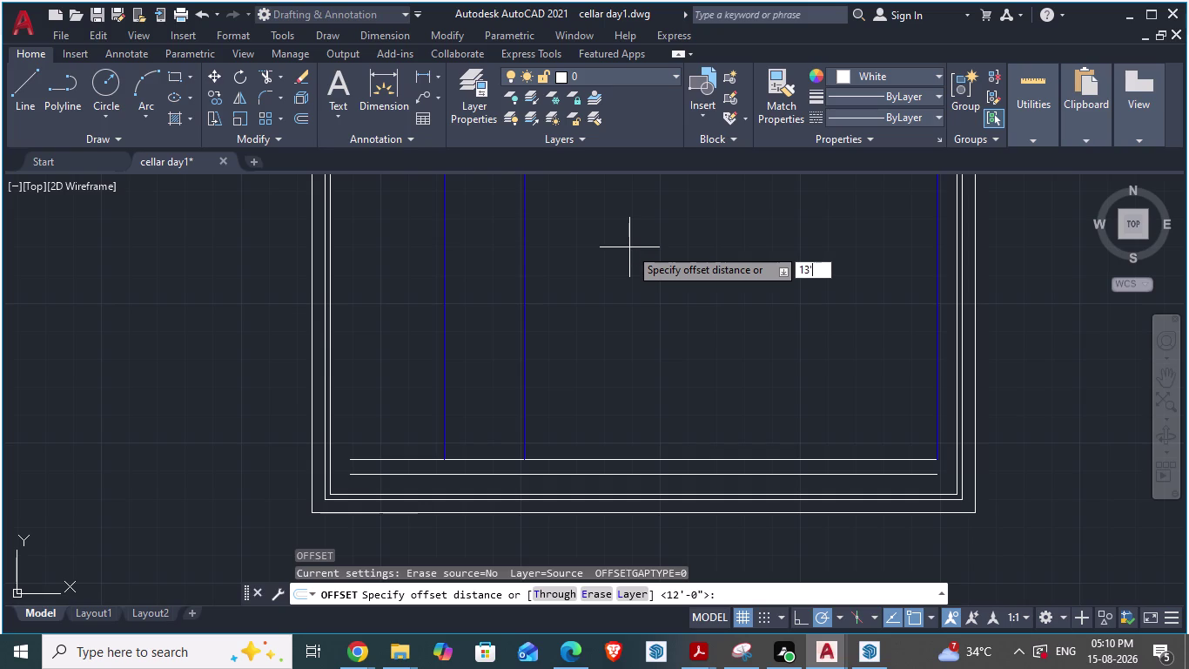
key(alt+Tab)
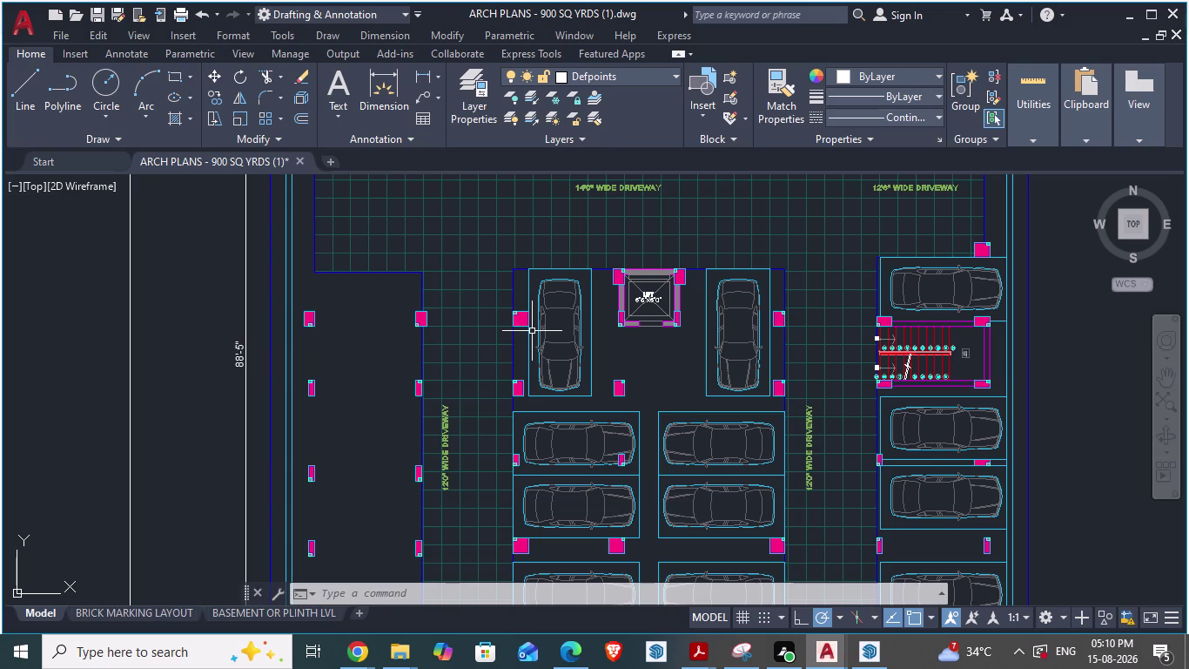
text(da)
key(Return)
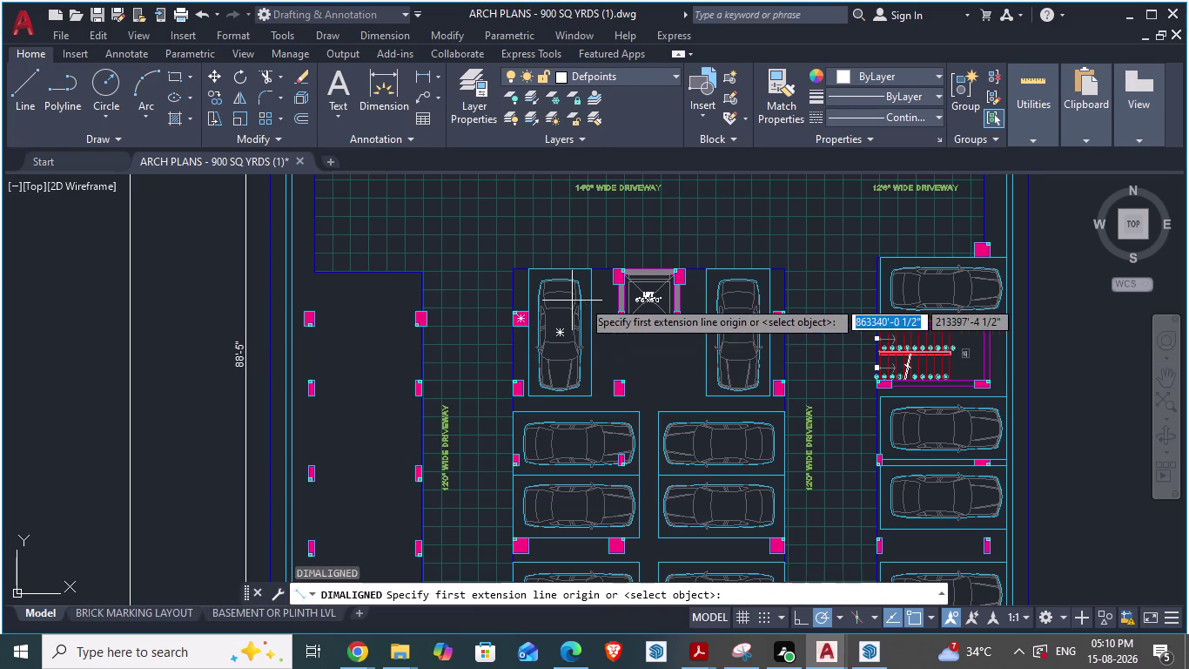
click(511, 275)
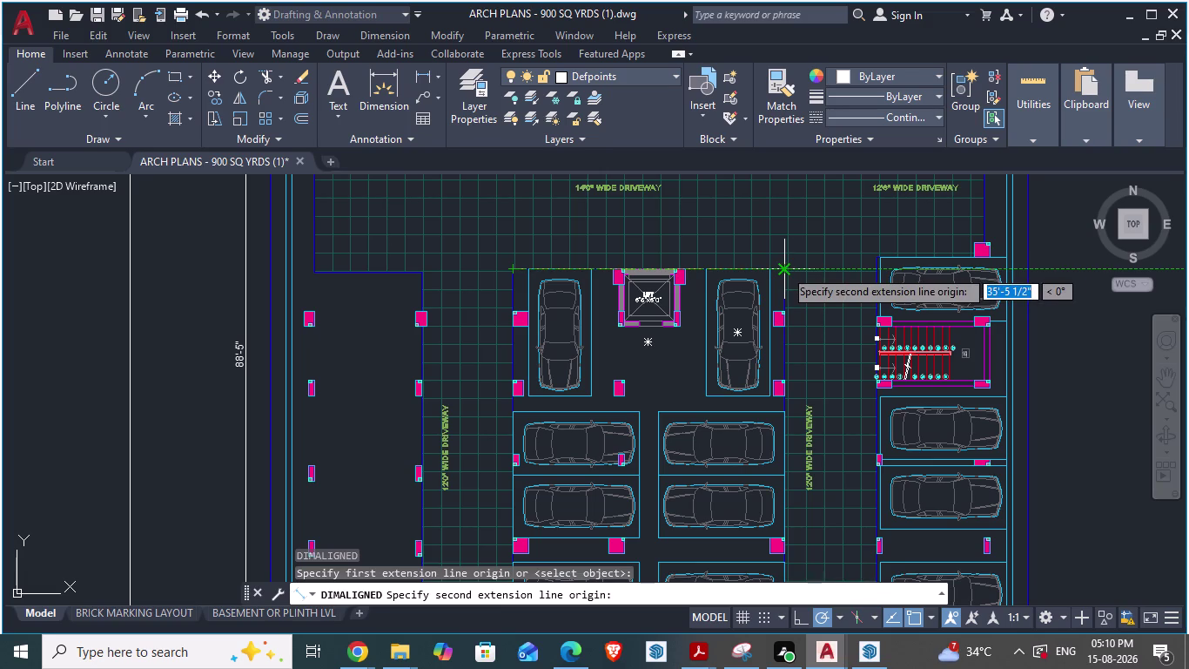
key(Escape)
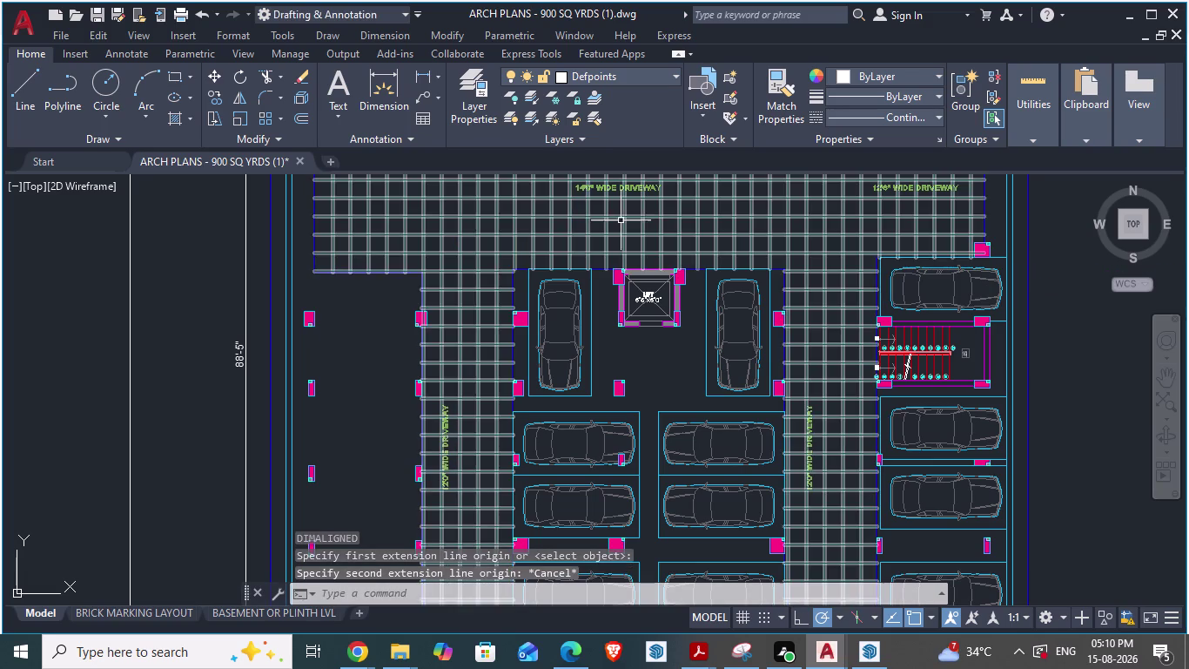
key(alt+Tab)
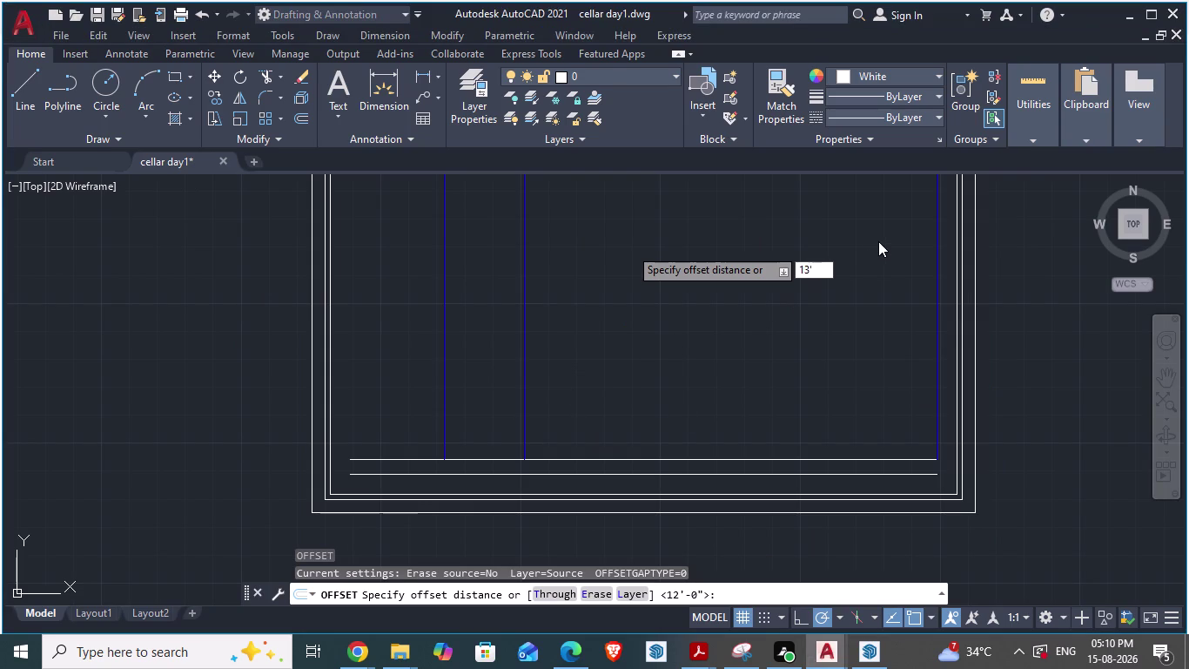
Offset the vertical blue driveway line by 13'-5 1/2" to one side, then switch to ARCH PLANS.
key(5)
key(shift+quotedbl)
key(BackSpace)
key(period)
text(5")
key(Return)
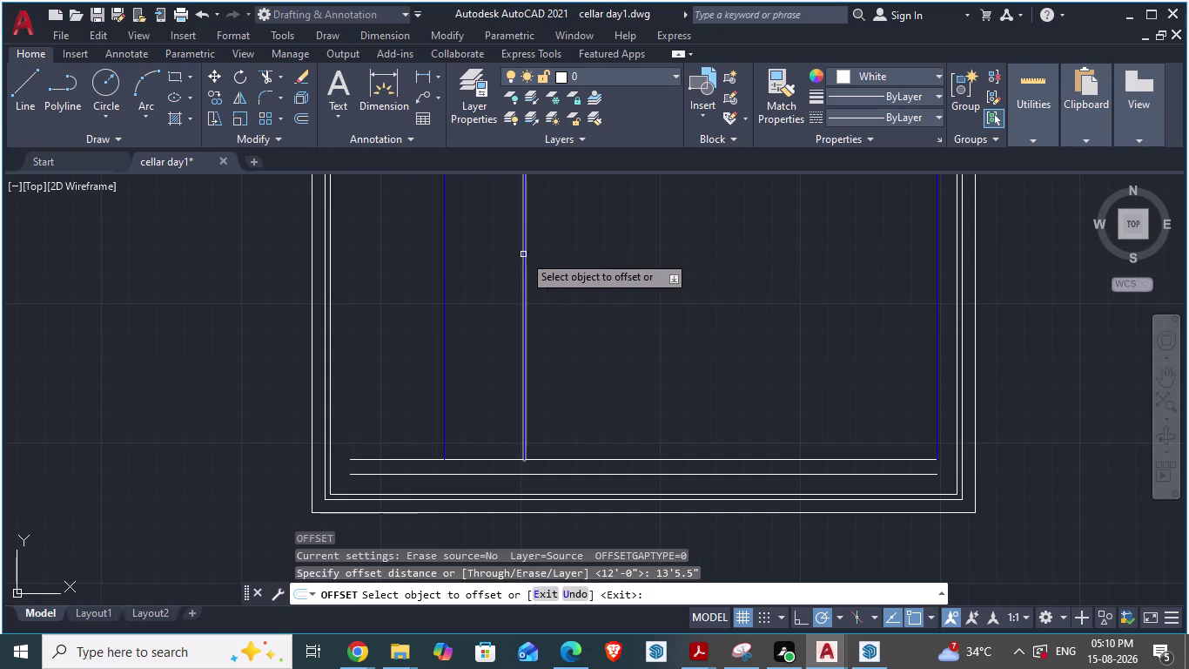
click(523, 254)
click(701, 274)
scroll(down, 3)
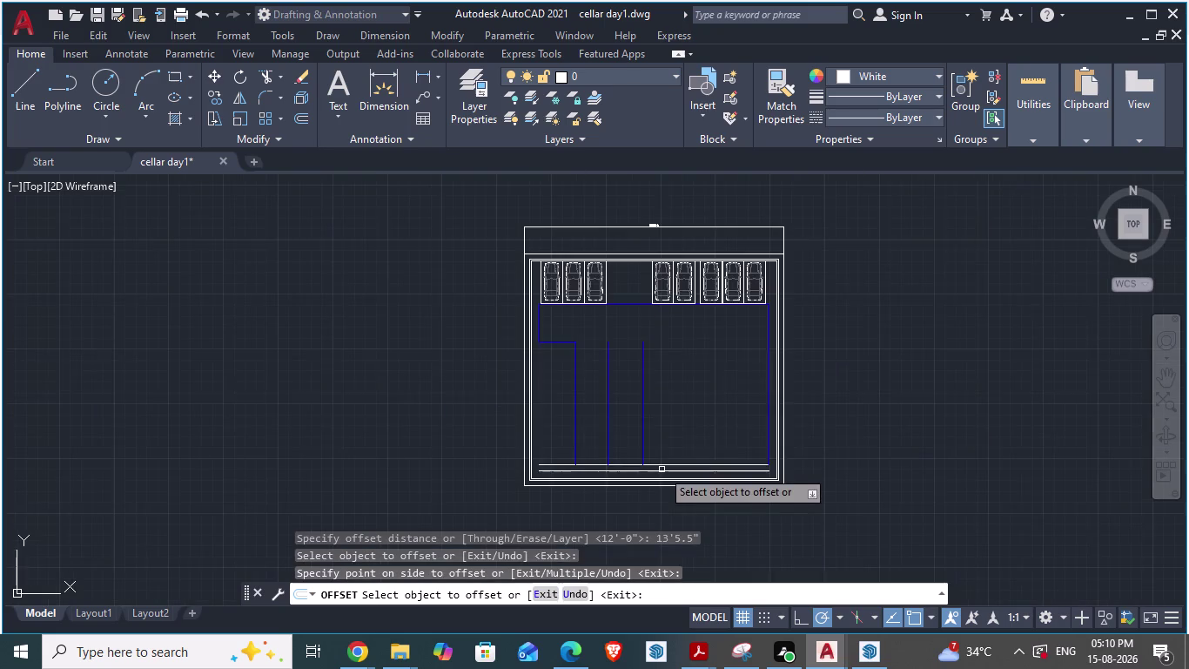
scroll(up, 3)
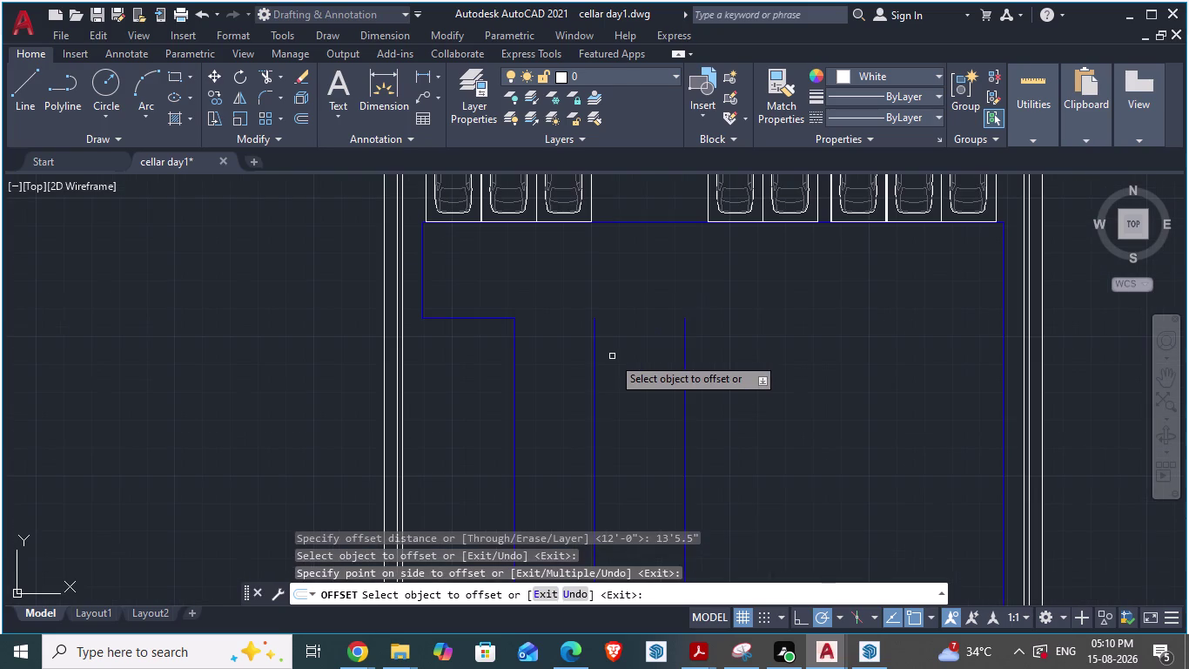
key(alt+Tab)
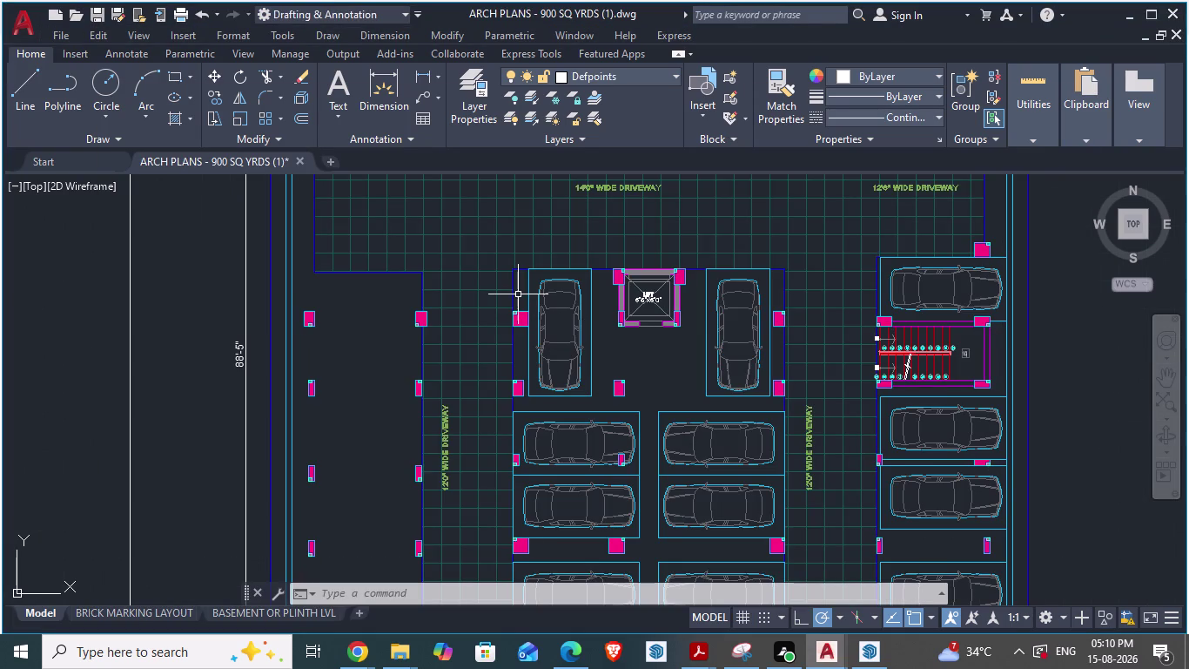
text(da)
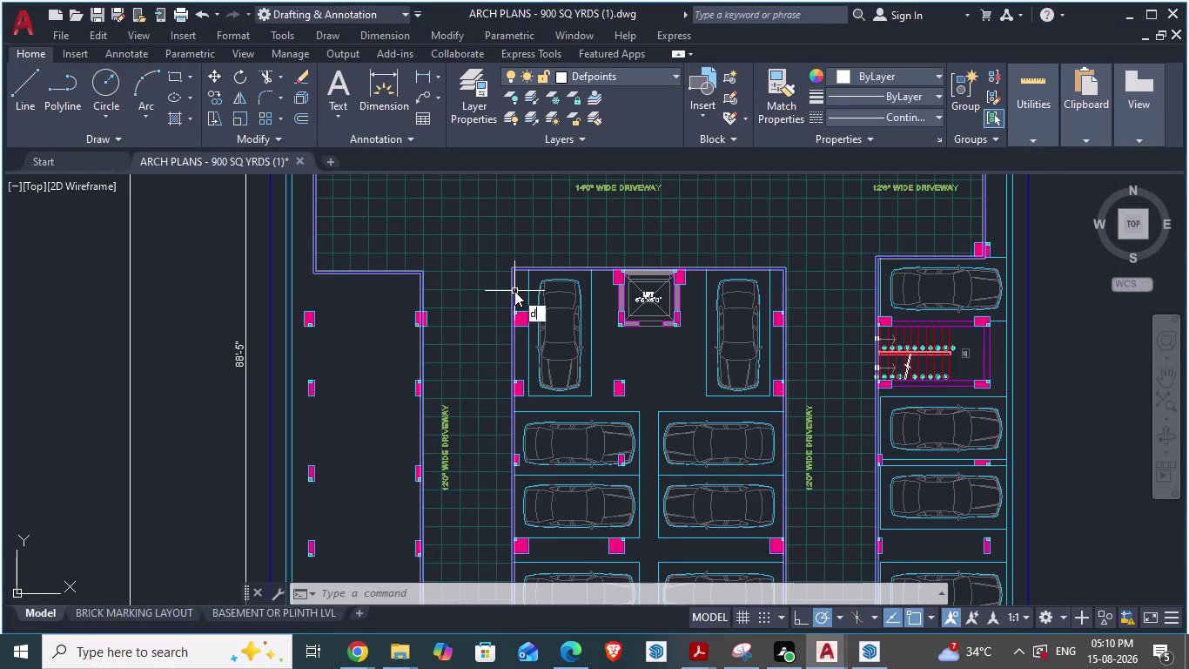
text(.)
key(Return)
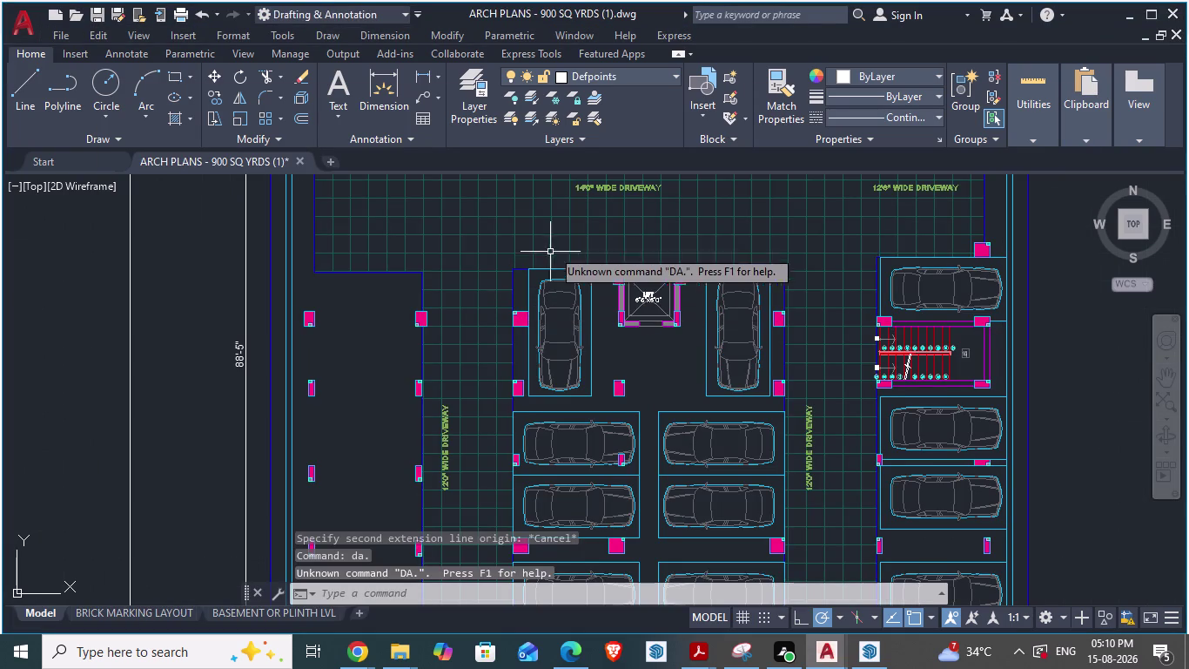
key(d)
key(a)
key(Return)
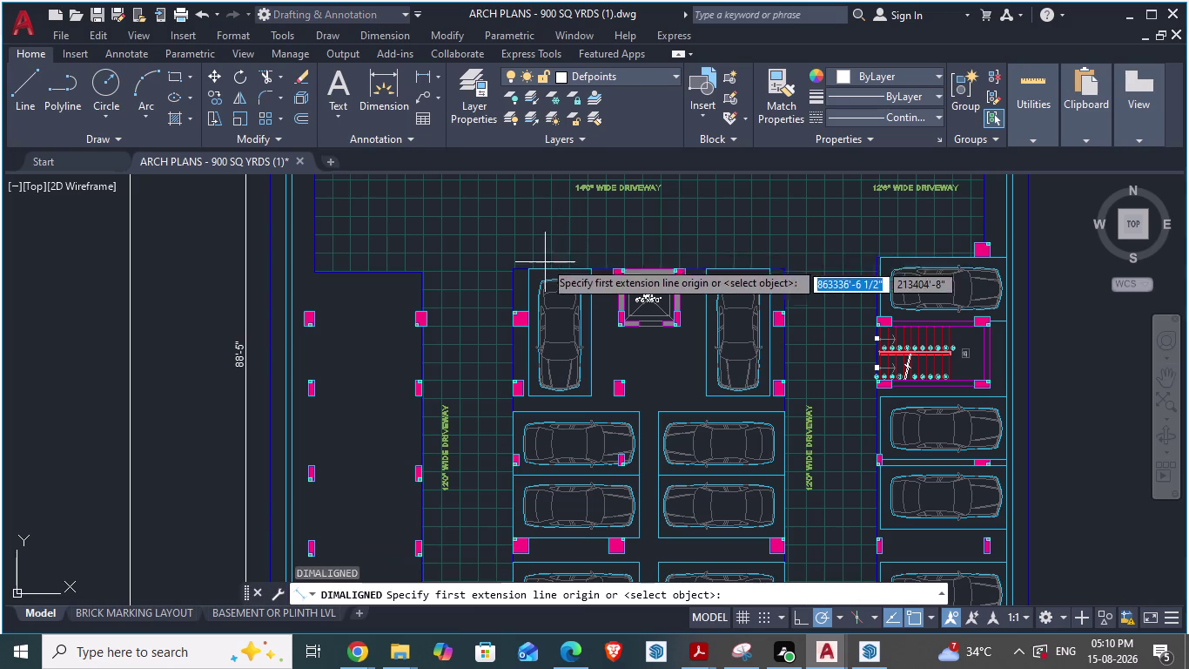
click(511, 269)
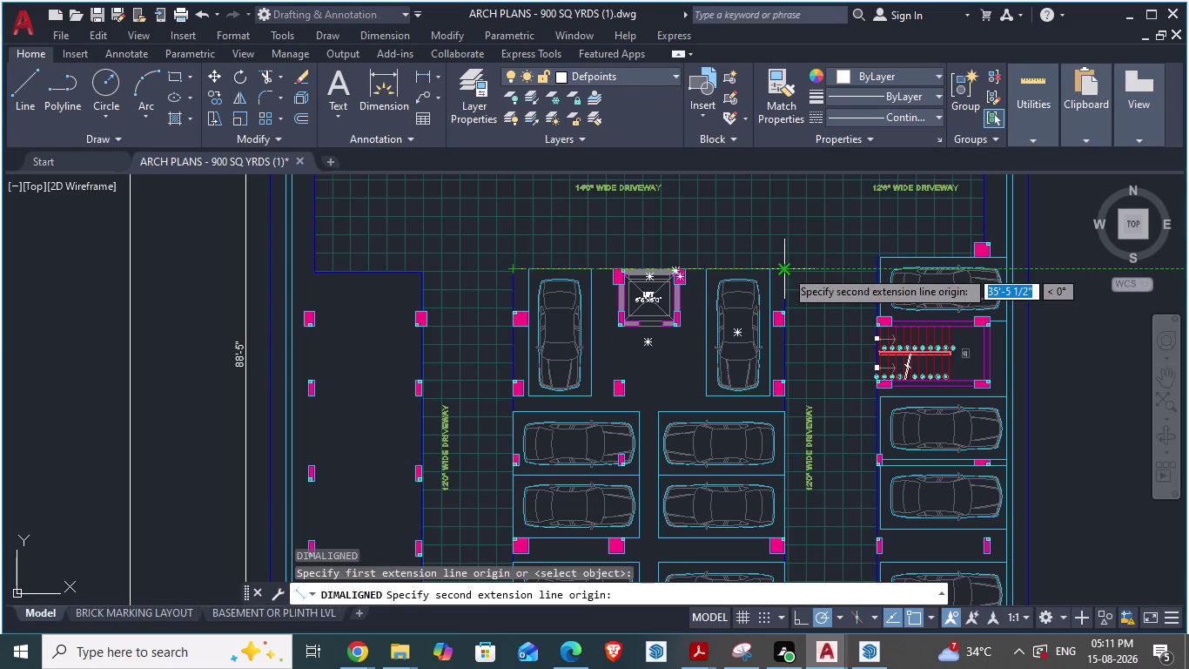
key(Escape)
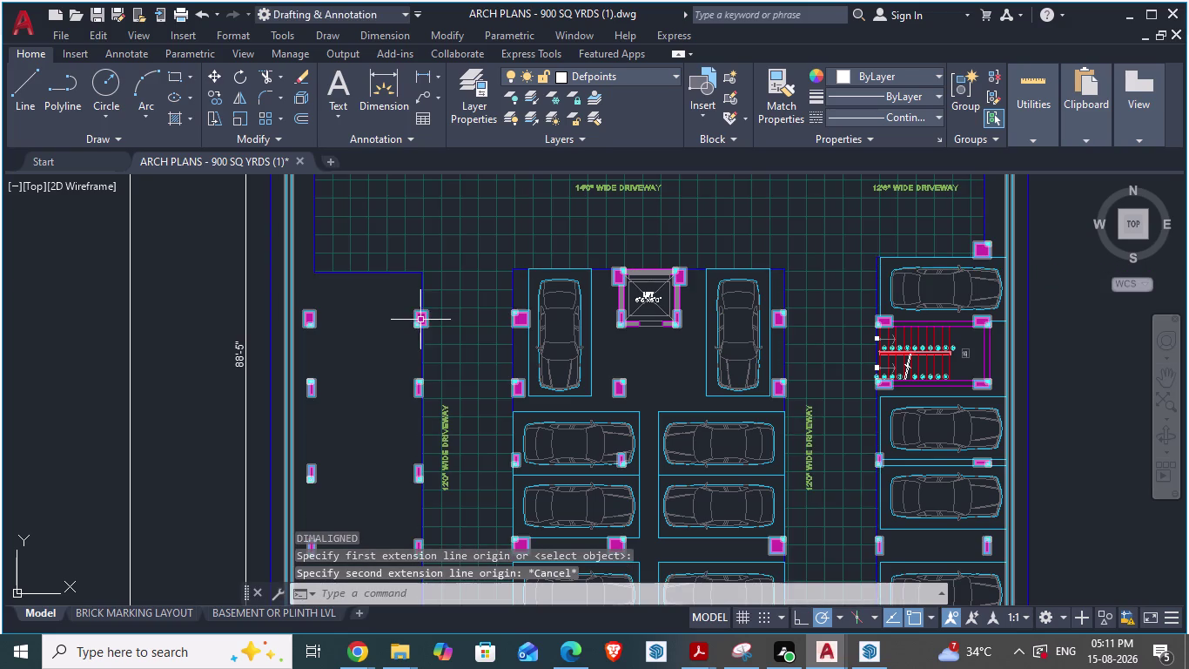
key(alt+Tab)
Abandon the offset pick and erase the rightmost inner vertical blue line.
scroll(down, 3)
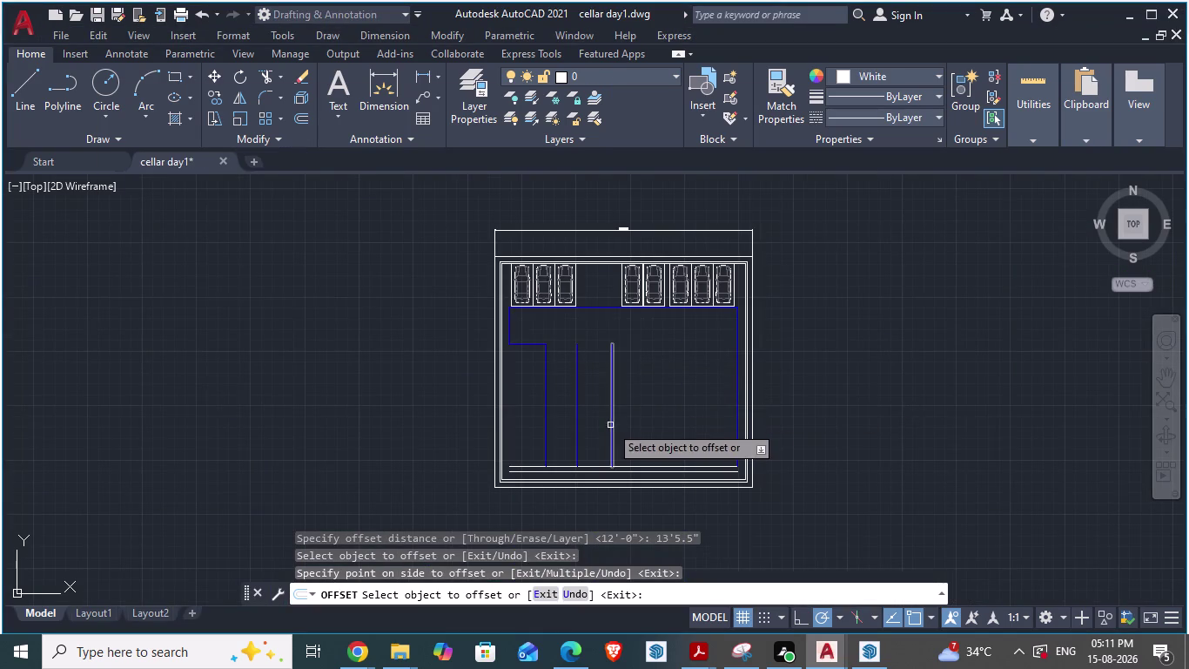
scroll(up, 3)
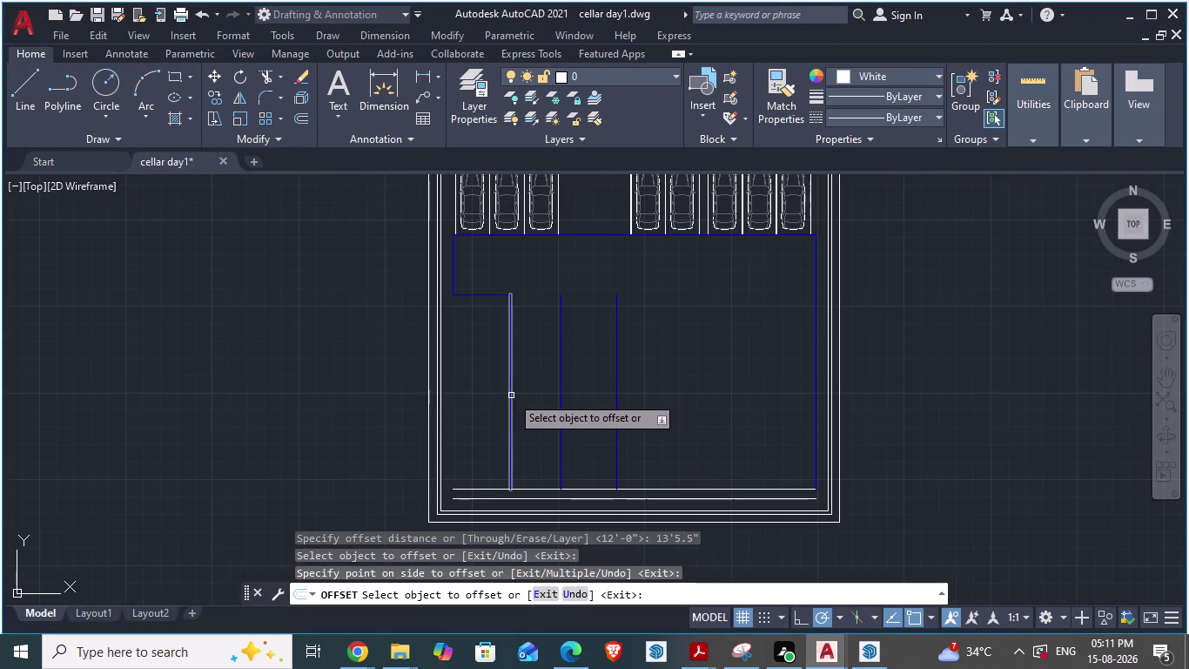
click(509, 395)
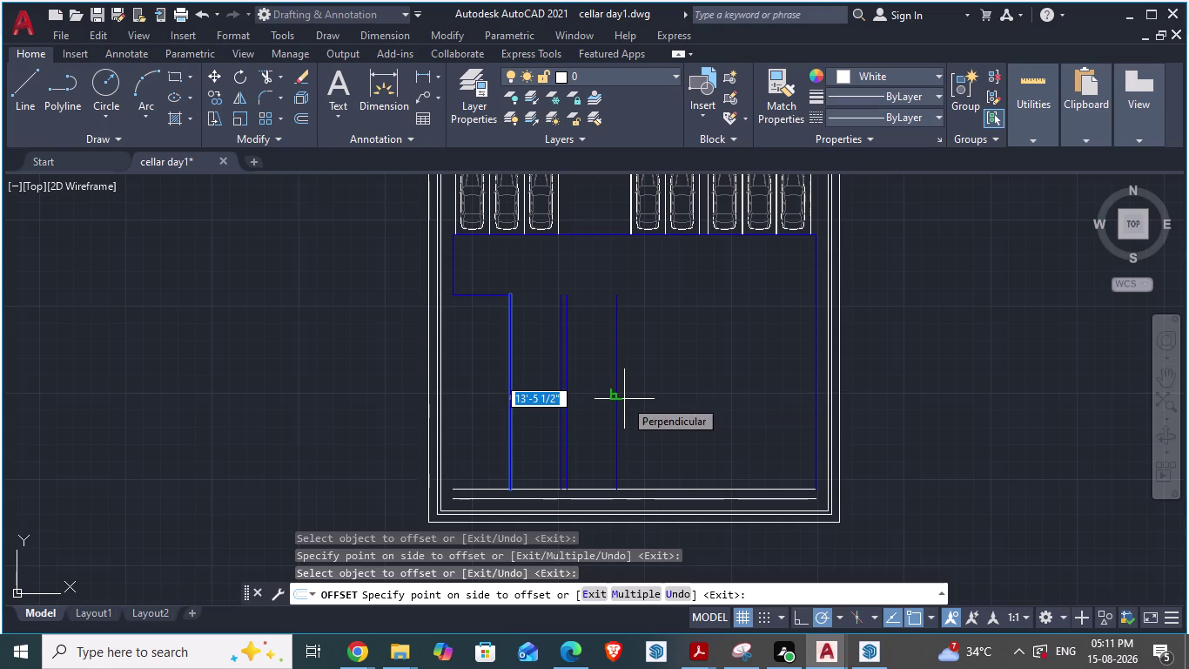
key(Escape)
key(Escape)
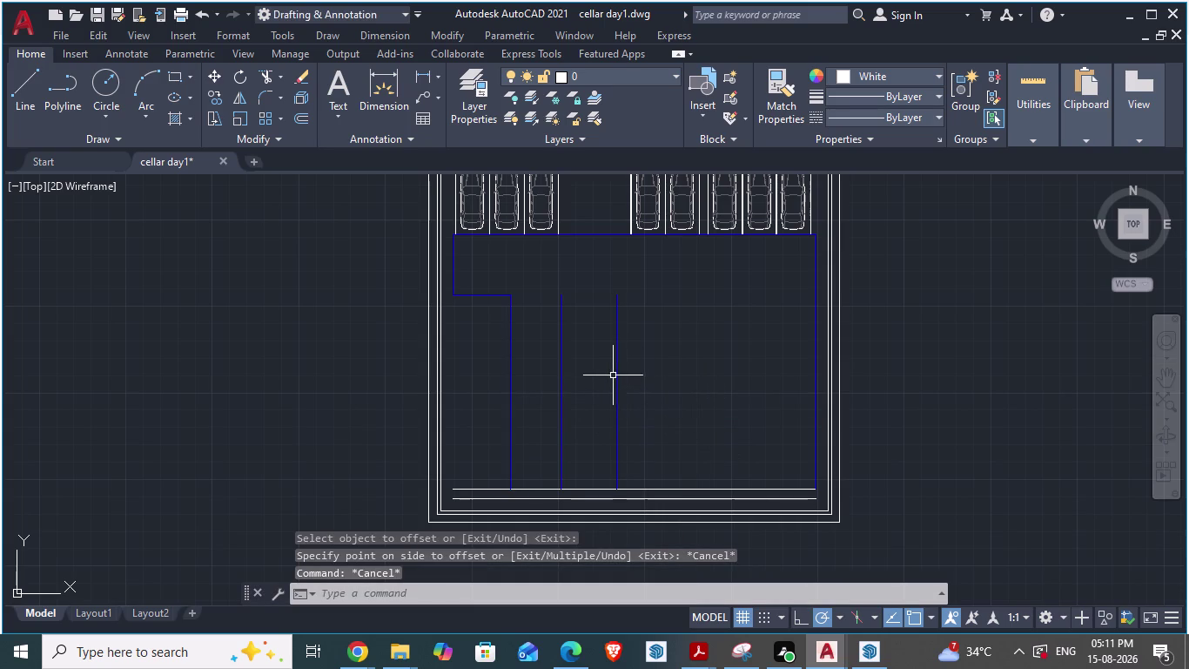
click(618, 377)
key(Delete)
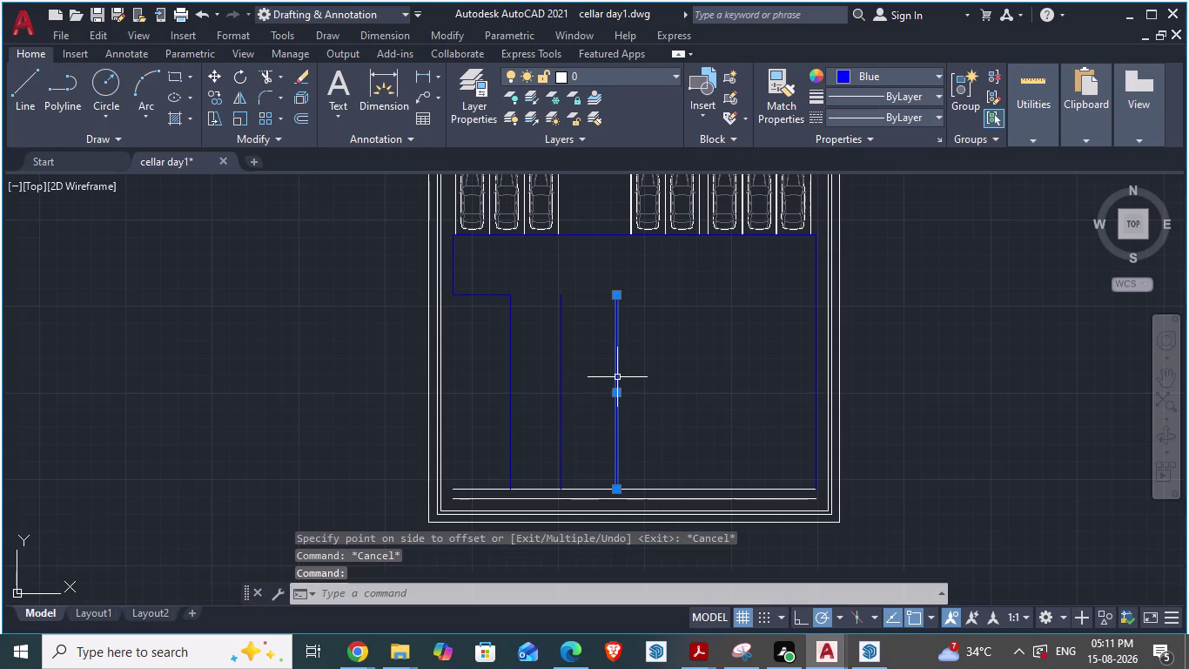
Offset the vertical driveway line 35'-5 1/2" to the right, then switch to ARCH PLANS.
scroll(up, 3)
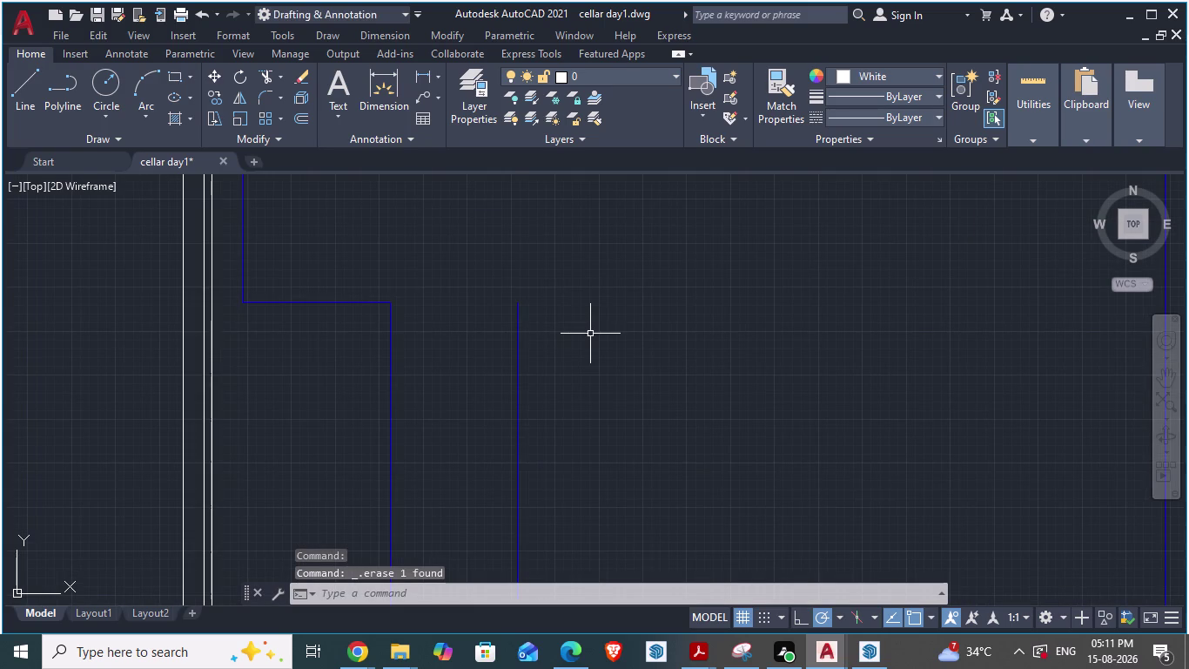
key(o)
key(Return)
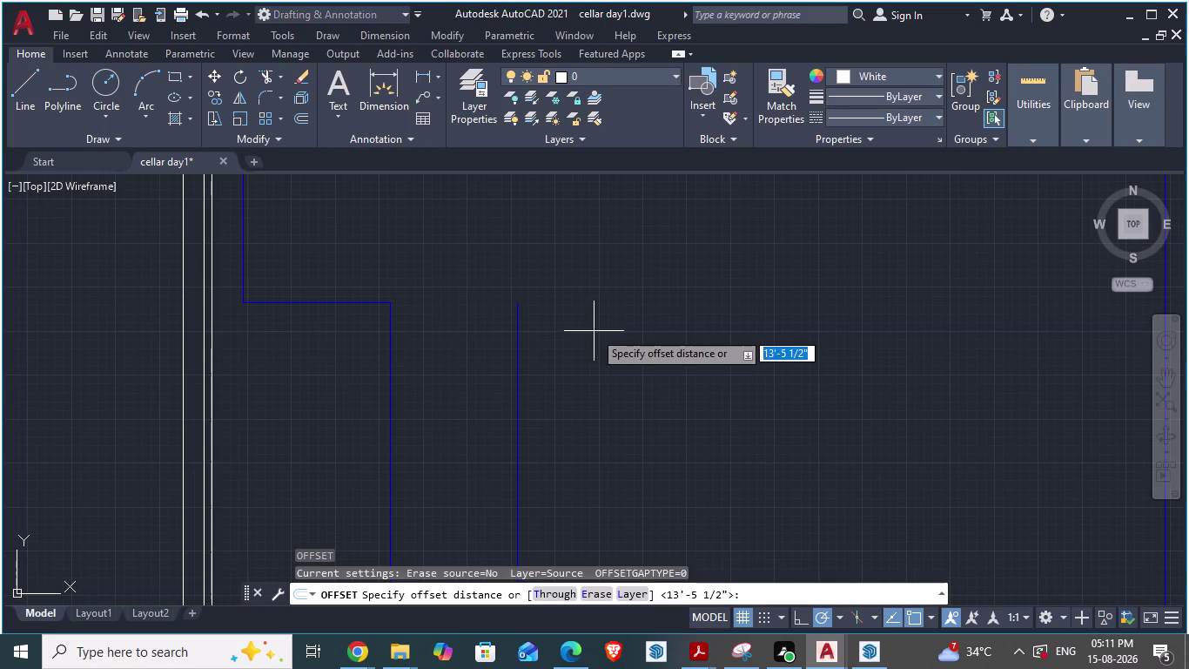
text(35)
key(apostrophe)
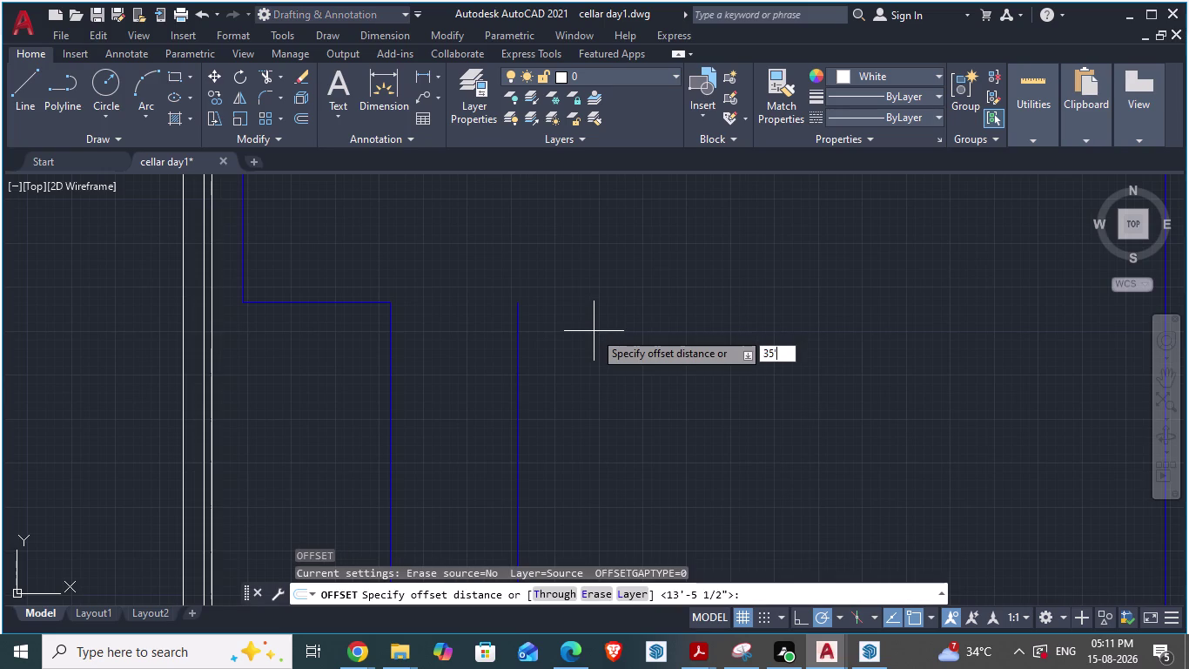
text(5.5)
text(")
key(Return)
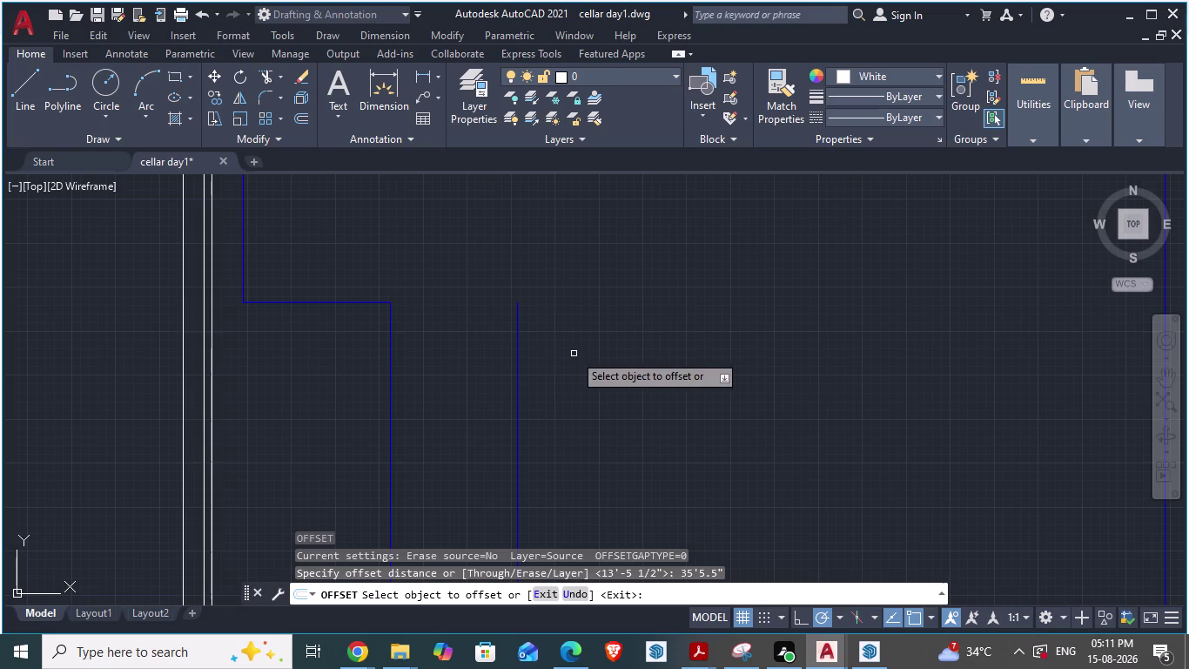
click(519, 363)
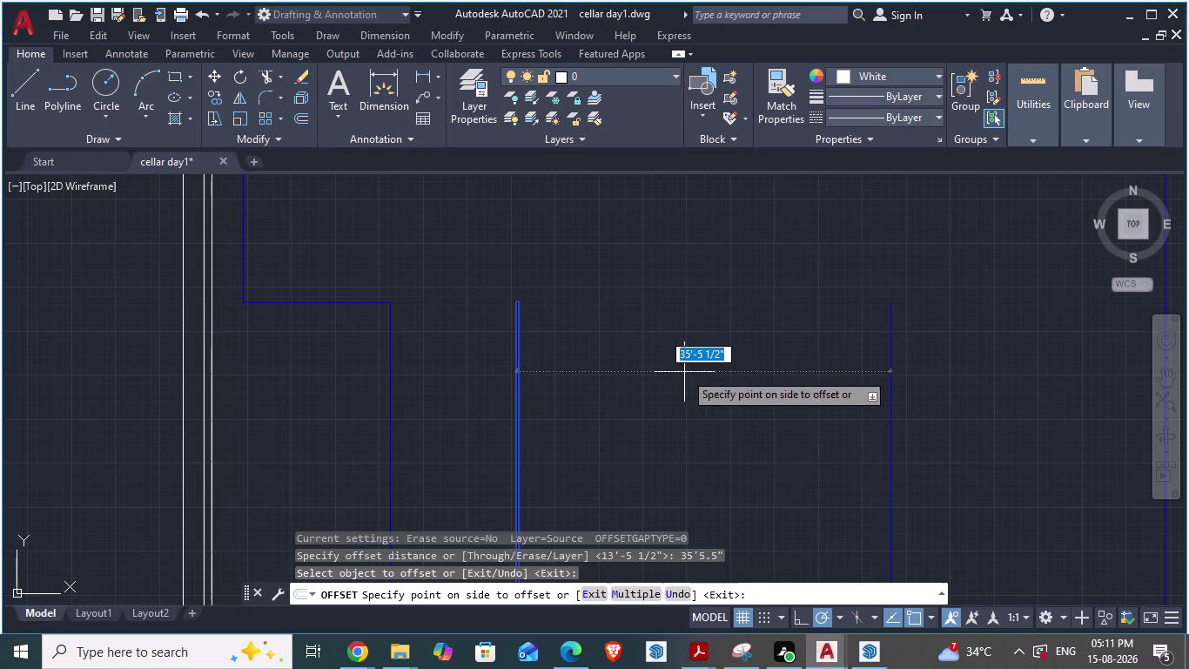
click(892, 371)
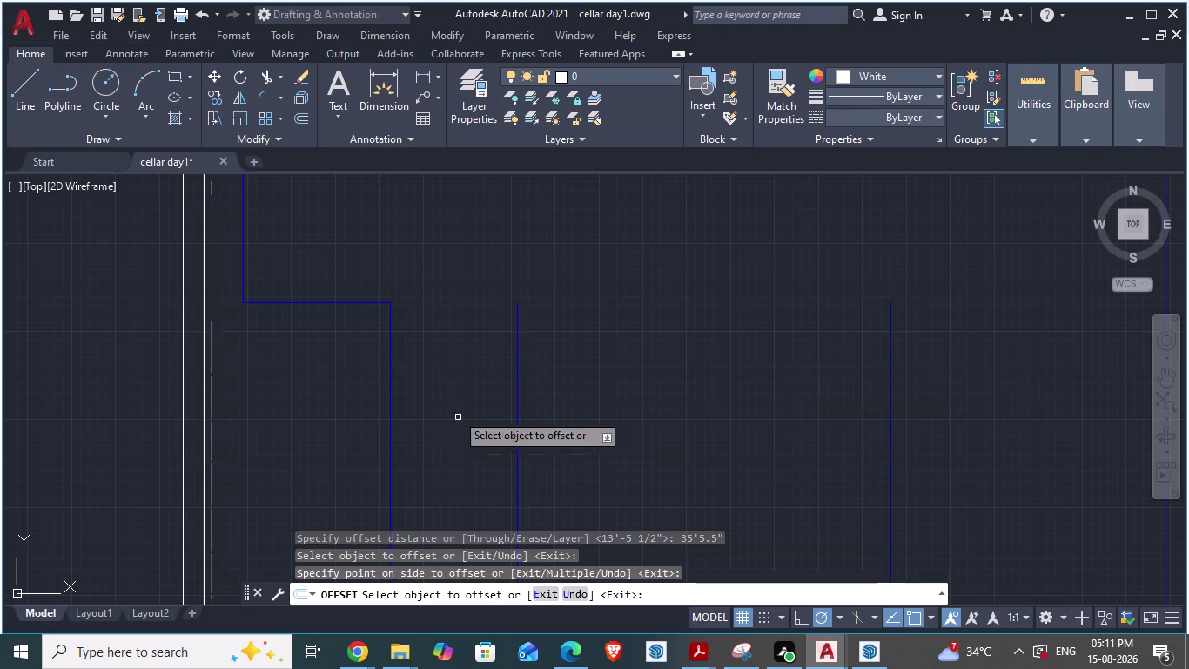
scroll(down, 3)
key(Escape)
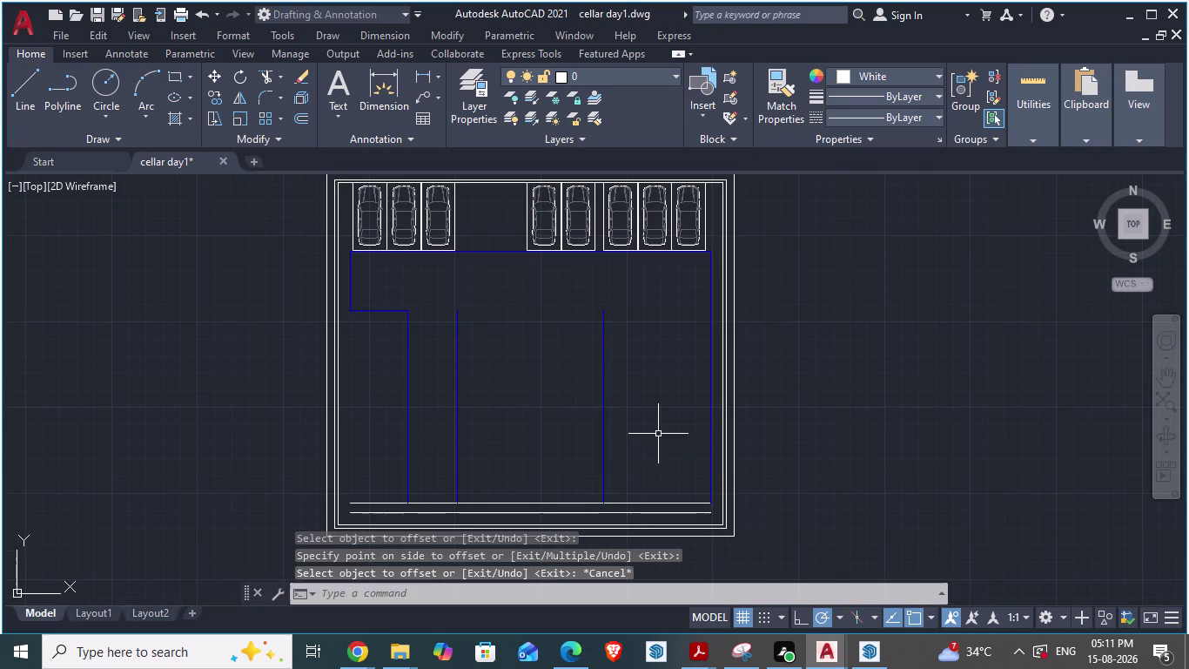
key(alt+Tab)
Read the 12'-0" driveway width with an aligned dimension, cancel it, and return to cellar day1.
scroll(down, 3)
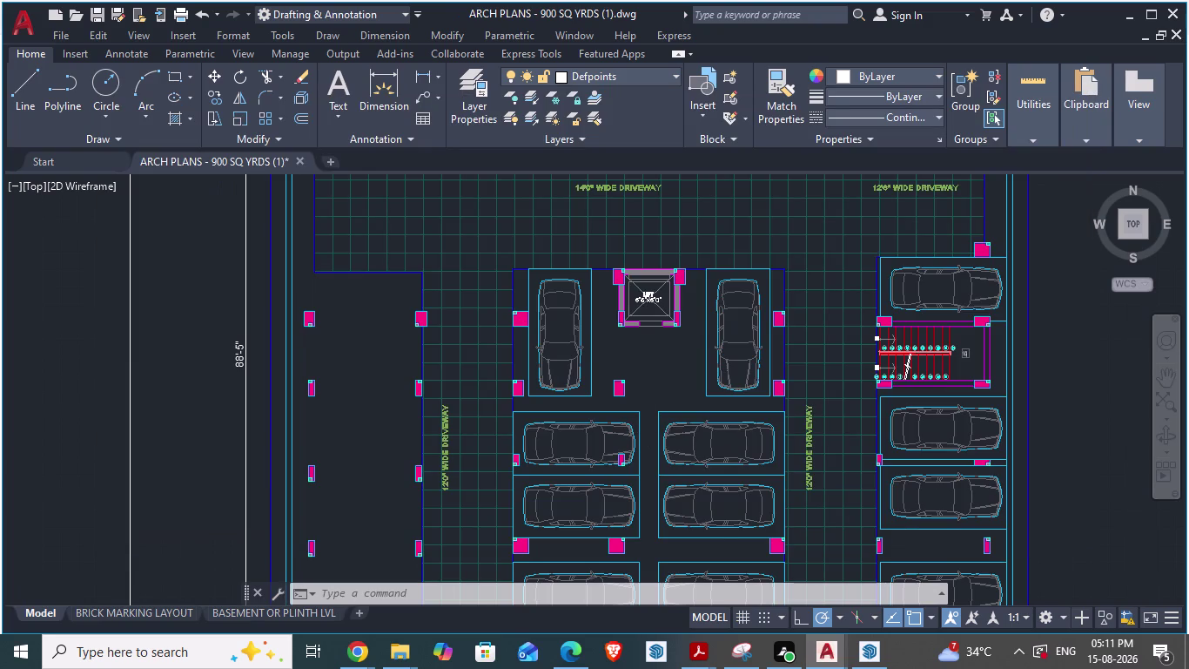
scroll(up, 3)
text(d)
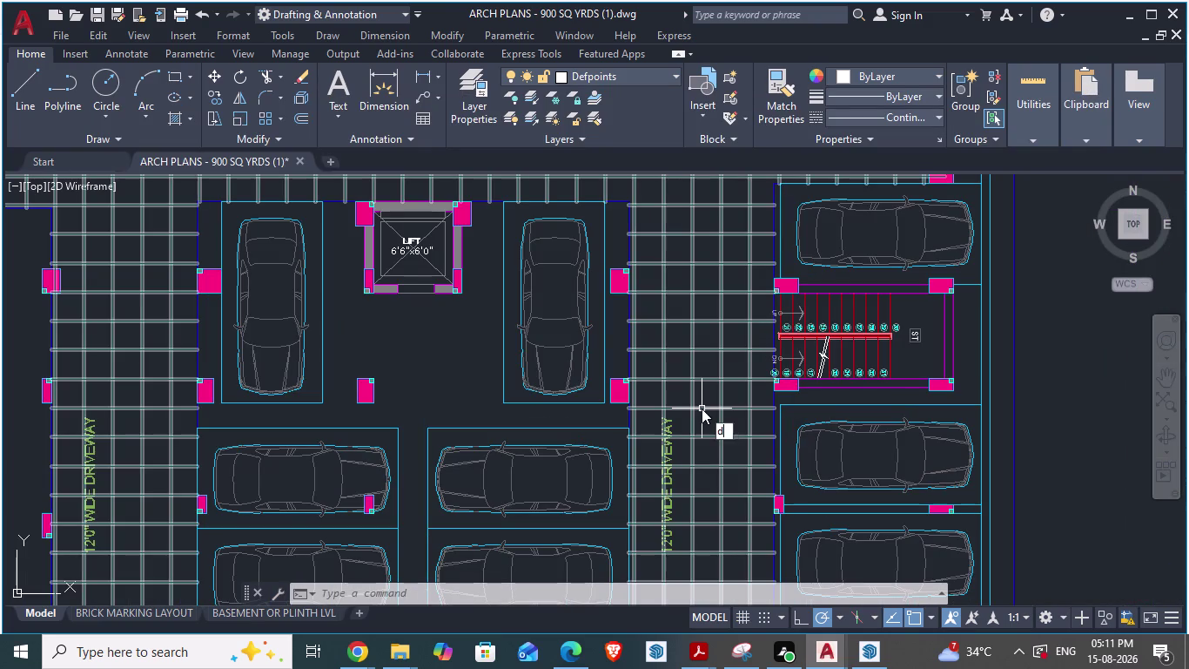
text(a)
key(Return)
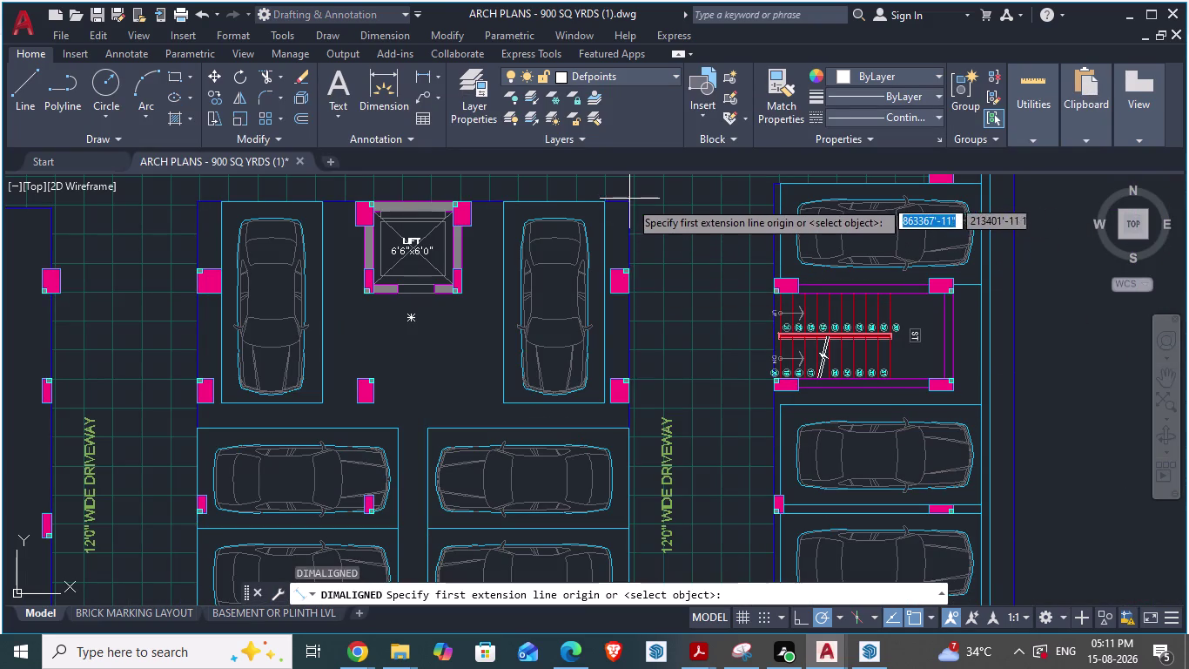
click(629, 204)
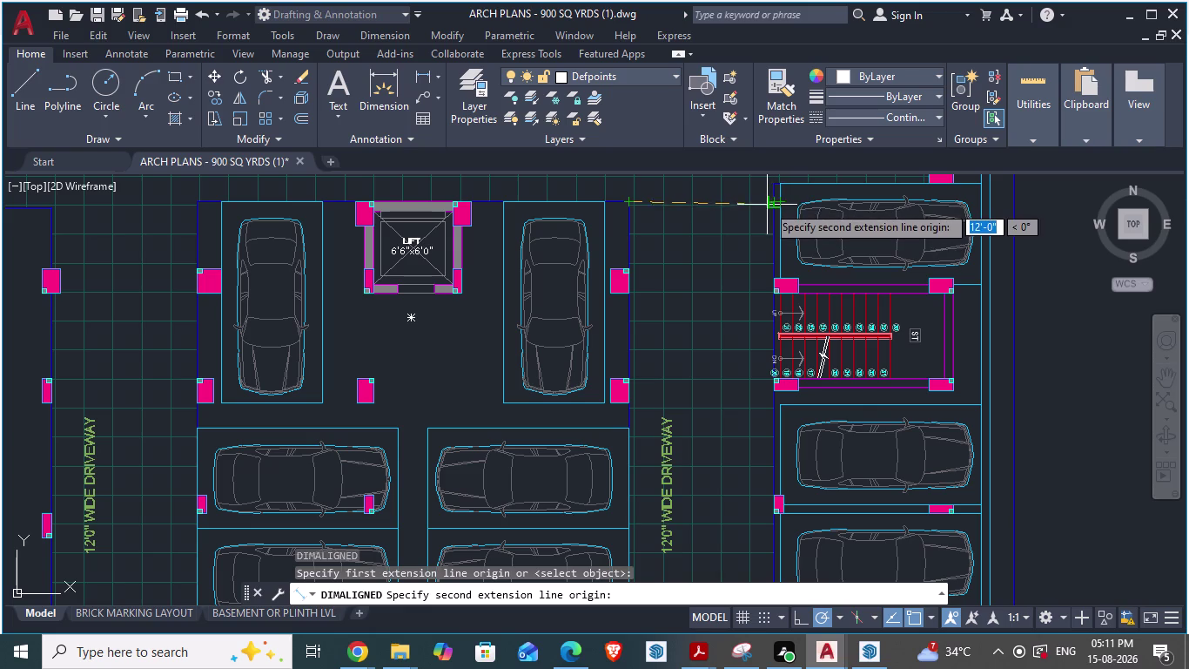
scroll(up, 3)
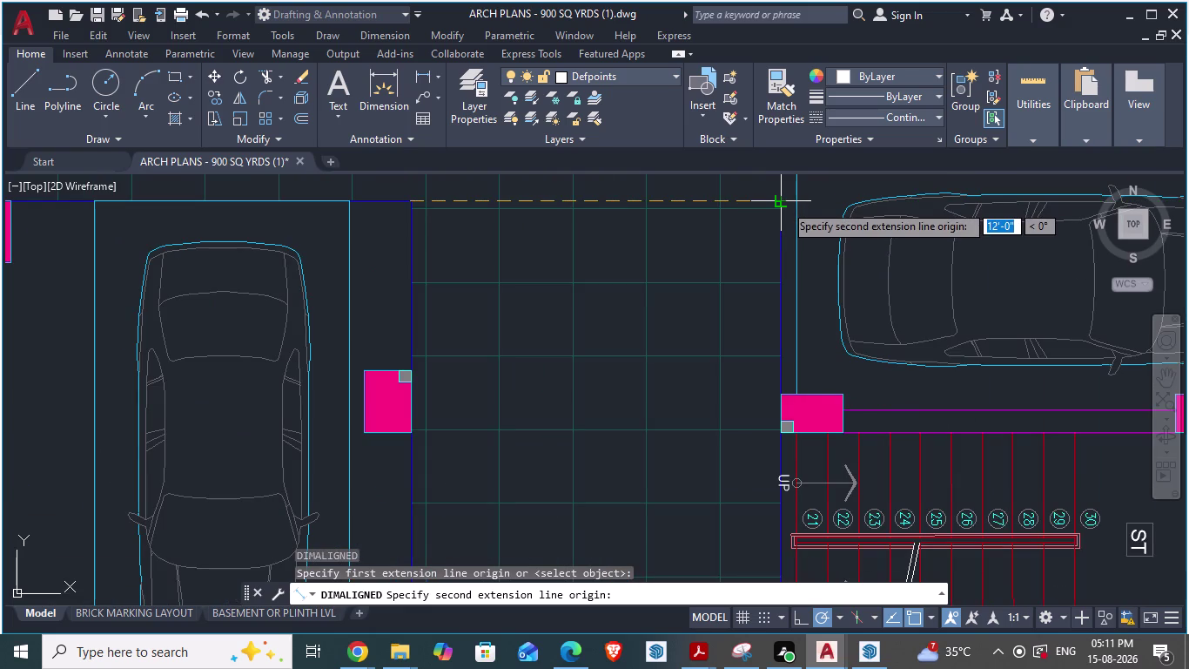
key(Escape)
key(alt+Tab)
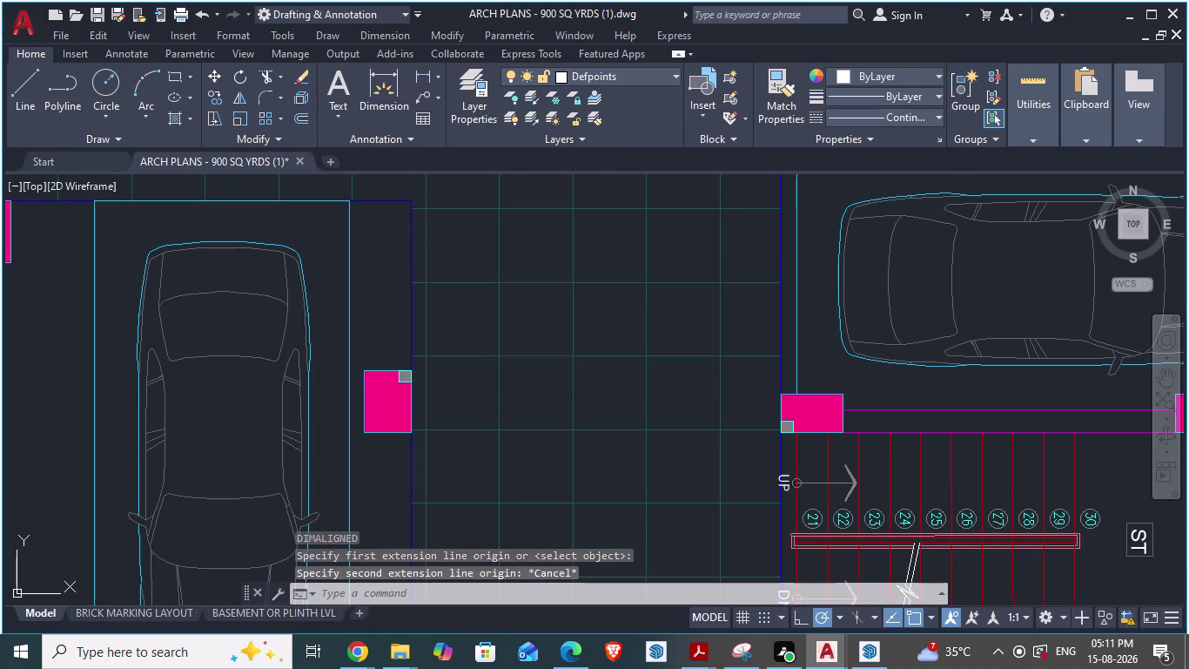
scroll(up, 3)
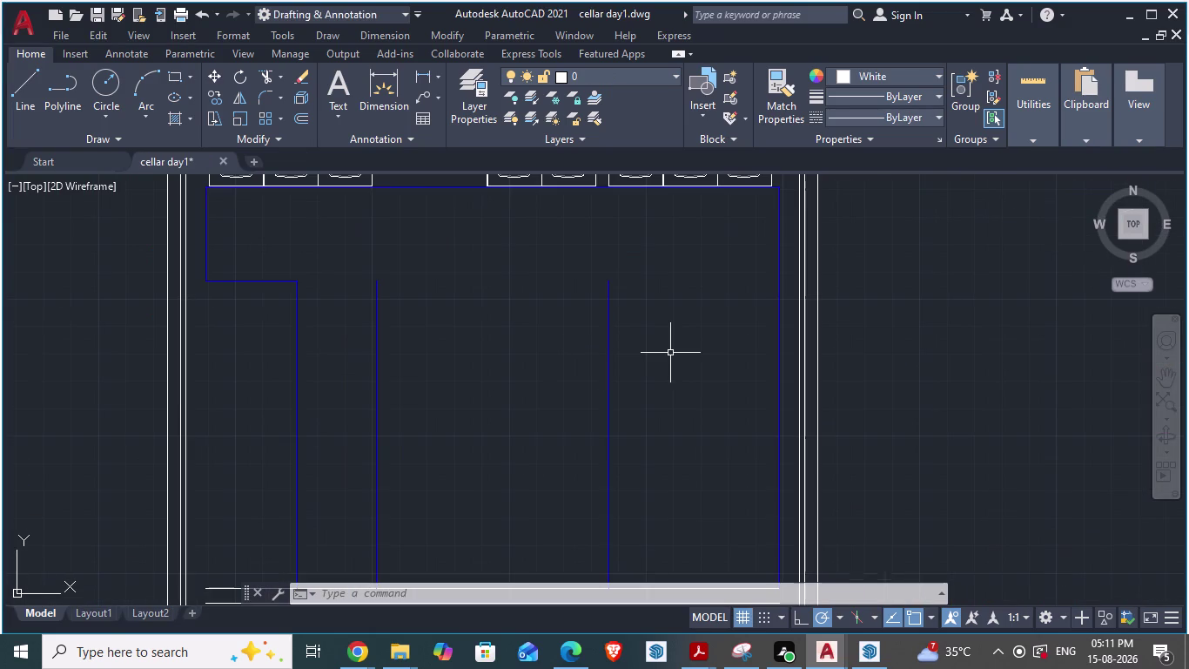
Offset the inner vertical driveway line 12' to its right, then switch to ARCH PLANS.
key(o)
key(Return)
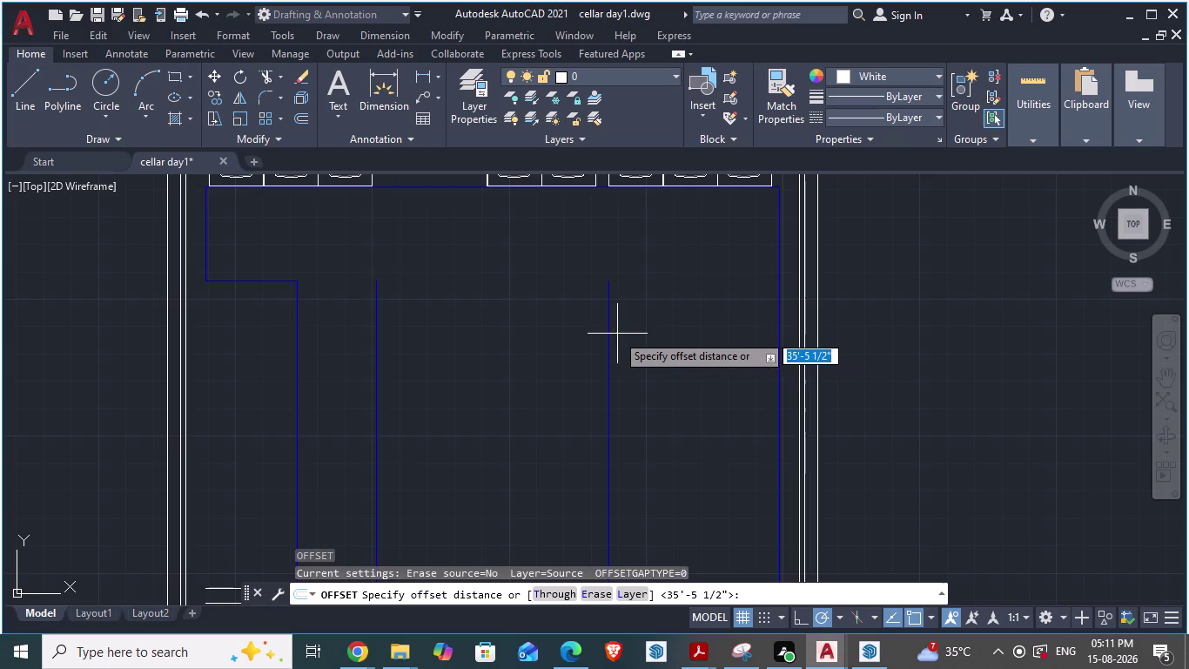
text(12')
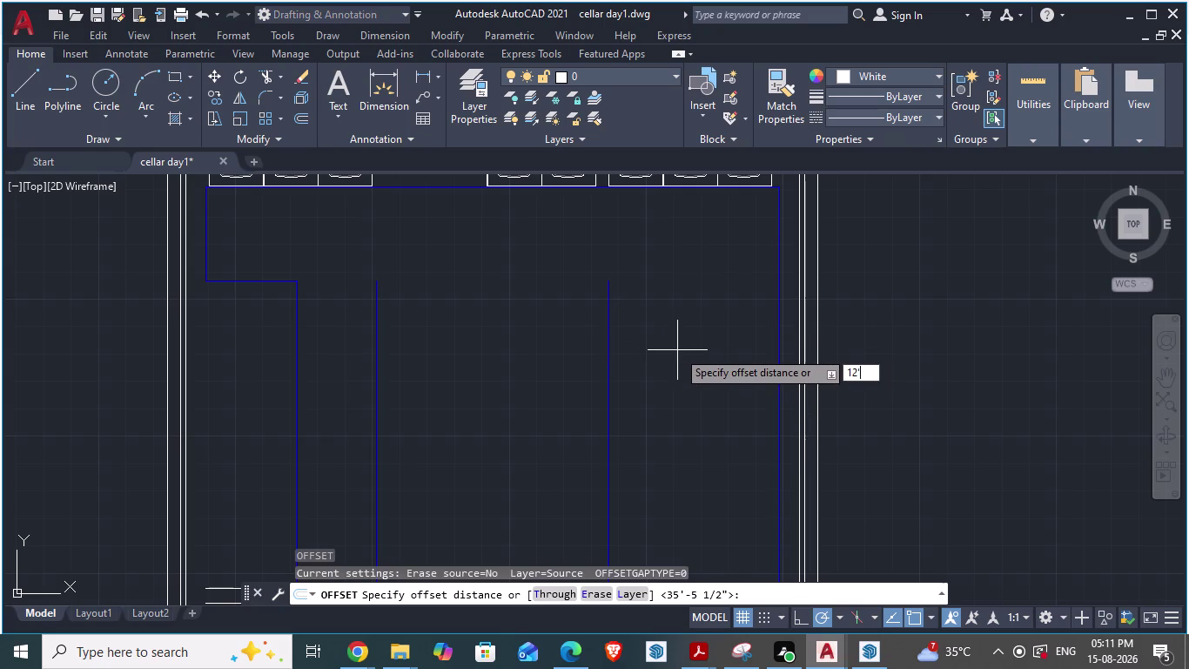
key(Return)
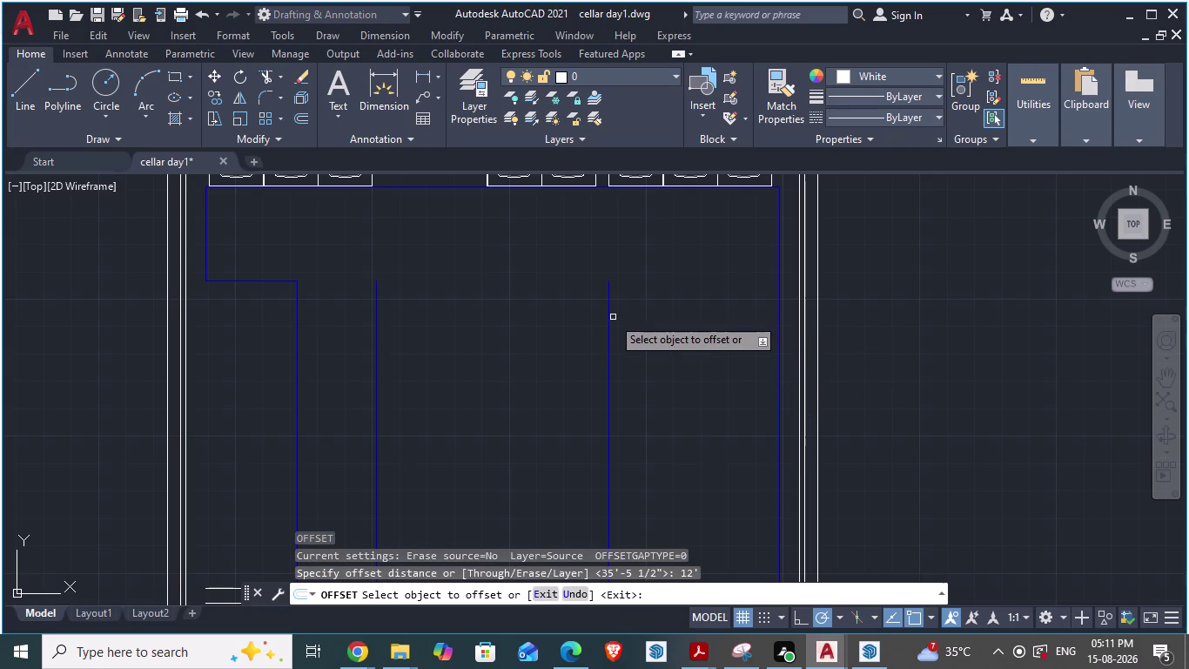
click(607, 321)
click(724, 327)
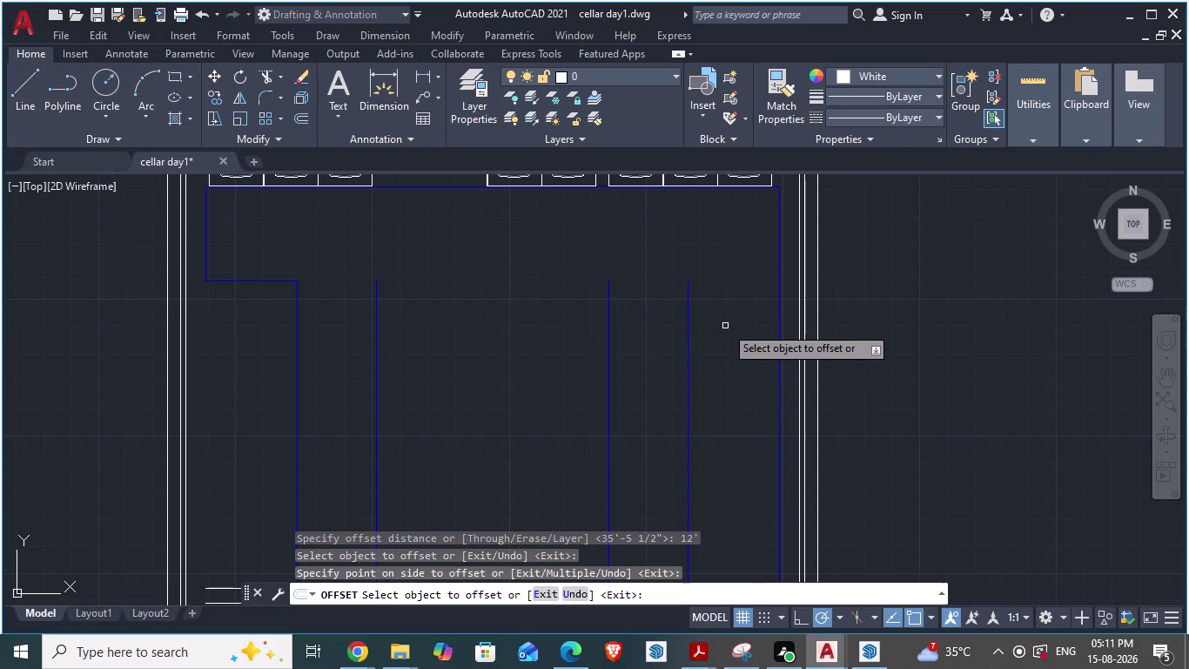
key(Escape)
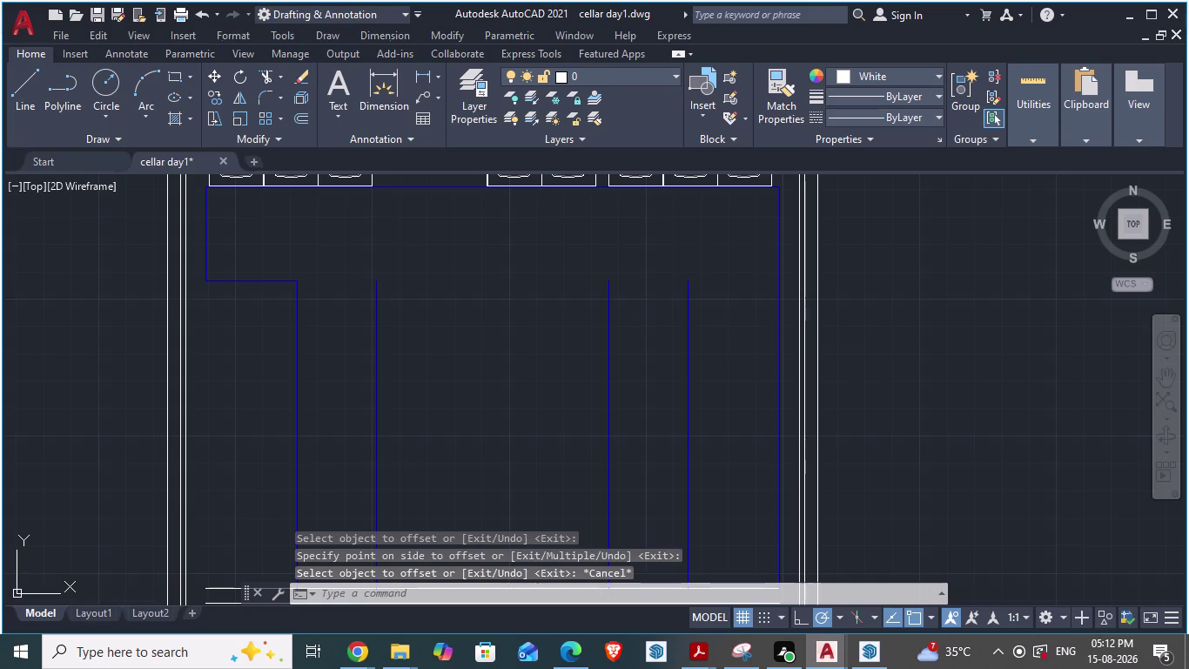
key(alt+Tab)
Zoom ARCH PLANS and start an aligned measurement on the right driveway's top edge, unplaced.
scroll(down, 3)
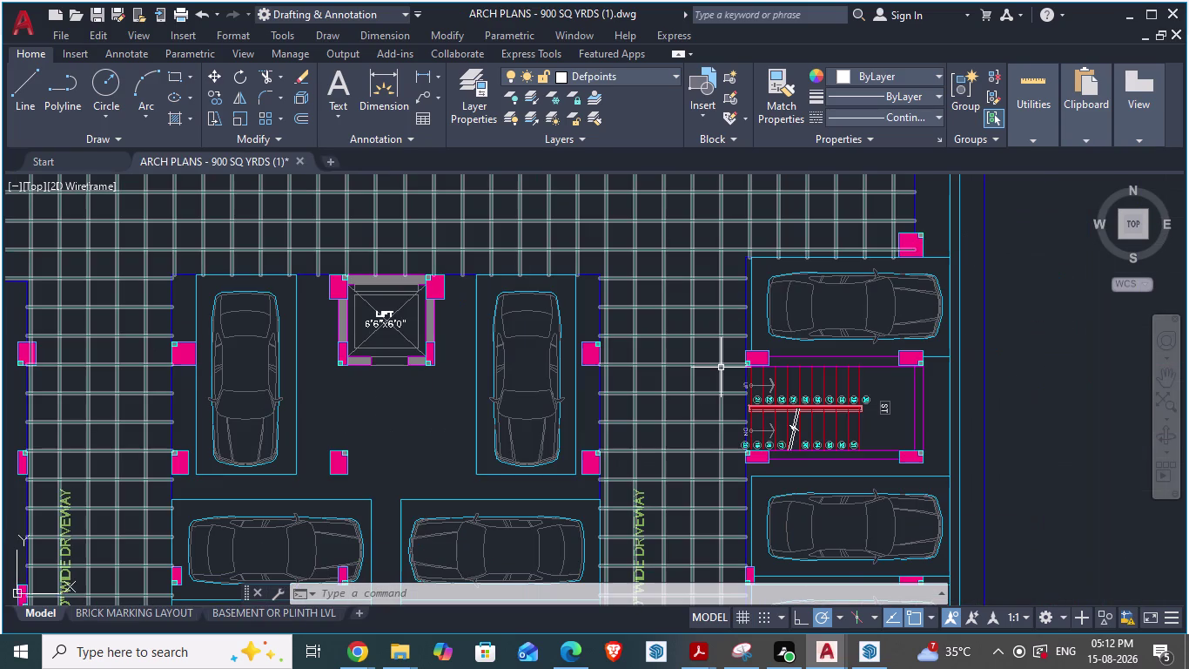
scroll(down, 3)
scroll(down, 3)
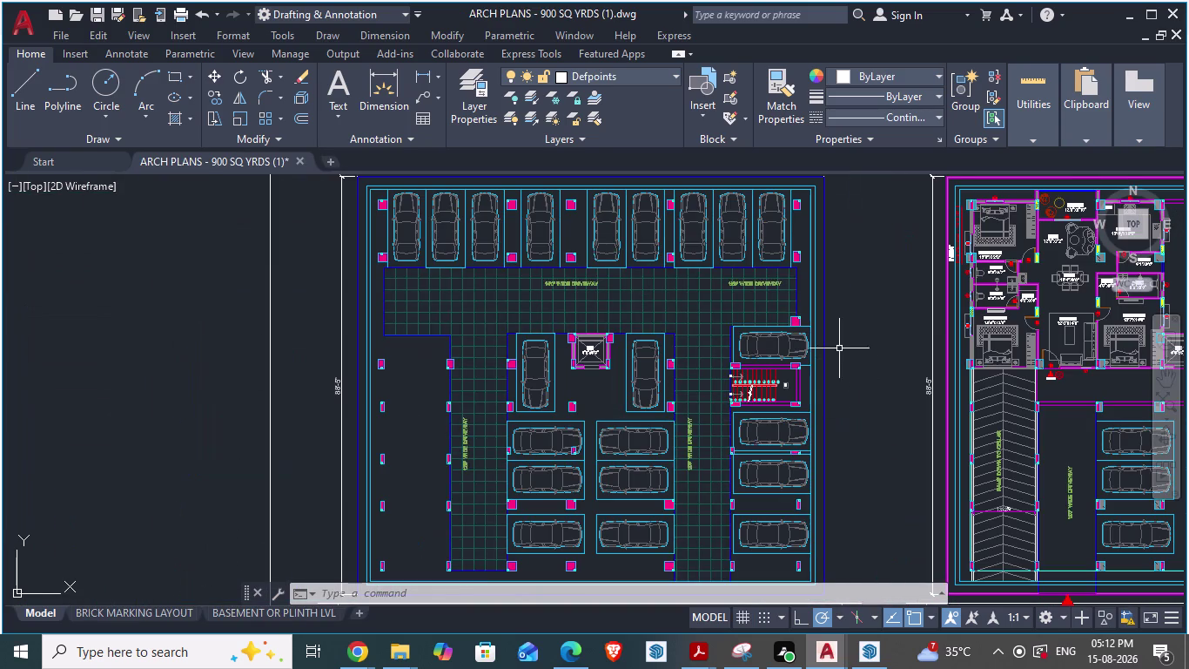
scroll(up, 3)
scroll(up, 3)
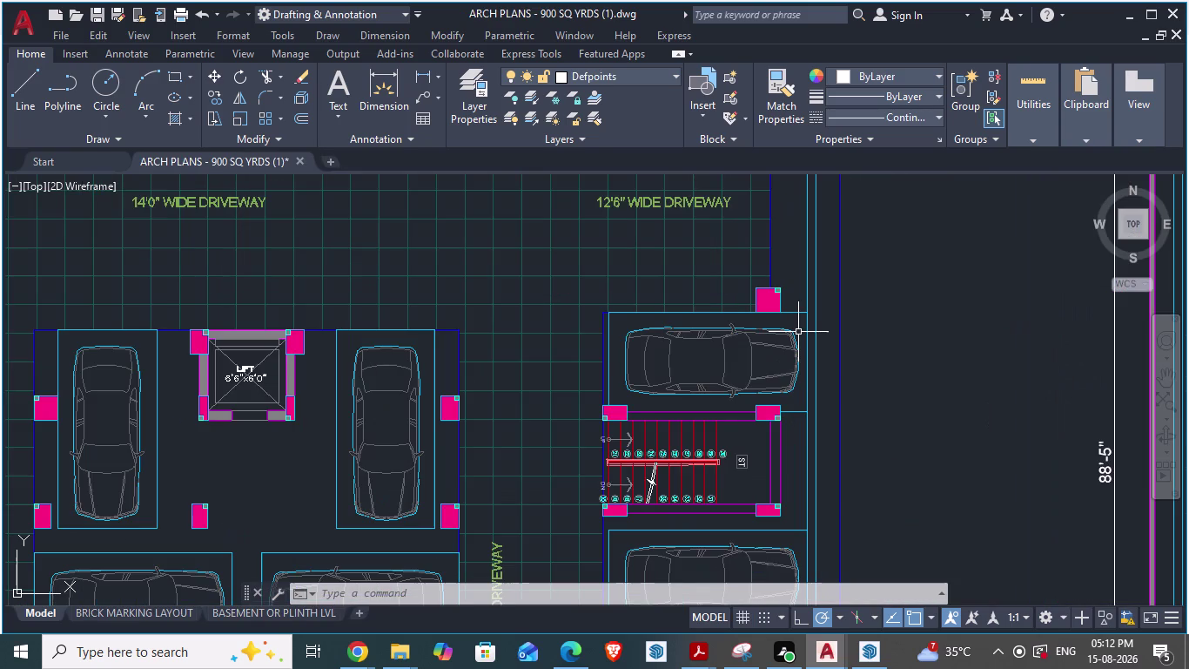
scroll(down, 3)
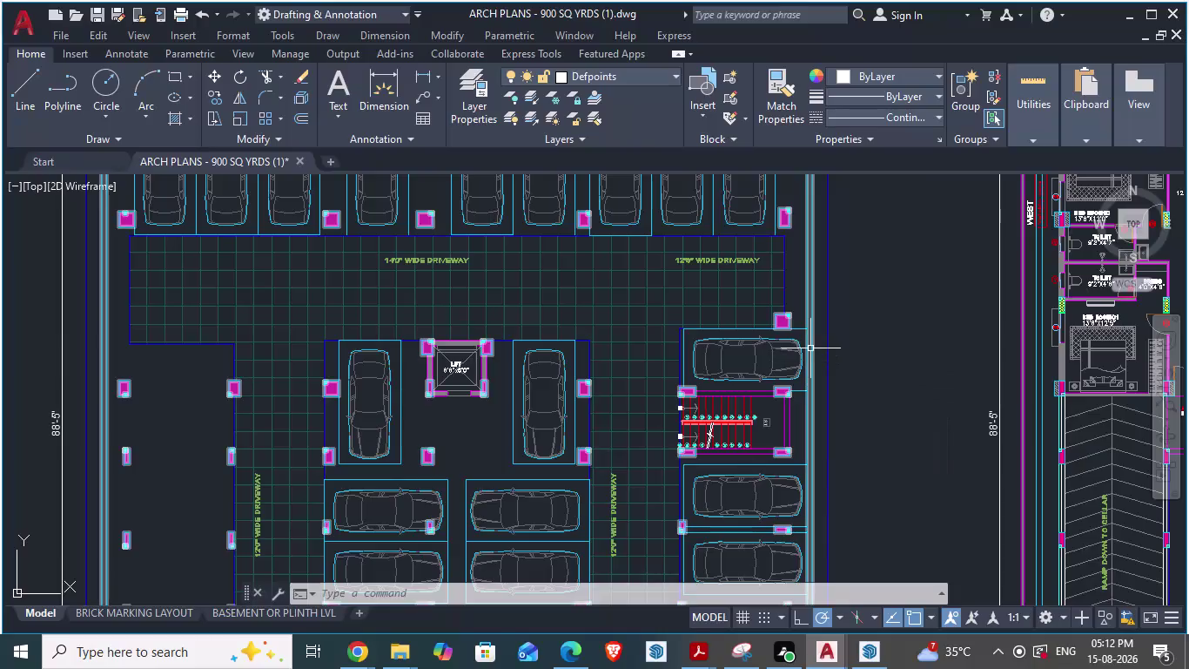
scroll(up, 3)
scroll(down, 3)
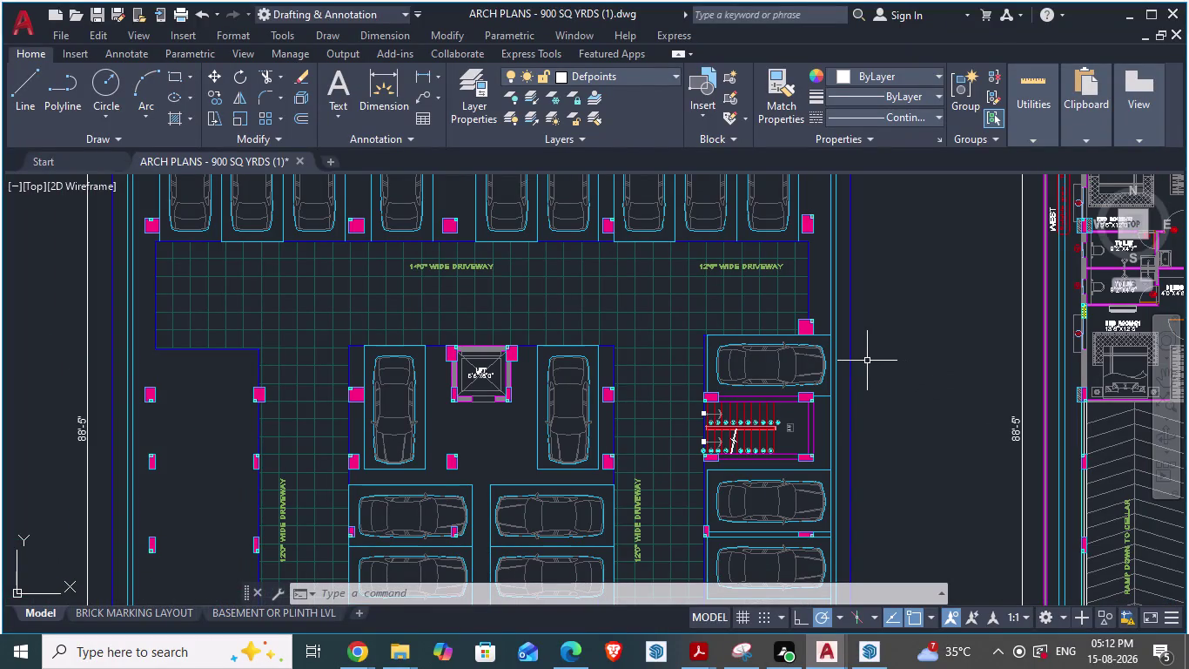
text(da)
key(Return)
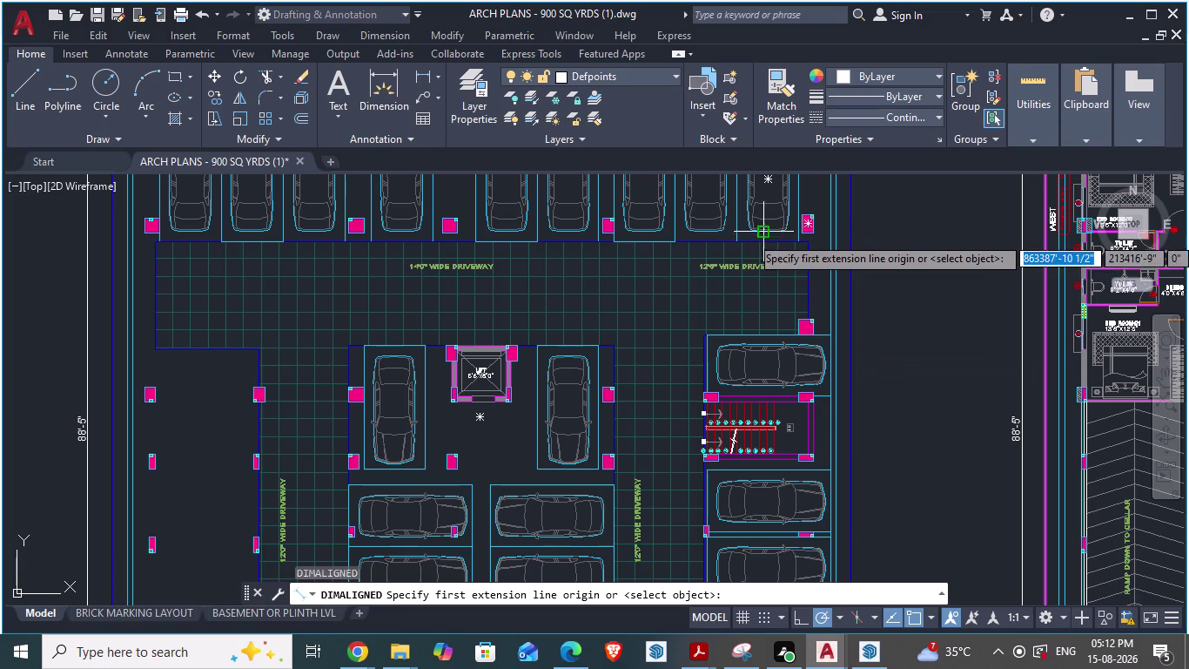
click(756, 245)
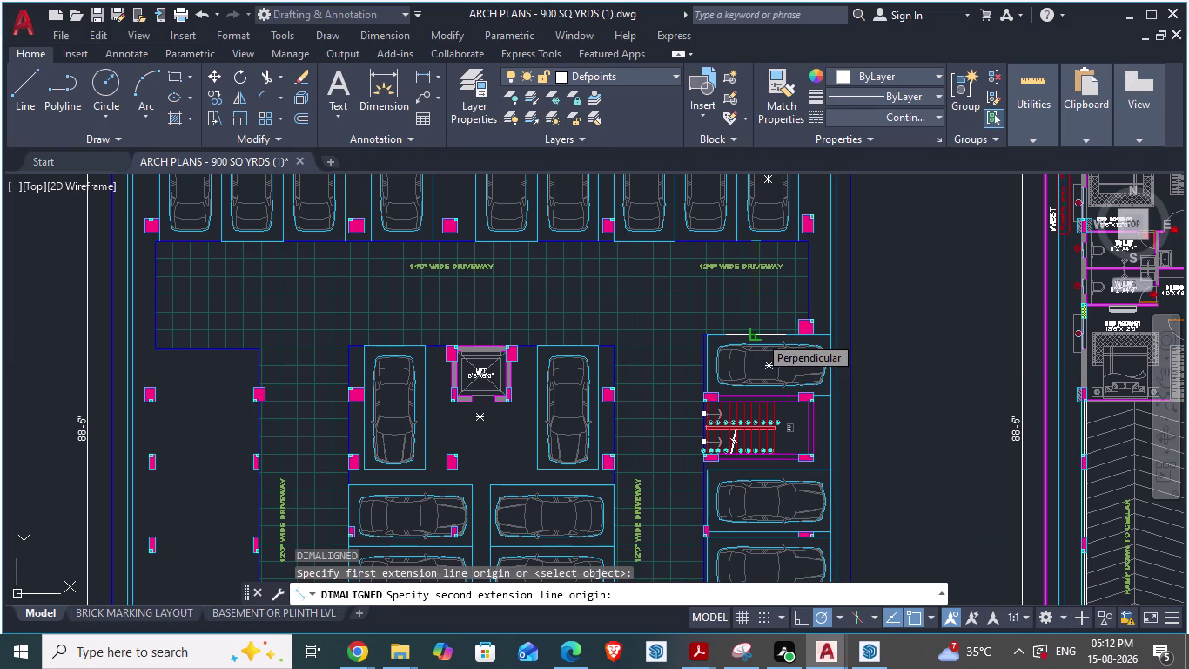
key(Escape)
key(alt+Tab)
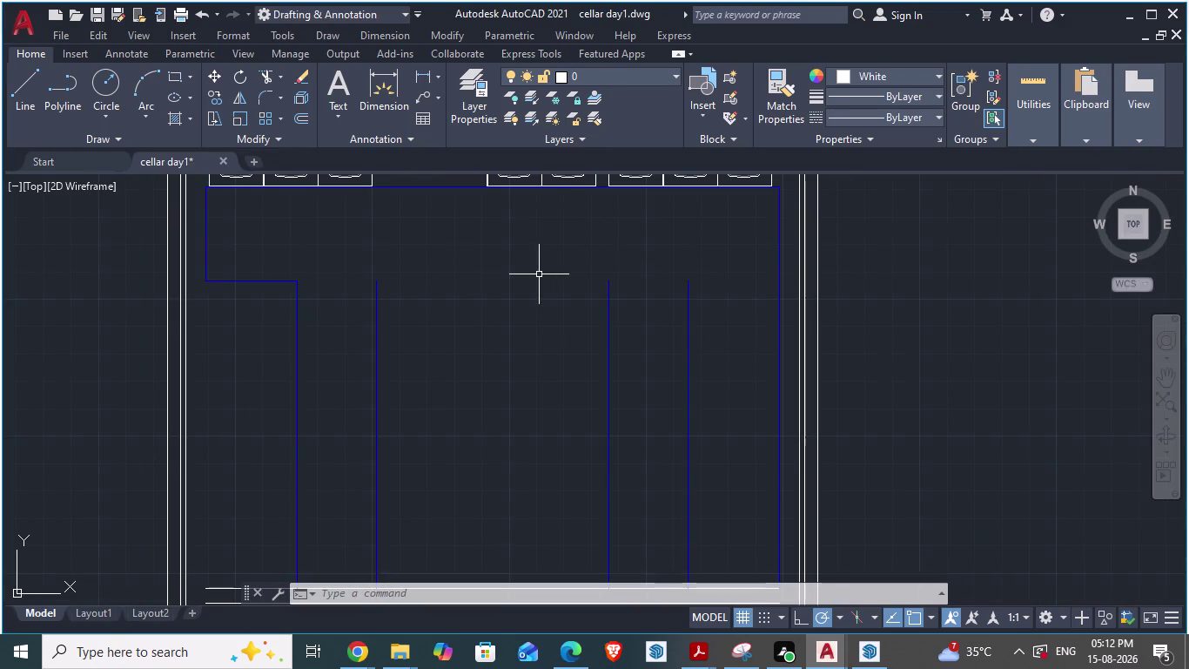
Place a 12'-5 1/2" aligned dimension down from the top driveway boundary, then save.
key(d)
key(a)
key(Return)
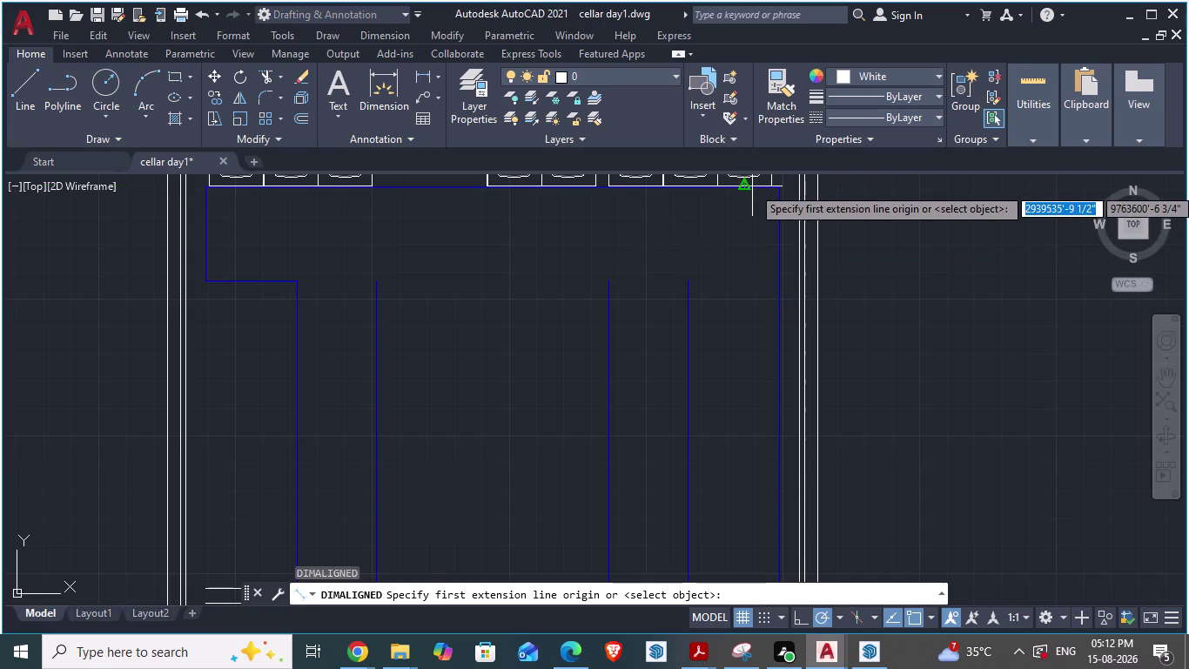
click(752, 186)
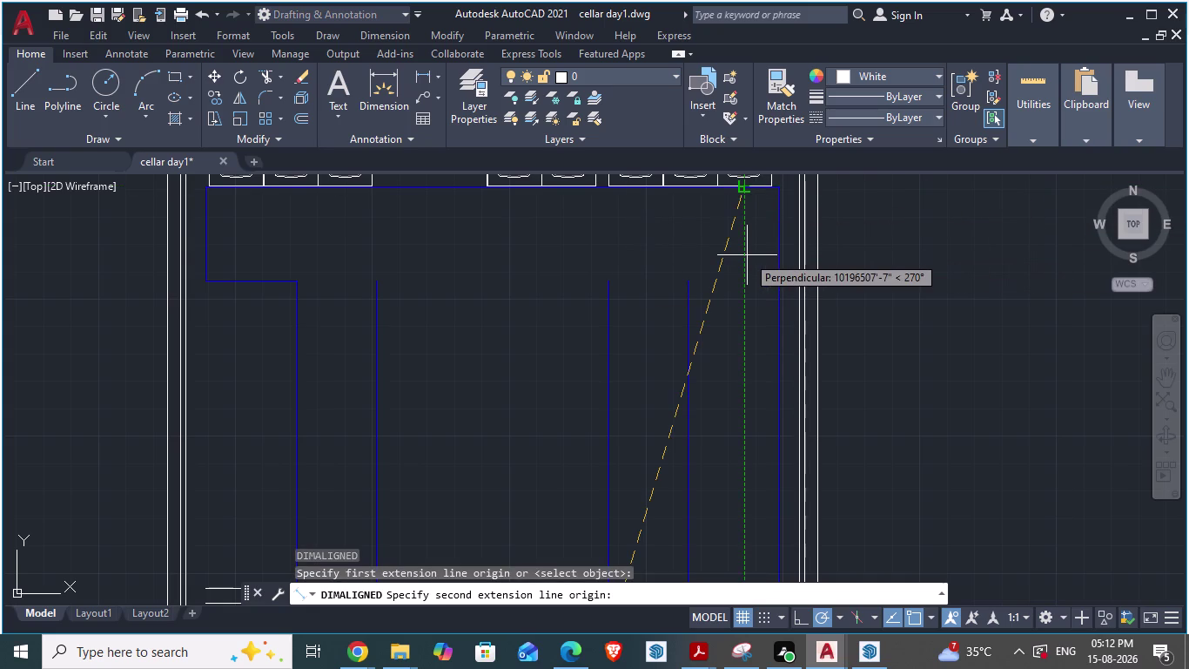
scroll(down, 3)
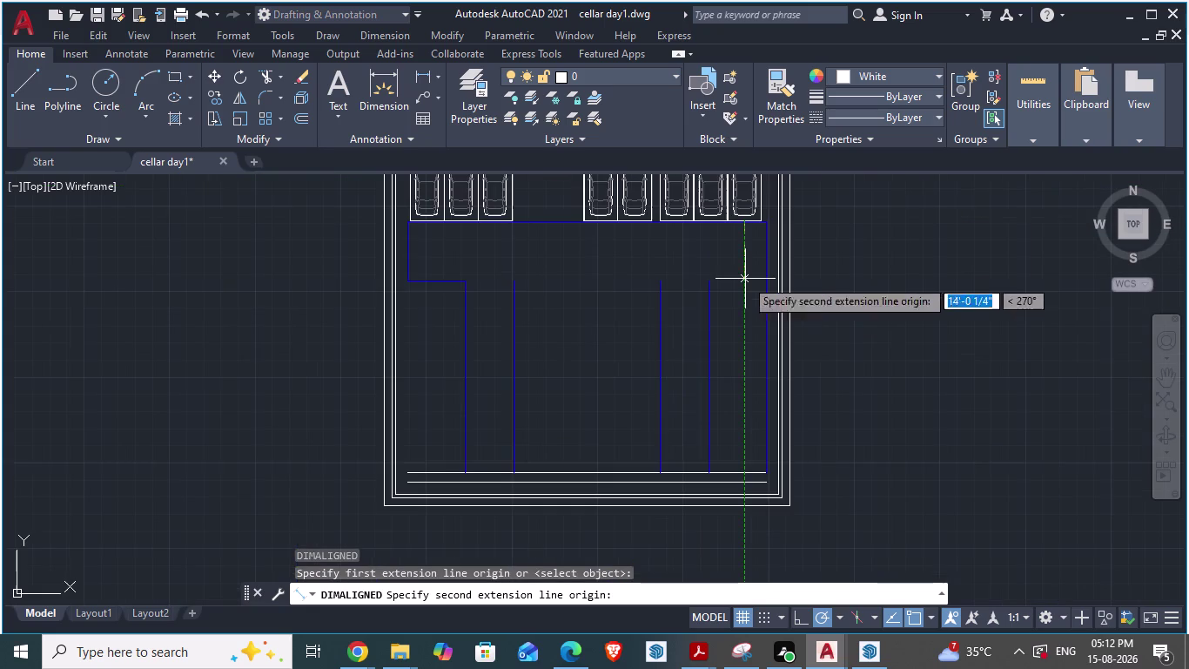
scroll(up, 3)
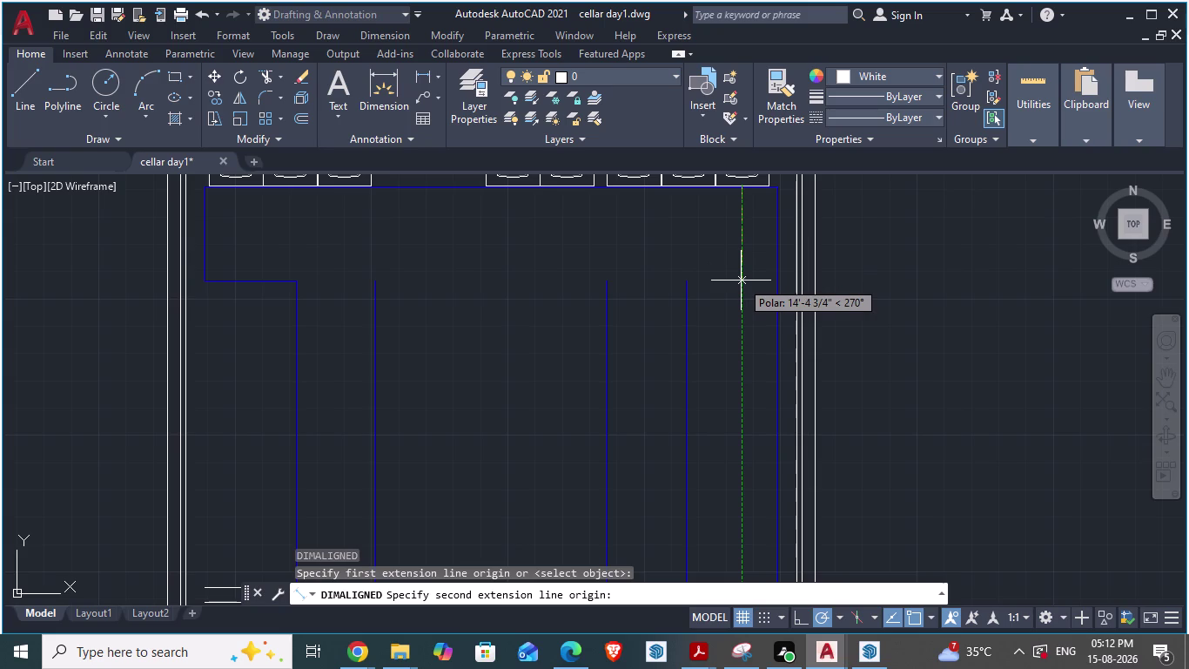
text(12')
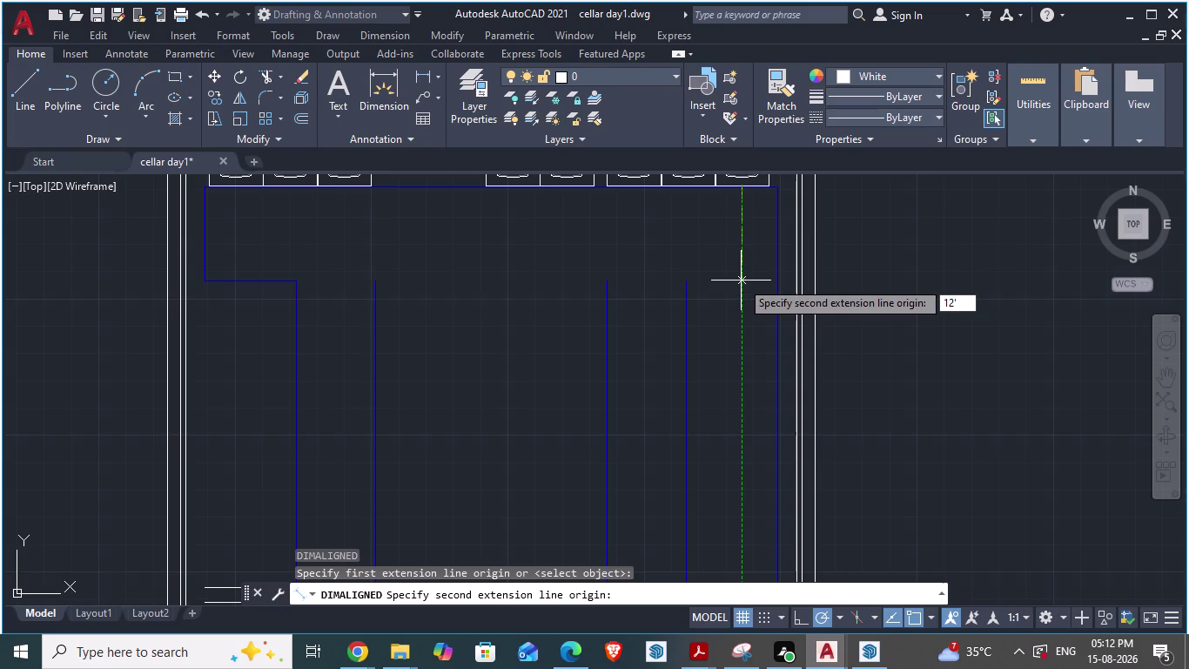
text(5.5)
key(shift+quotedbl)
key(Return)
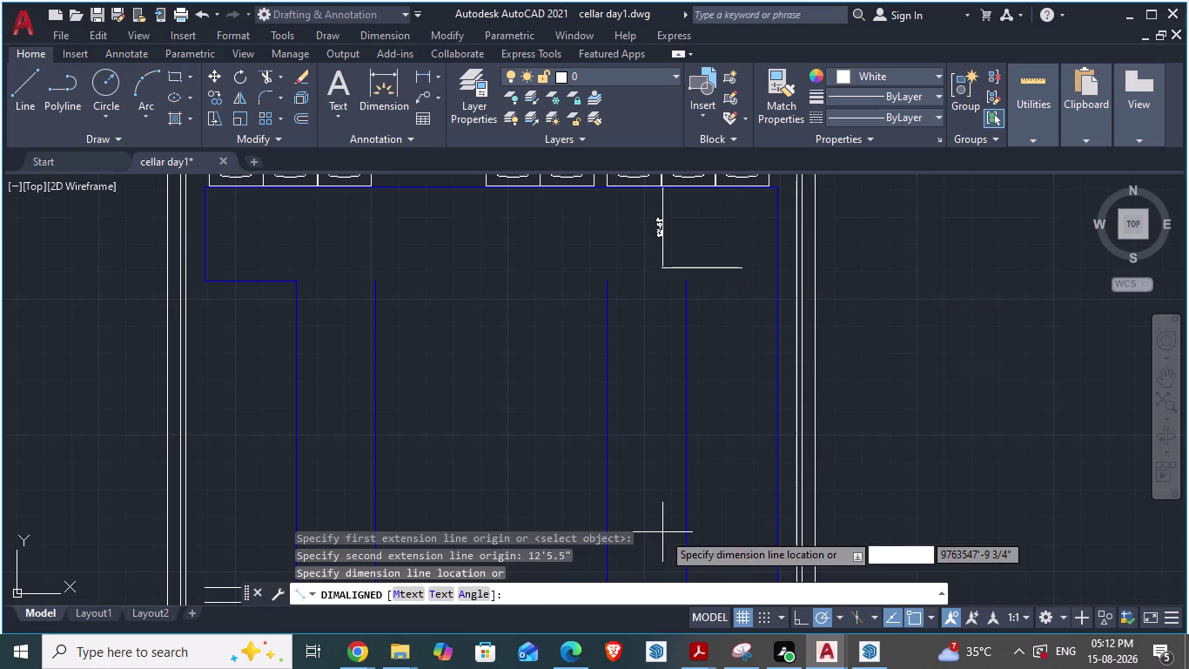
click(764, 262)
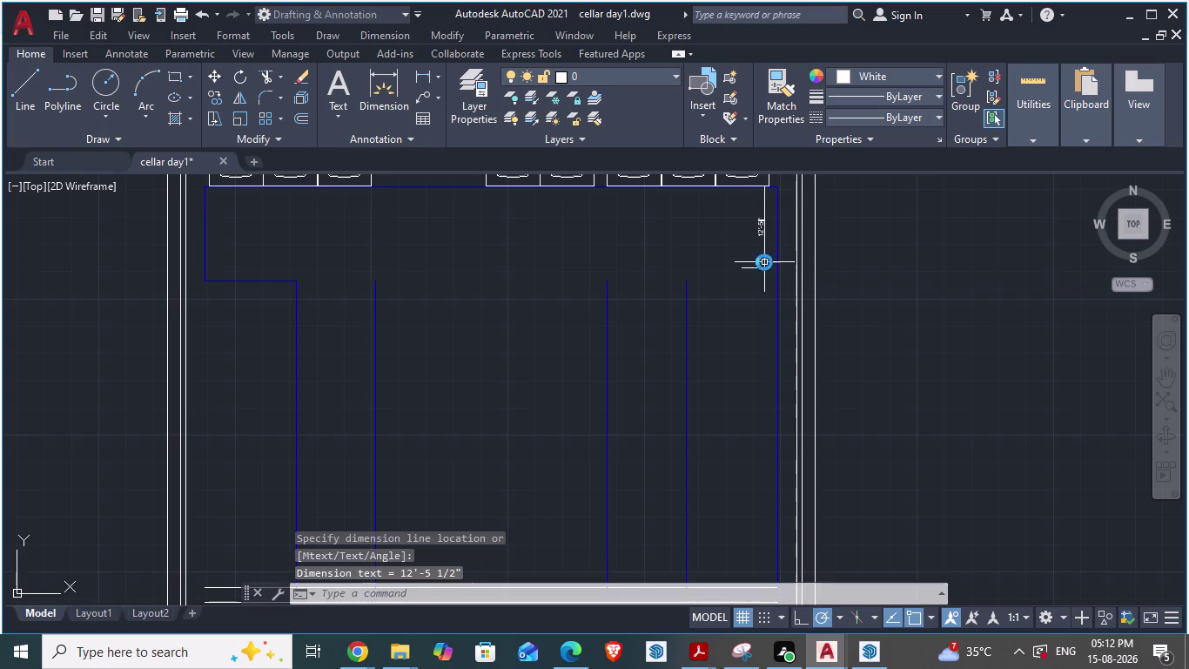
key(Escape)
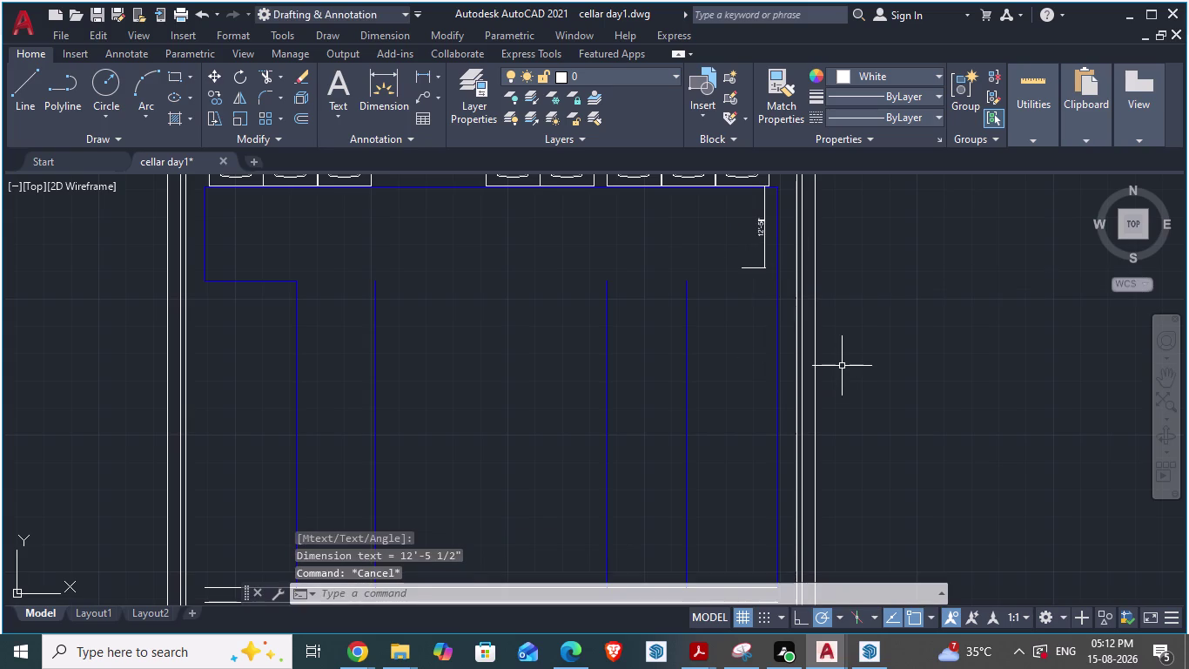
key(ctrl+s)
scroll(up, 3)
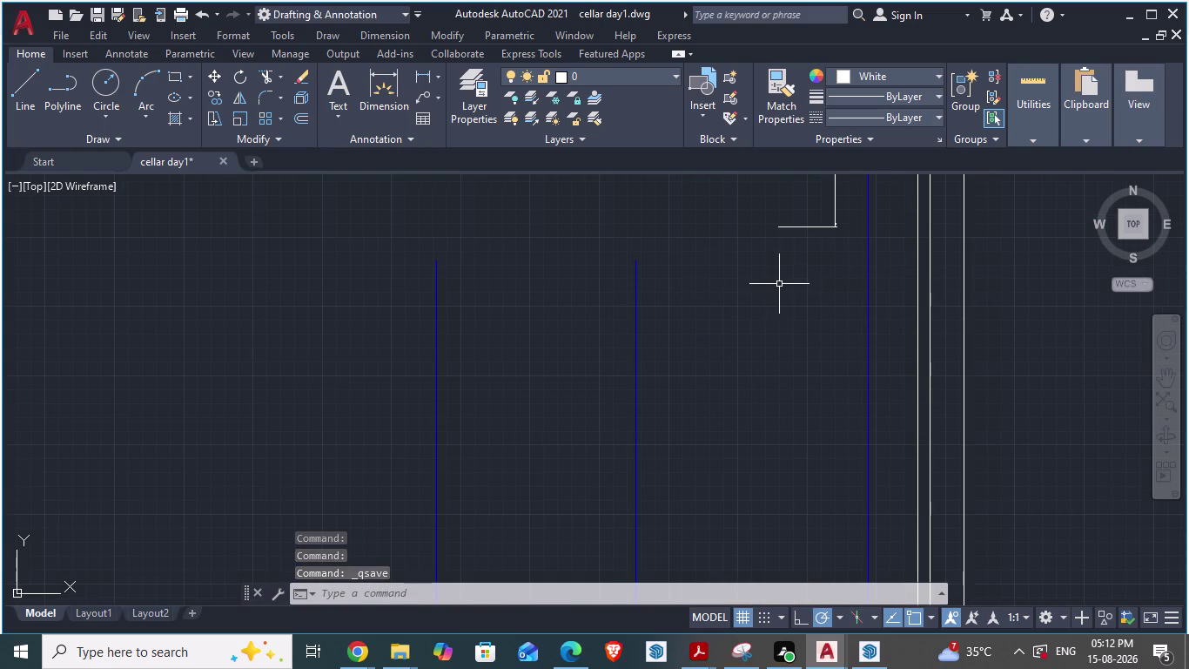
Draw a line leftward along the right driveway top with a short drop at its end.
key(l)
key(Return)
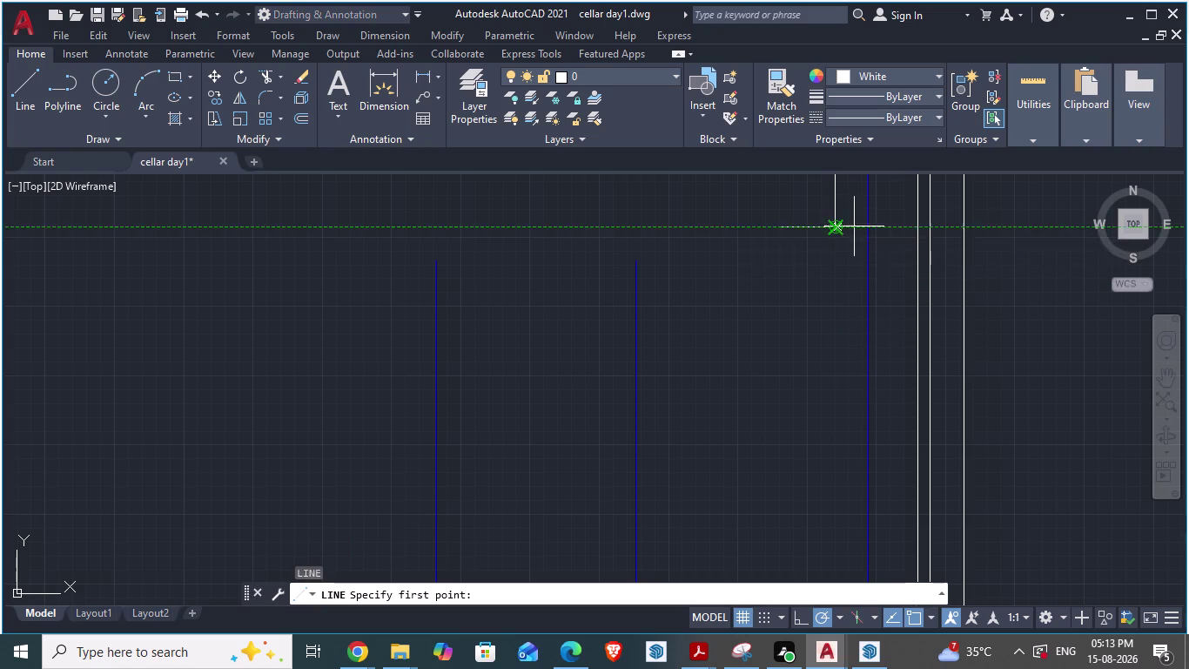
click(868, 226)
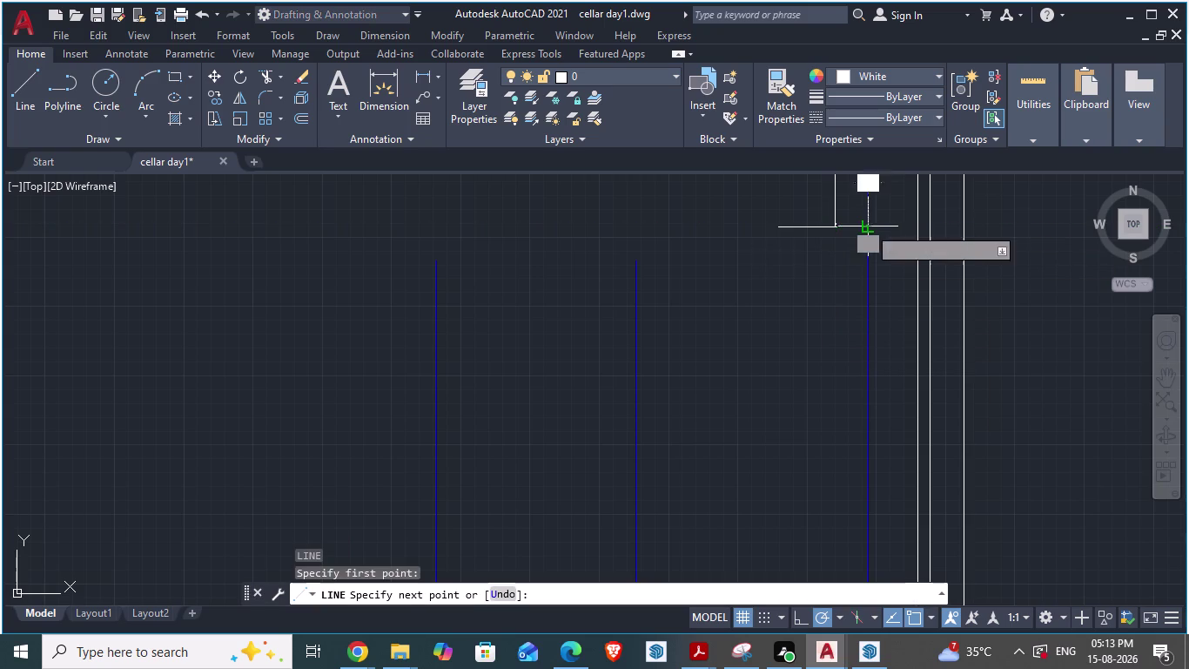
click(636, 225)
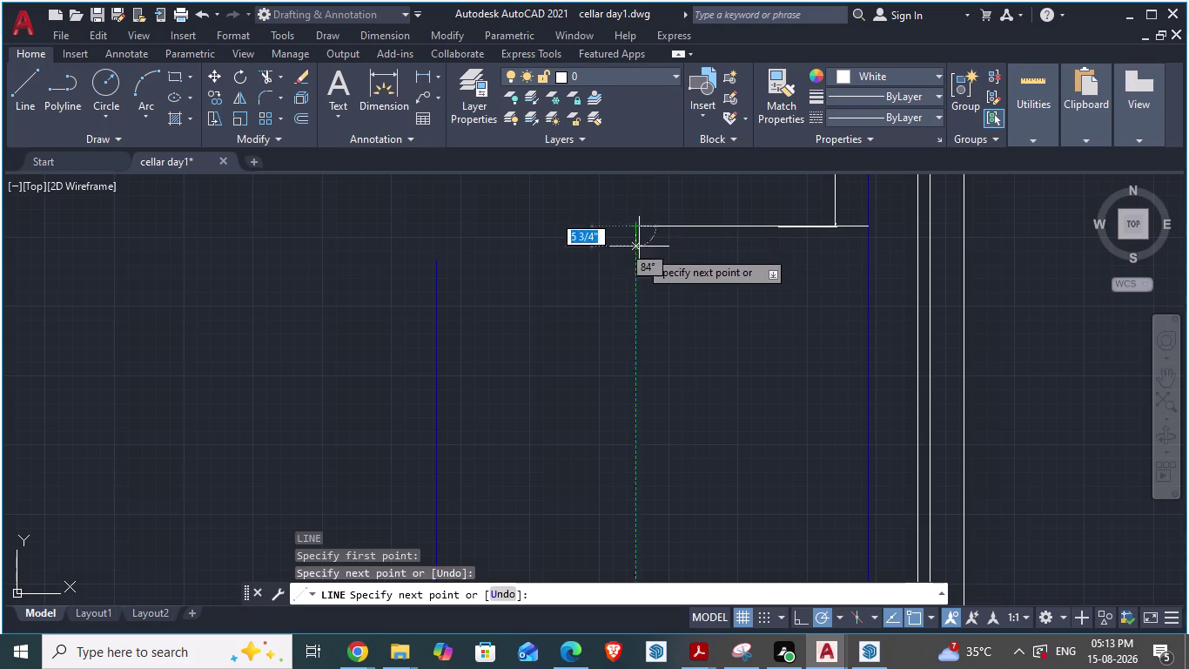
click(632, 269)
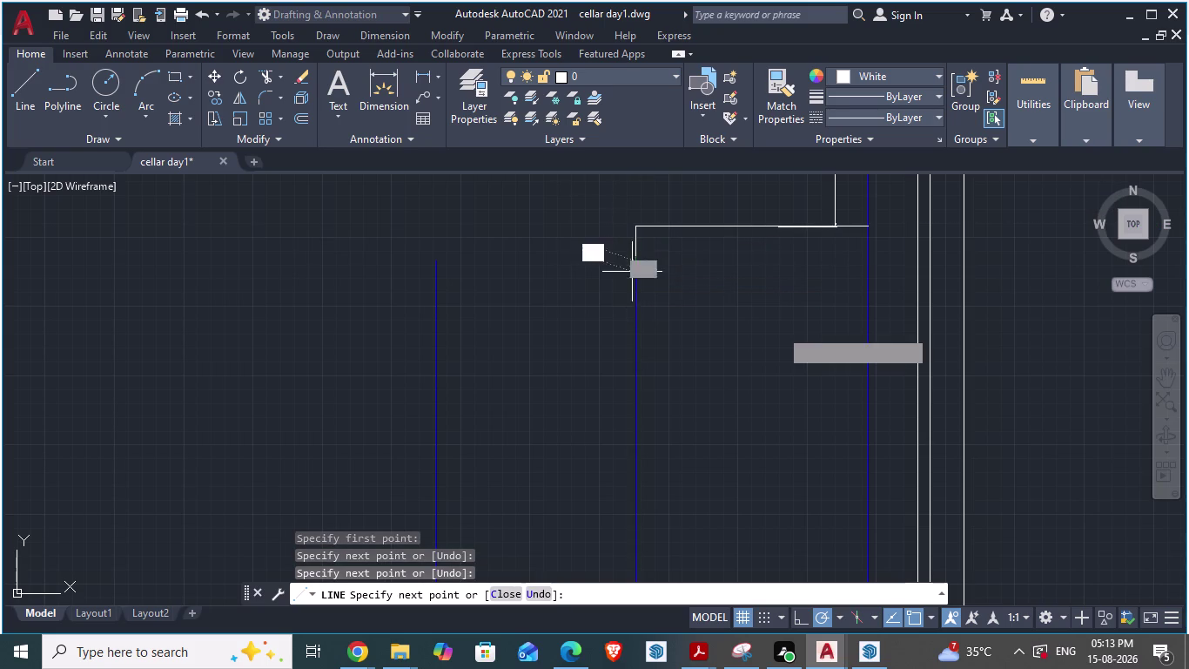
key(Escape)
scroll(down, 3)
scroll(down, 3)
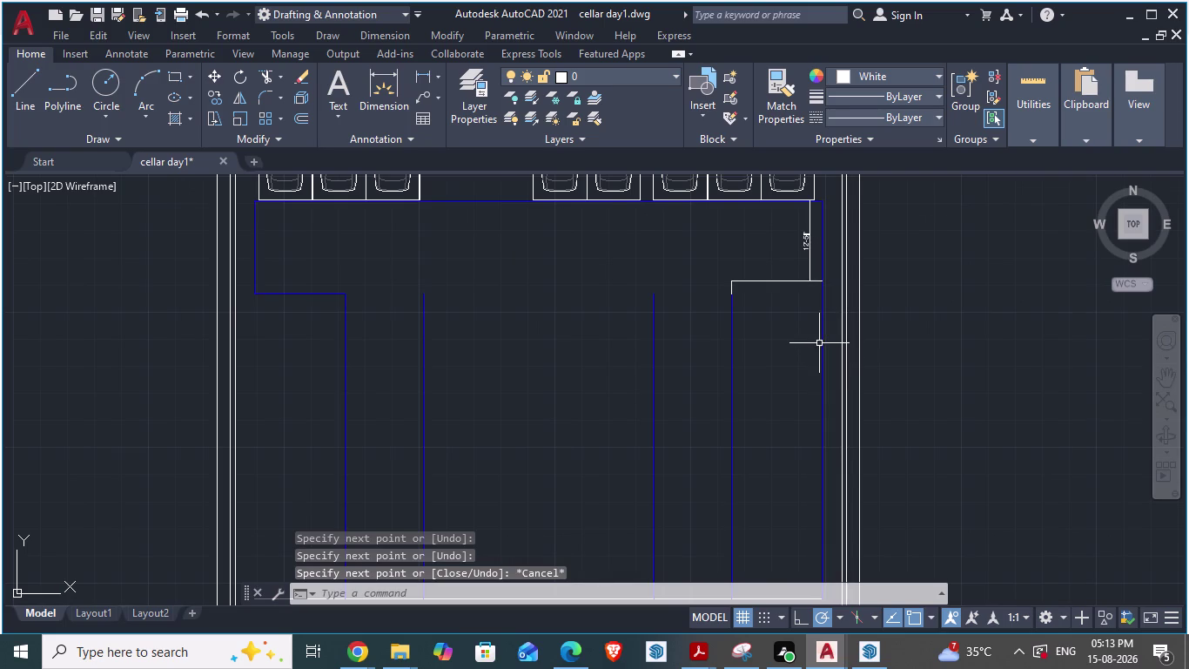
key(alt+Tab)
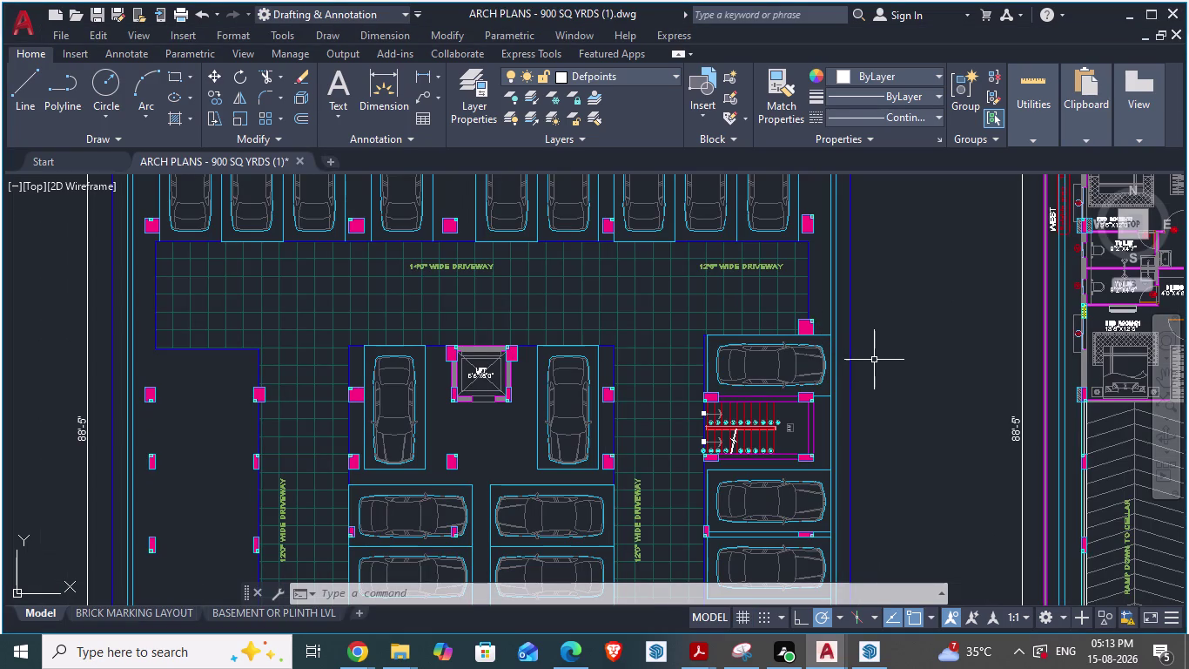
Delete the 12'-5" dimension in cellar day1 after a quick look at ARCH PLANS.
key(alt+Tab)
scroll(up, 3)
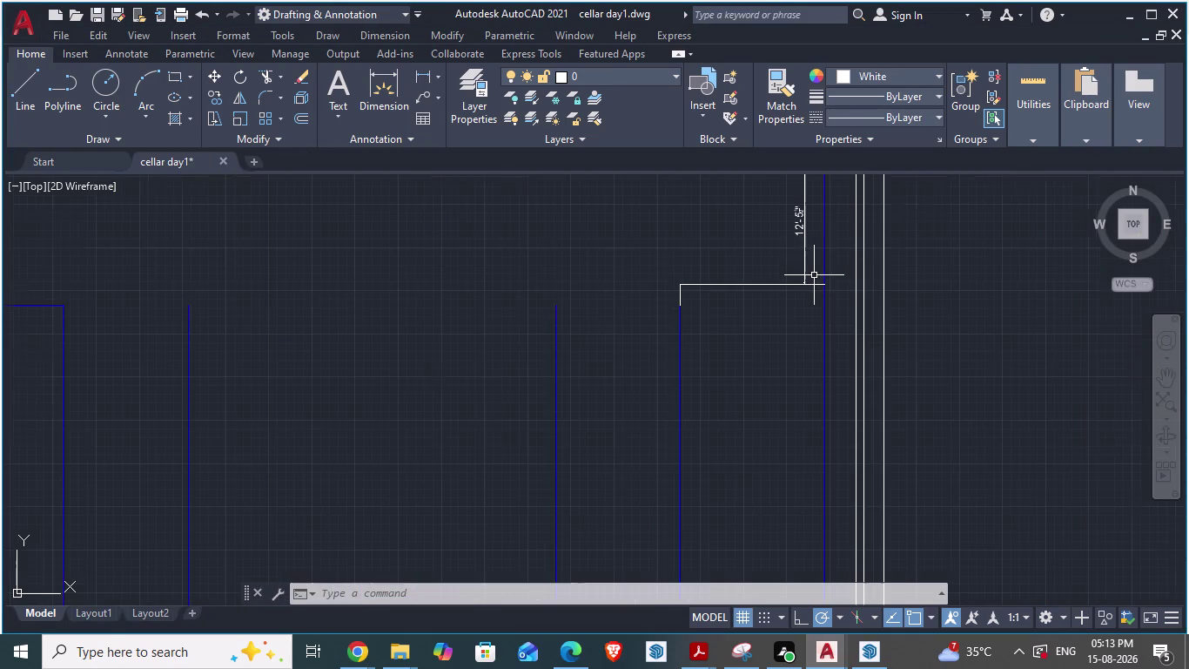
click(805, 245)
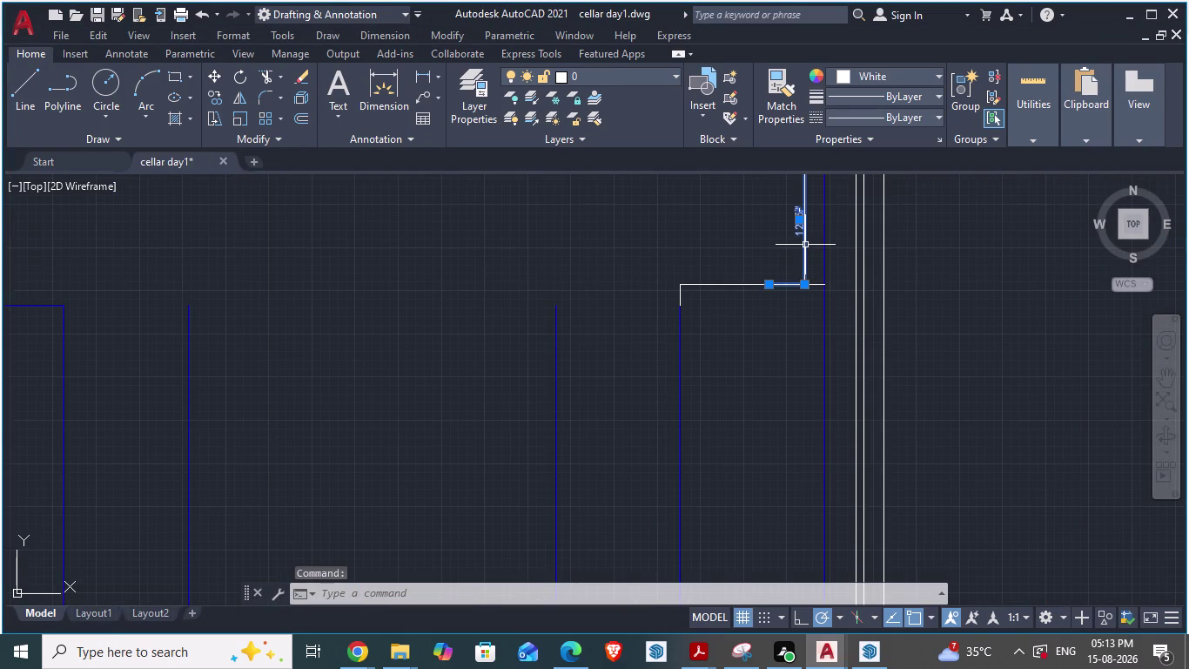
key(Delete)
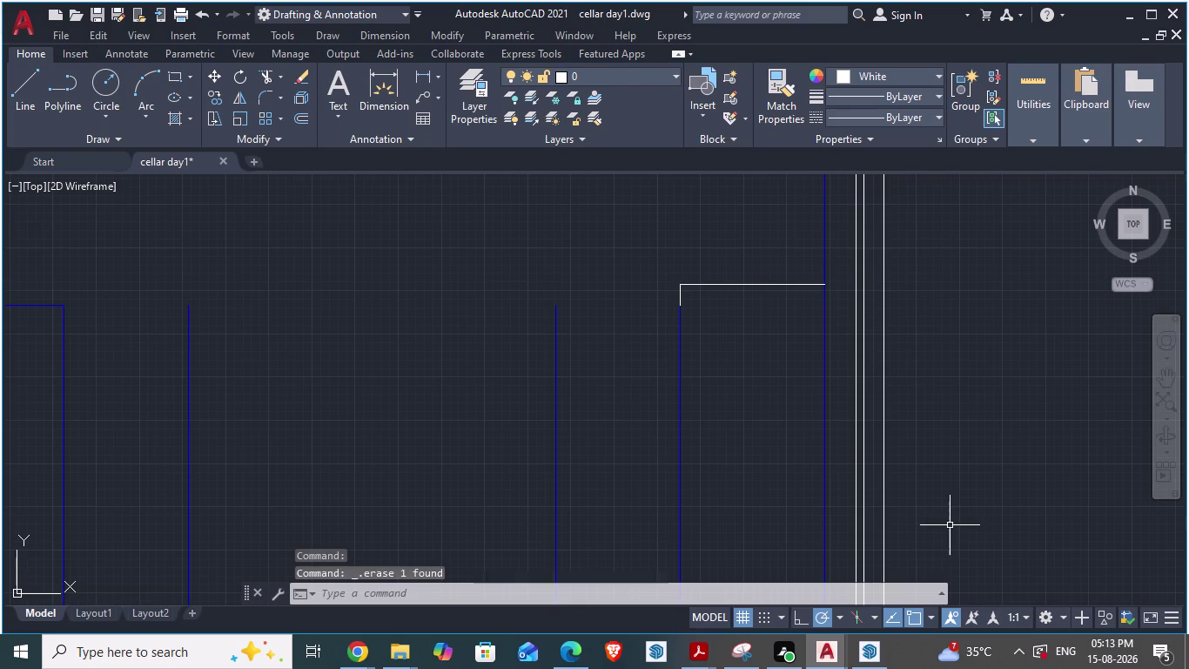
key(alt+Tab)
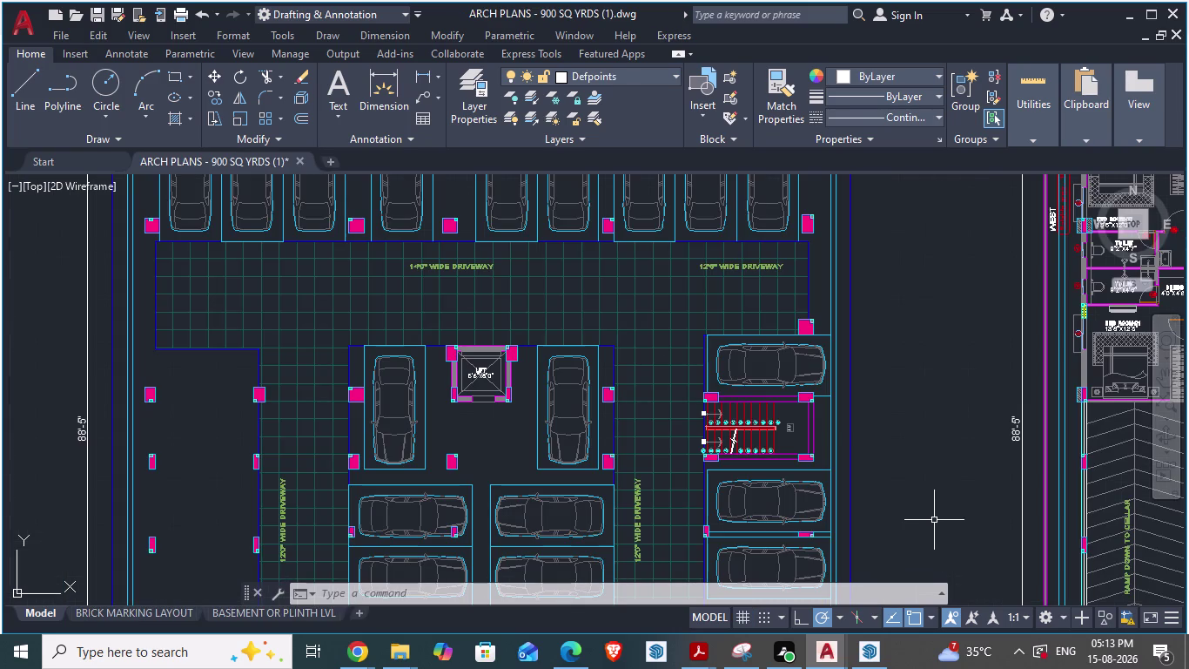
key(alt+Tab)
scroll(down, 3)
key(alt+Tab)
key(alt+Tab)
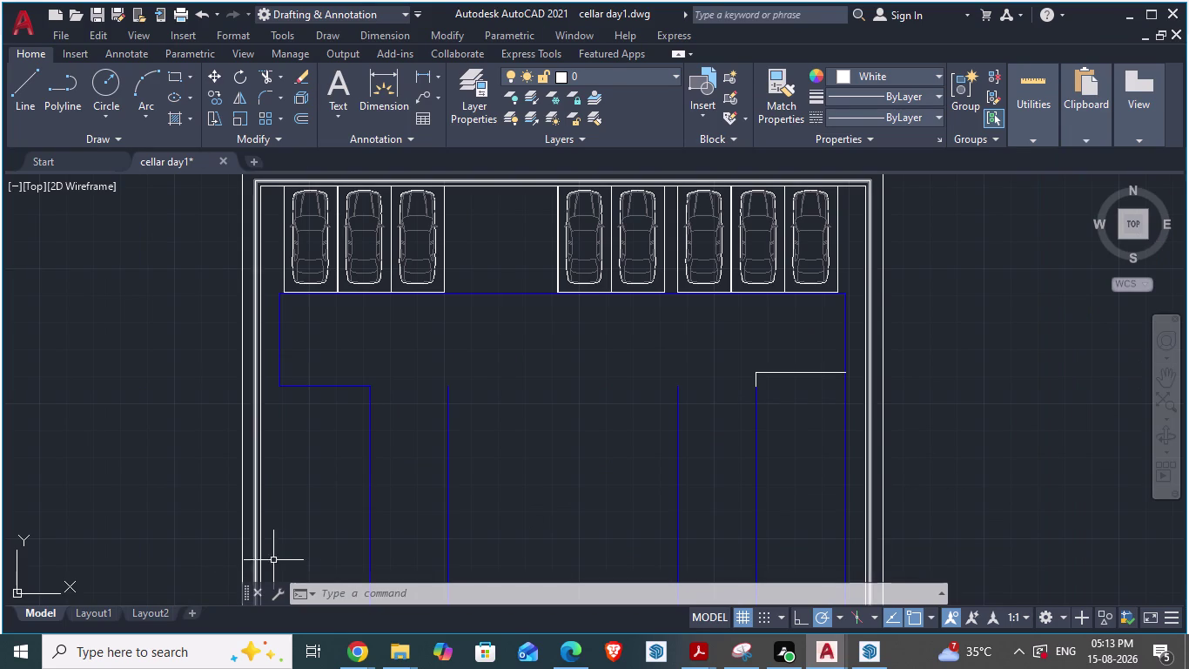
key(Escape)
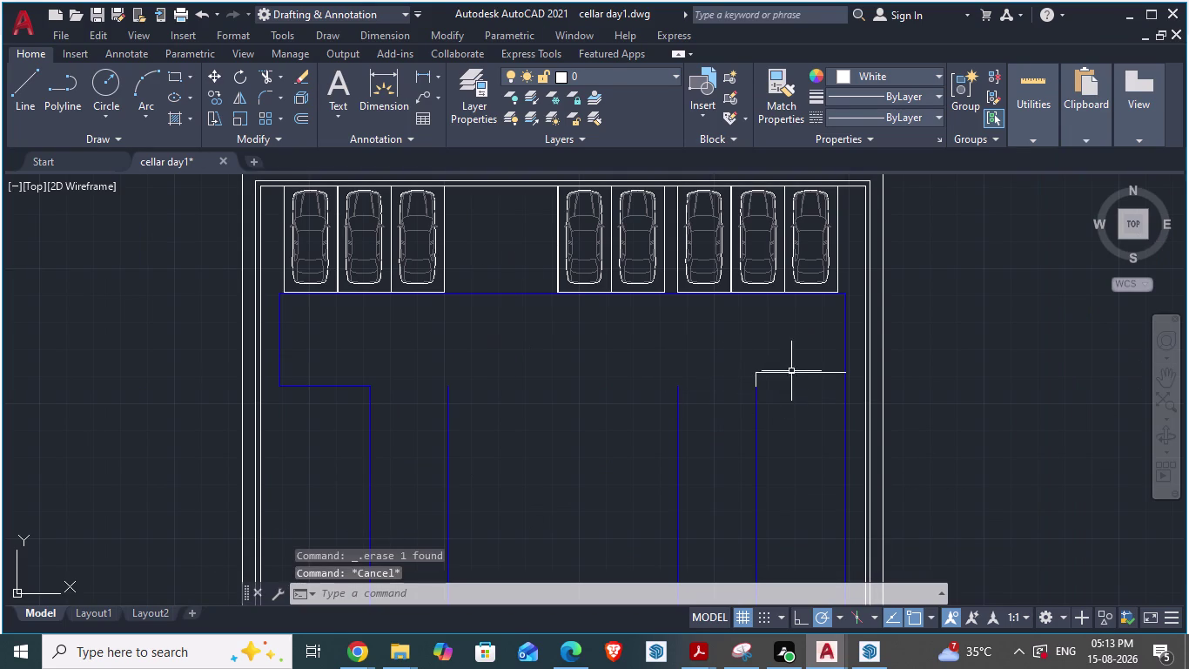
Set the short white corner line's colour to Blue in Properties.
click(793, 371)
right_click(792, 371)
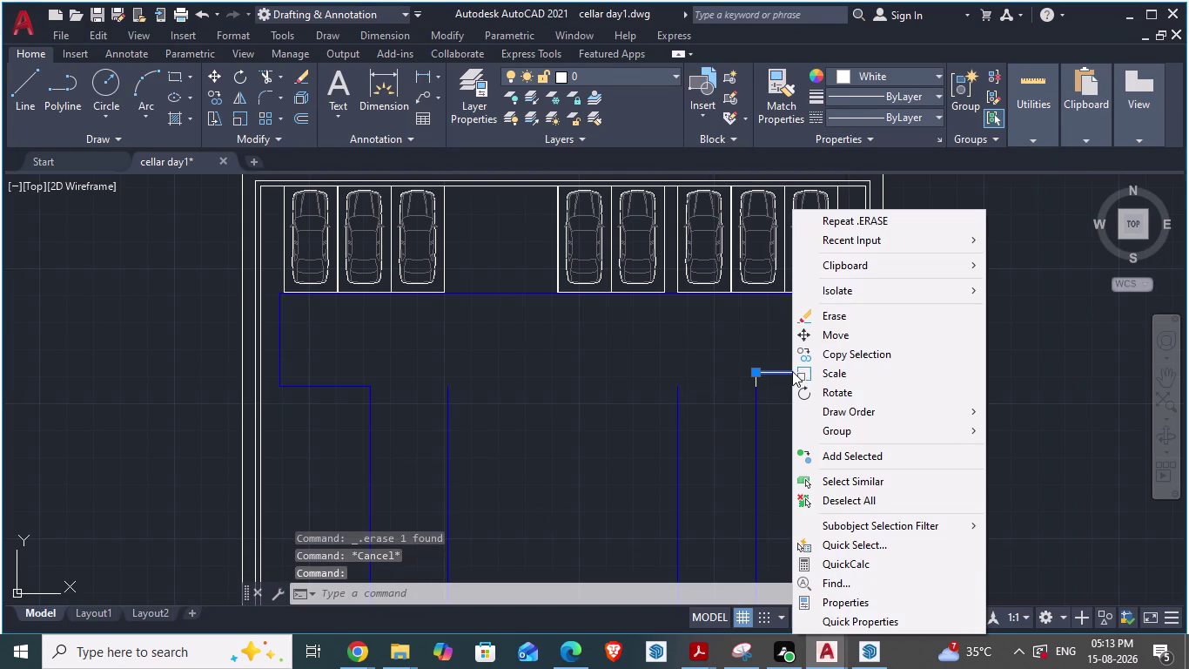
click(829, 600)
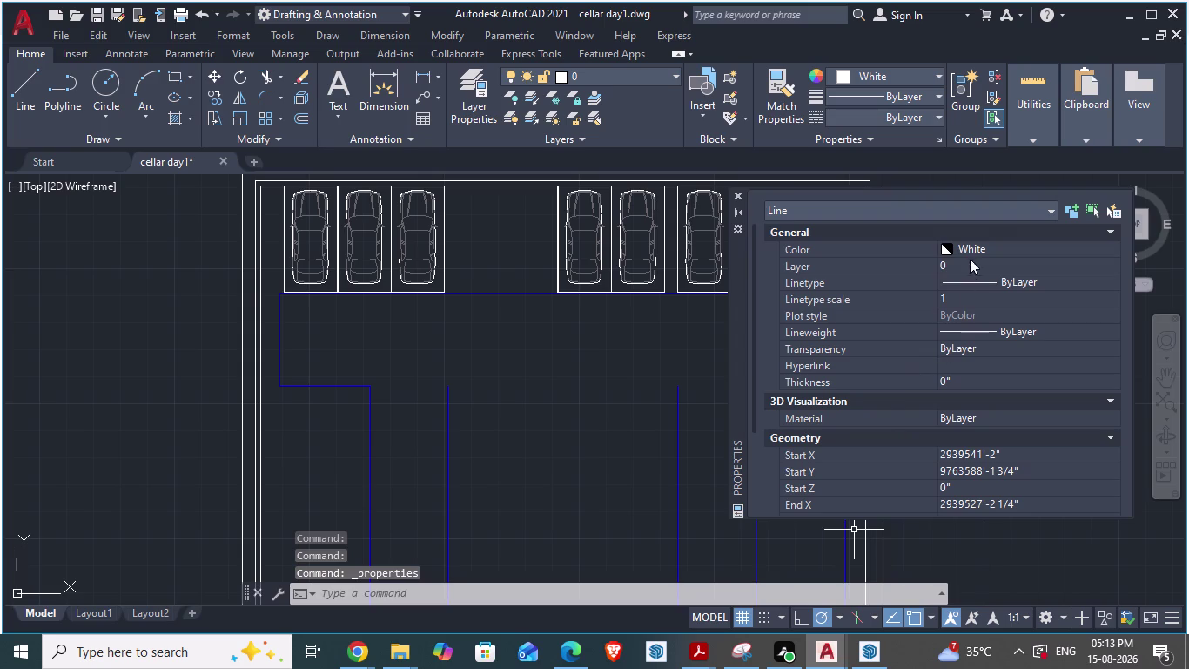
click(944, 249)
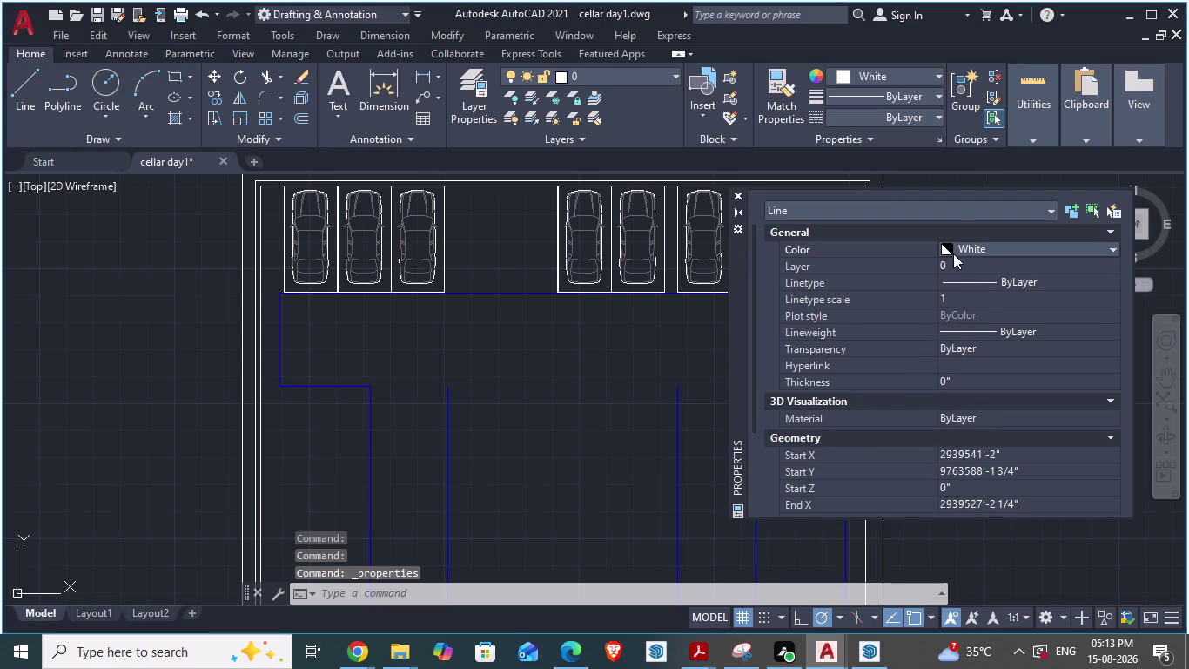
click(949, 249)
click(954, 357)
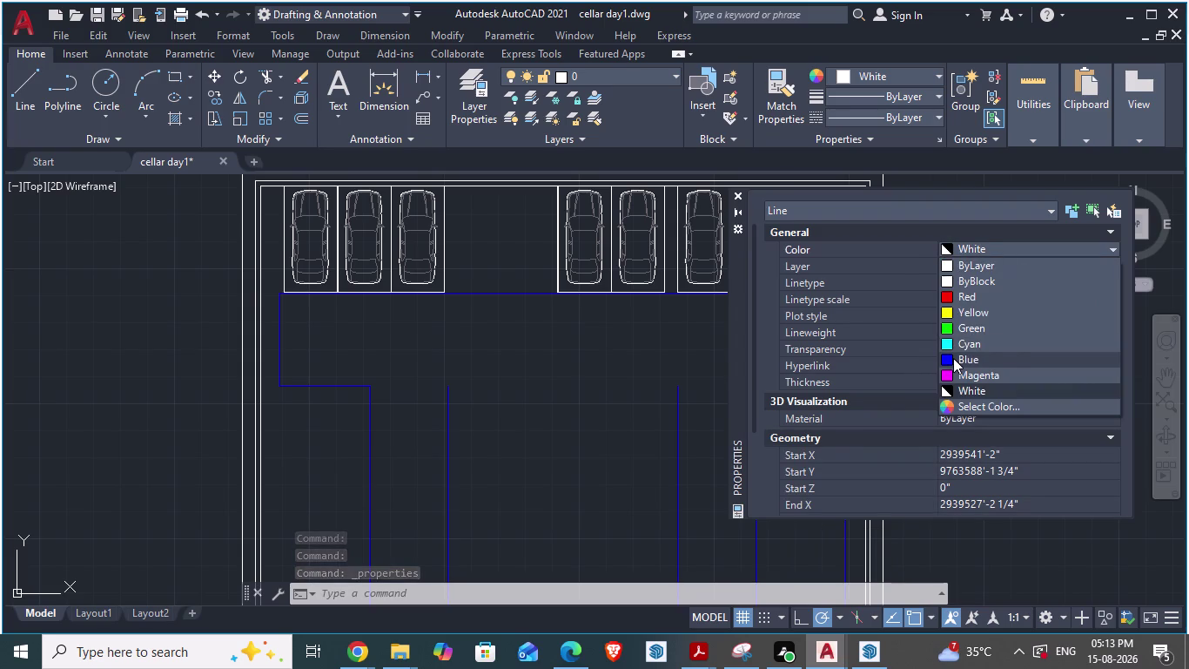
click(741, 194)
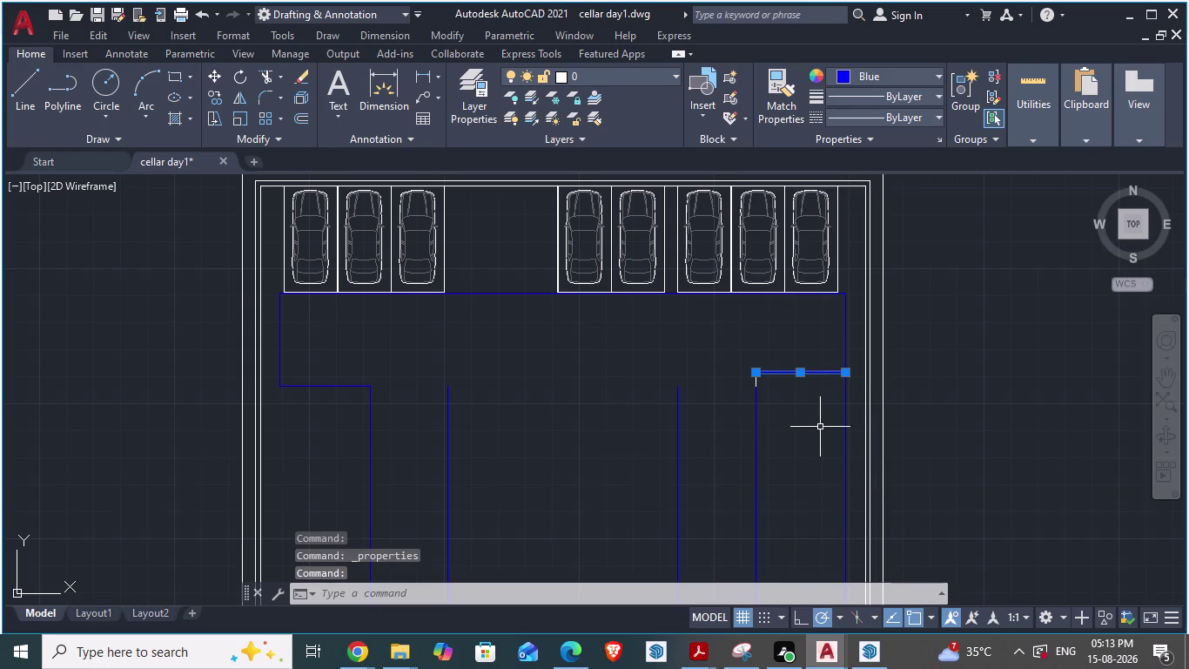
scroll(up, 3)
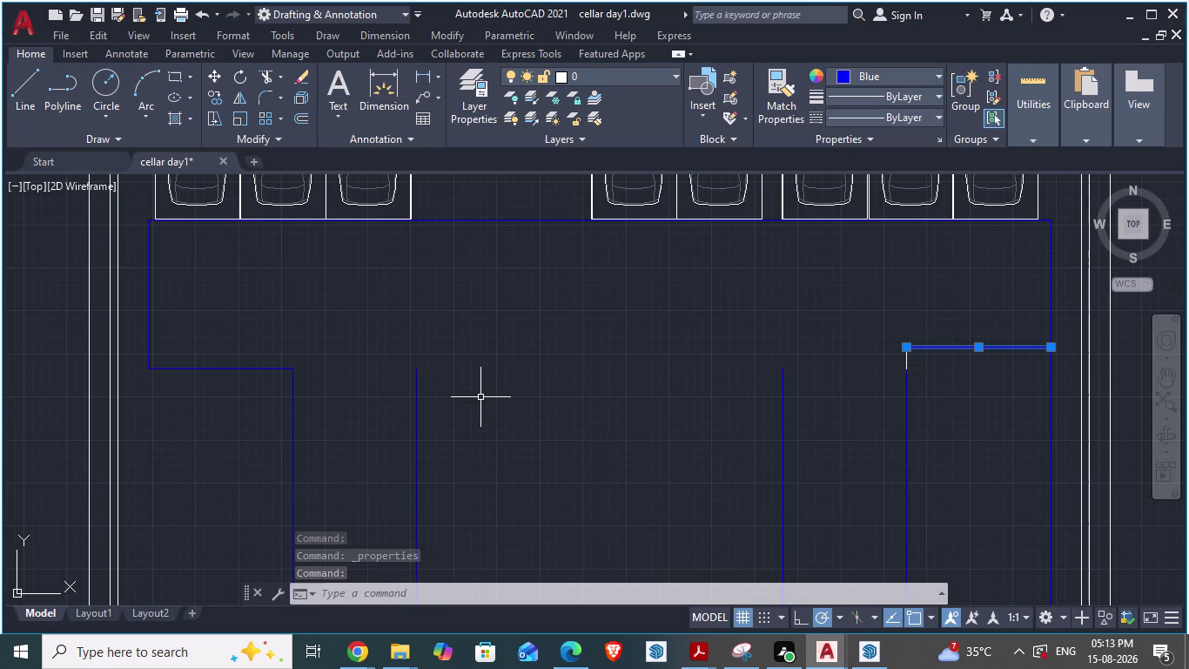
Draw a horizontal line between the two blue verticals and colour it Blue.
key(l)
key(Return)
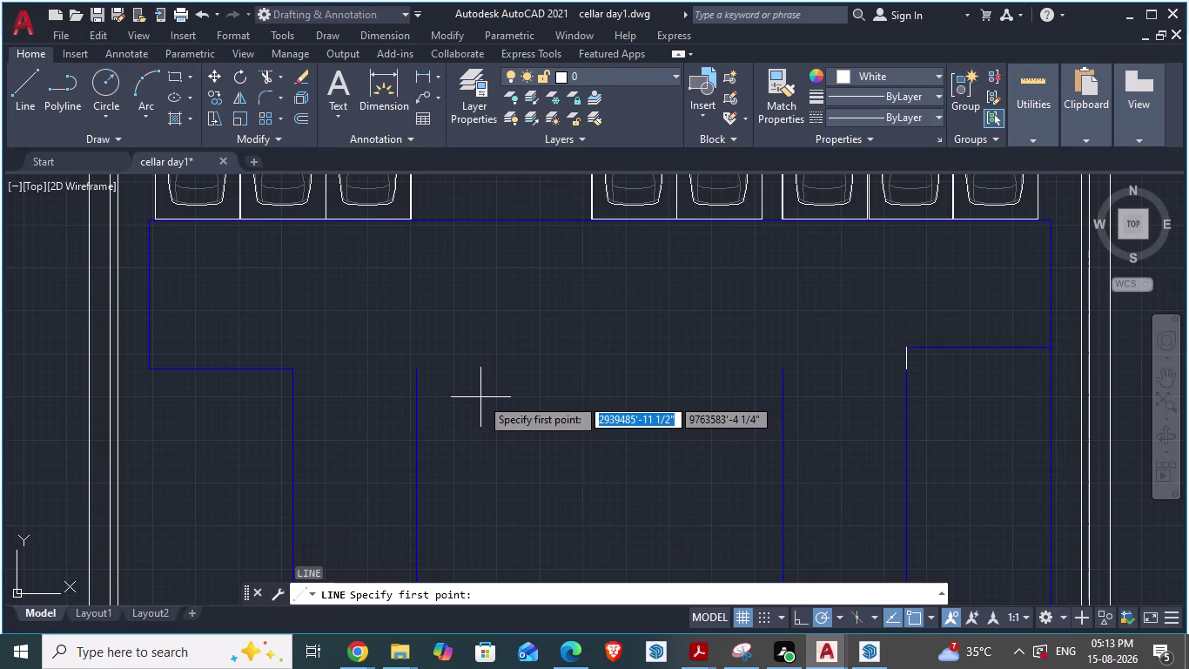
click(419, 373)
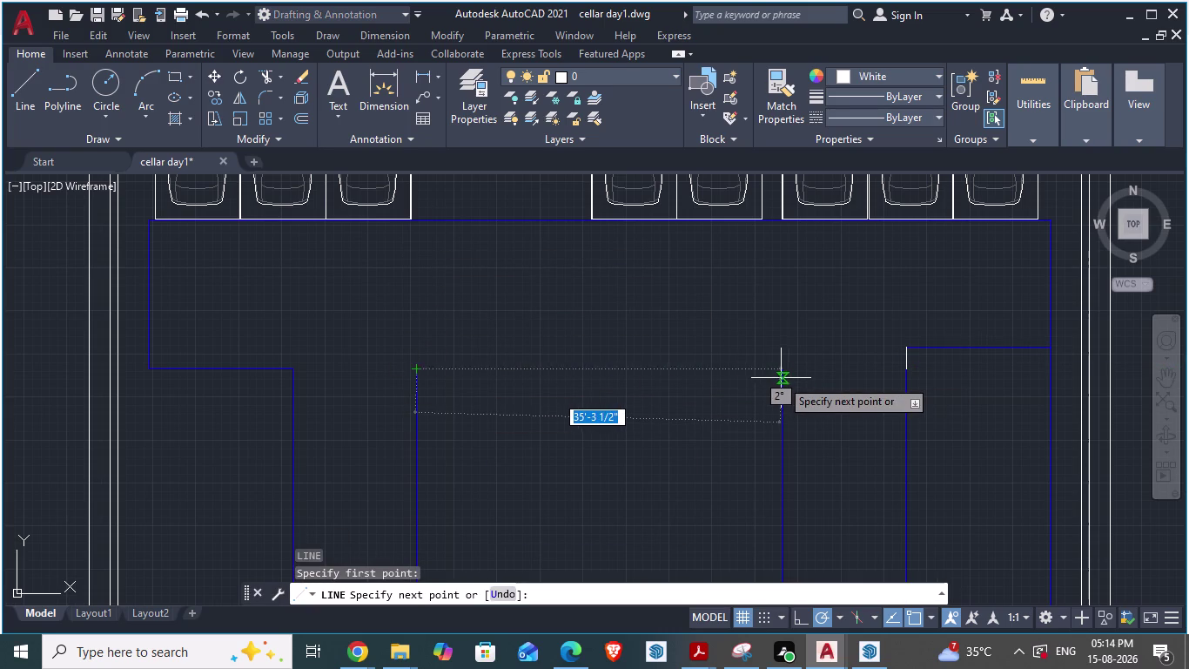
click(784, 370)
key(Escape)
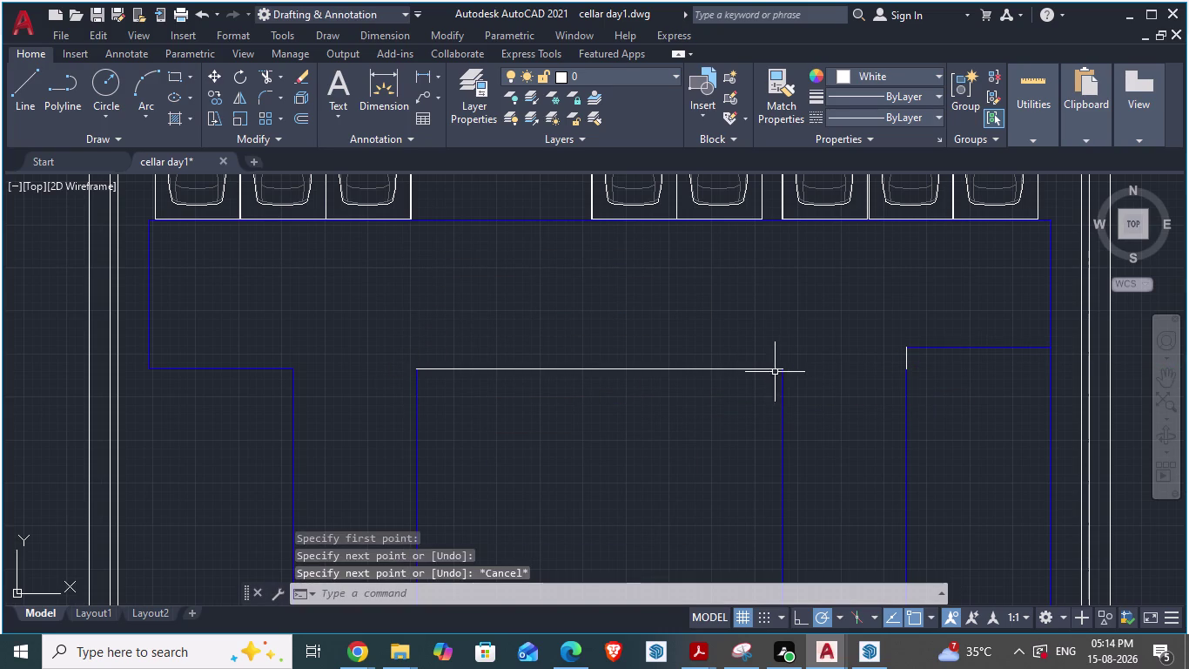
click(715, 369)
right_click(715, 370)
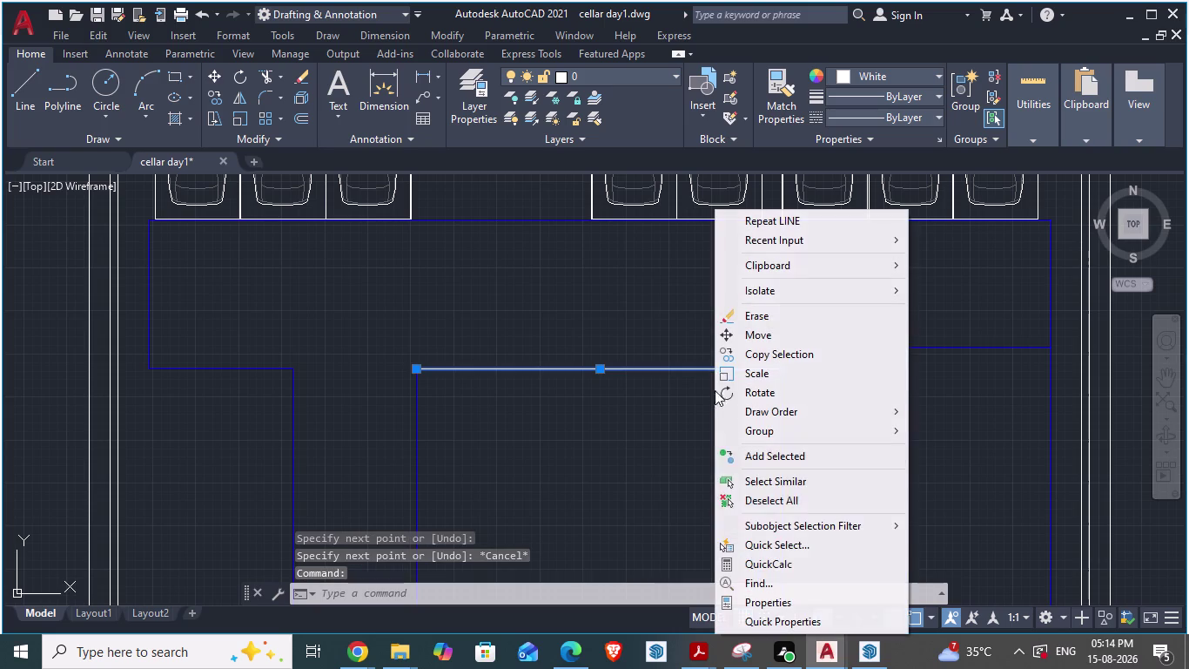
click(756, 605)
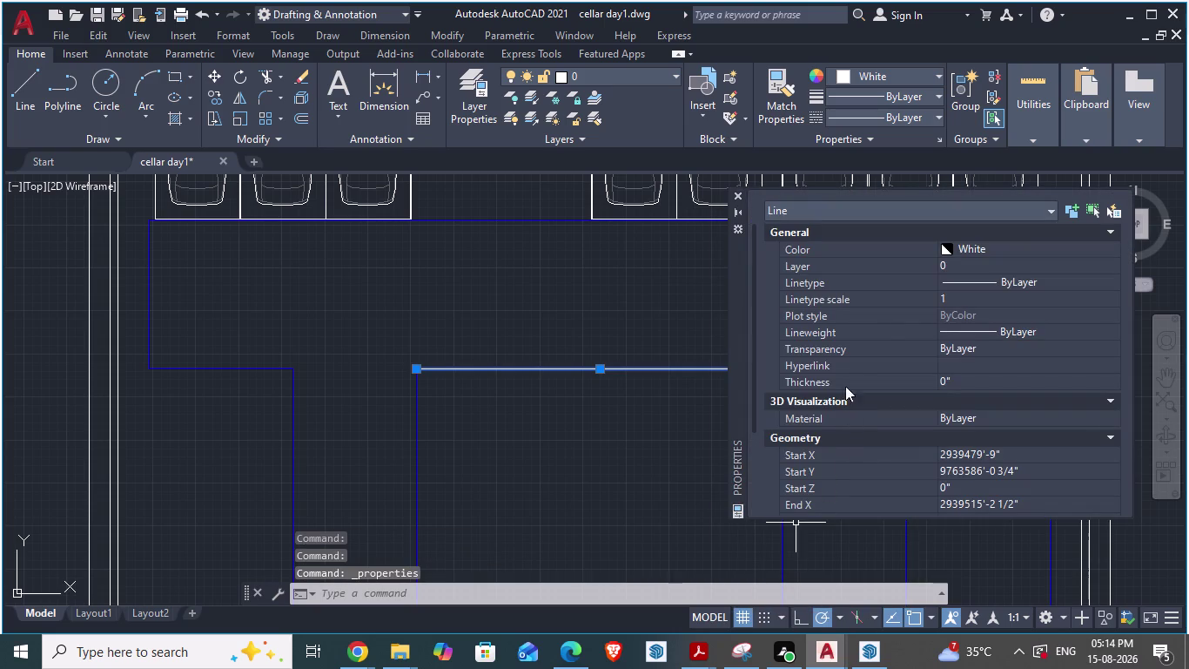
click(948, 245)
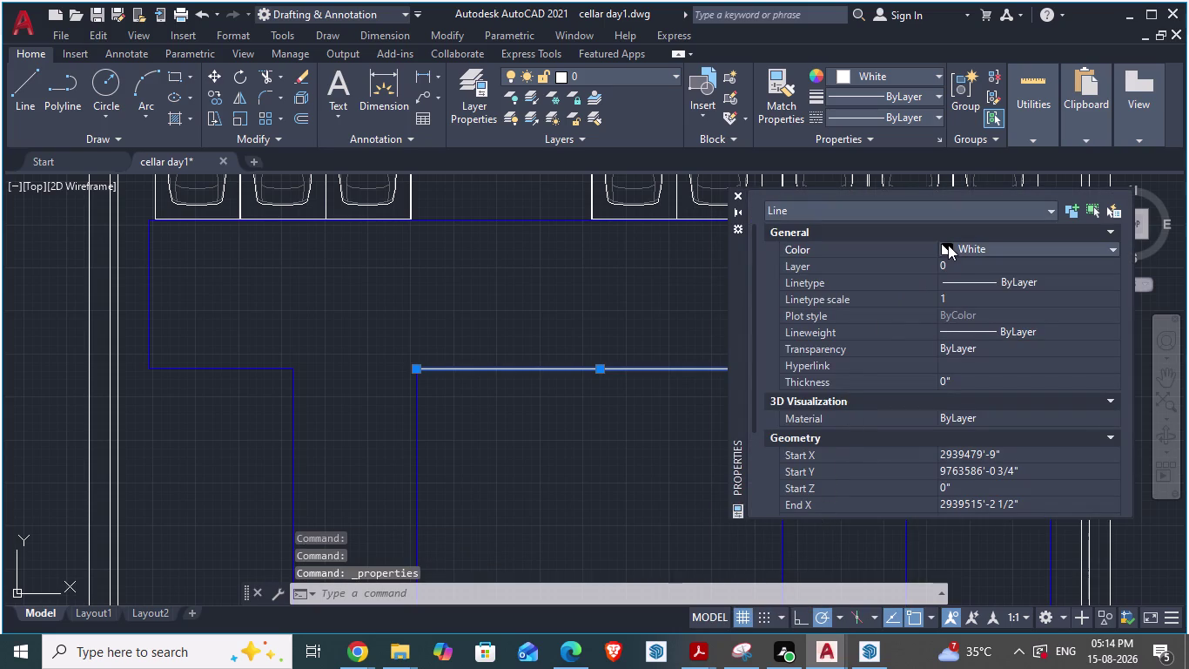
click(948, 244)
click(949, 360)
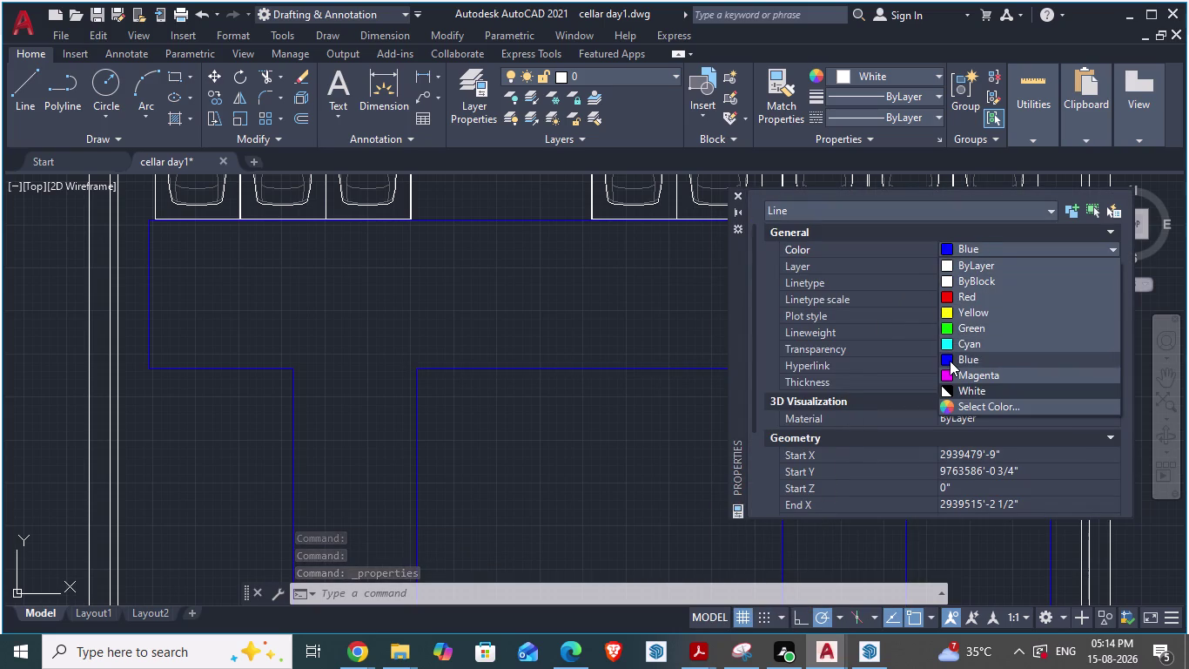
click(744, 193)
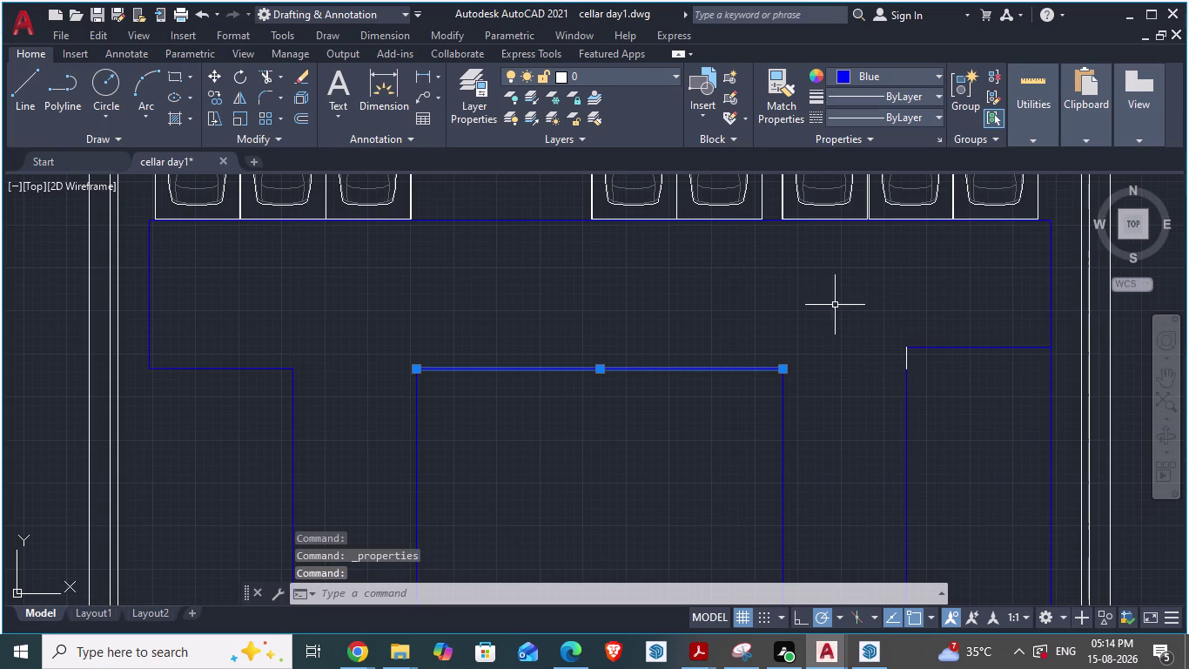
Make the short white stub on the right Blue too, then switch to ARCH PLANS.
click(906, 355)
right_click(907, 354)
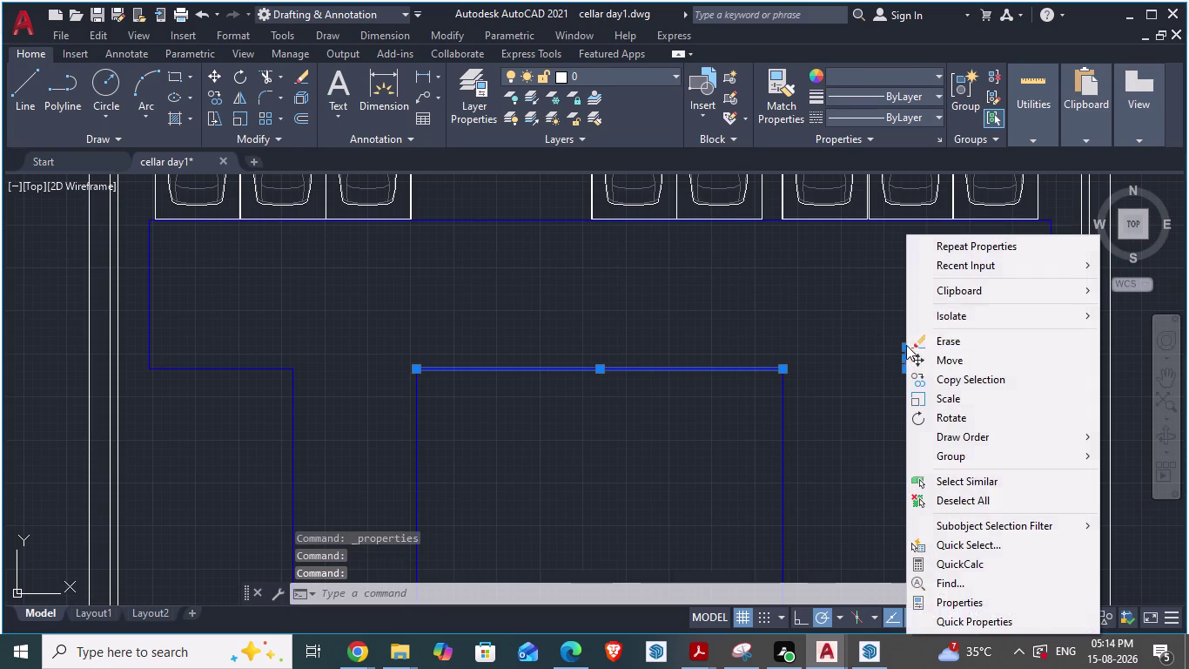
click(958, 599)
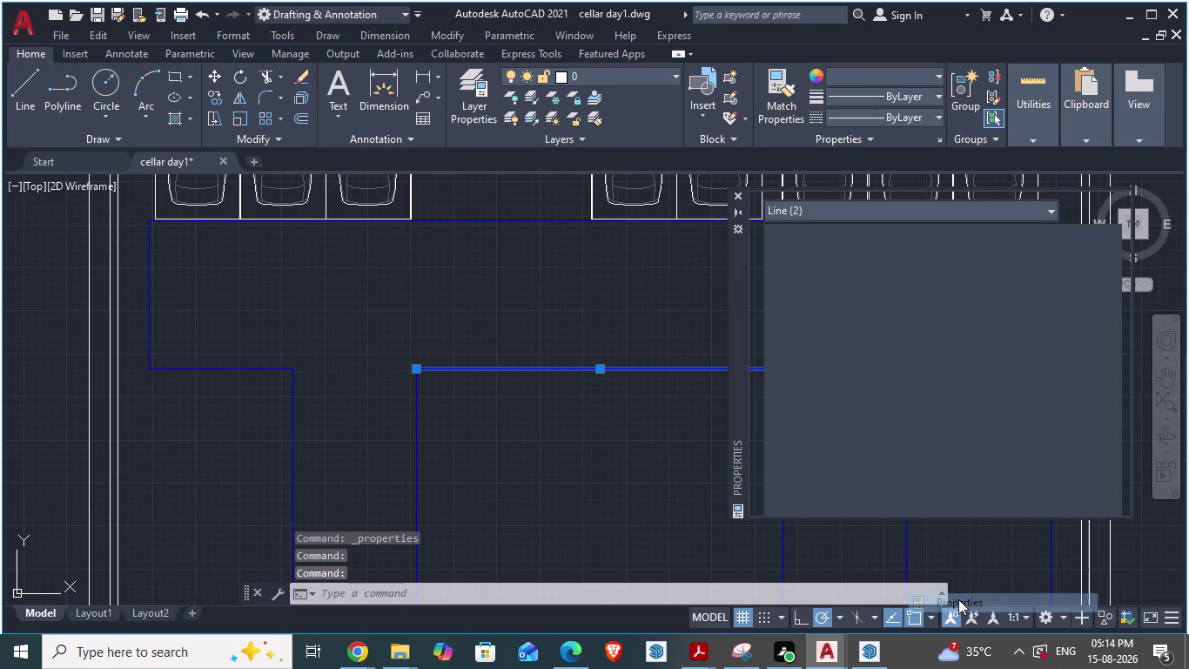
scroll(up, 3)
click(976, 251)
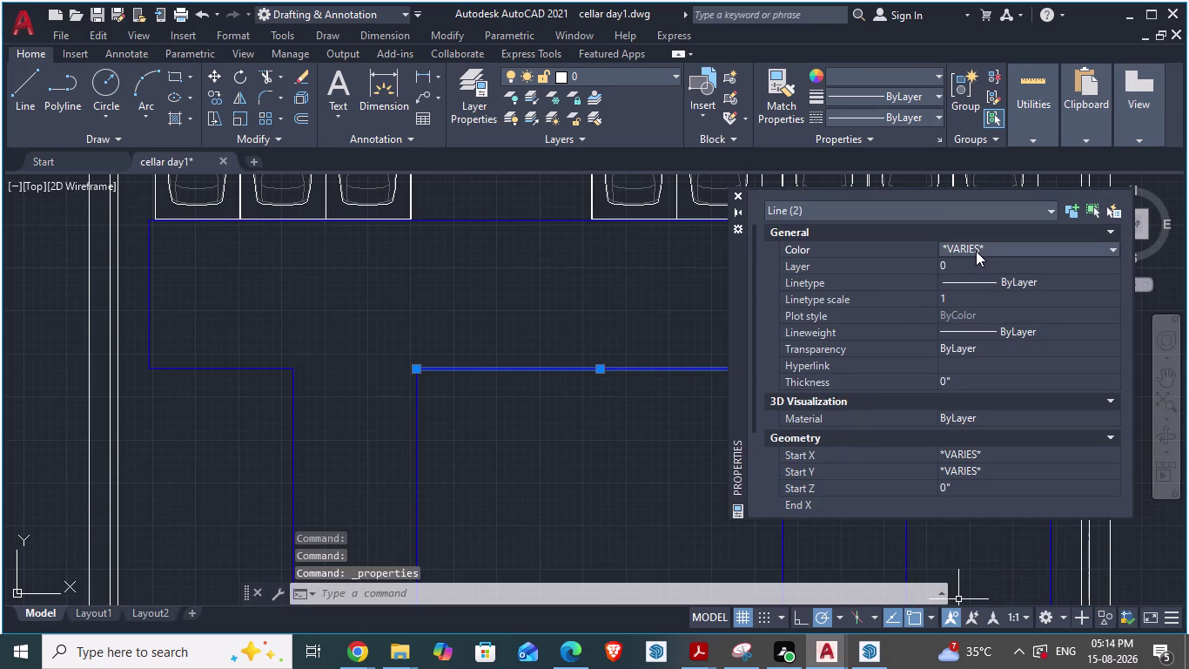
click(968, 244)
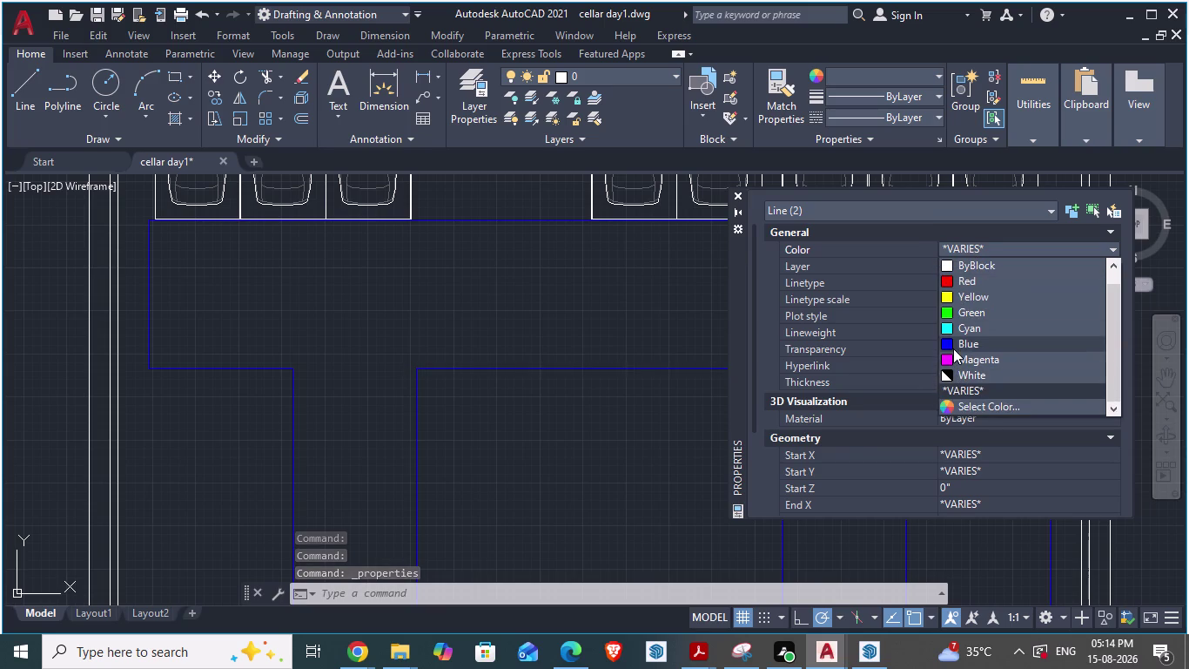
click(953, 346)
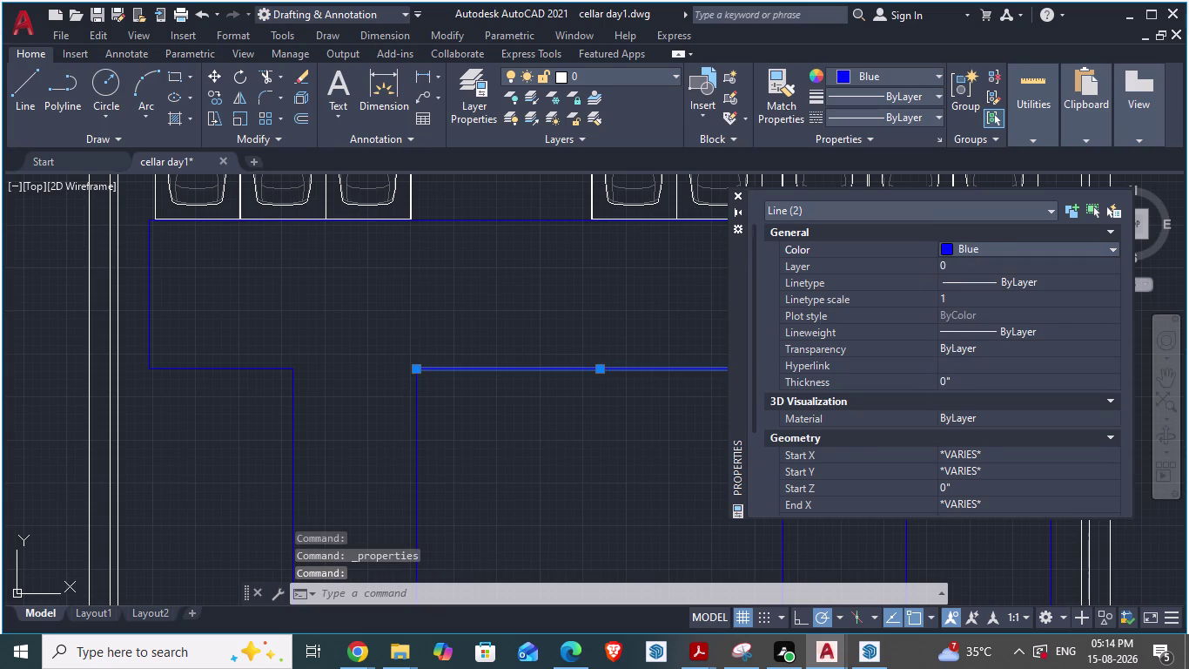
click(742, 198)
scroll(down, 3)
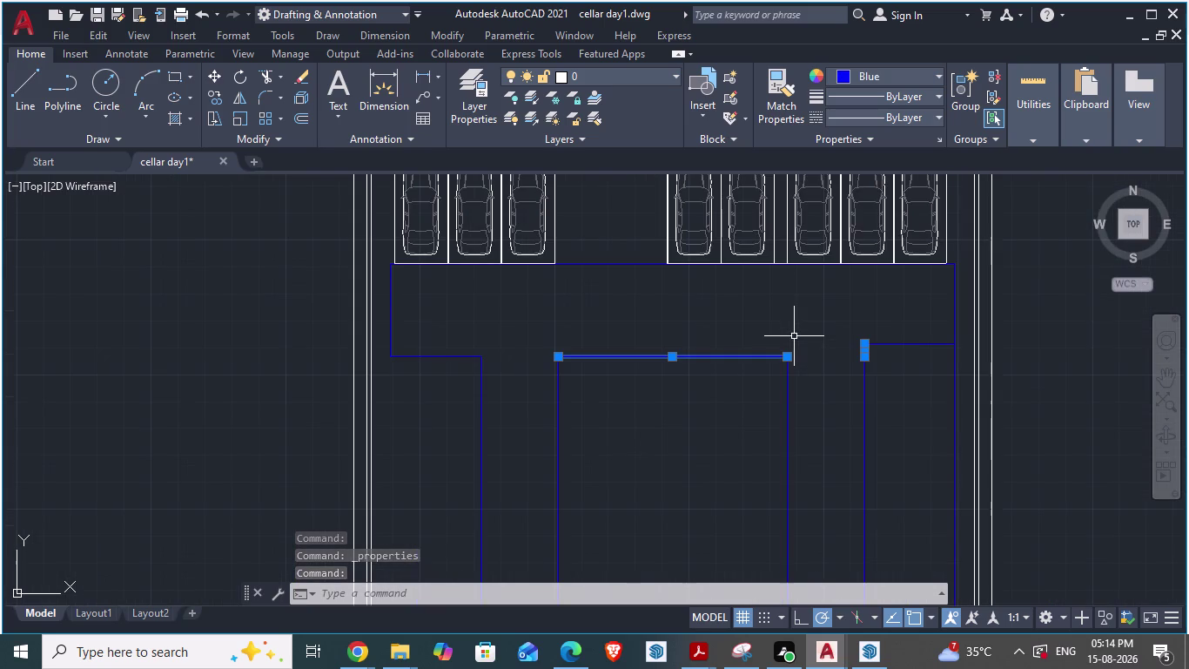
key(Escape)
scroll(down, 3)
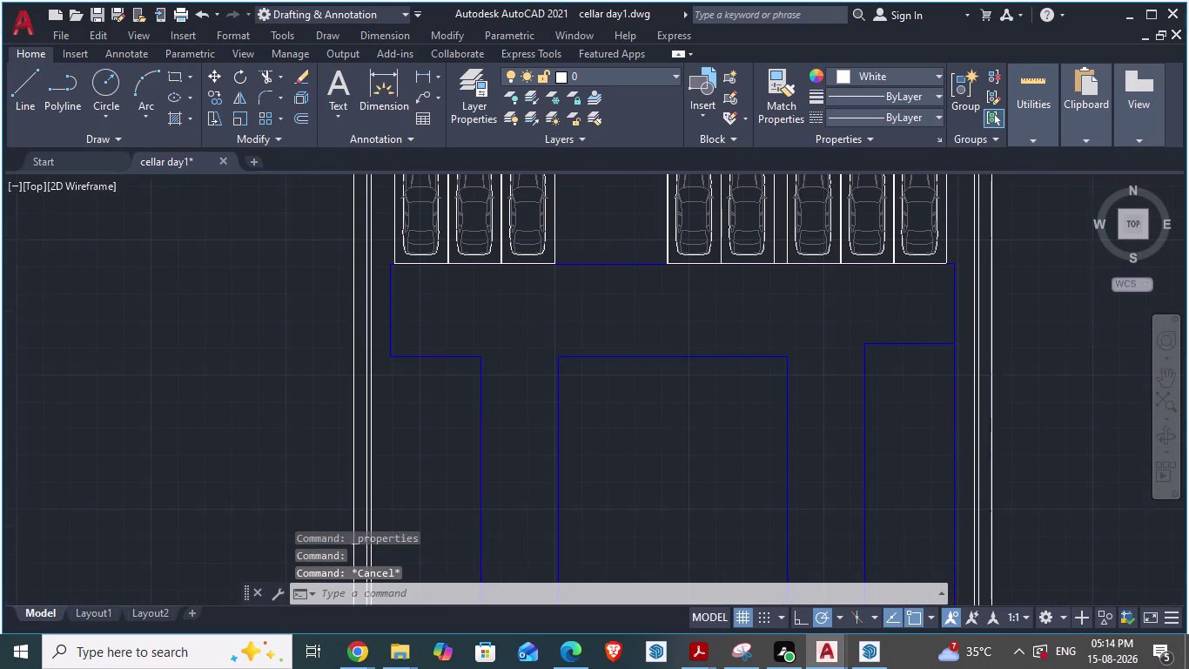
key(alt+Tab)
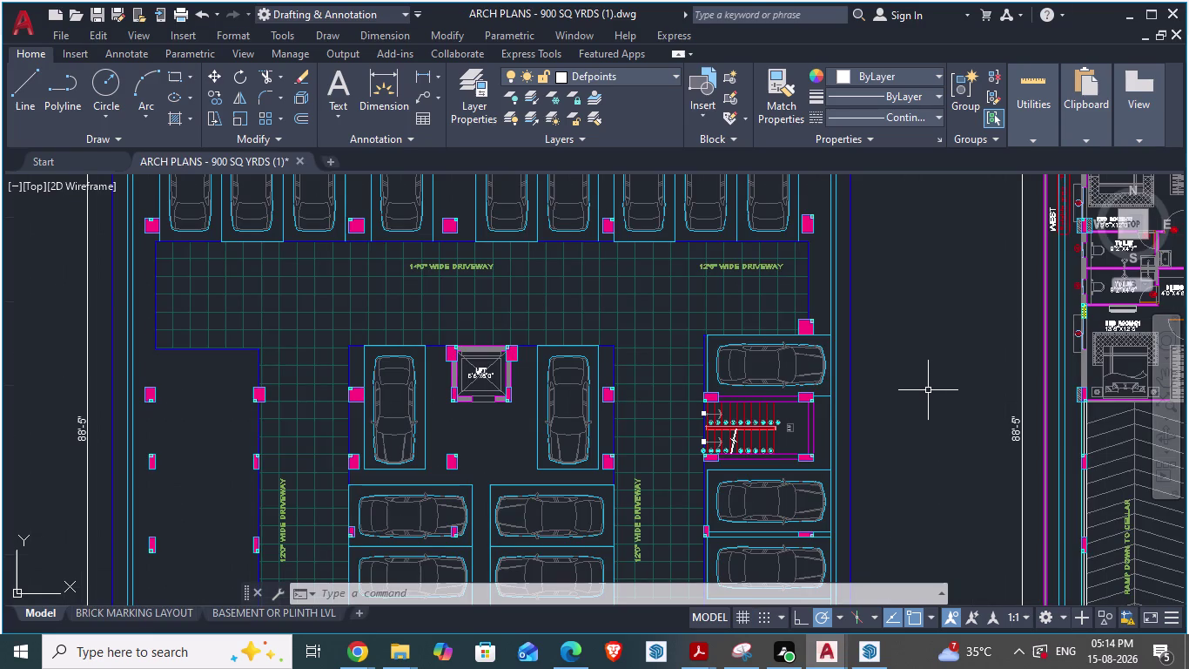
scroll(down, 3)
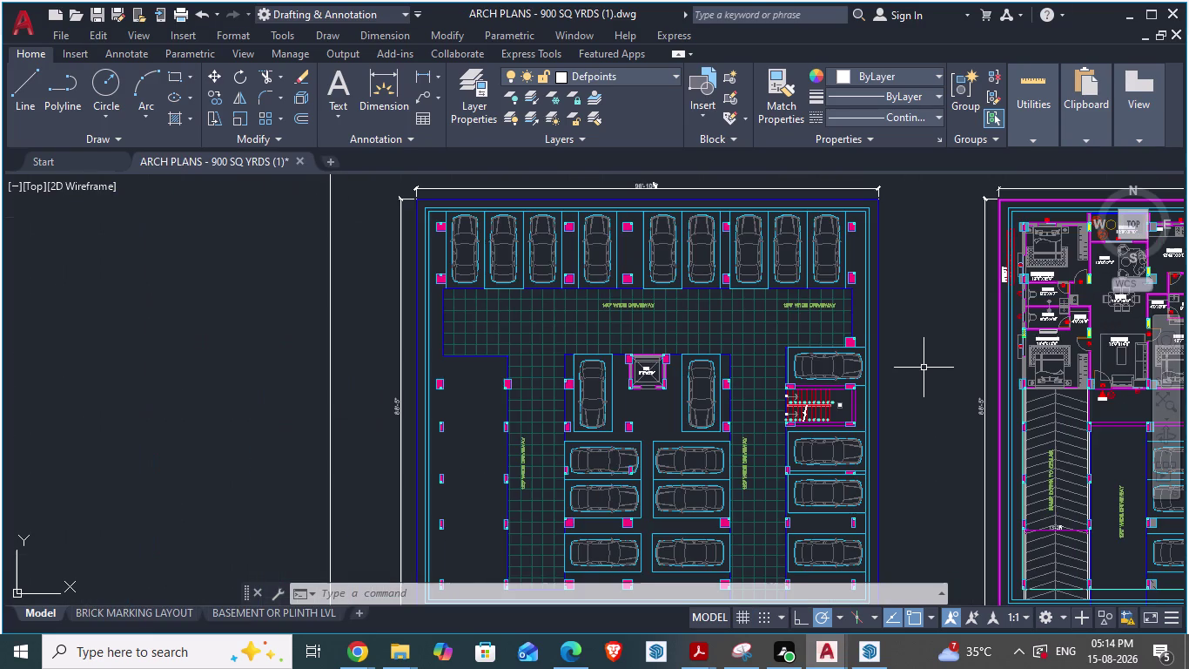
key(alt+Tab)
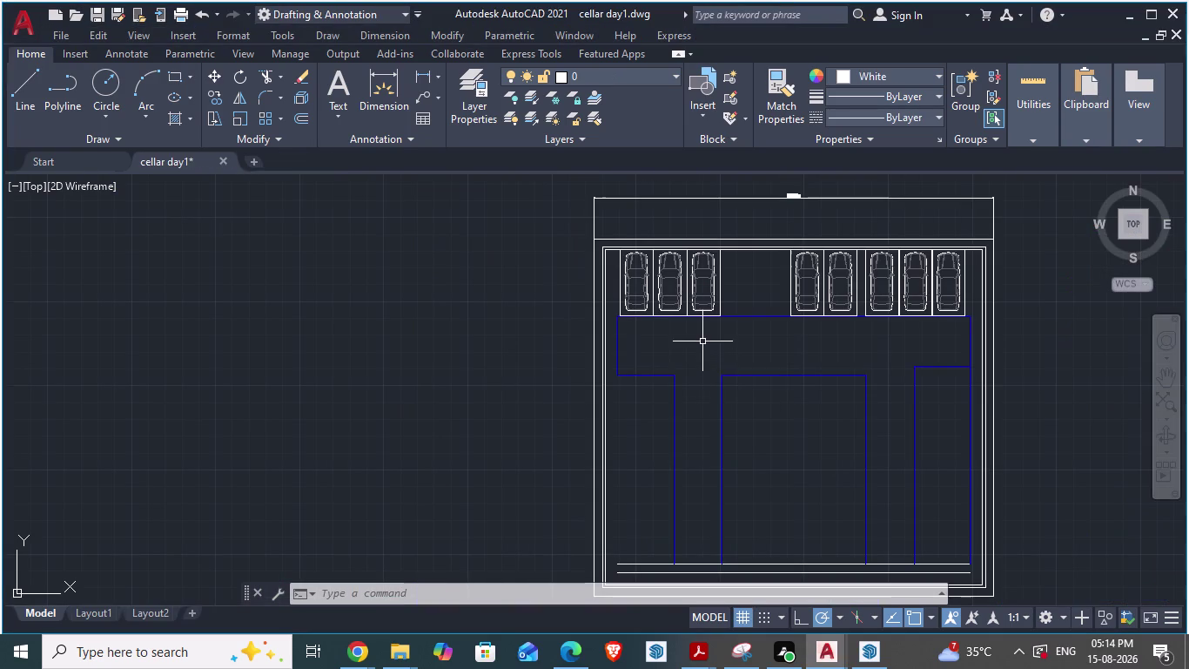
click(728, 354)
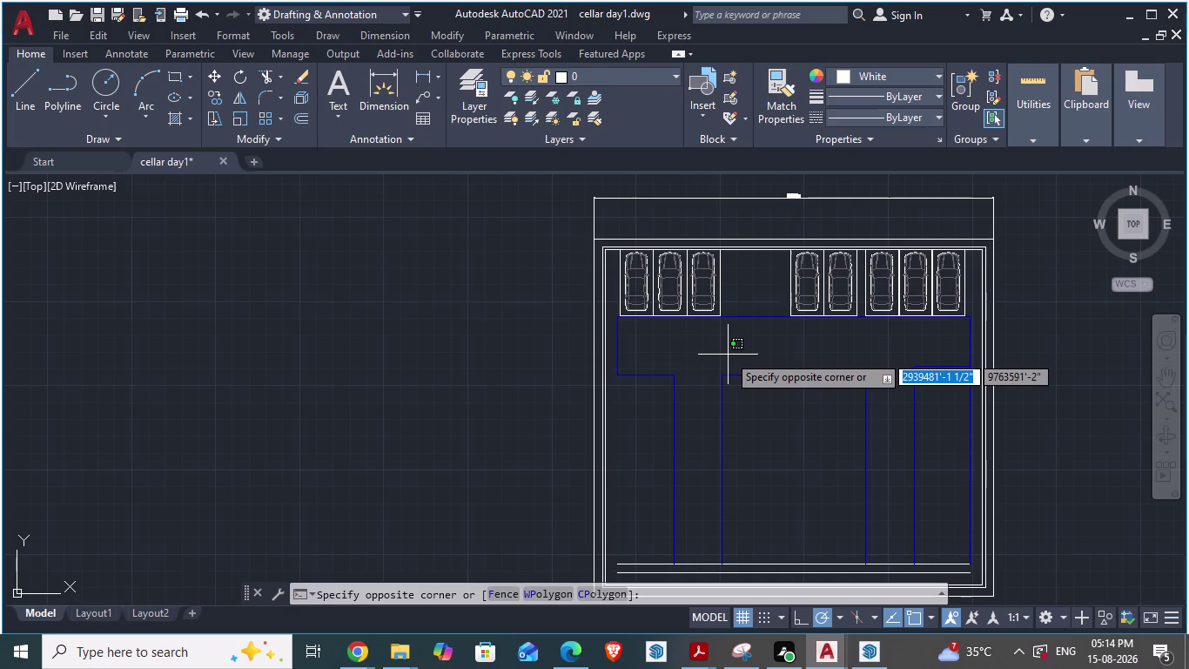
key(Escape)
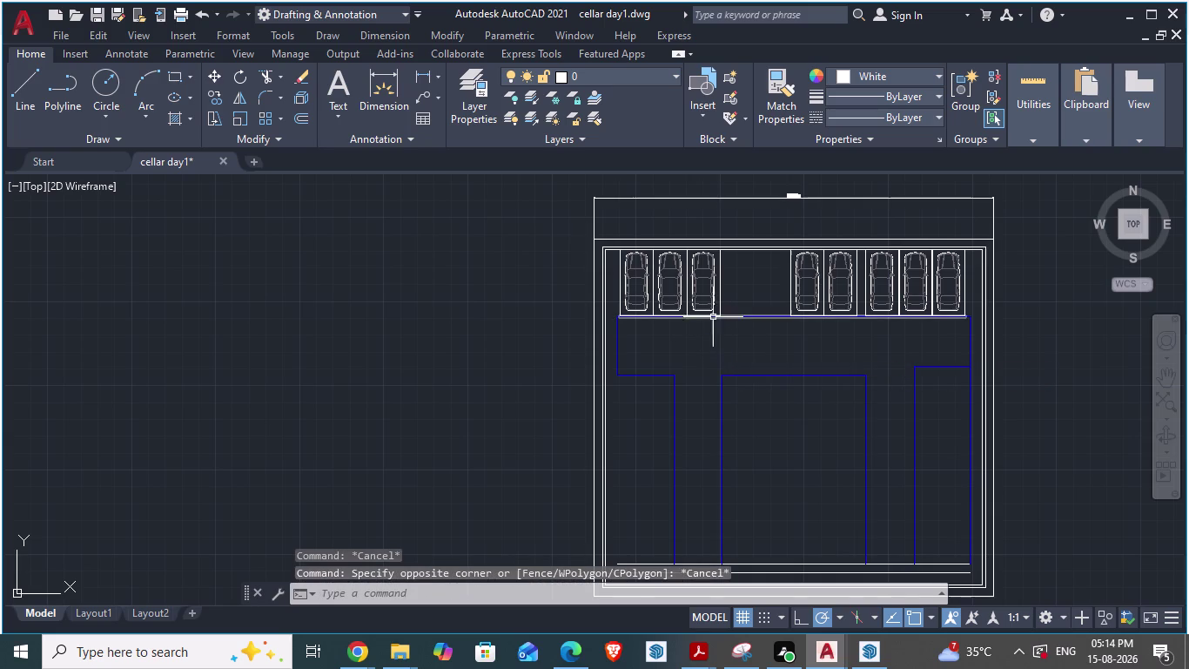
key(h)
click(798, 346)
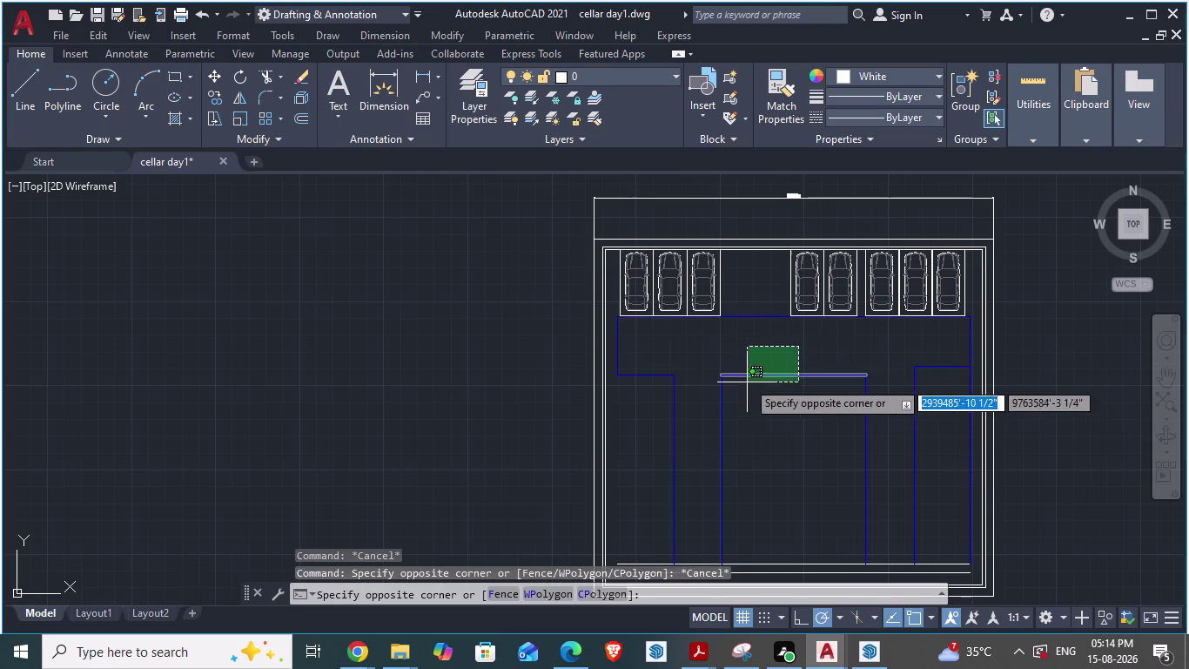
key(Escape)
key(Escape)
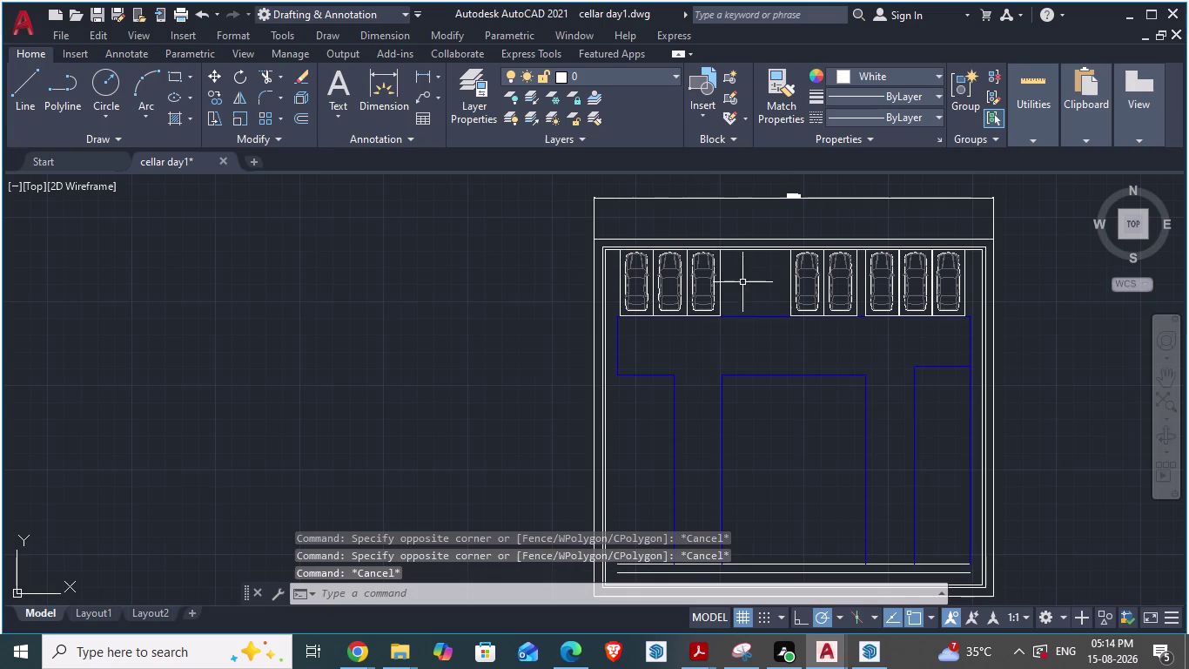
click(683, 349)
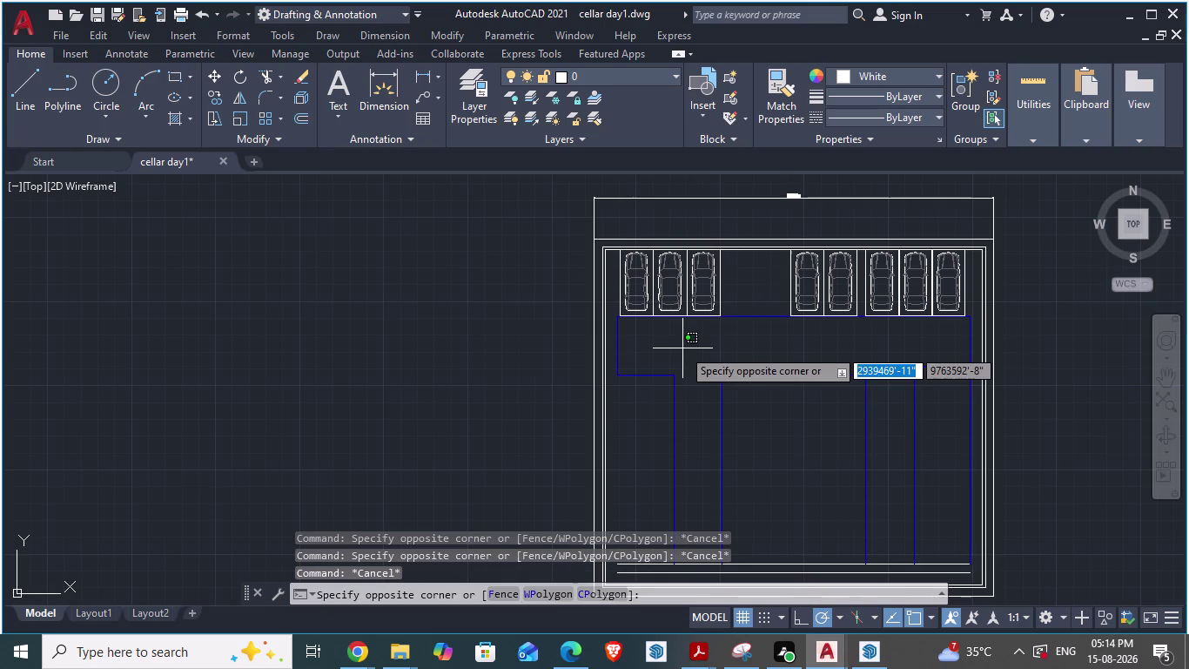
key(h)
key(Return)
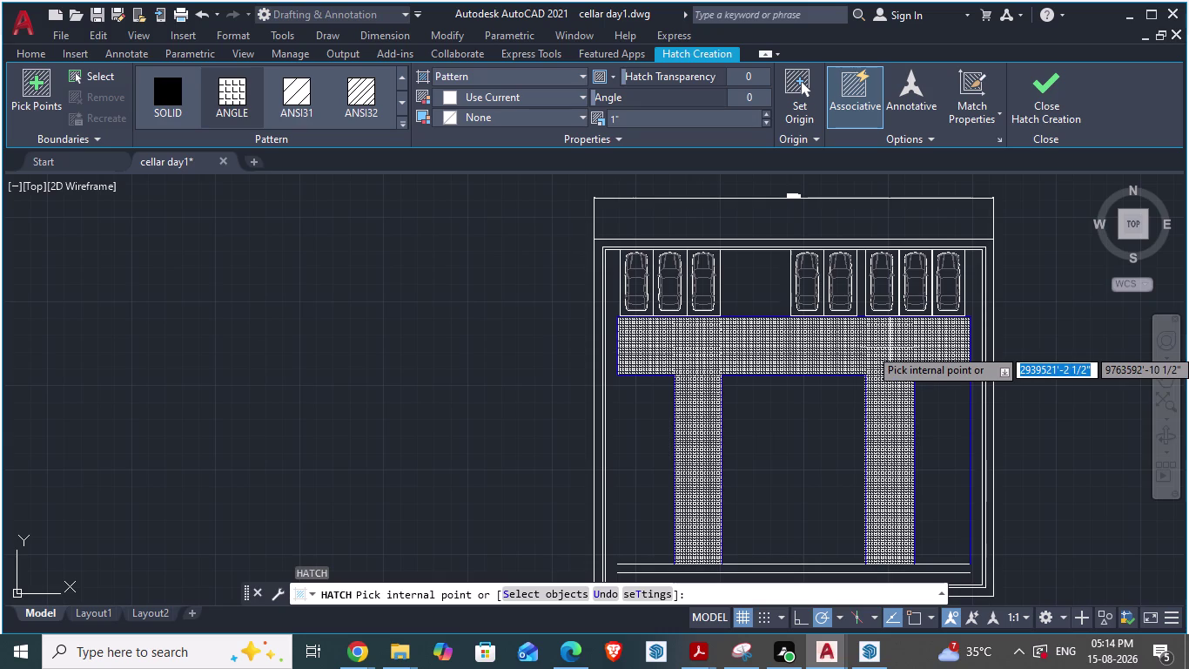
key(Escape)
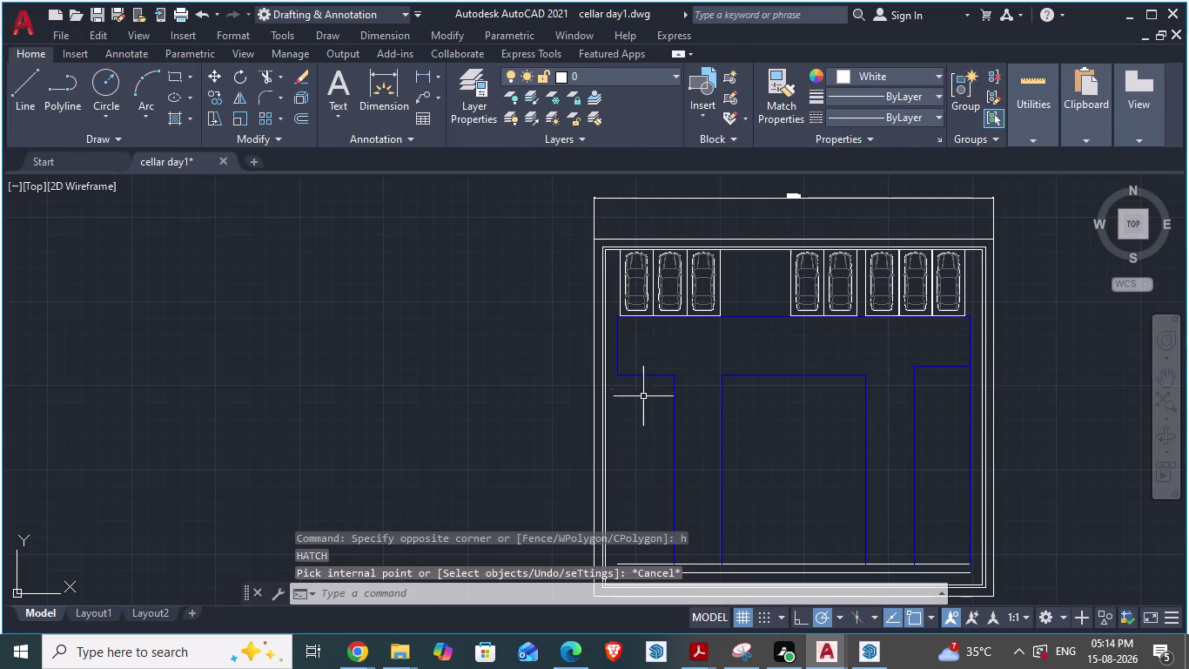
scroll(down, 3)
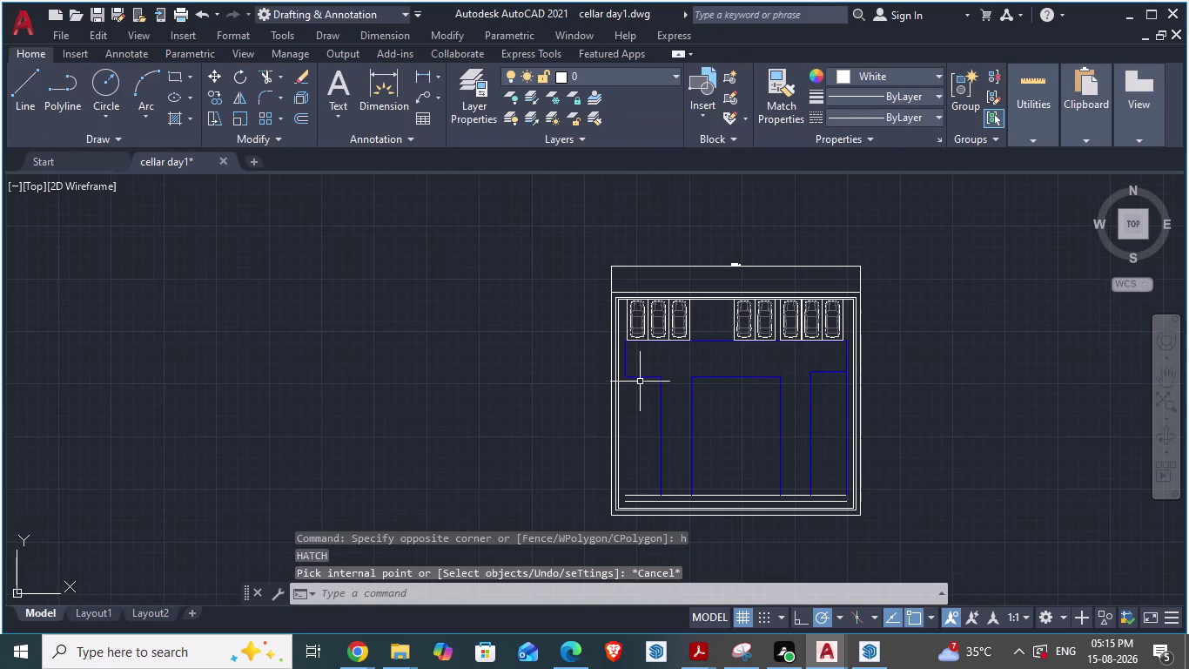
scroll(down, 3)
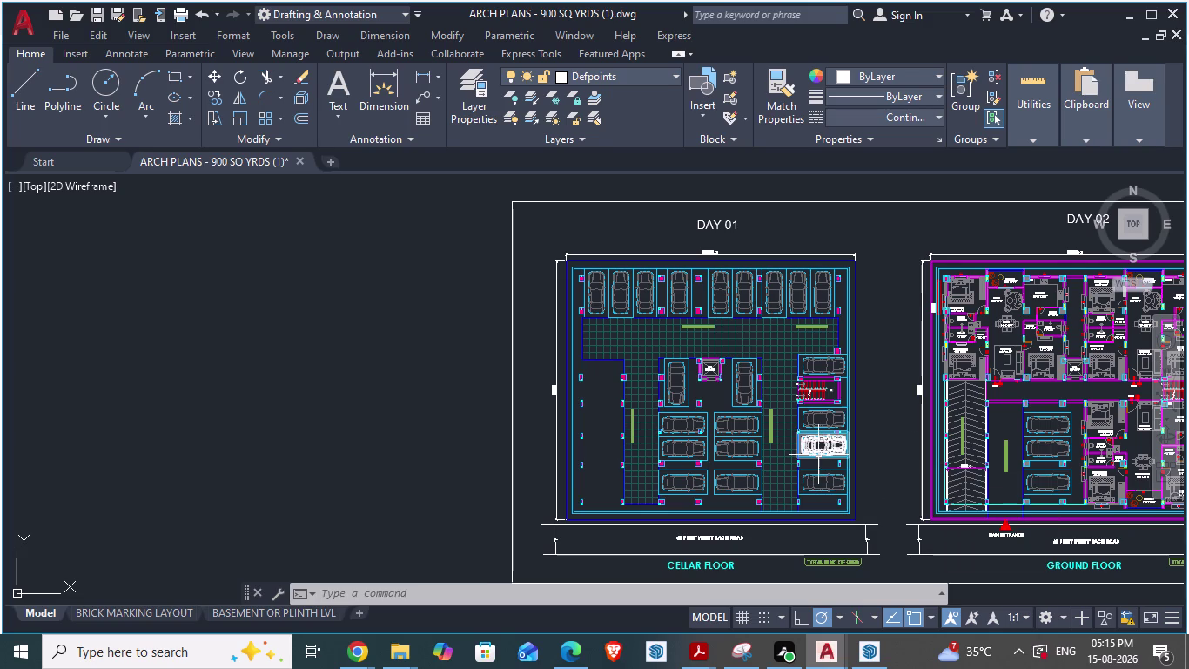
scroll(down, 3)
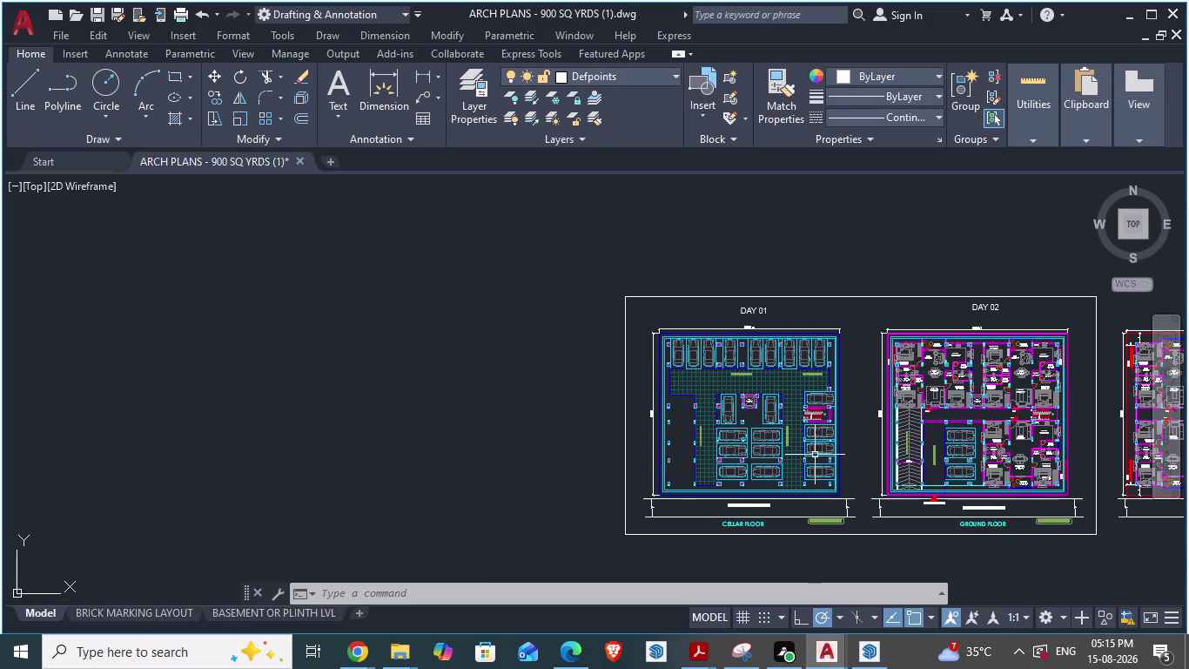
scroll(up, 3)
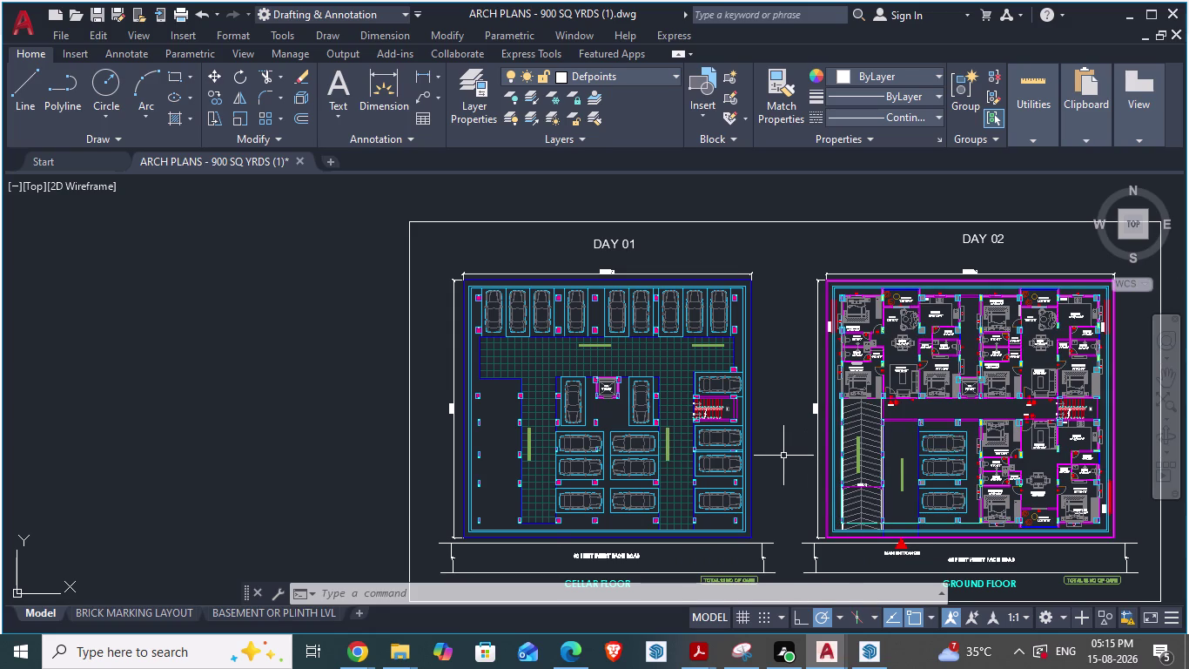
key(ctrl+z)
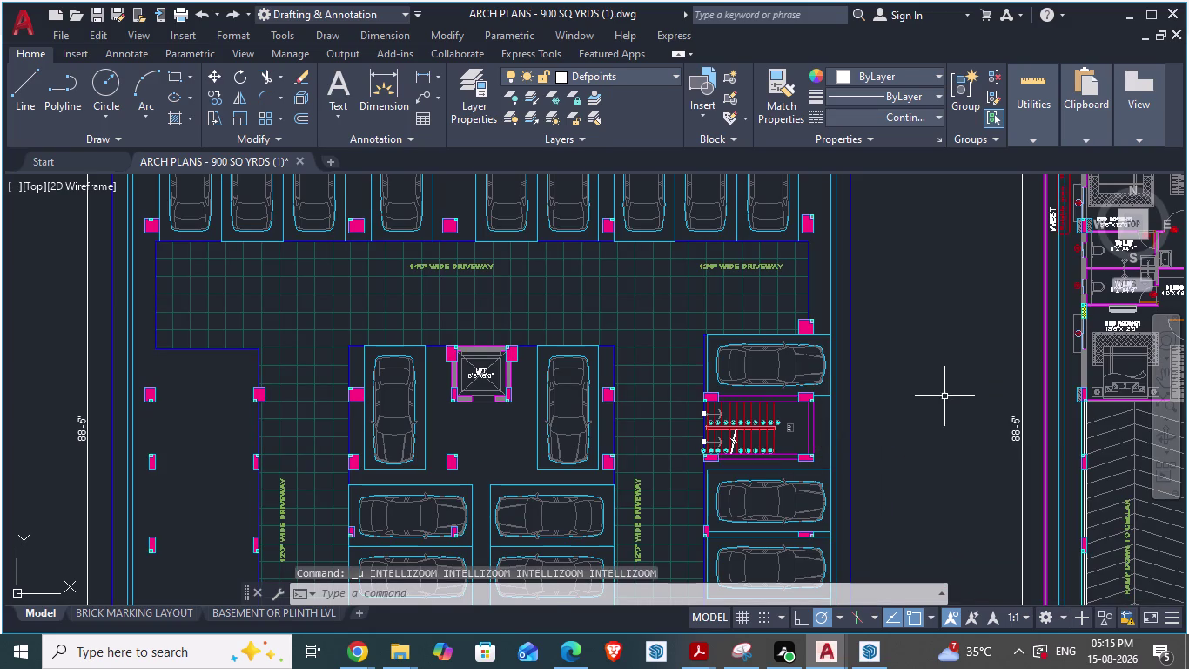
click(945, 396)
key(ctrl+z)
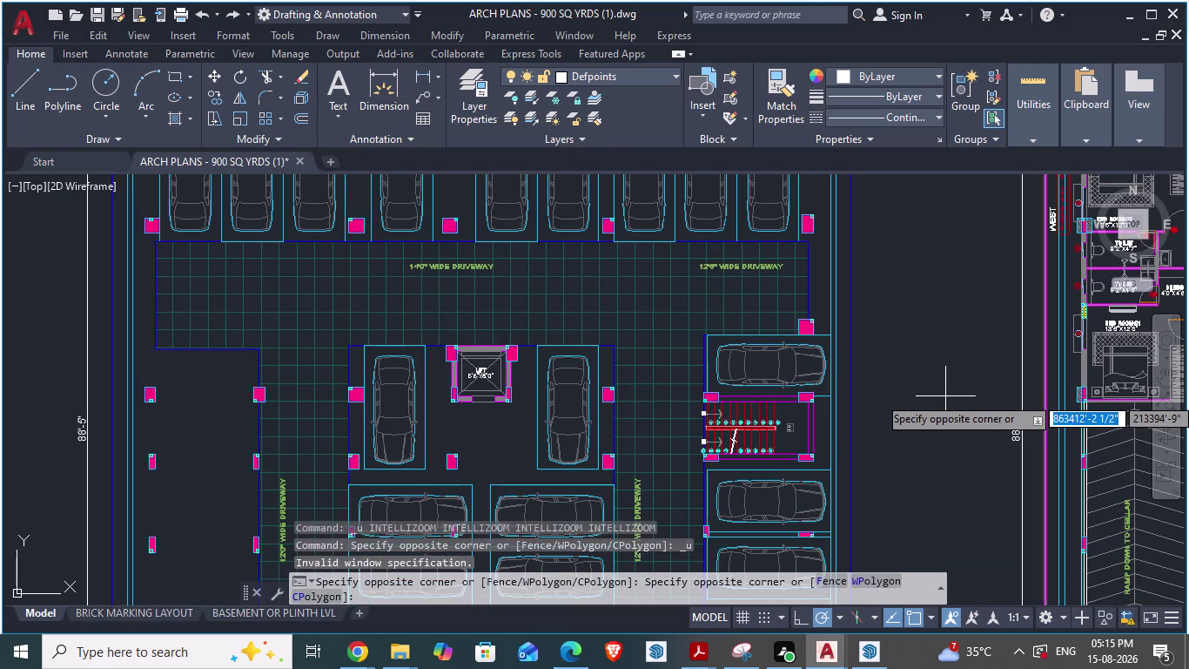
key(ctrl+z)
scroll(down, 3)
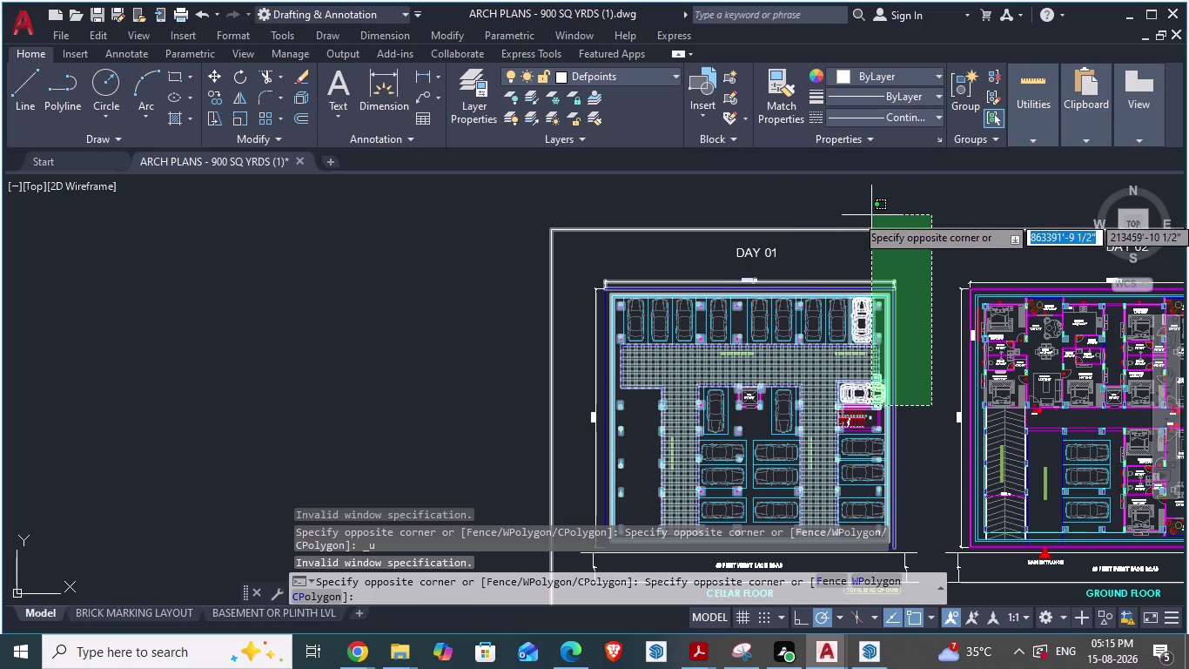
click(955, 240)
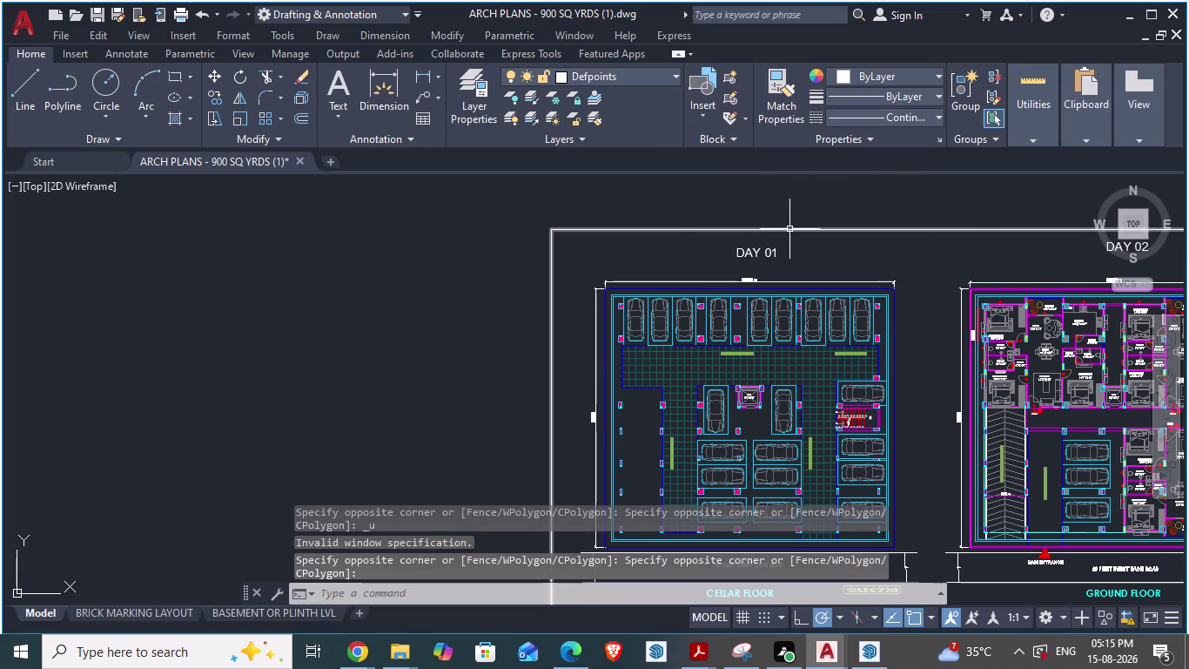
scroll(down, 3)
scroll(up, 3)
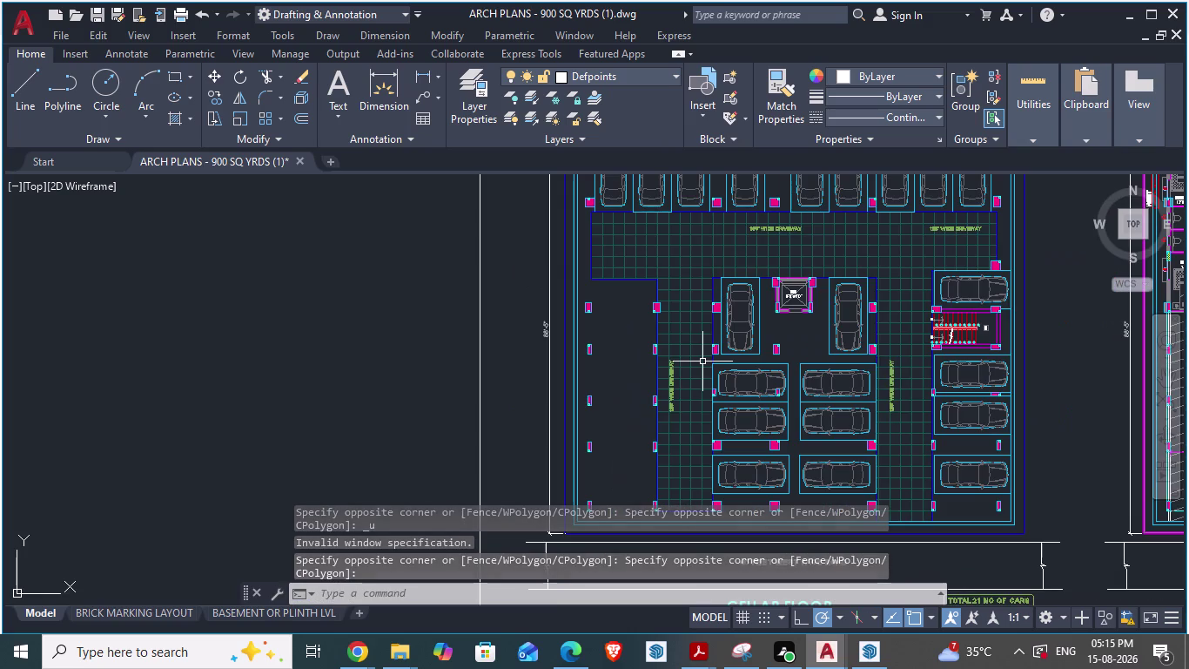
scroll(down, 3)
scroll(up, 3)
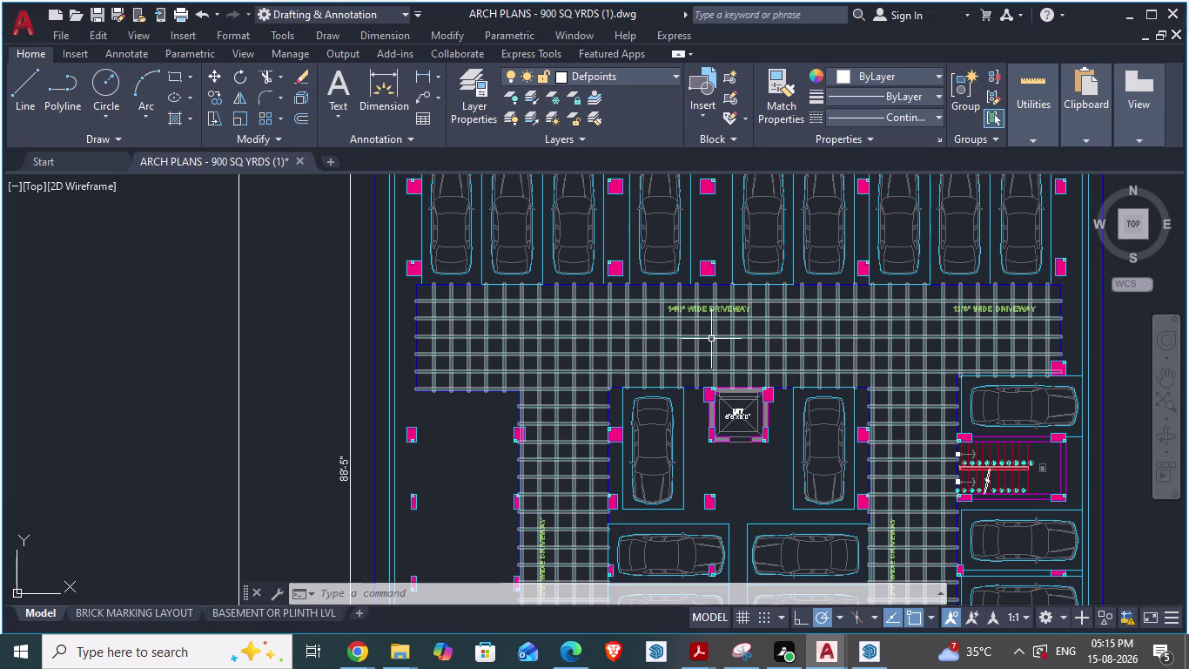
scroll(down, 3)
scroll(up, 3)
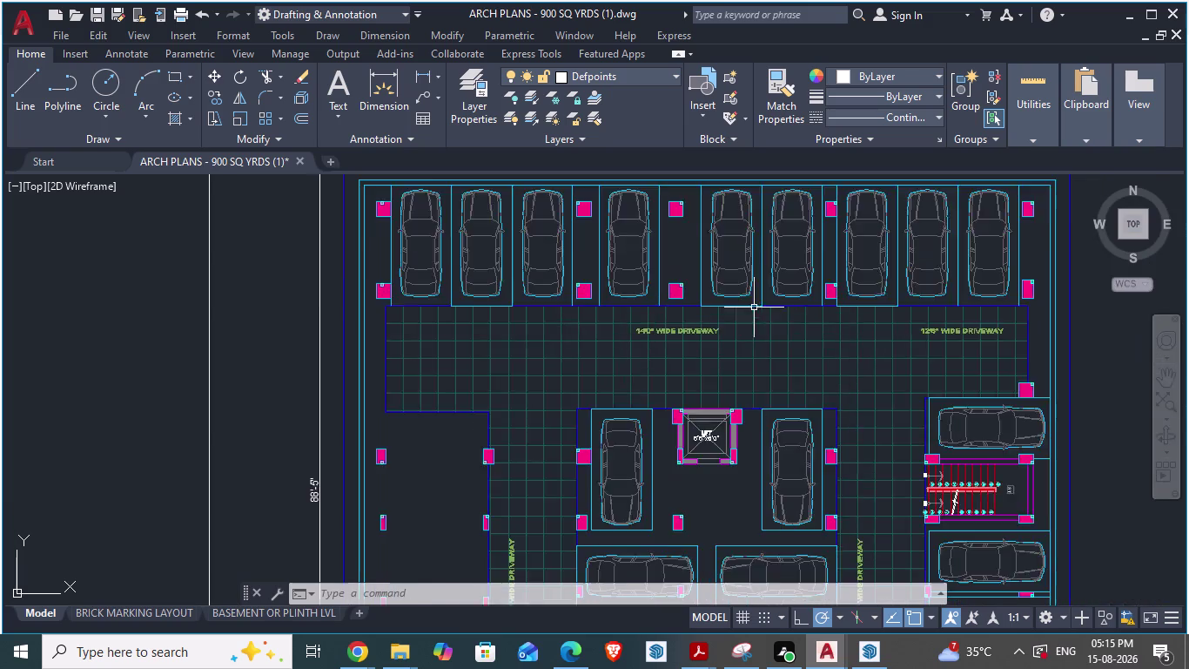
scroll(up, 3)
scroll(down, 3)
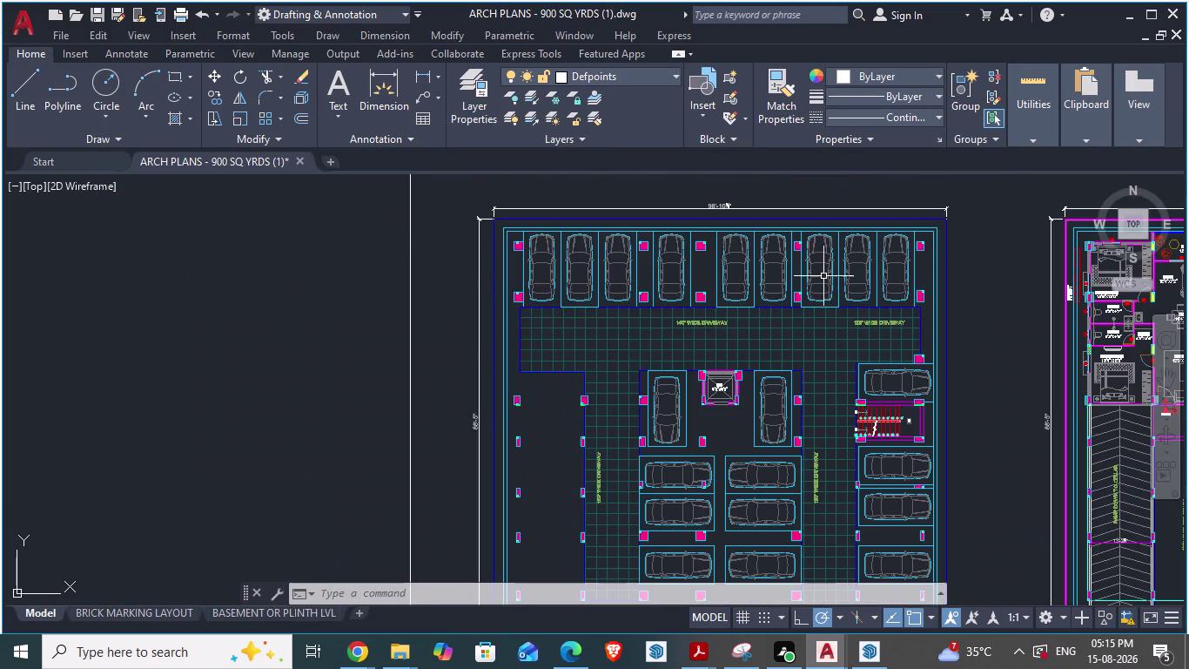
scroll(up, 3)
scroll(up, 3)
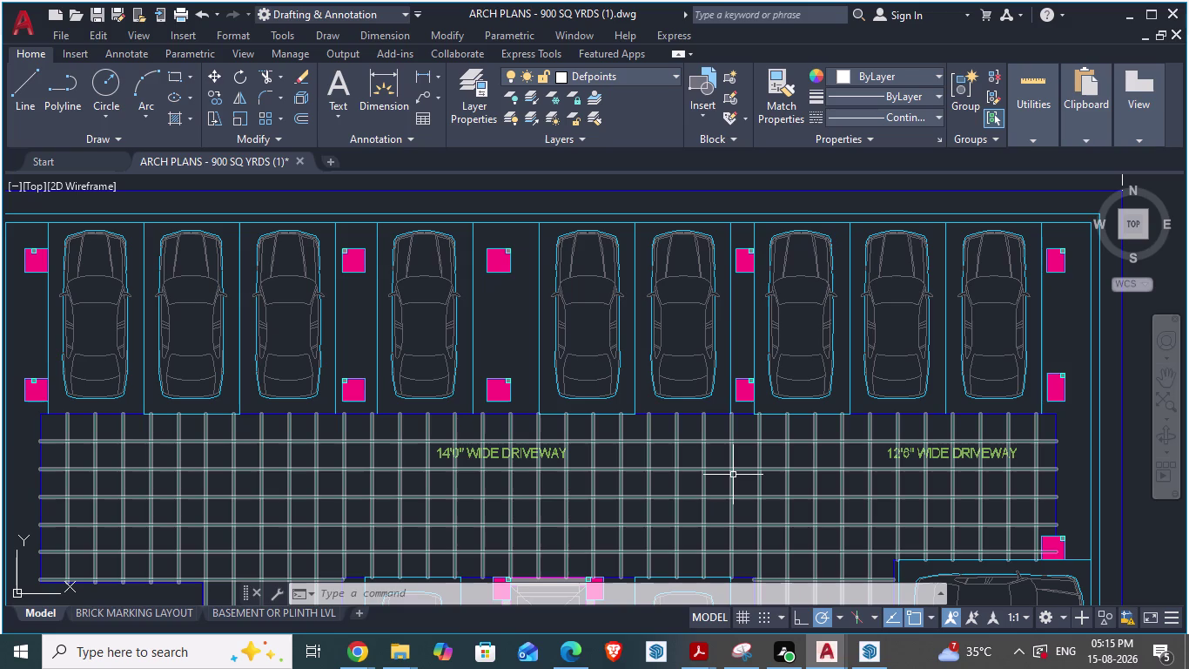
key(alt+Tab)
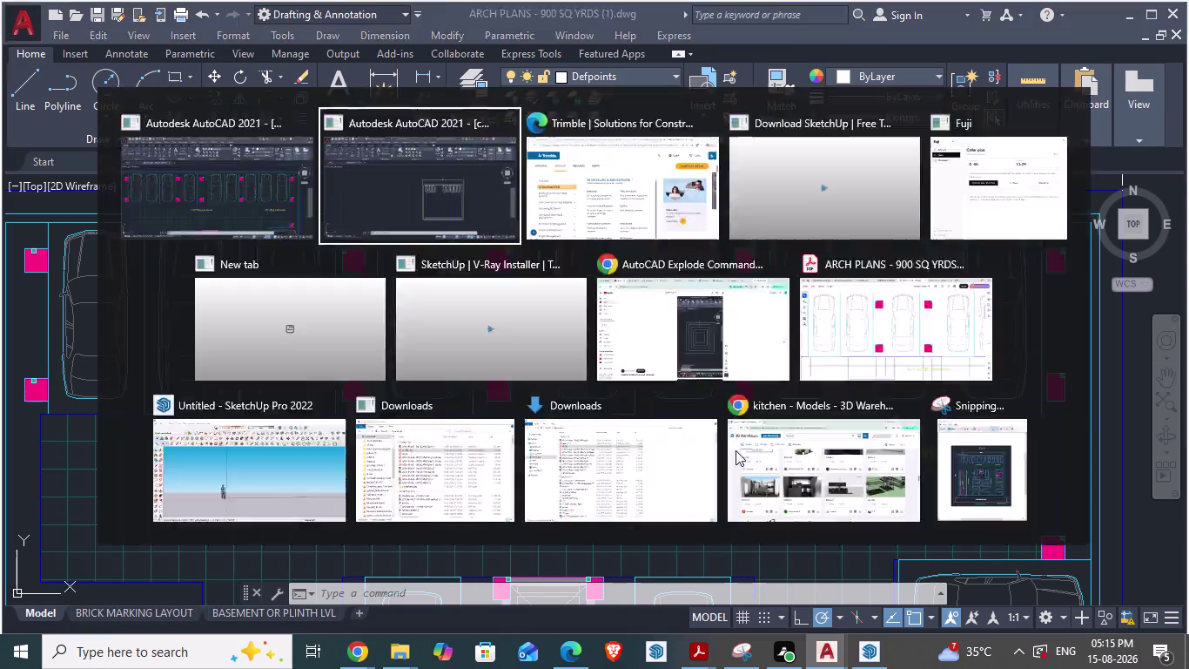
scroll(up, 3)
scroll(up, 3)
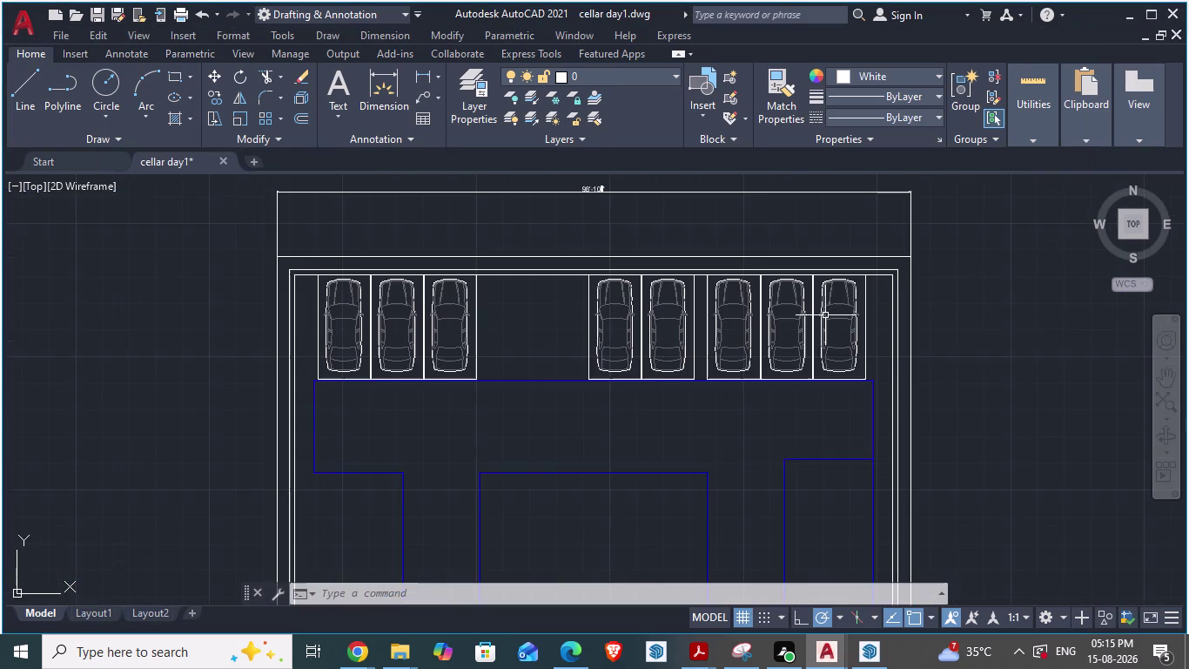
key(alt+Tab)
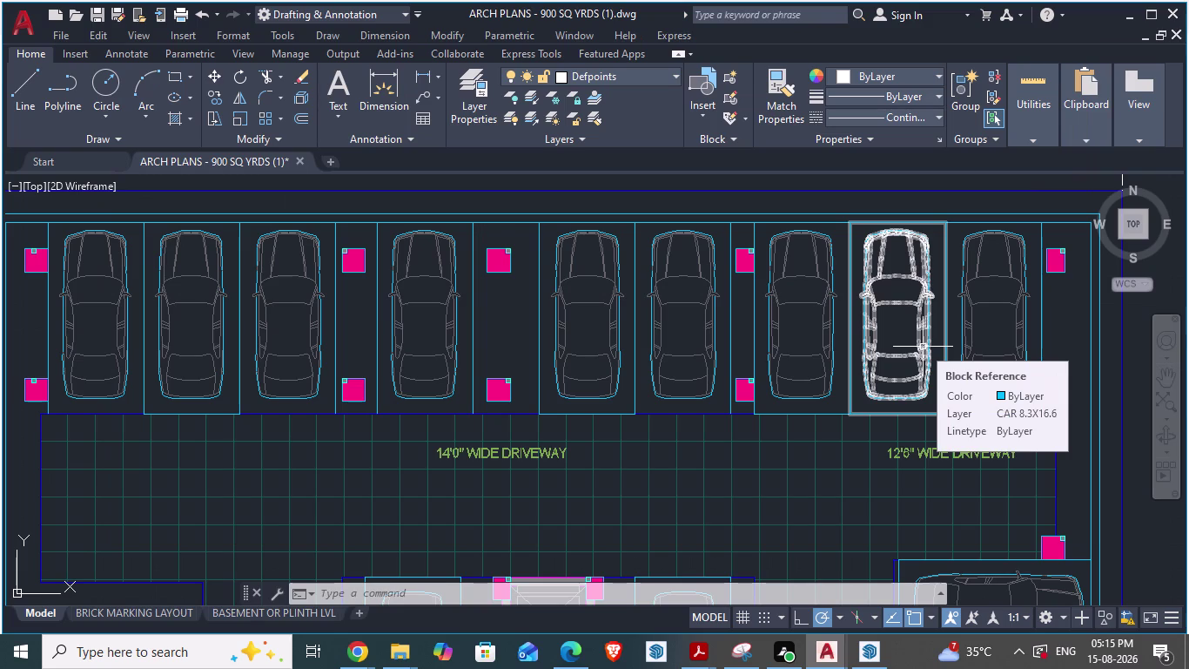
Toggle between the drawings and start an aligned dimension (DA) across the ARCH PLANS car bays.
key(alt+Tab)
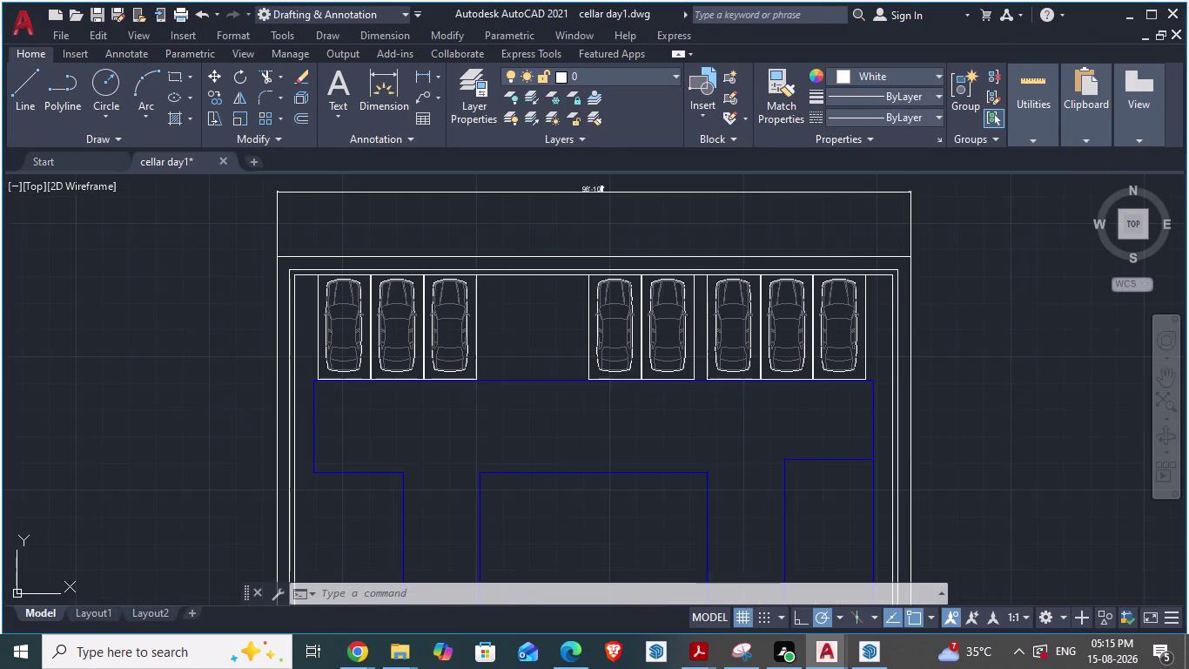
key(alt+Tab)
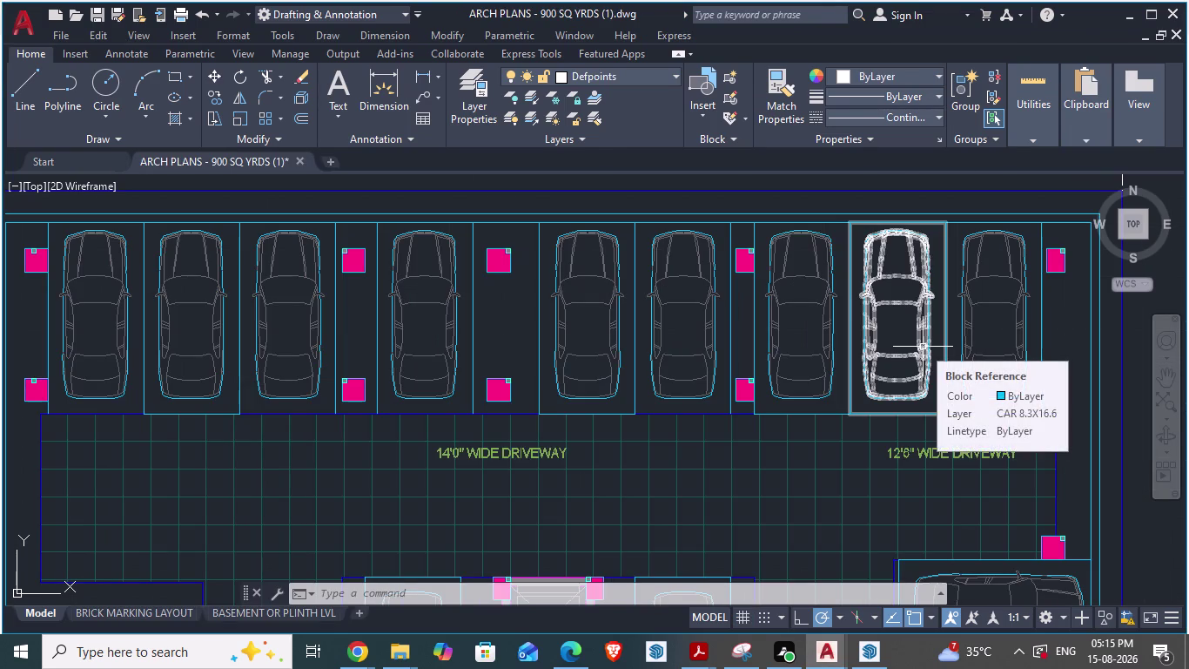
key(alt+Tab)
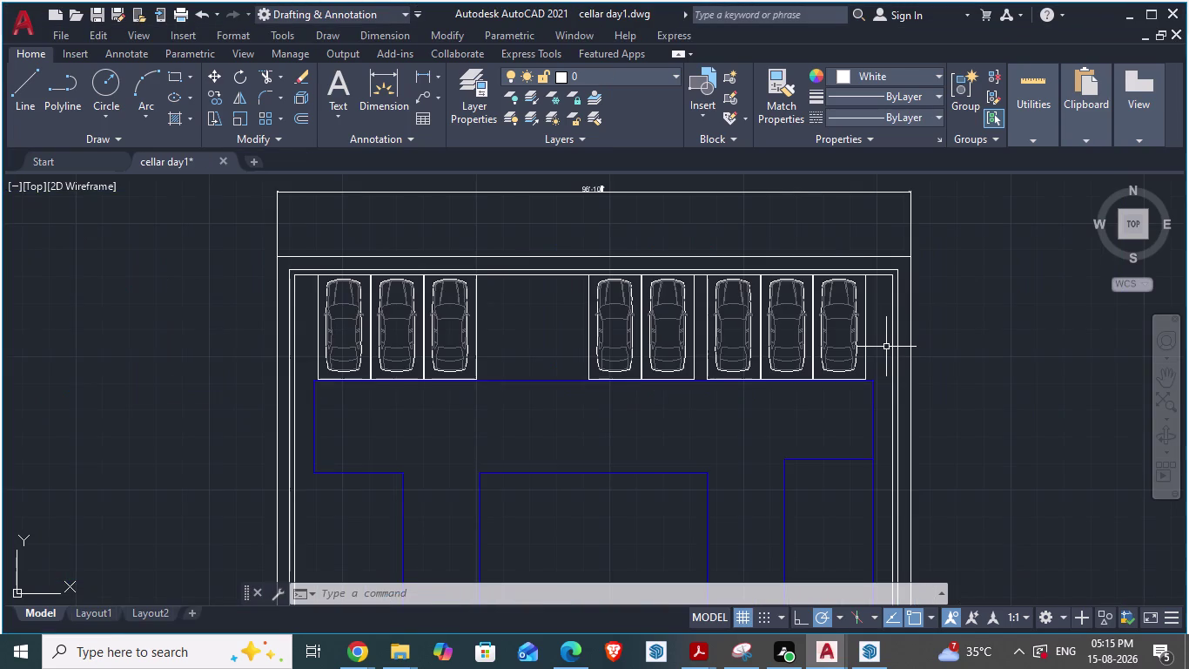
key(alt+Tab)
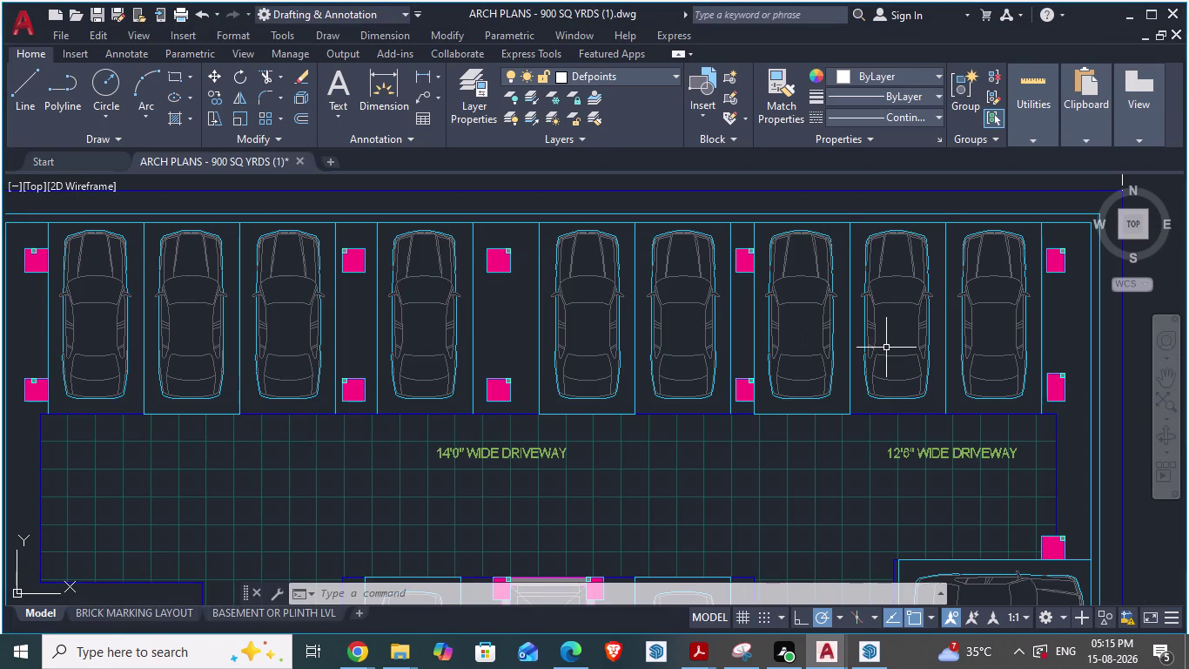
text(da)
key(Return)
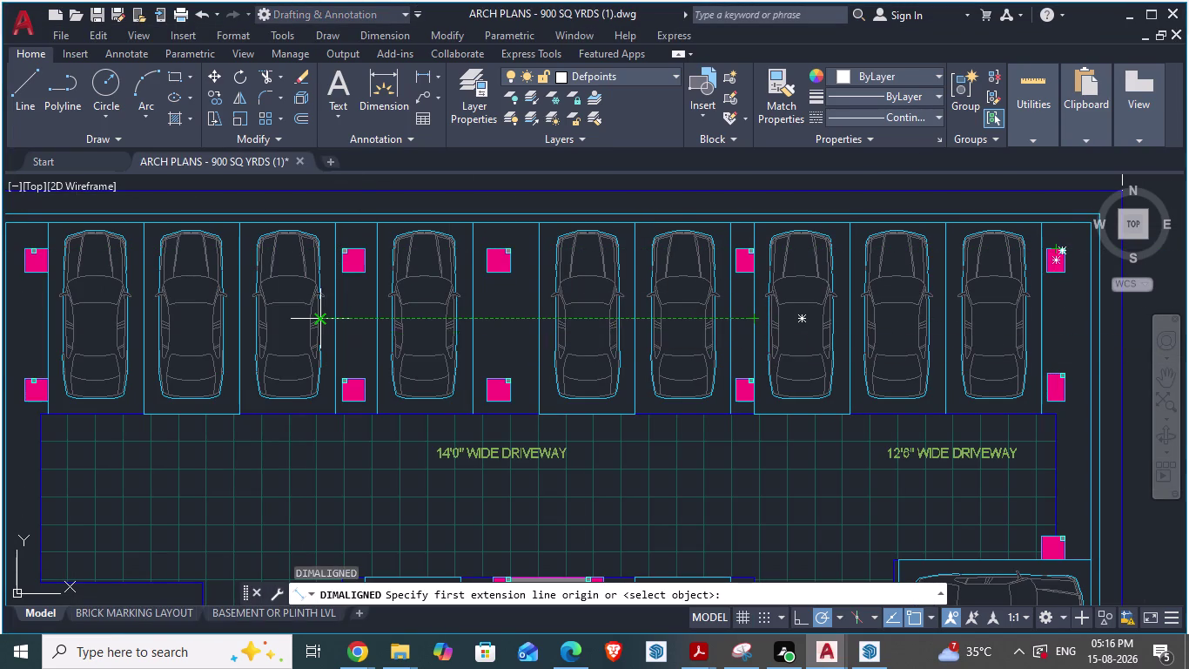
click(338, 314)
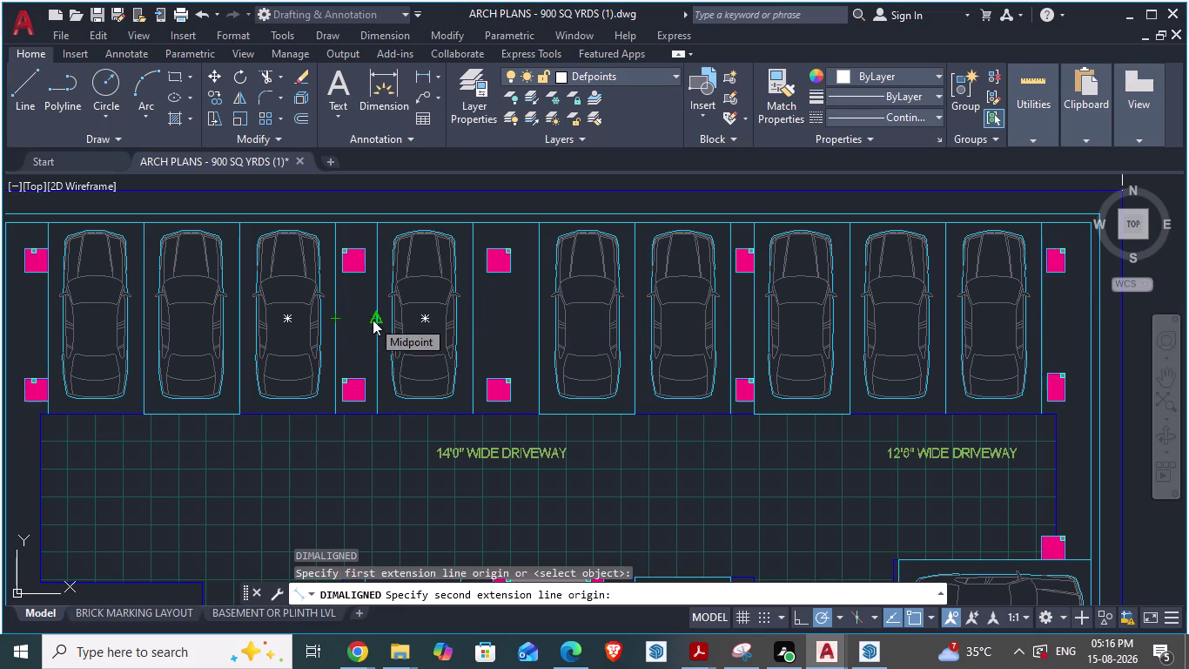
Return to cellar day1 and start the OFFSET command.
key(alt+Tab)
scroll(up, 3)
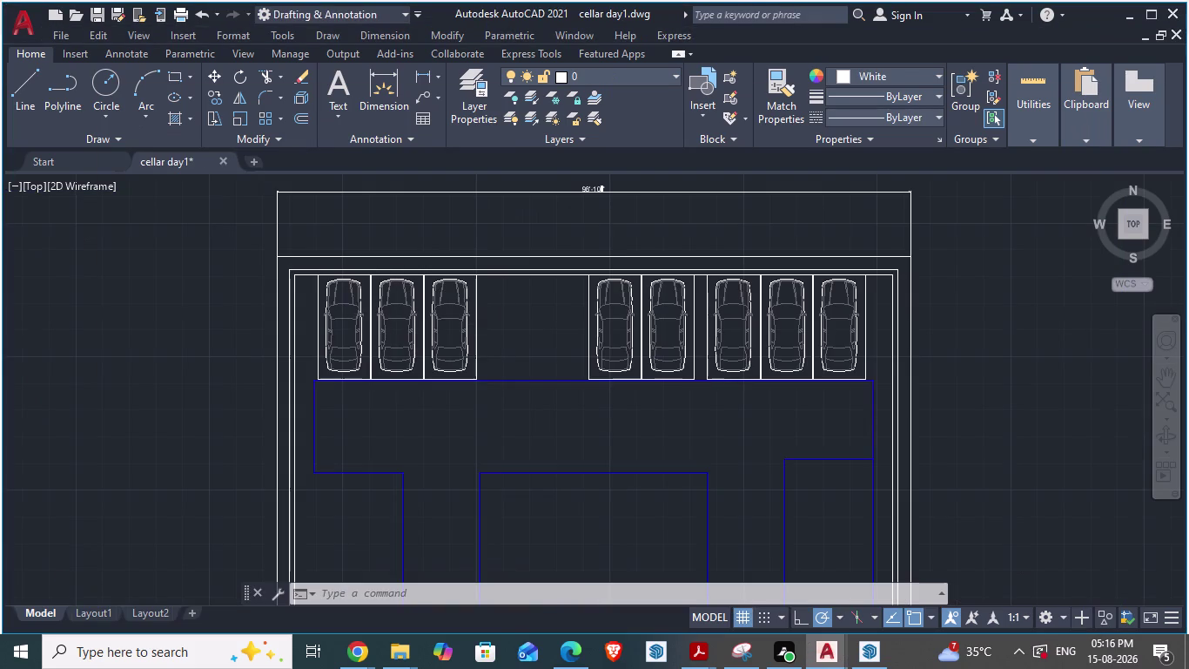
key(o)
key(Return)
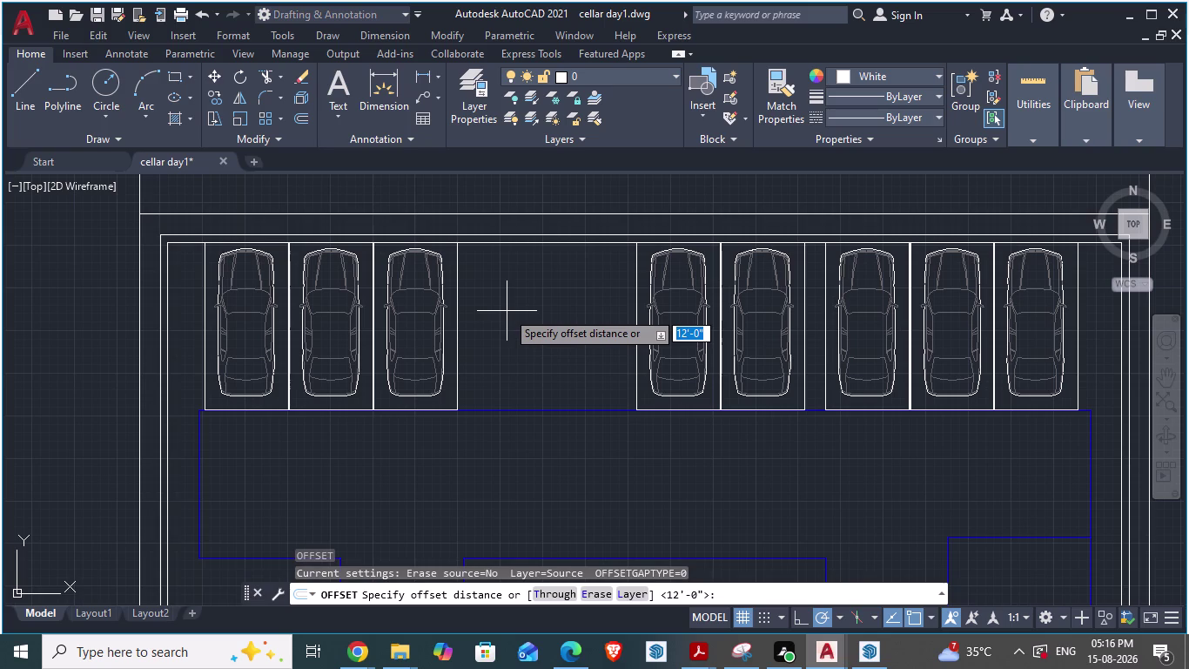
Offset the third stall's vertical edge 3'7" to the right into the empty gap.
text(3')
text(7)
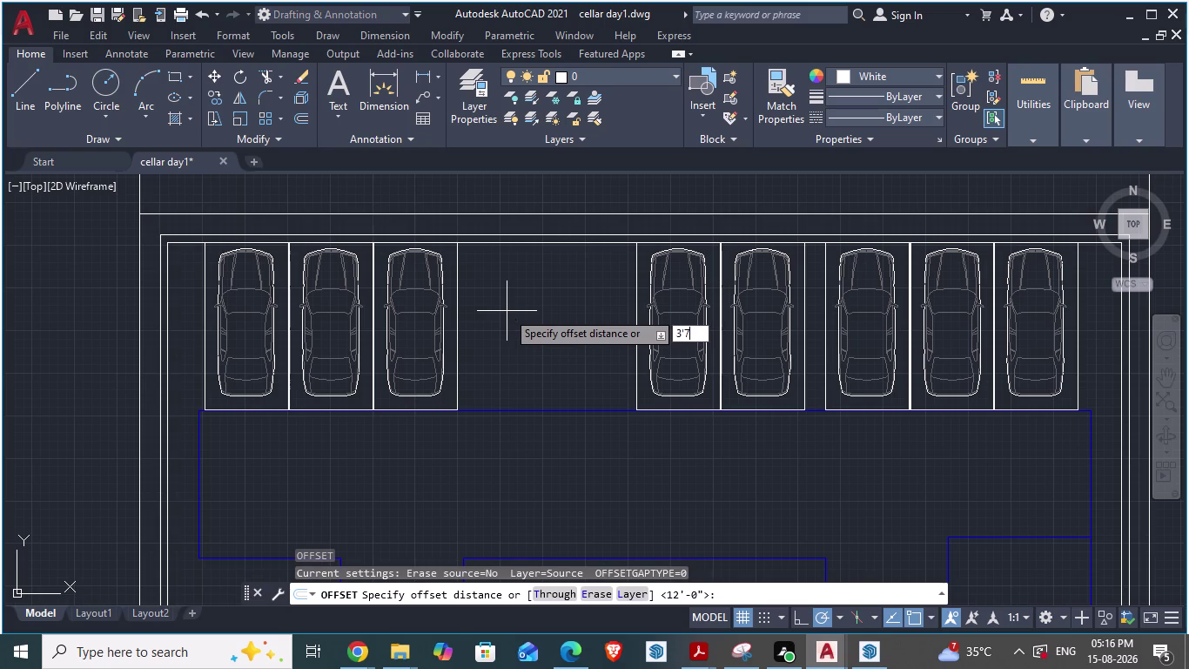
text(")
key(Return)
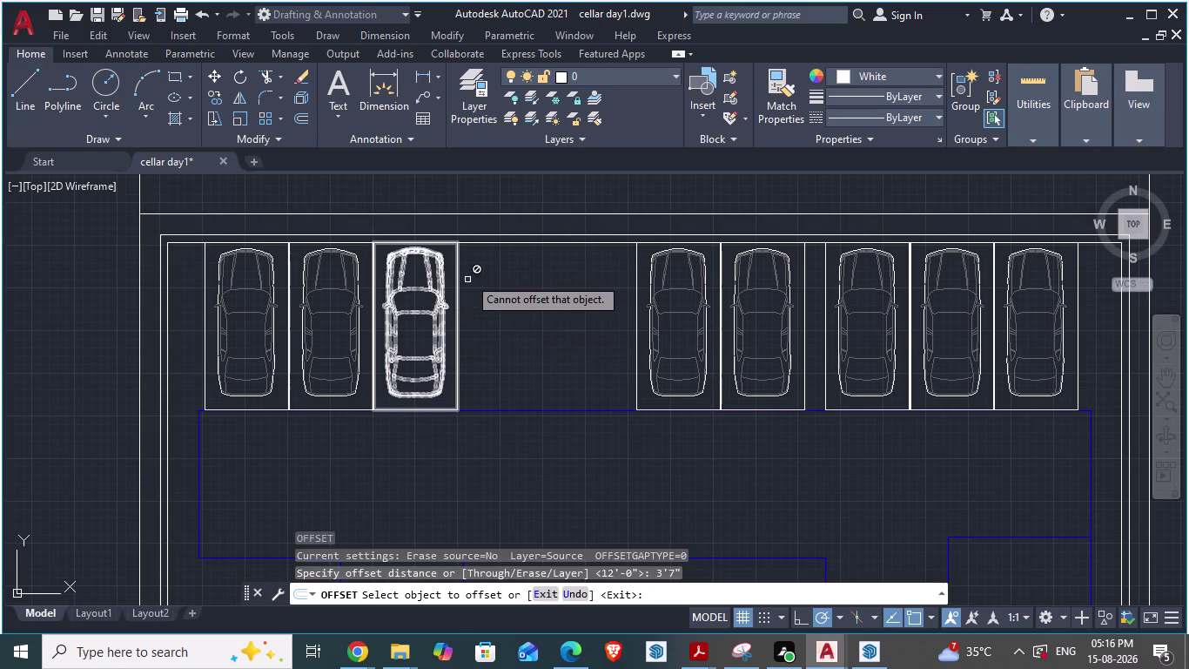
scroll(up, 3)
scroll(down, 3)
scroll(up, 3)
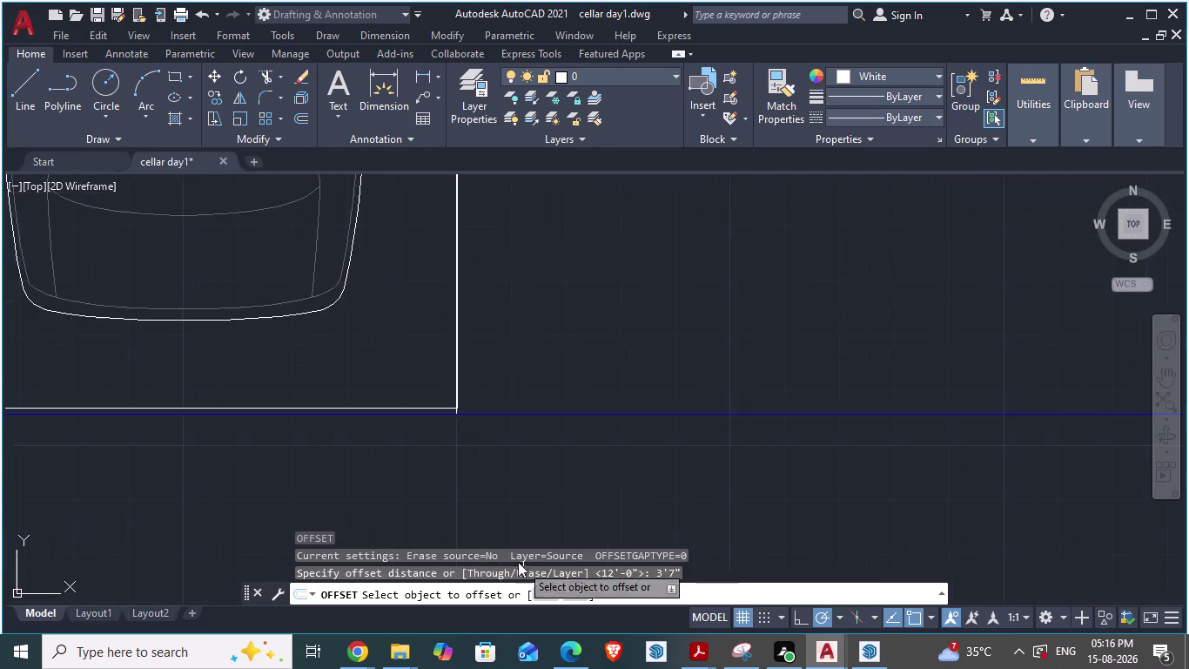
scroll(up, 3)
scroll(up, 3)
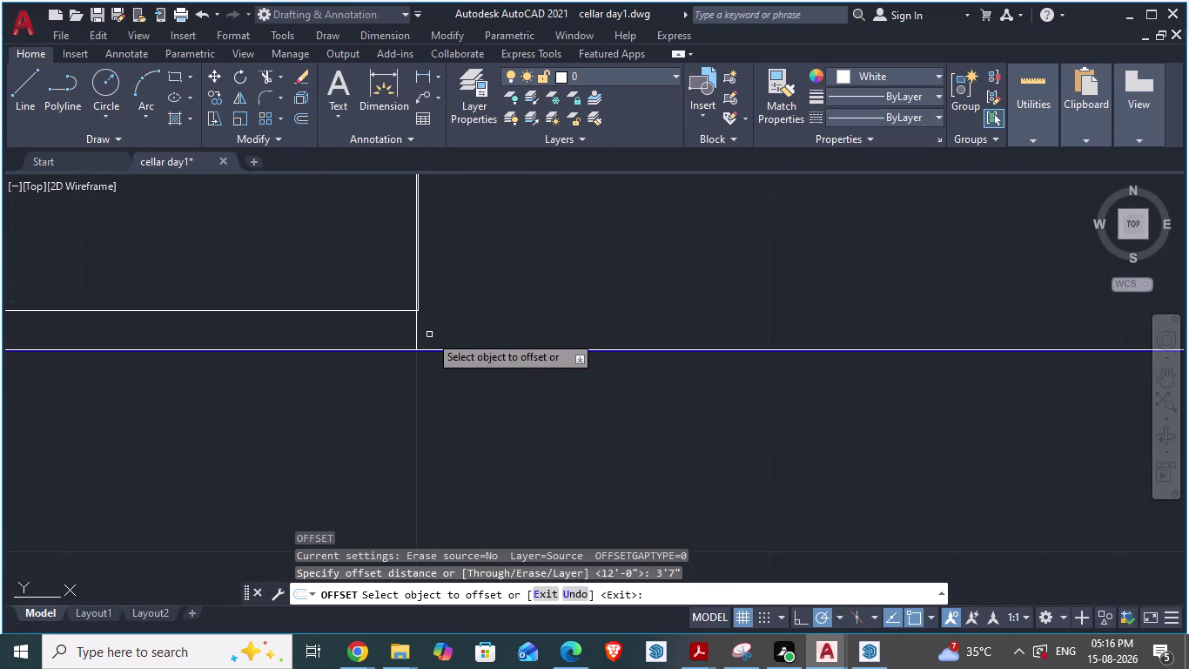
click(416, 333)
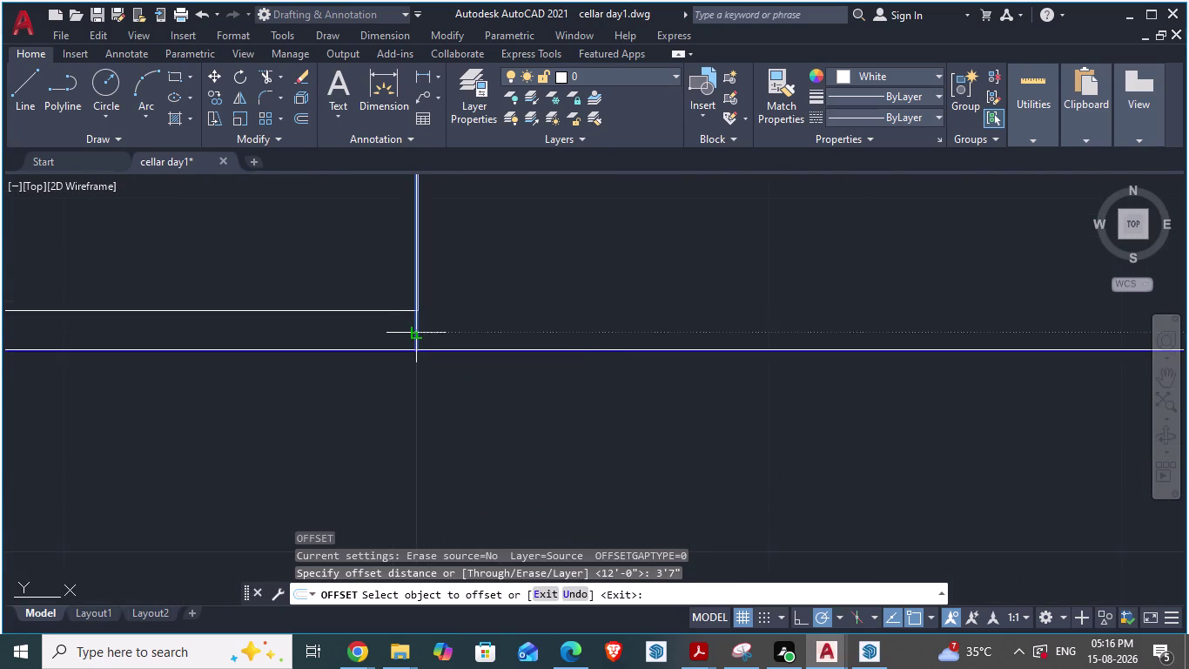
scroll(down, 3)
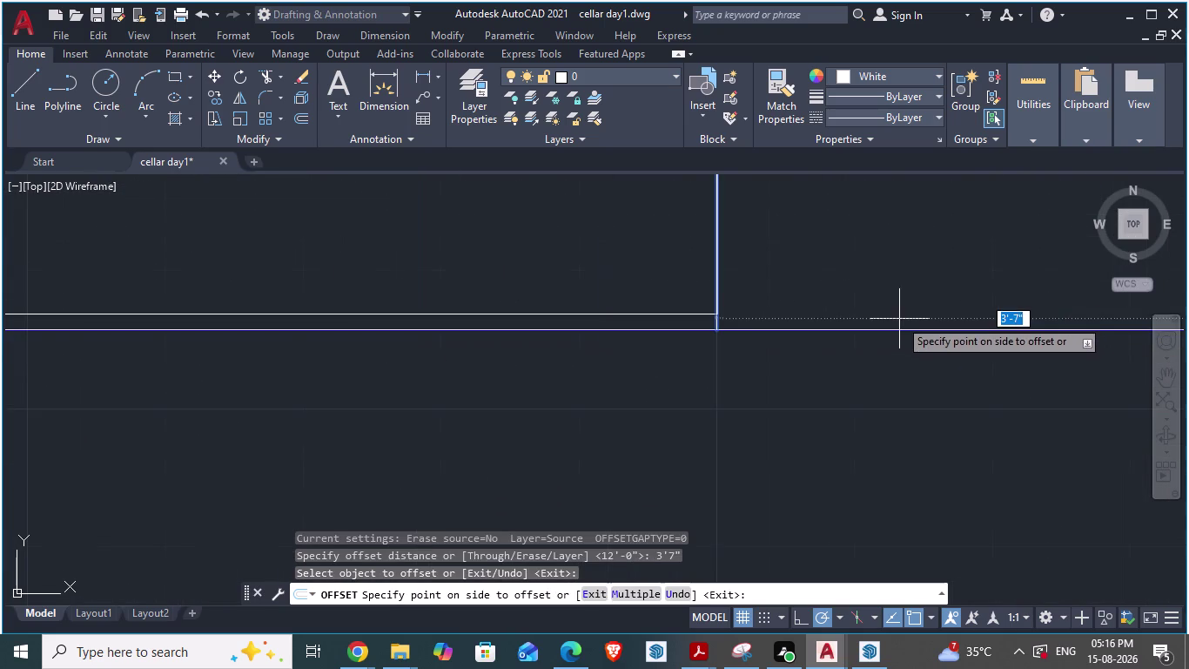
scroll(down, 3)
click(934, 289)
Cancel the leftover dimension in ARCH PLANS, return to cellar day1, and choose the car block.
scroll(down, 3)
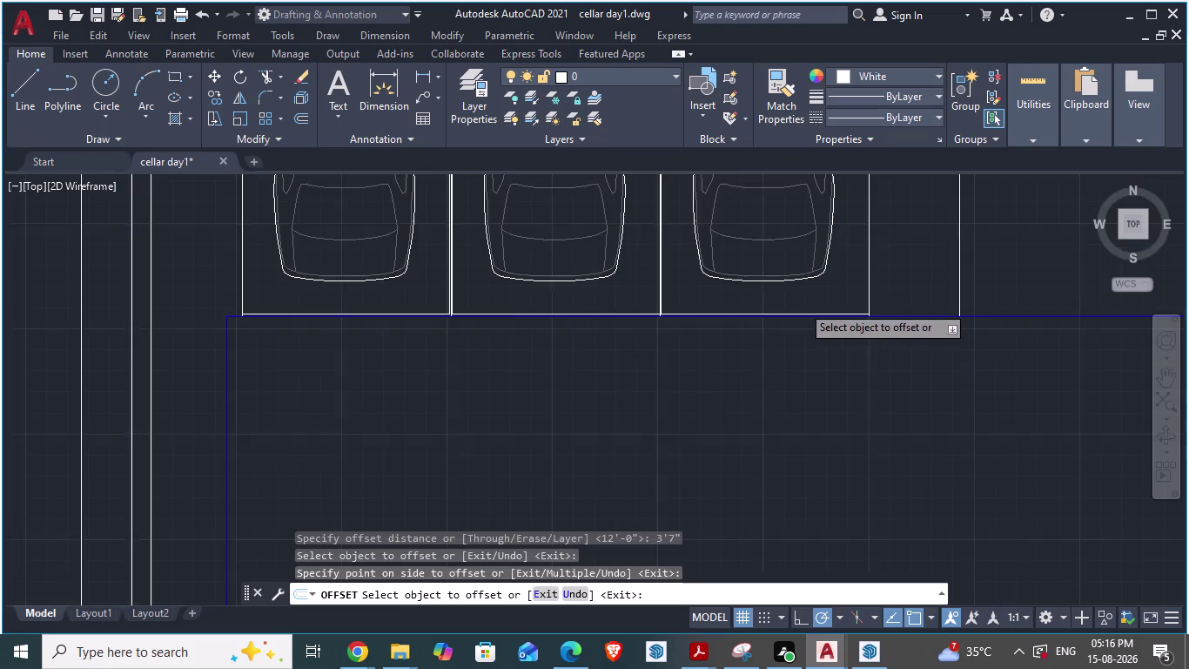
scroll(down, 3)
scroll(up, 3)
scroll(down, 3)
scroll(up, 3)
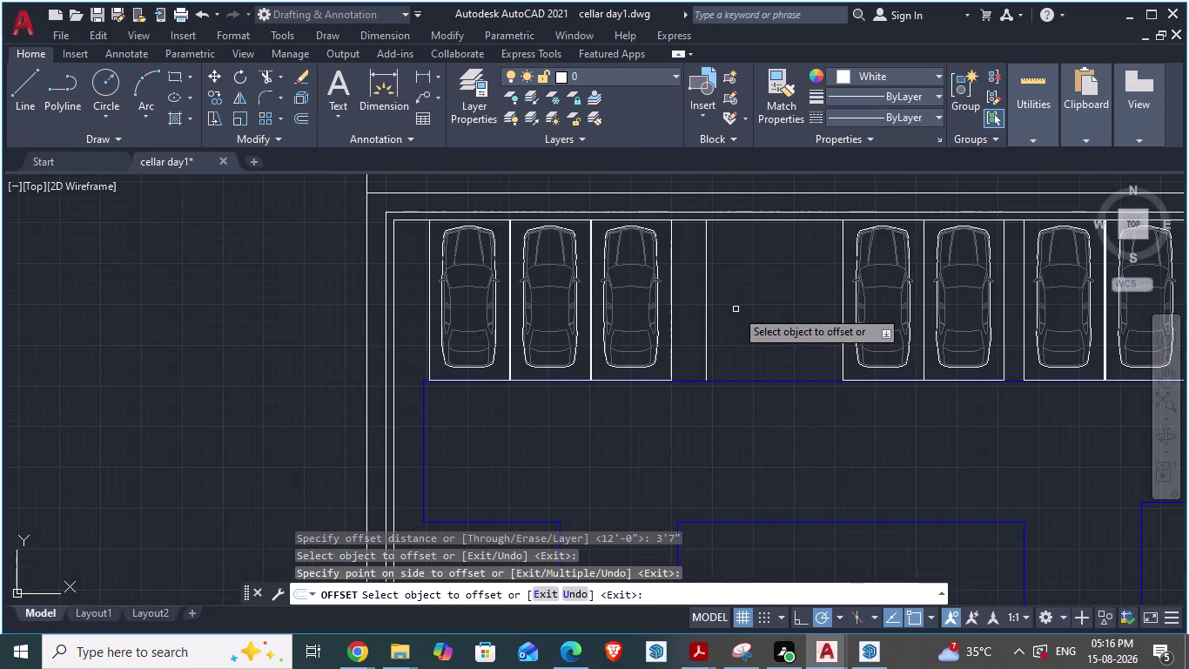
scroll(up, 3)
key(alt+Tab)
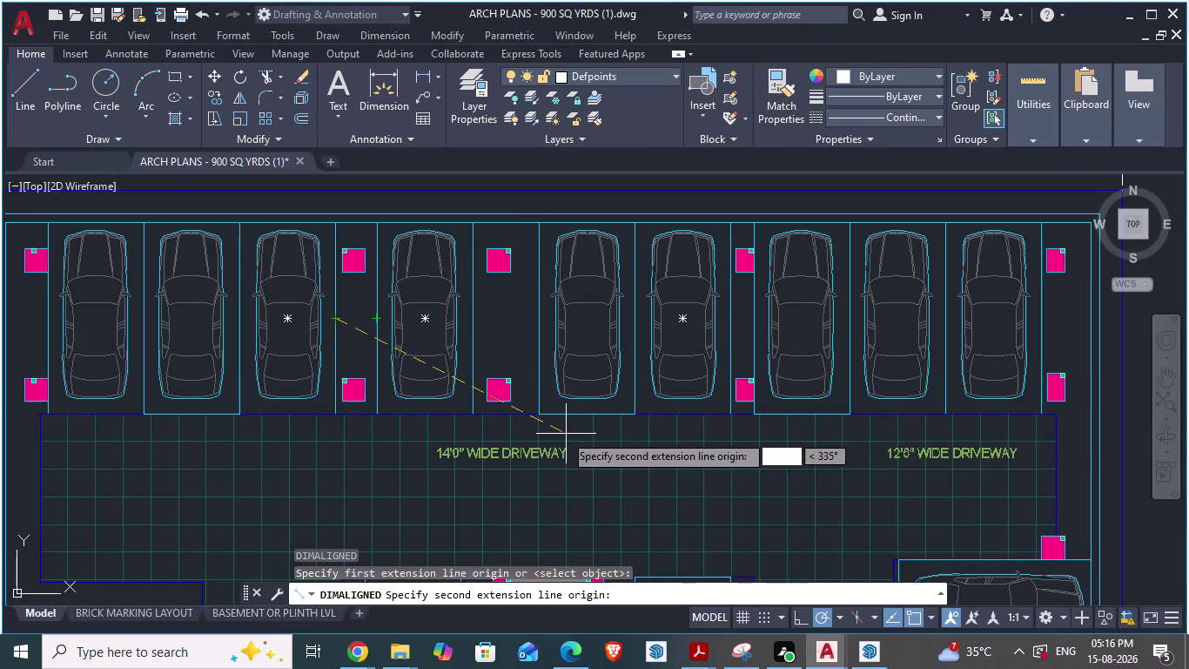
key(Escape)
scroll(down, 3)
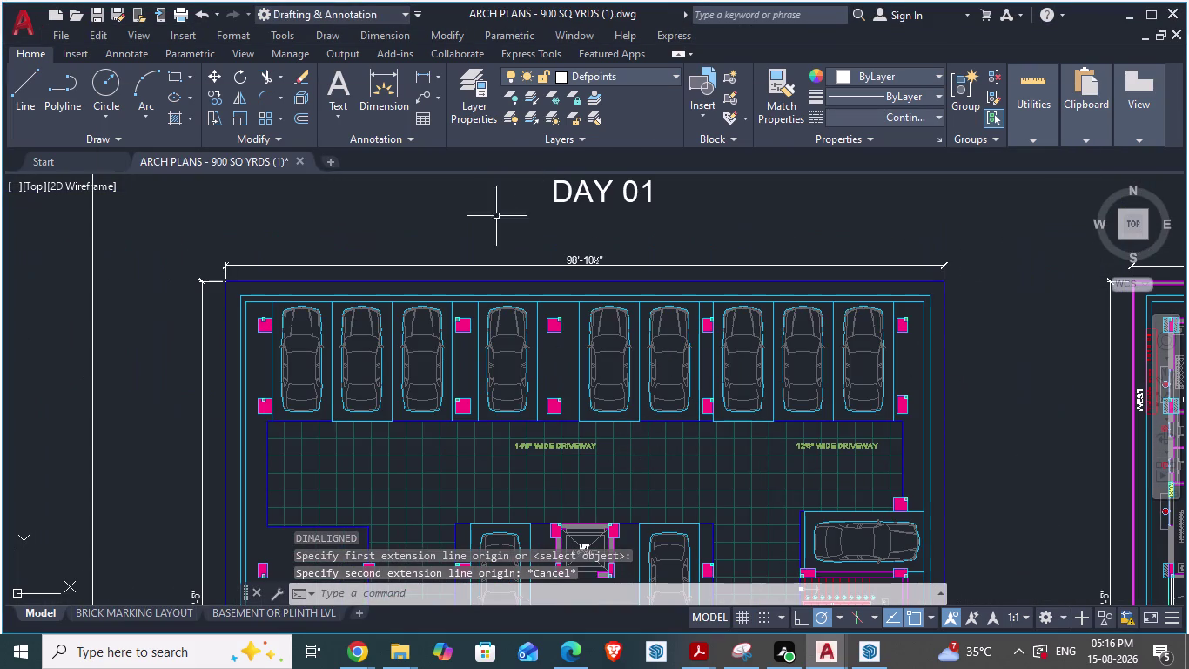
key(alt+Tab)
scroll(down, 3)
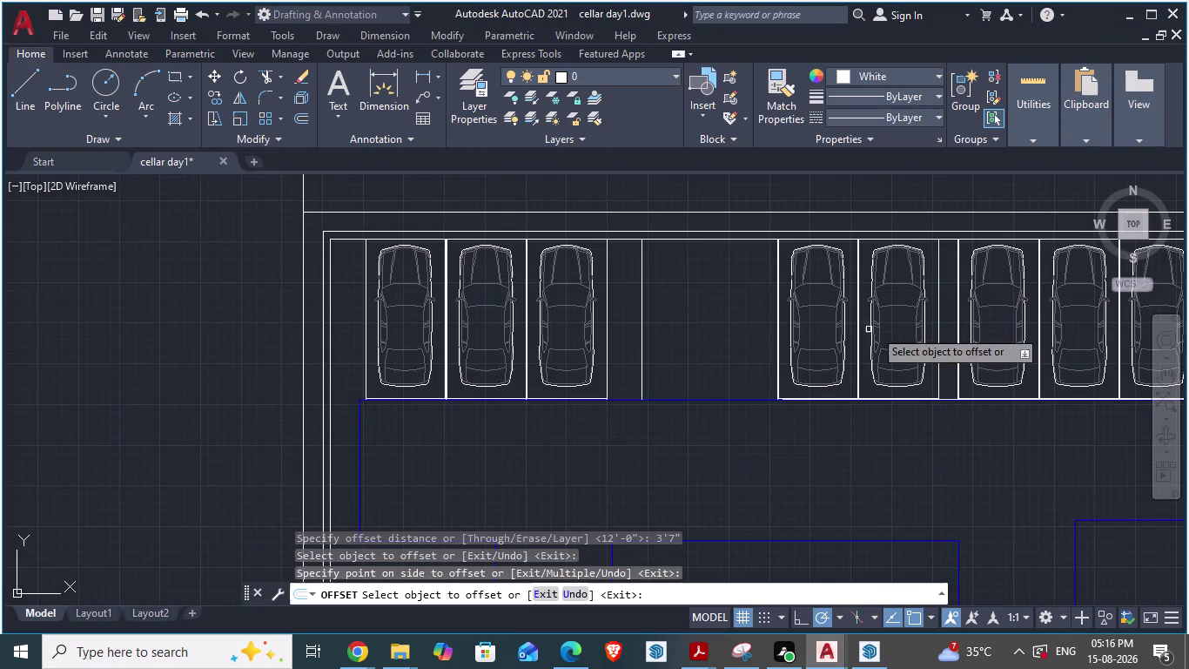
click(703, 117)
click(734, 183)
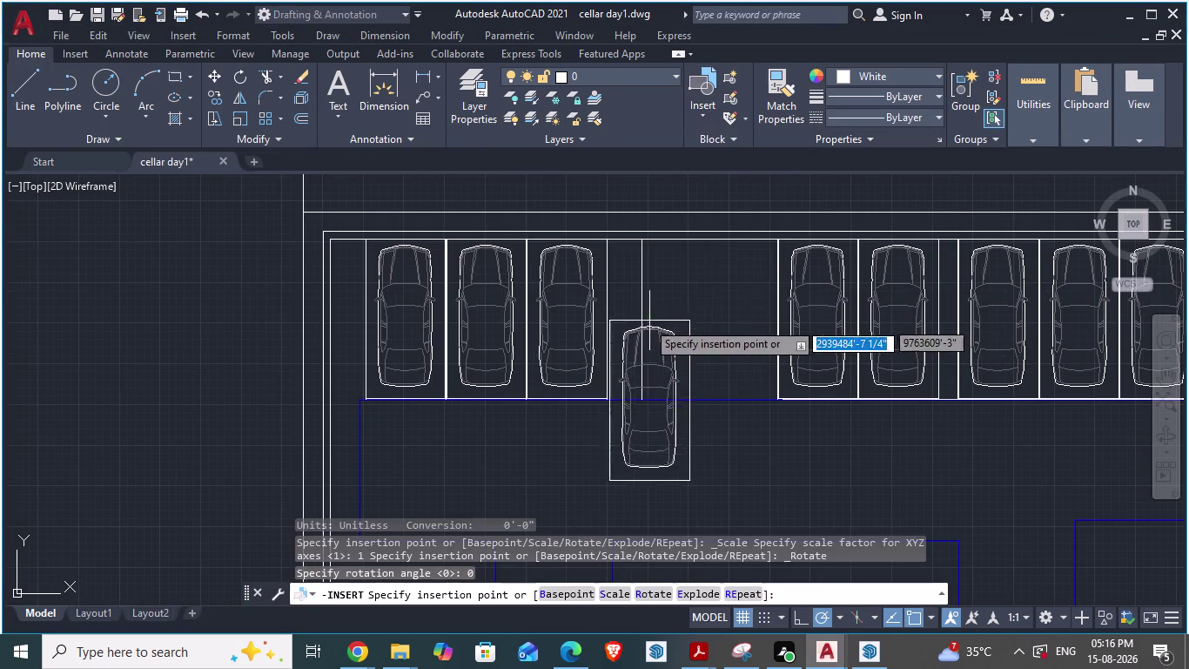
Place the car block in the gap beside the third stall.
click(687, 240)
scroll(up, 3)
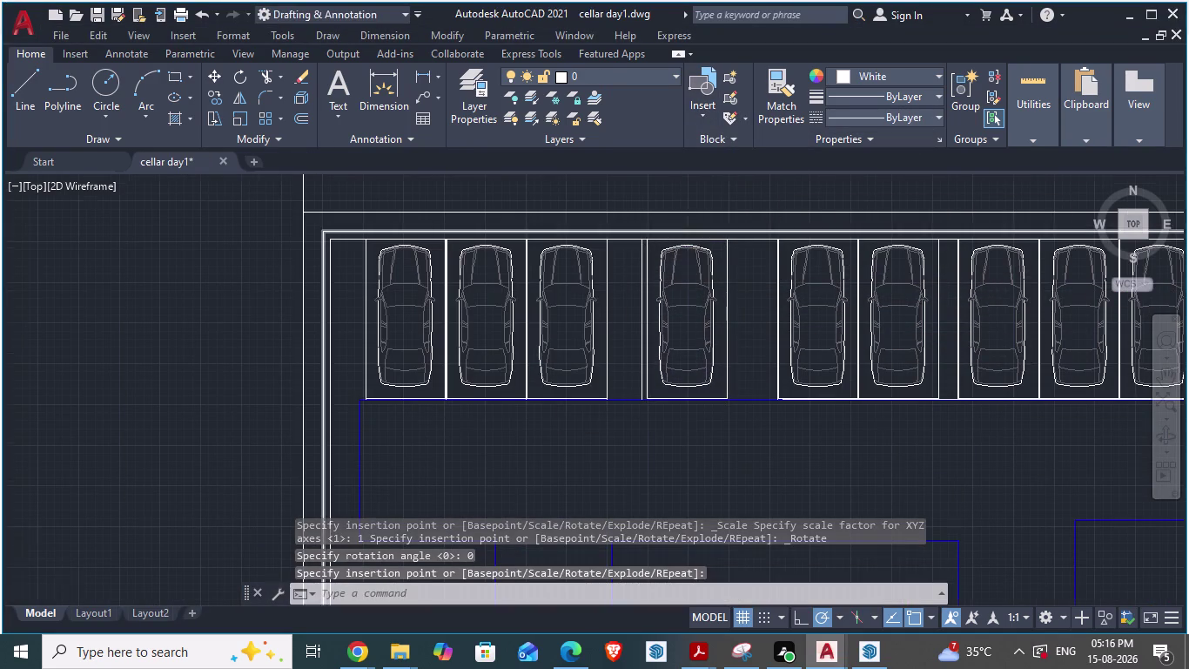
scroll(up, 3)
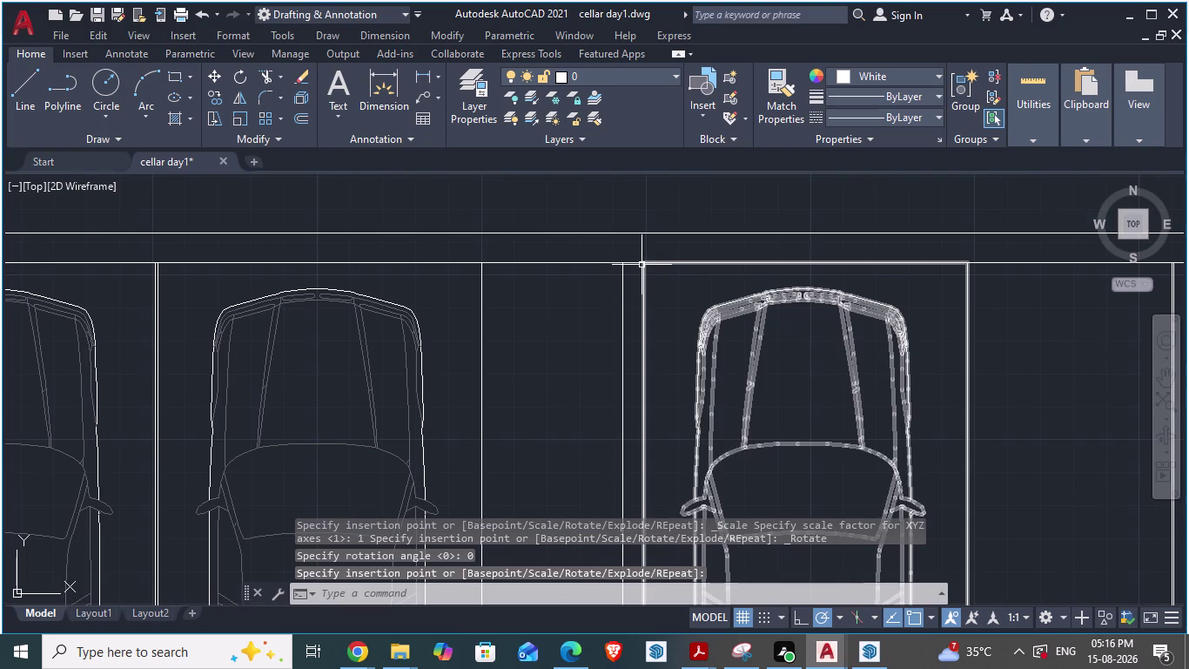
drag(642, 265, 646, 284)
key(Left)
key(Left)
key(Left)
key(Left)
key(Left)
key(Left)
key(m)
key(Return)
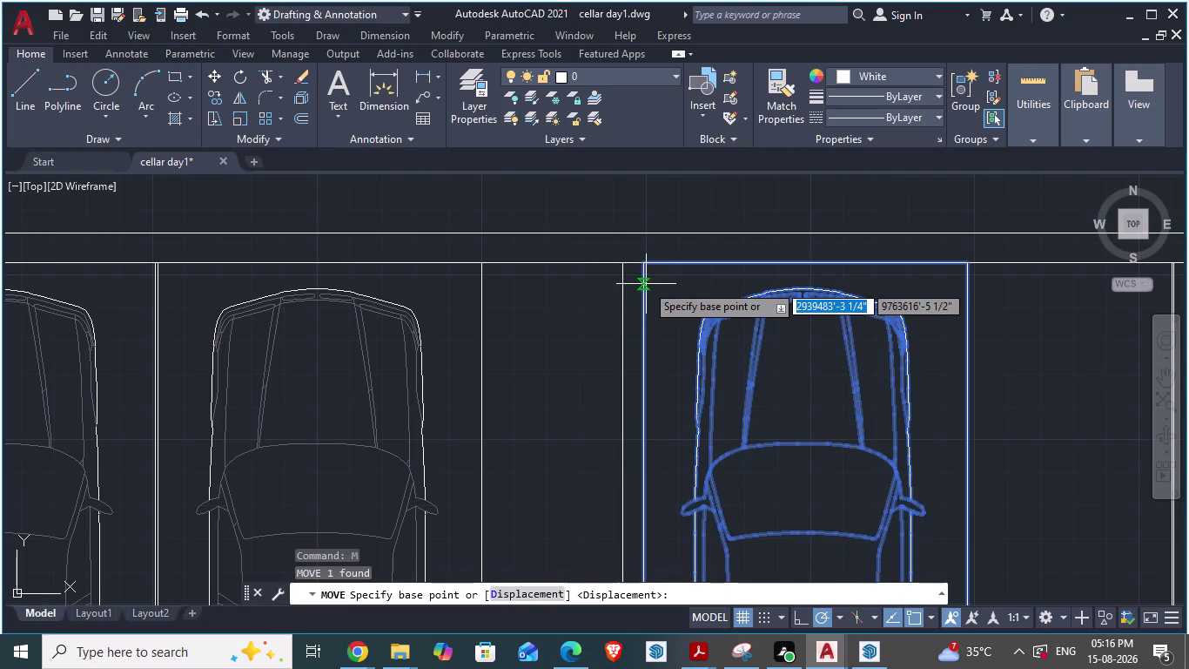
key(Escape)
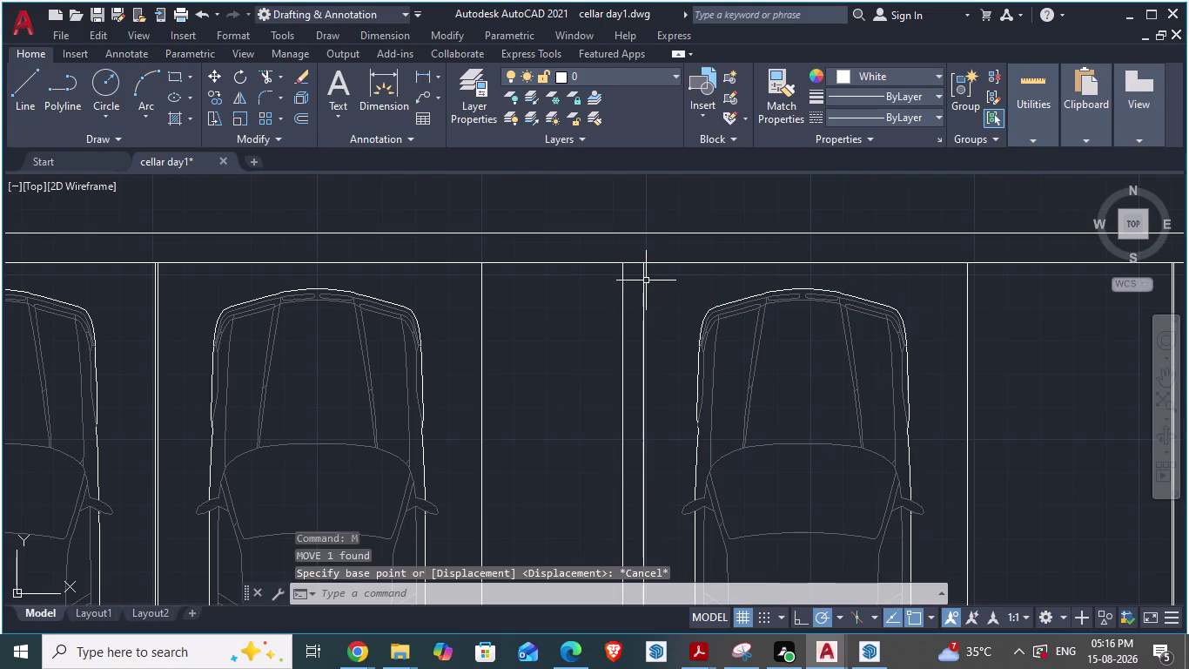
Select the new car and move it to snap onto the stall corner.
click(620, 289)
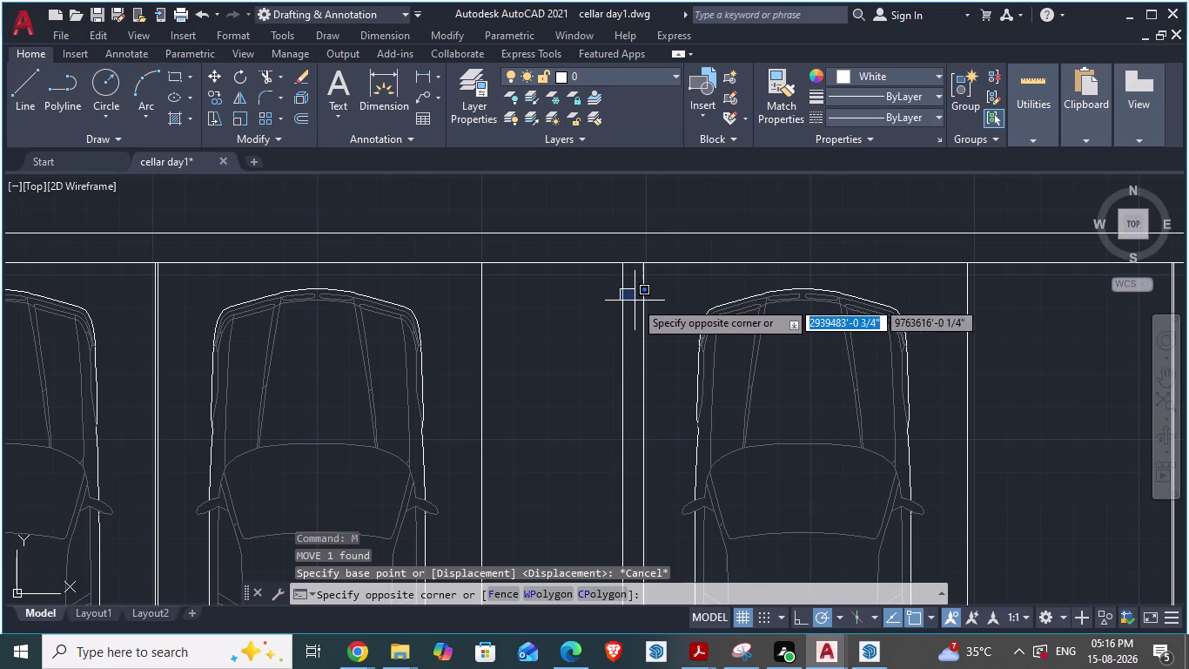
key(Escape)
click(724, 350)
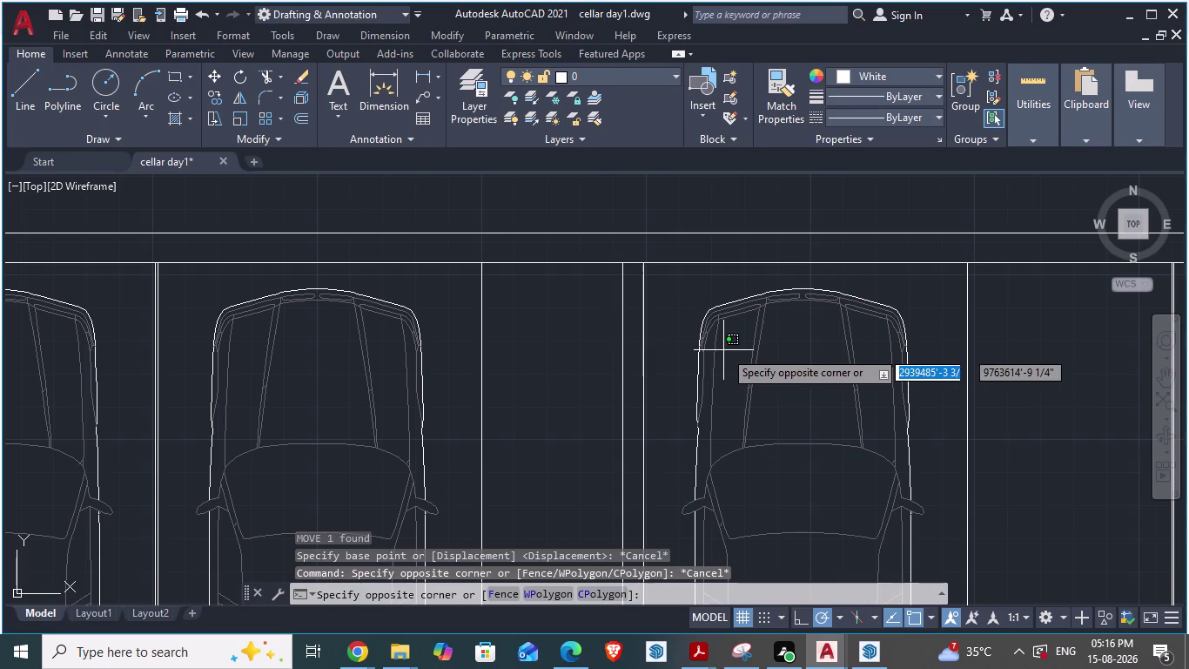
click(719, 336)
click(711, 324)
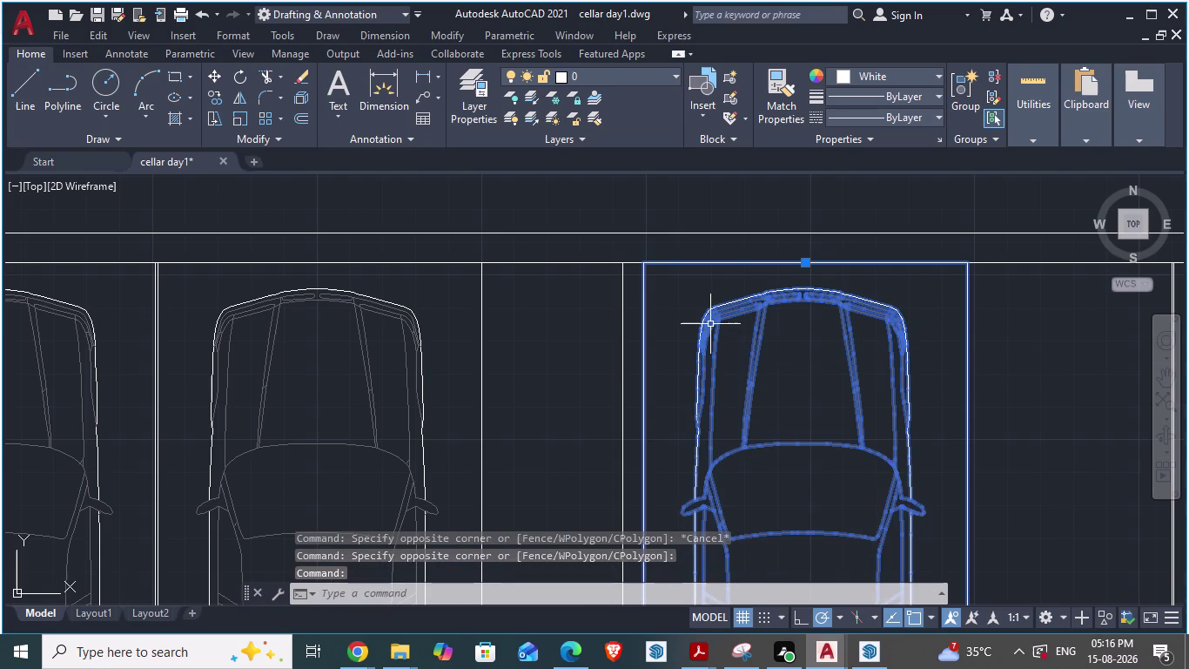
key(m)
key(Return)
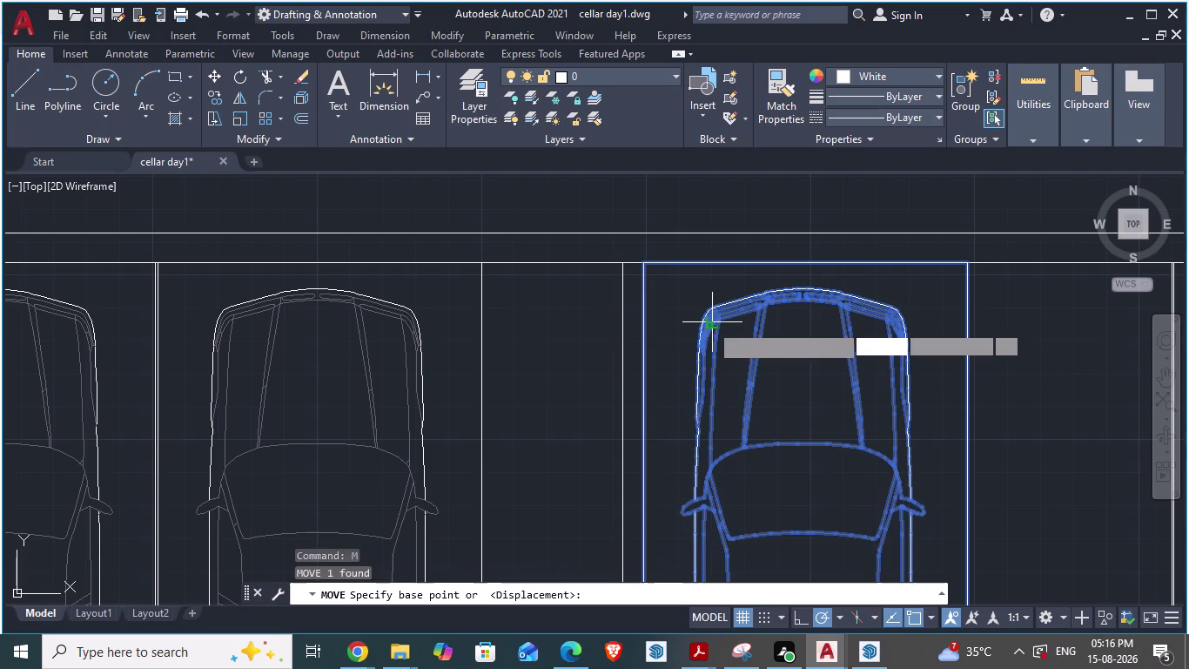
scroll(up, 3)
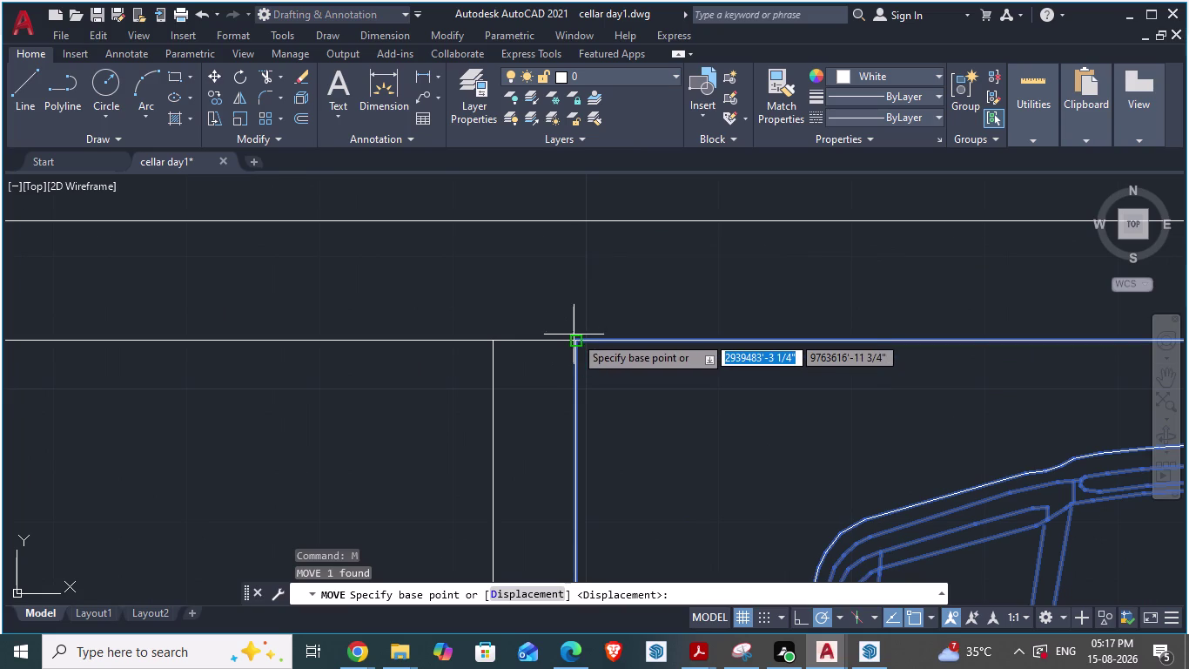
drag(577, 336, 496, 339)
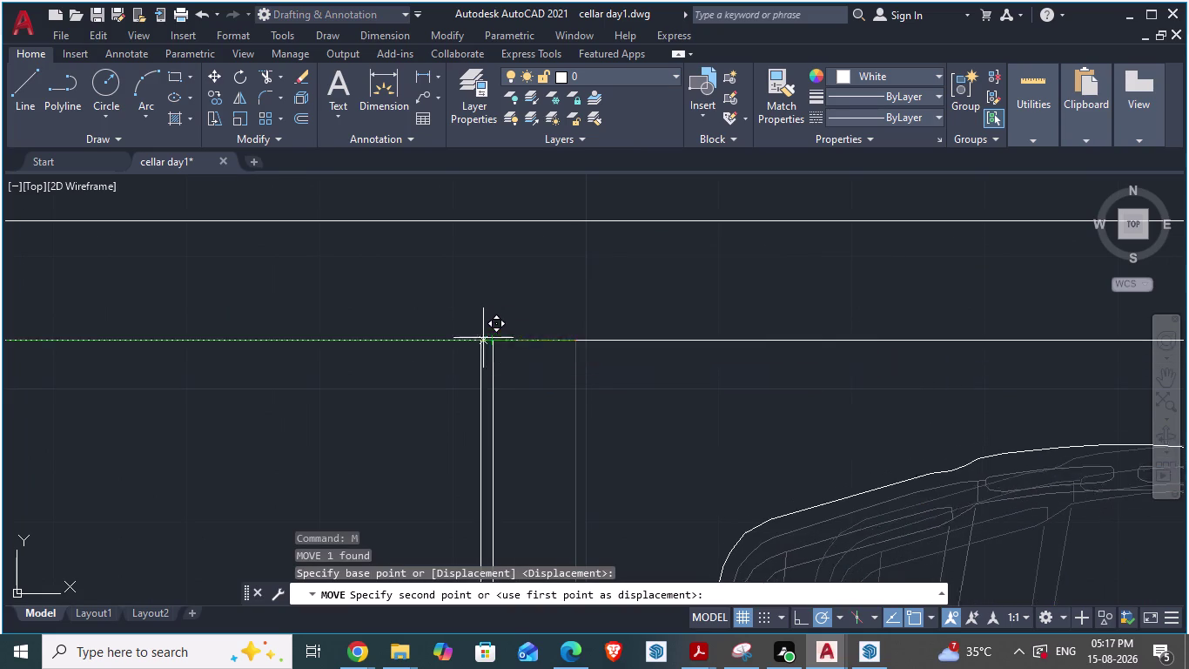
click(488, 341)
key(Escape)
scroll(down, 3)
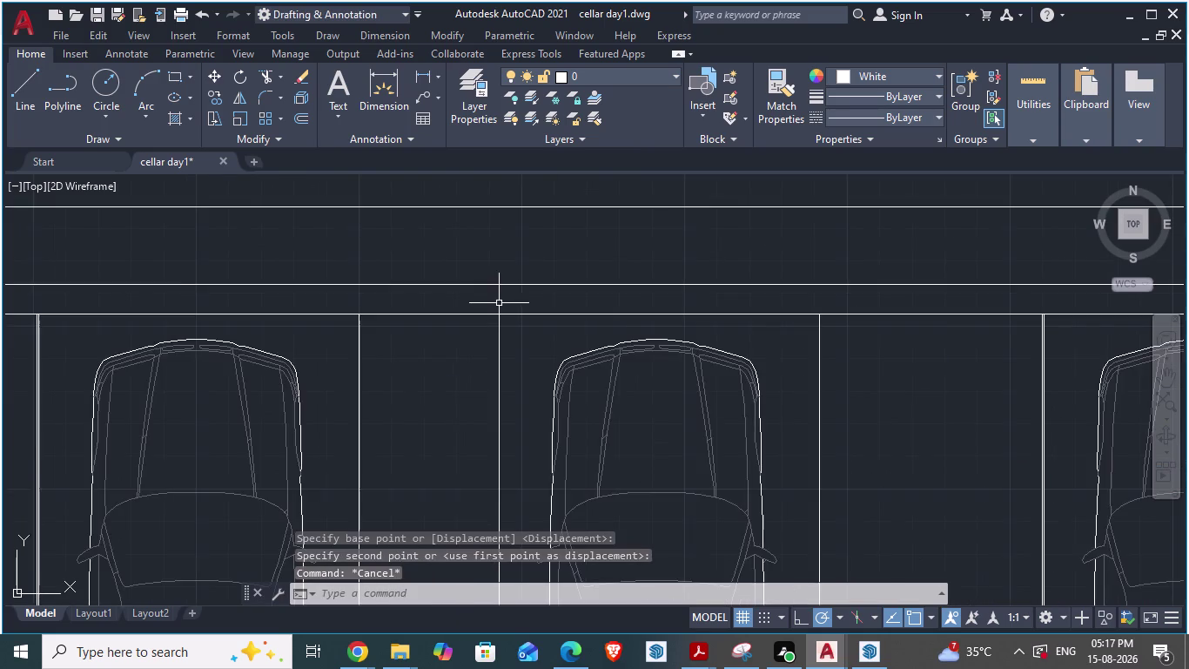
scroll(down, 3)
scroll(down, 3)
scroll(up, 3)
scroll(down, 3)
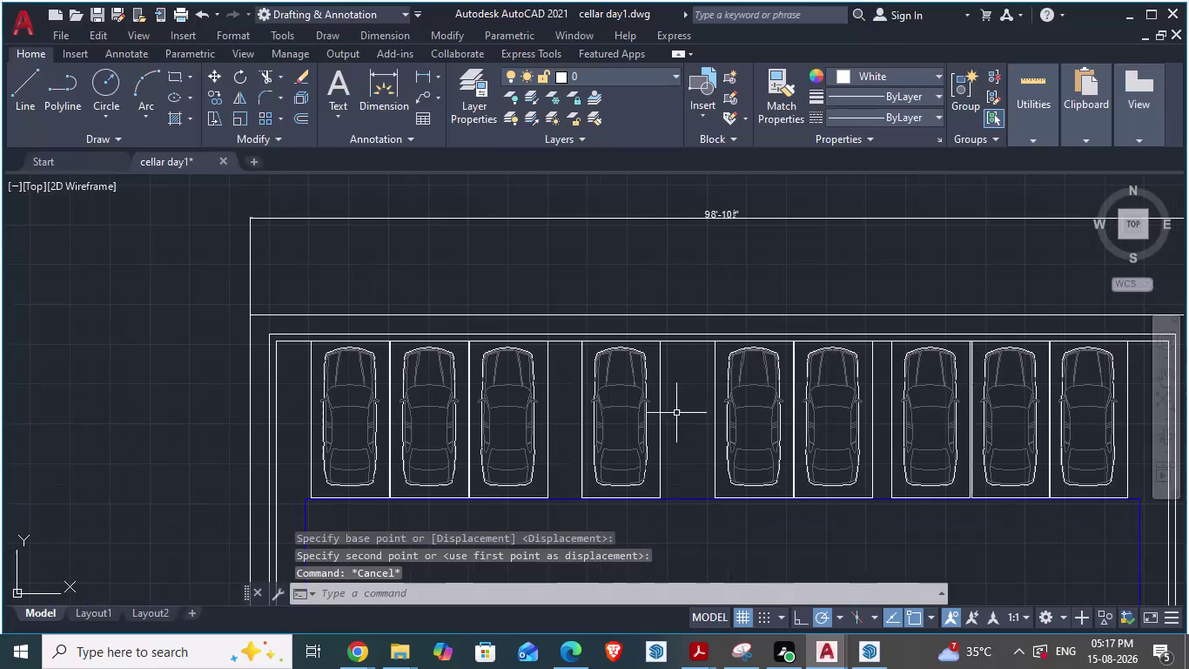
Zoom around the cellar day1 layout and save the drawing.
scroll(up, 3)
scroll(down, 3)
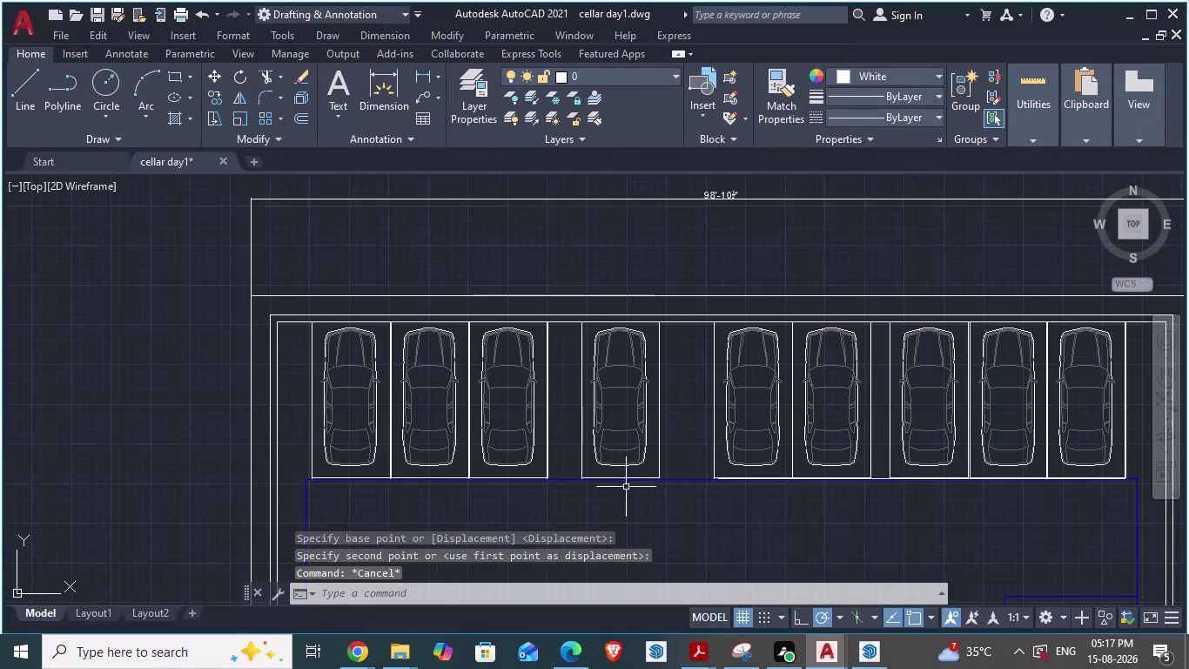
scroll(down, 3)
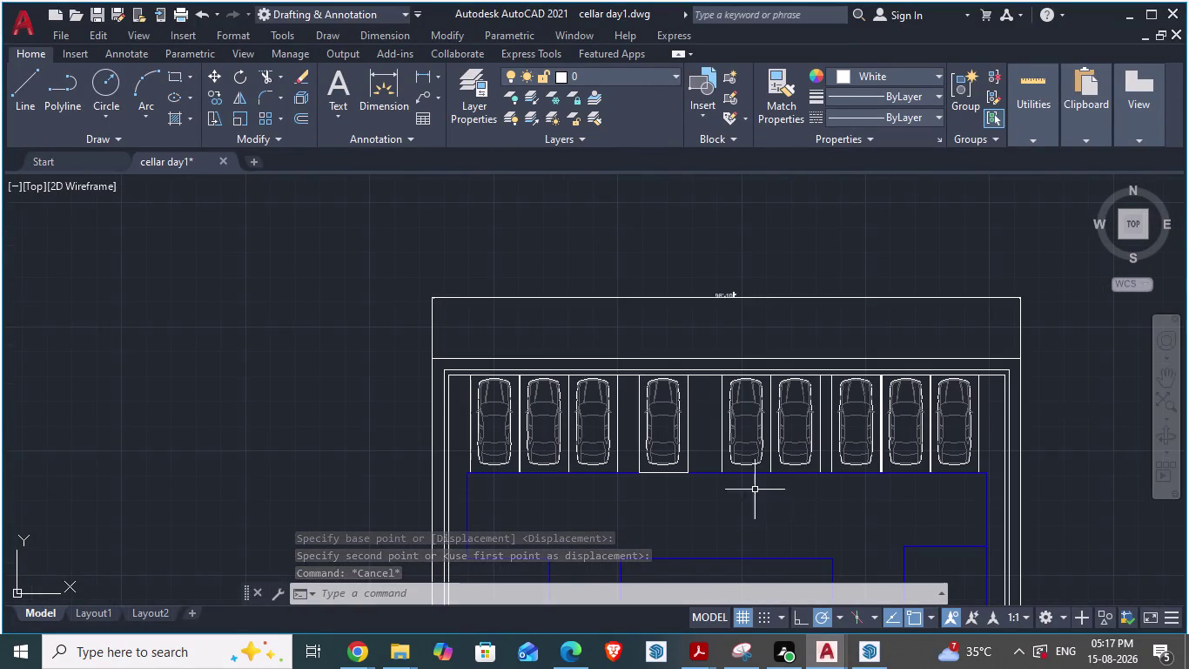
scroll(up, 3)
scroll(down, 3)
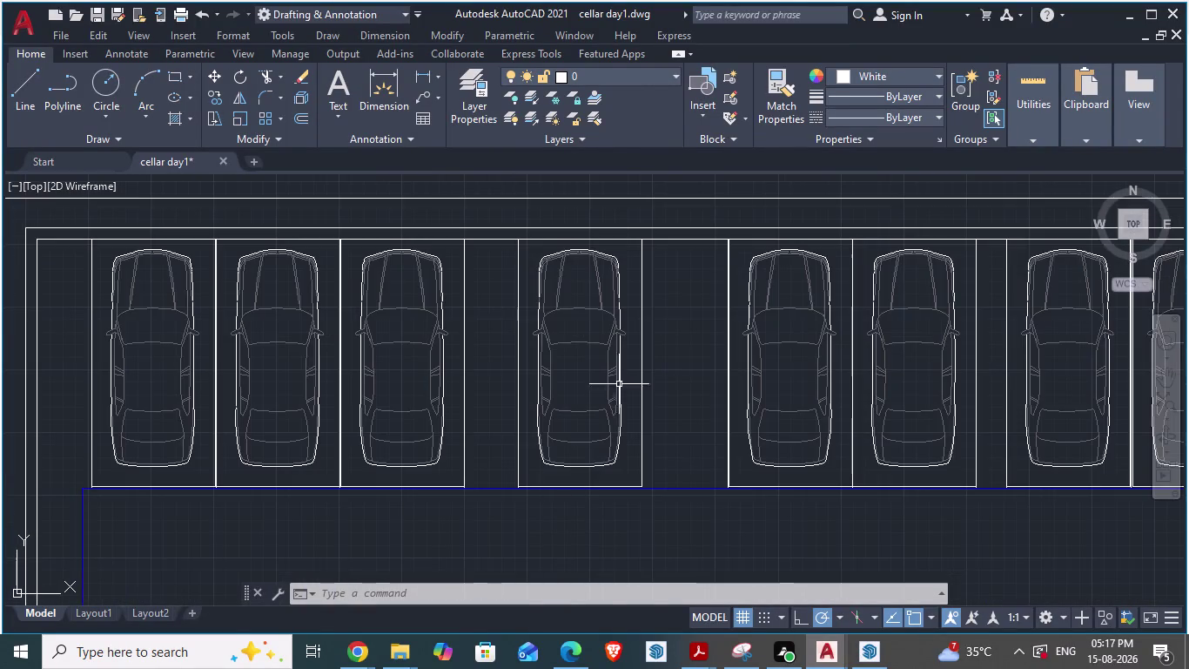
scroll(up, 3)
scroll(down, 3)
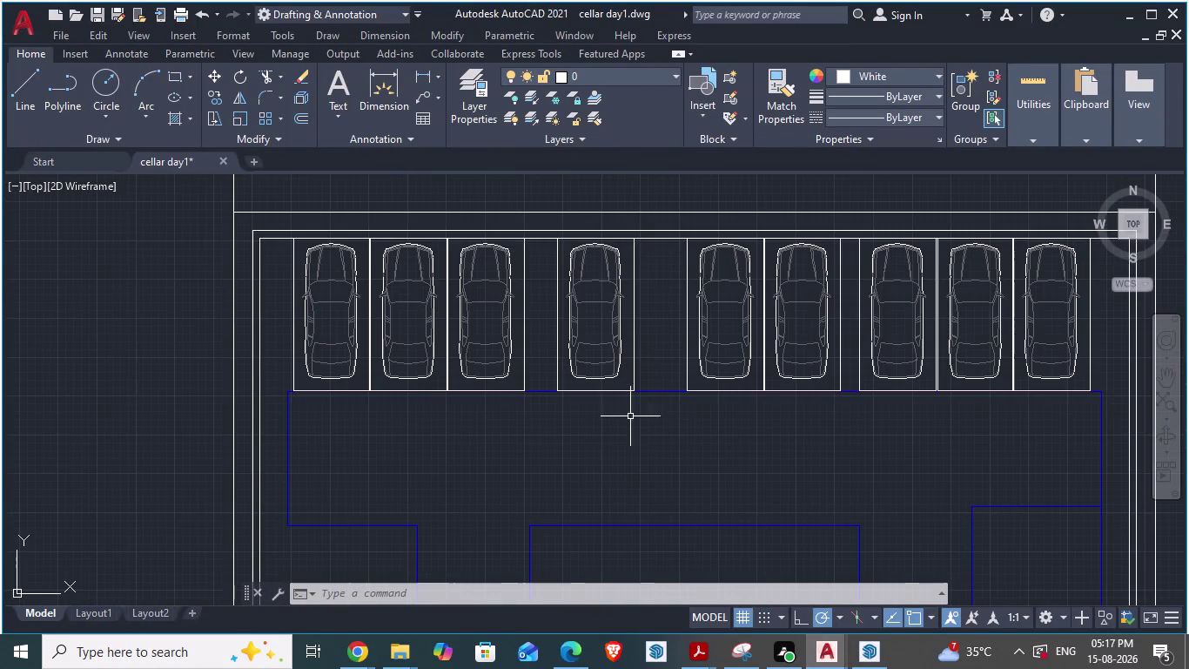
scroll(up, 3)
scroll(down, 3)
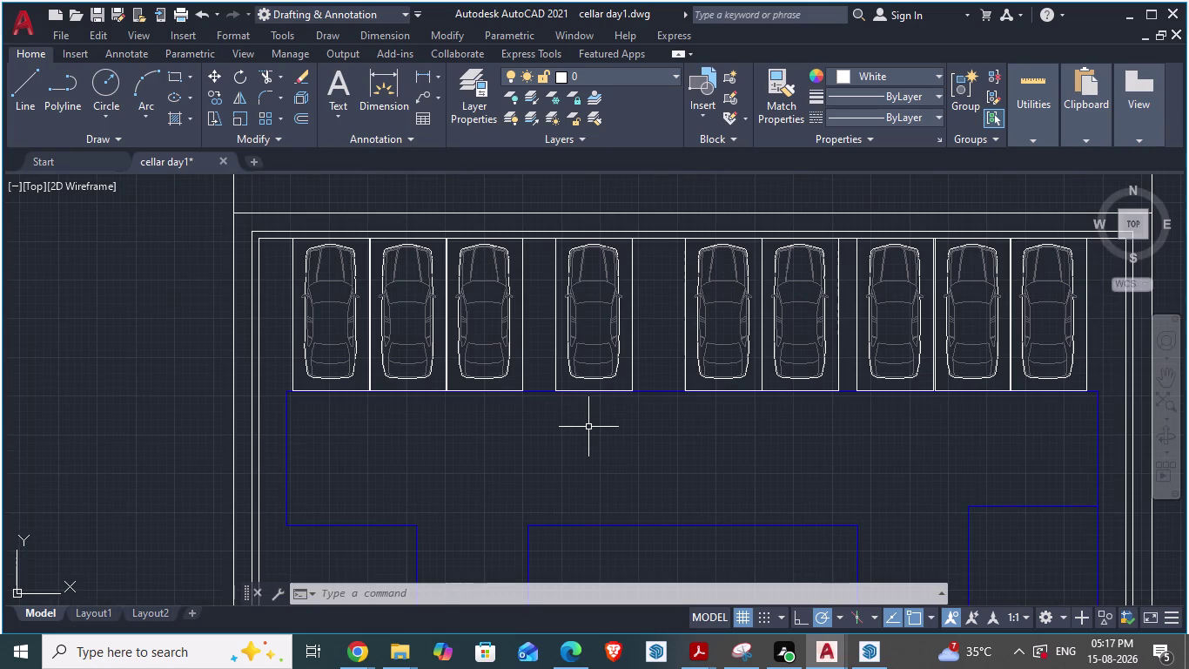
key(ctrl+s)
Zoom into the 14'0" WIDE DRIVEWAY label in ARCH PLANS and open it for editing.
key(alt+Tab)
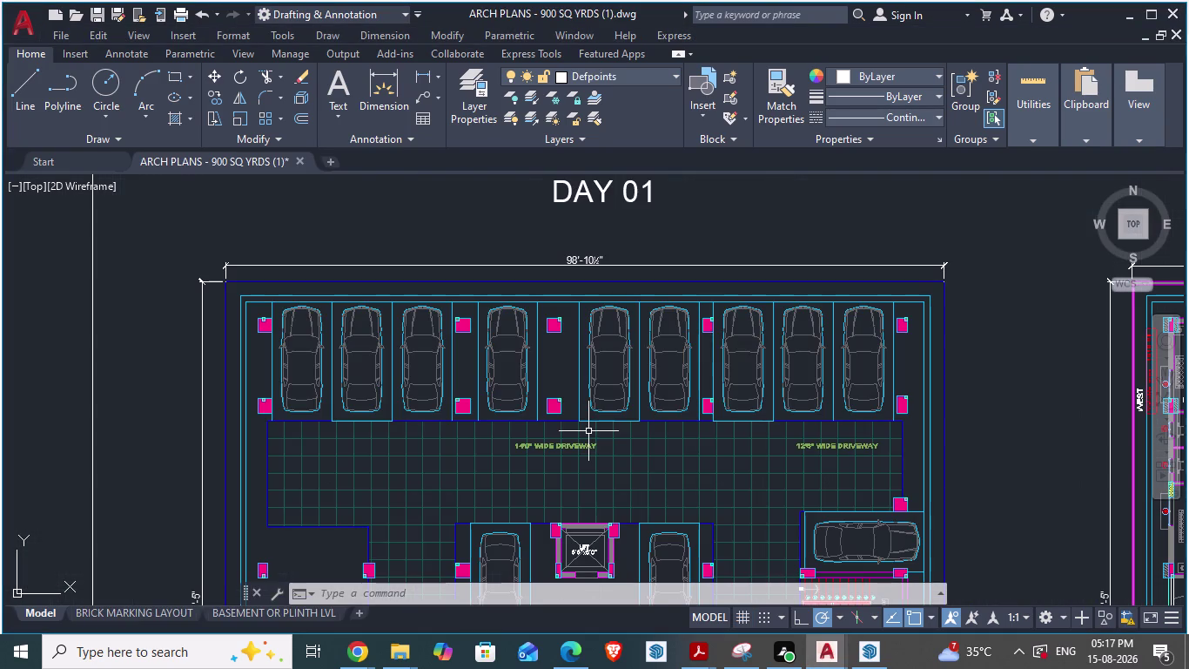
key(alt+Tab)
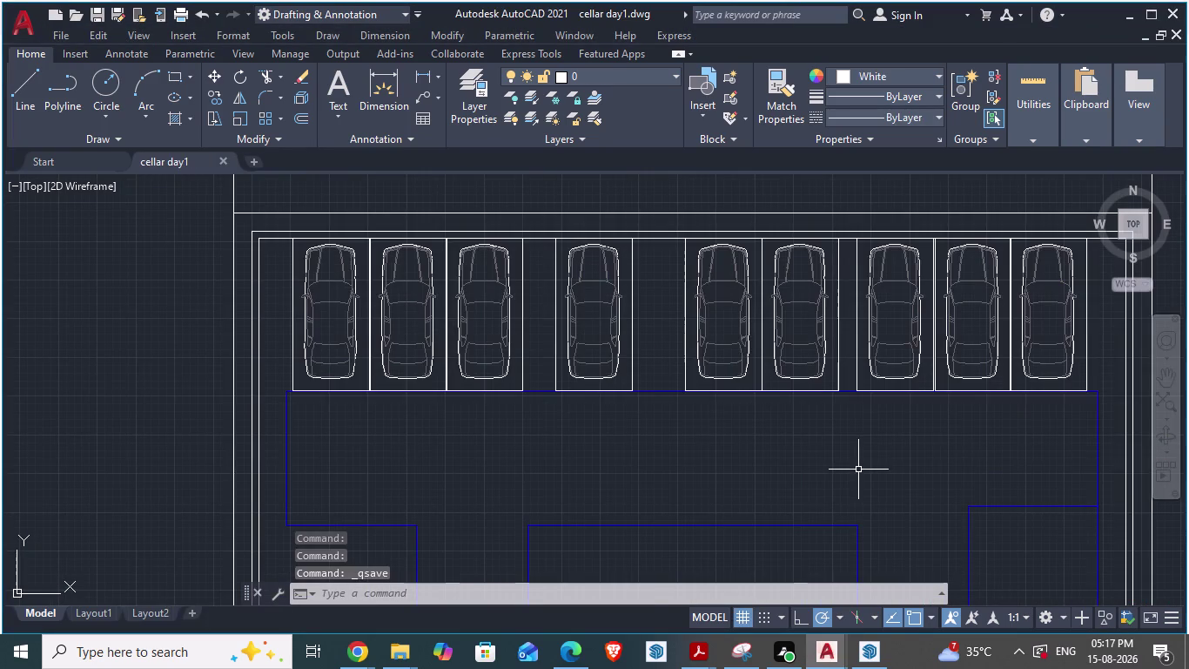
key(alt+Tab)
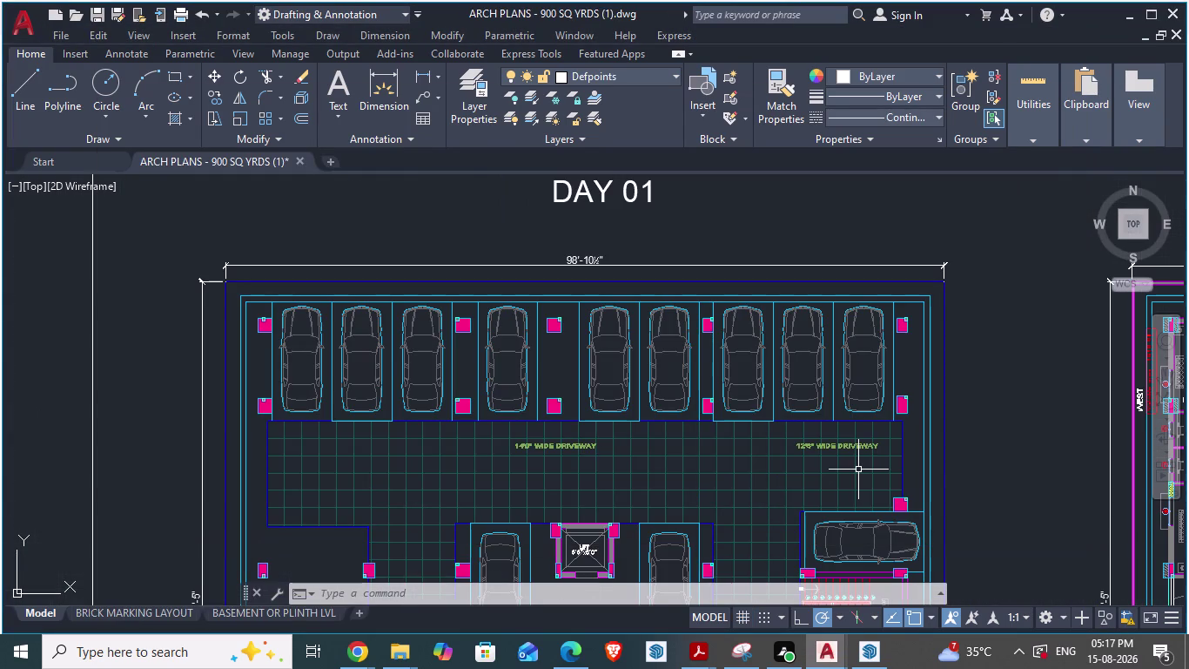
scroll(up, 3)
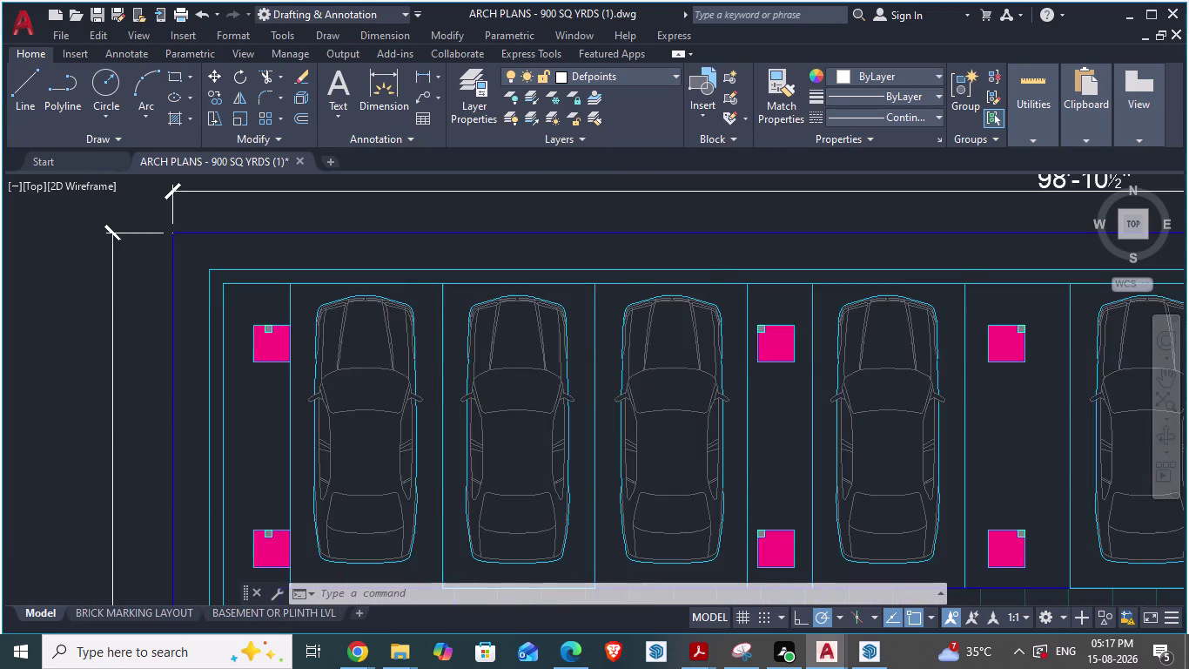
scroll(up, 3)
scroll(down, 3)
key(alt+Tab)
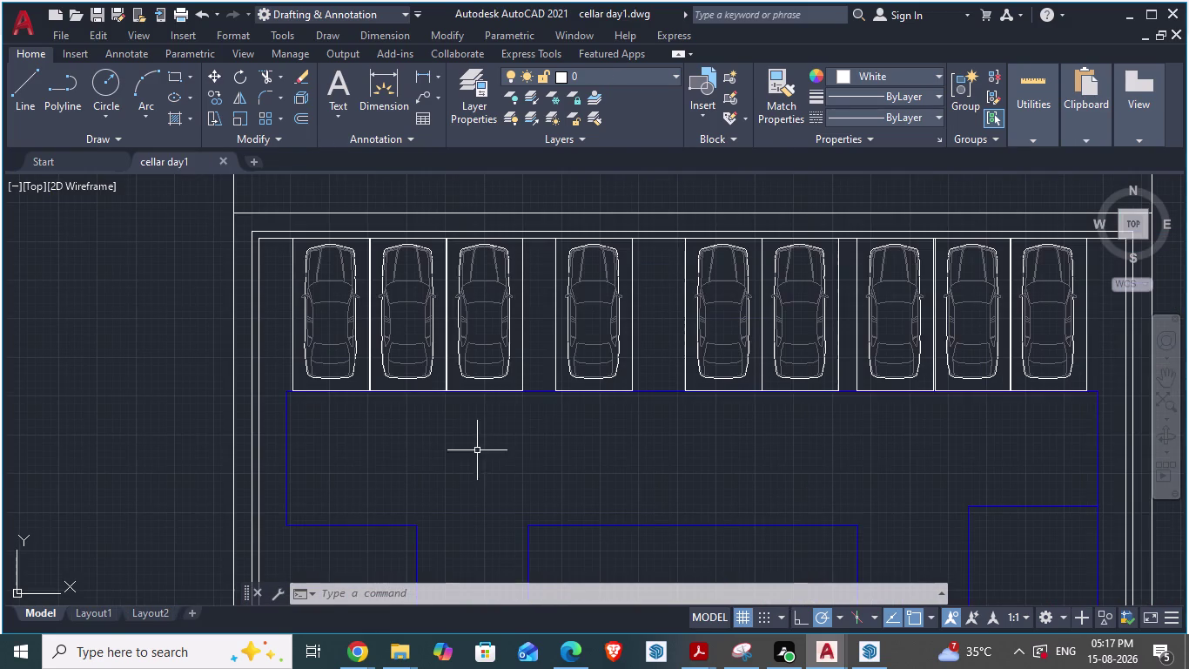
key(alt+Tab)
scroll(down, 3)
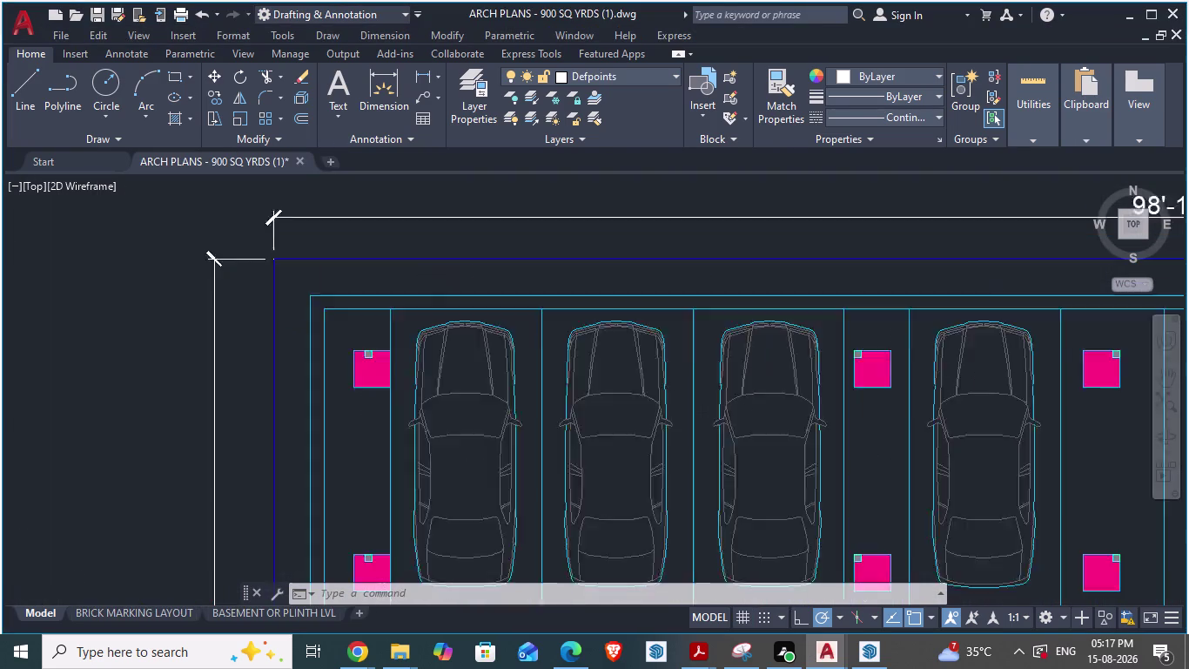
scroll(up, 3)
scroll(down, 3)
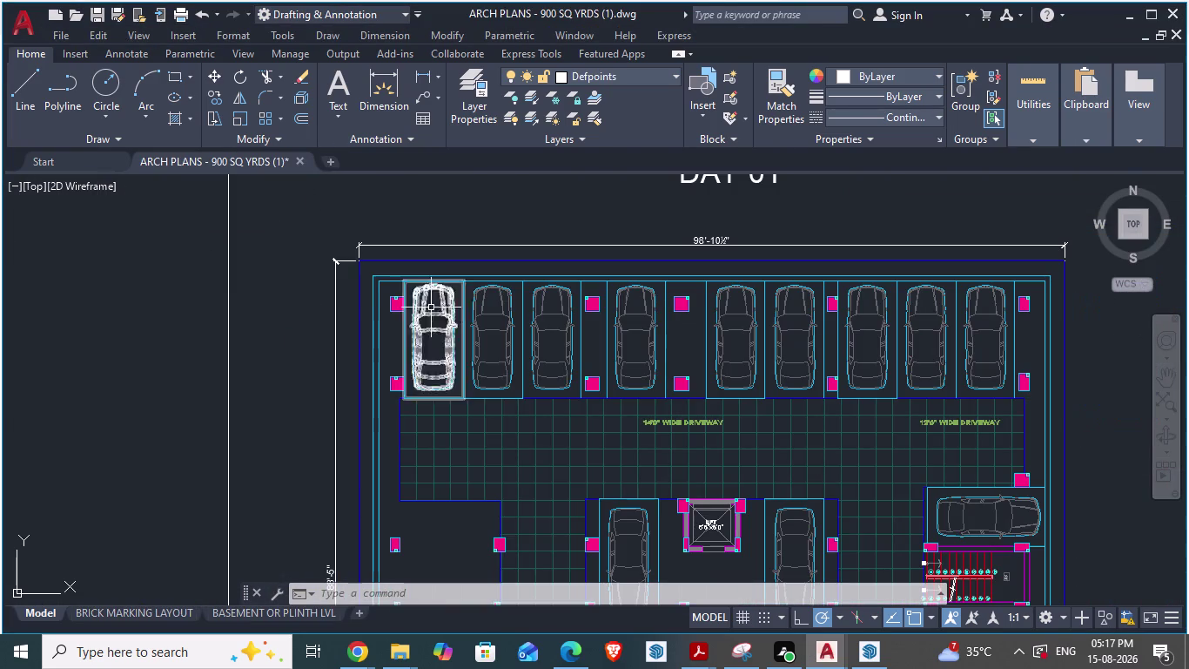
key(alt+Tab)
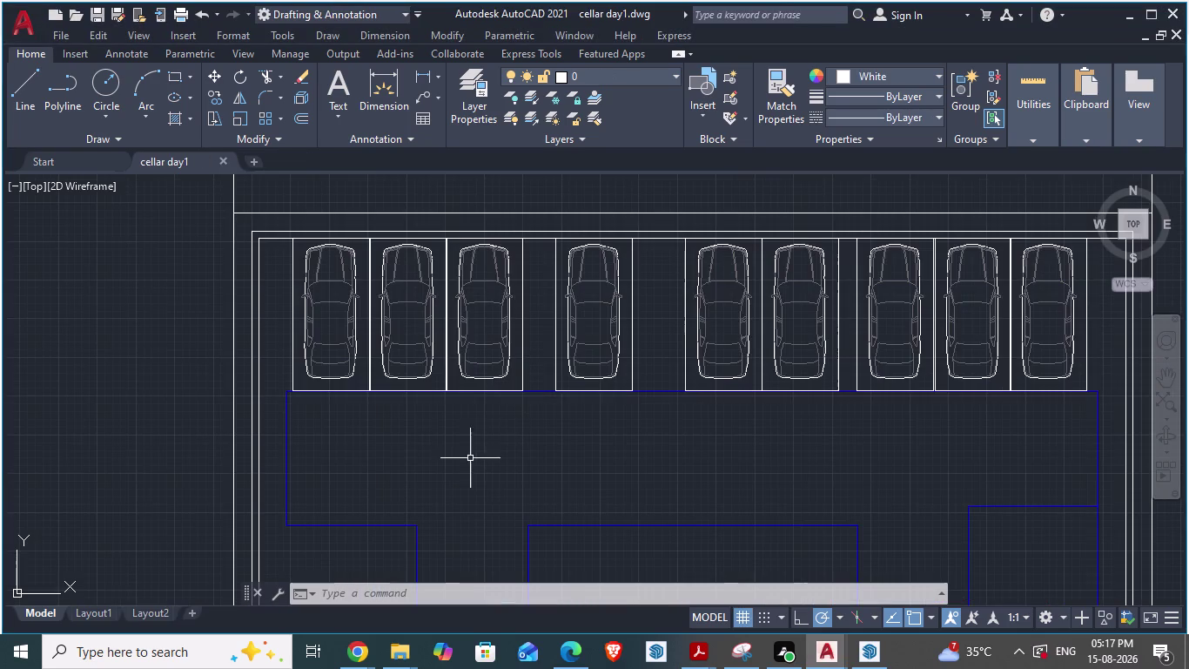
key(alt+Tab)
scroll(up, 3)
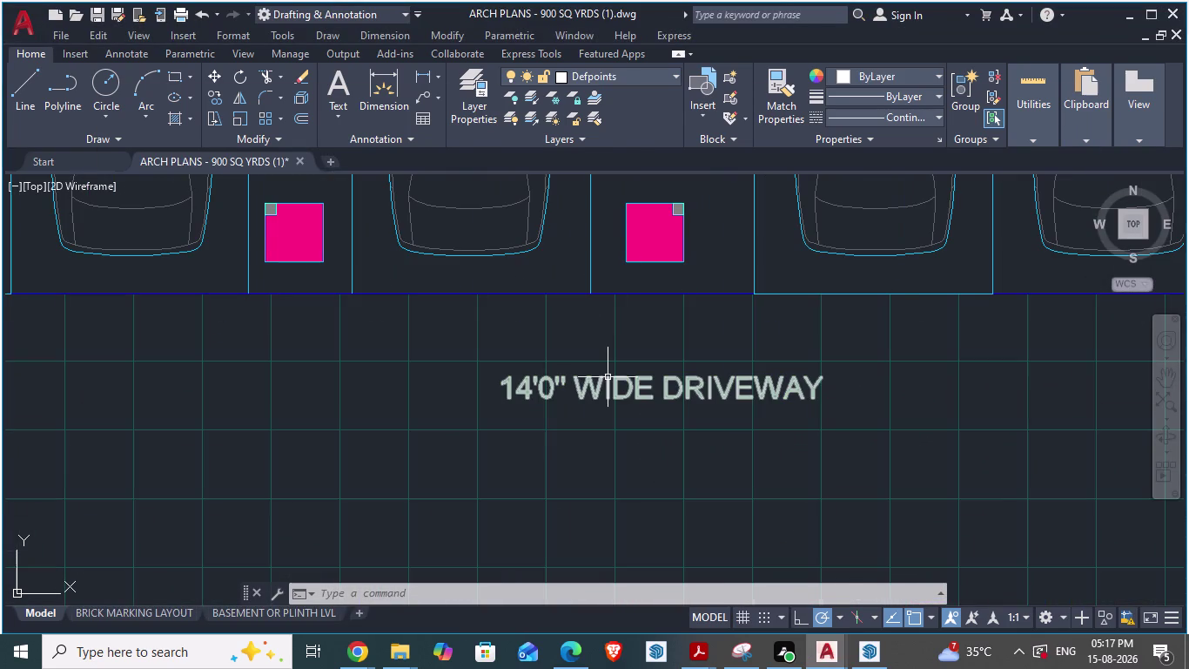
click(598, 384)
double_click(730, 377)
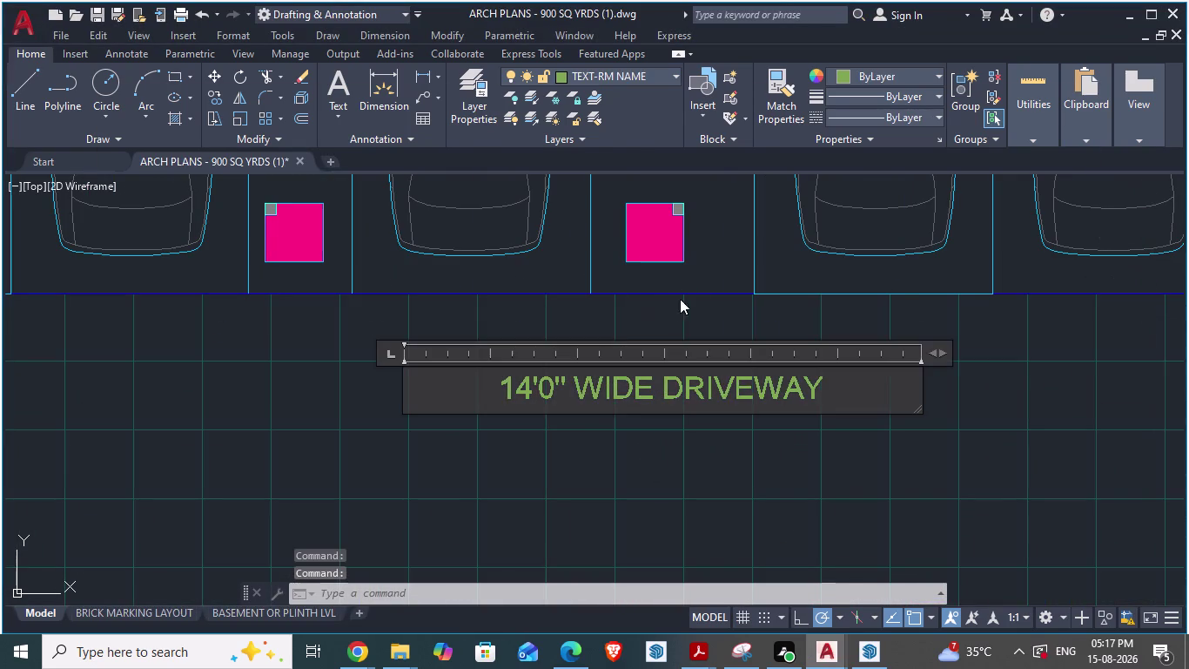
Highlight and copy the 14'0" WIDE DRIVEWAY wording, then return to cellar day1.
click(821, 381)
drag(830, 380, 479, 373)
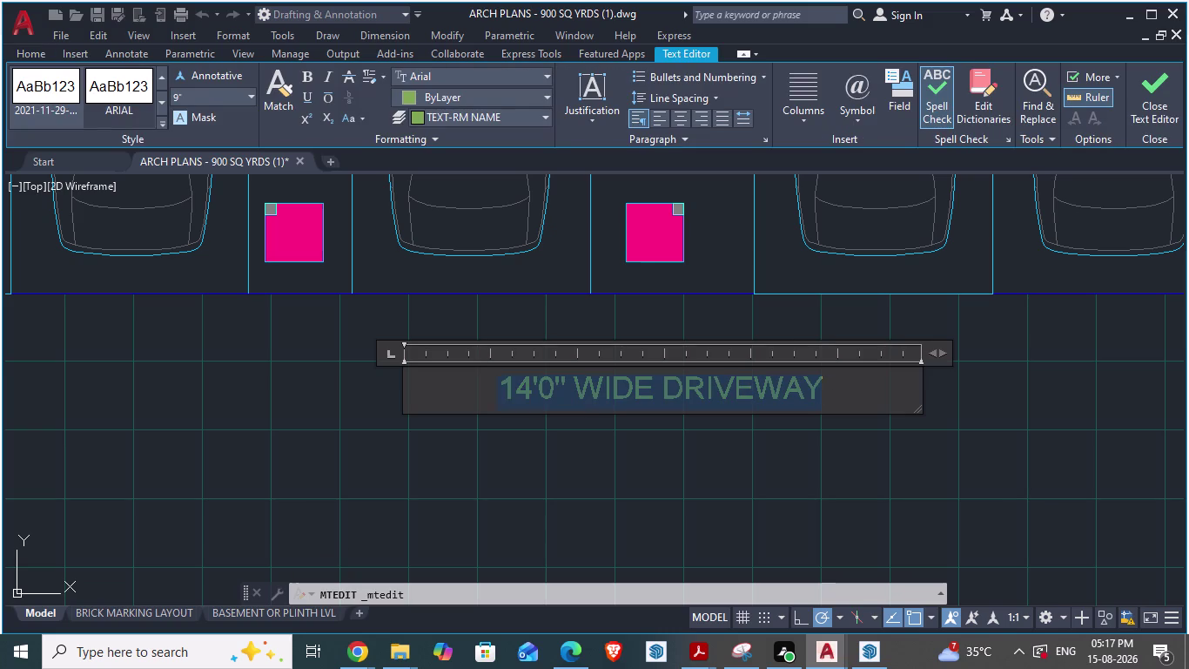
key(ctrl+c)
key(alt+Tab)
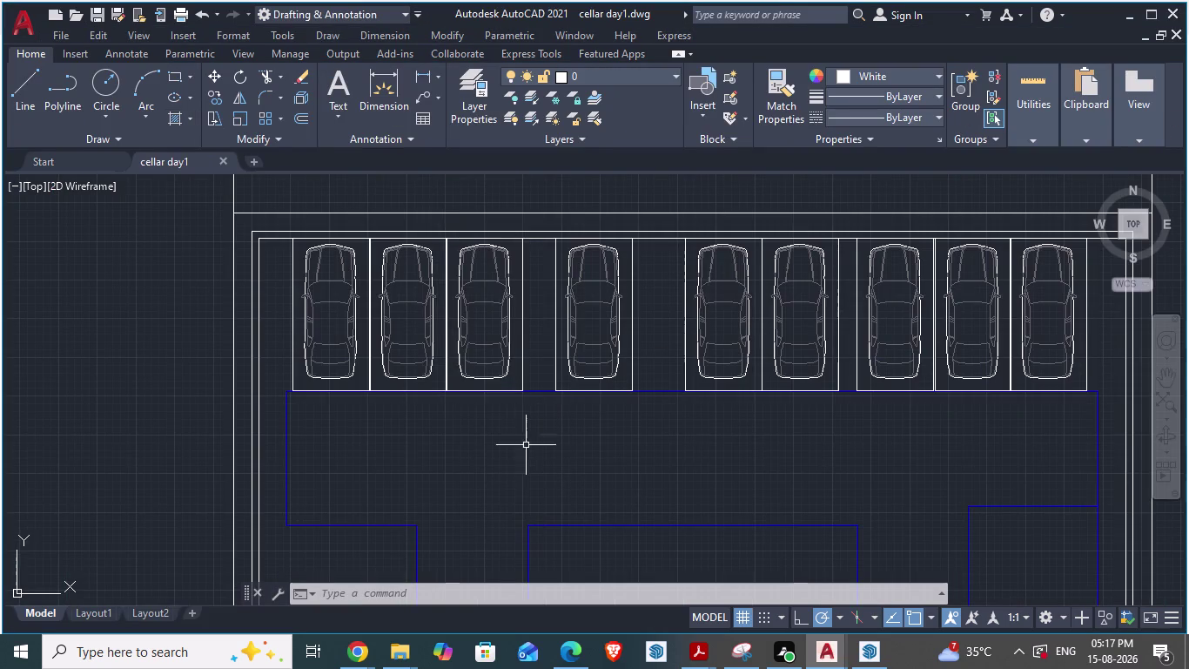
click(341, 112)
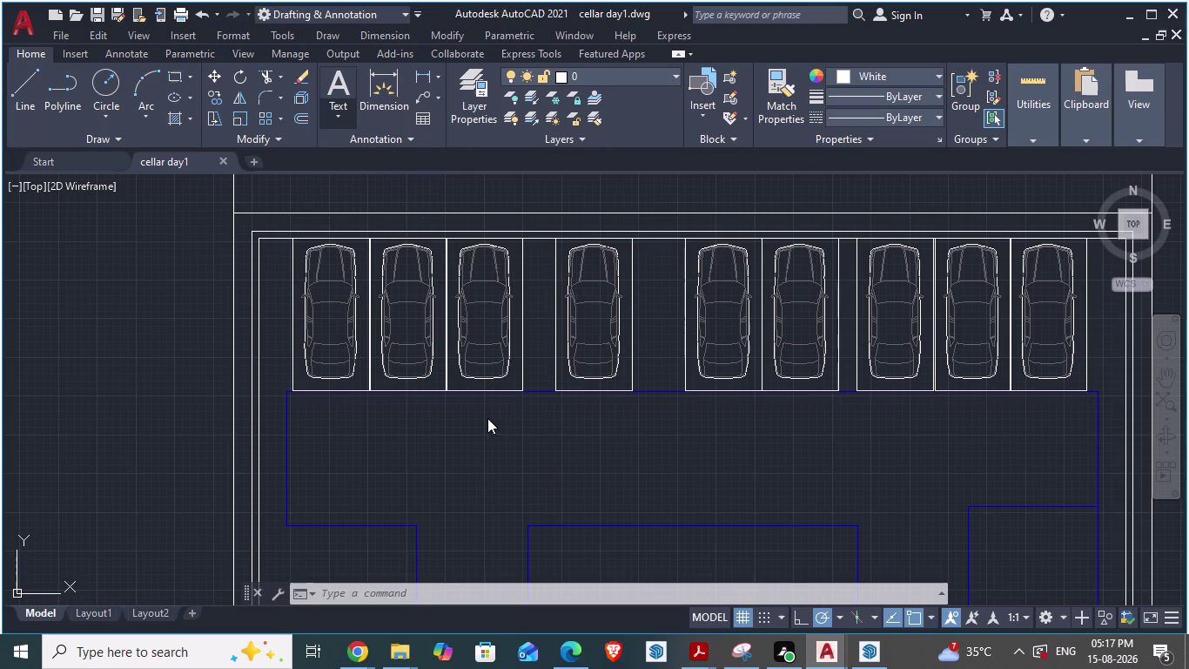
Draw a multiline text box below the parking bays and narrow its width.
click(473, 424)
click(476, 417)
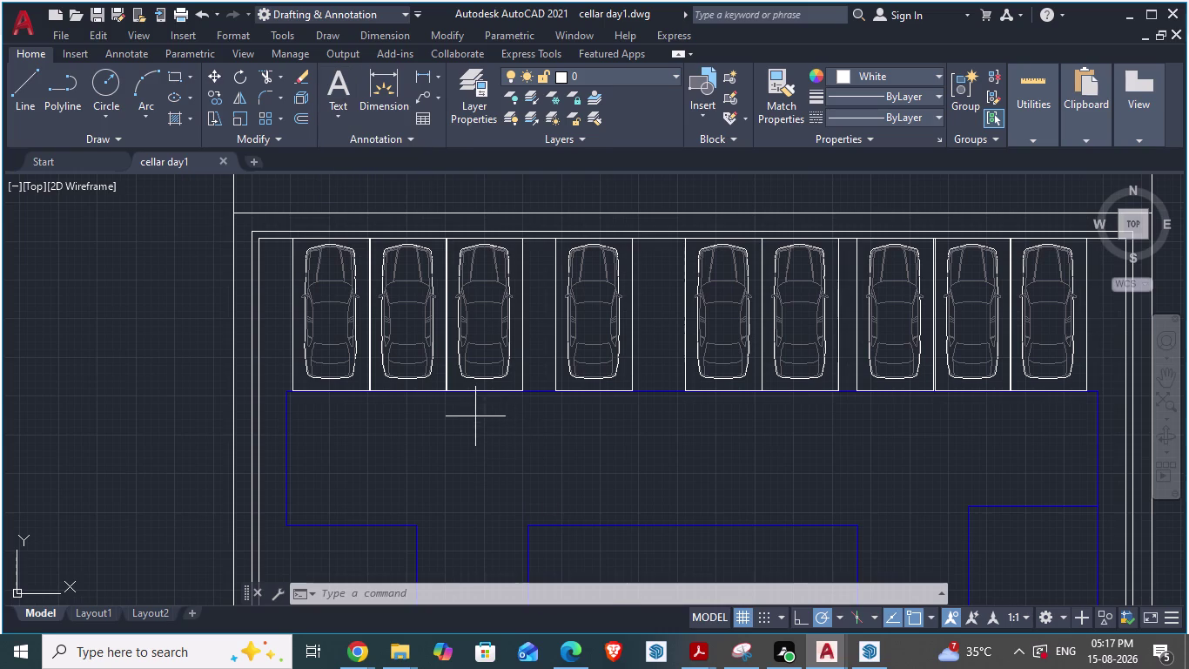
click(701, 459)
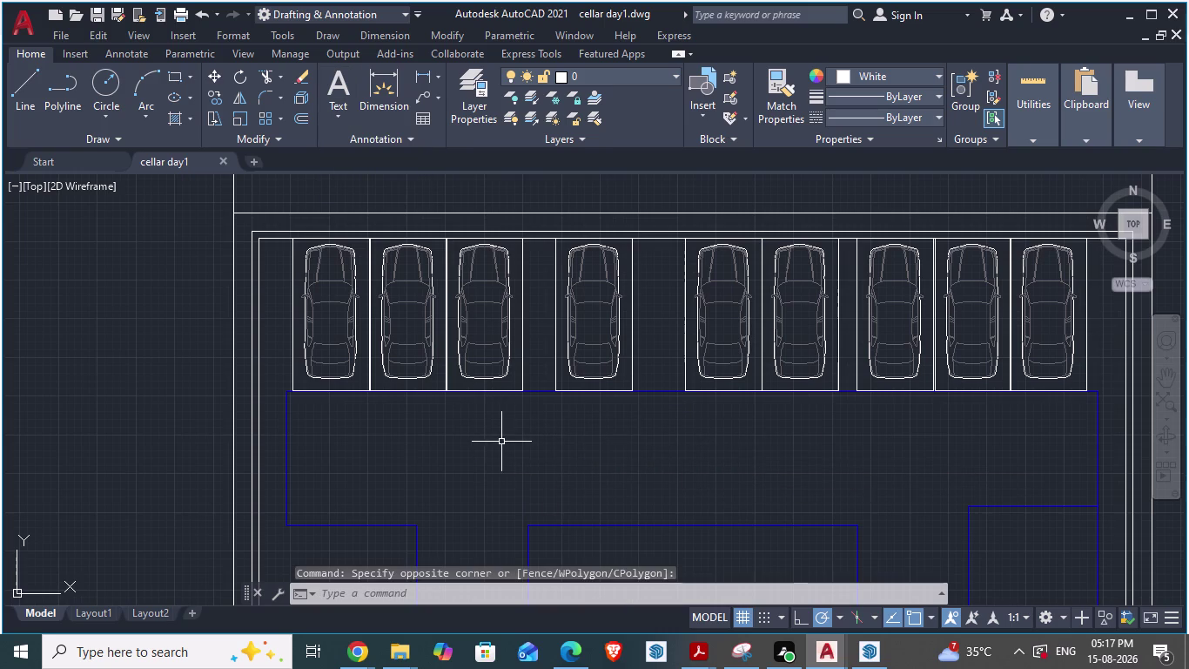
click(345, 87)
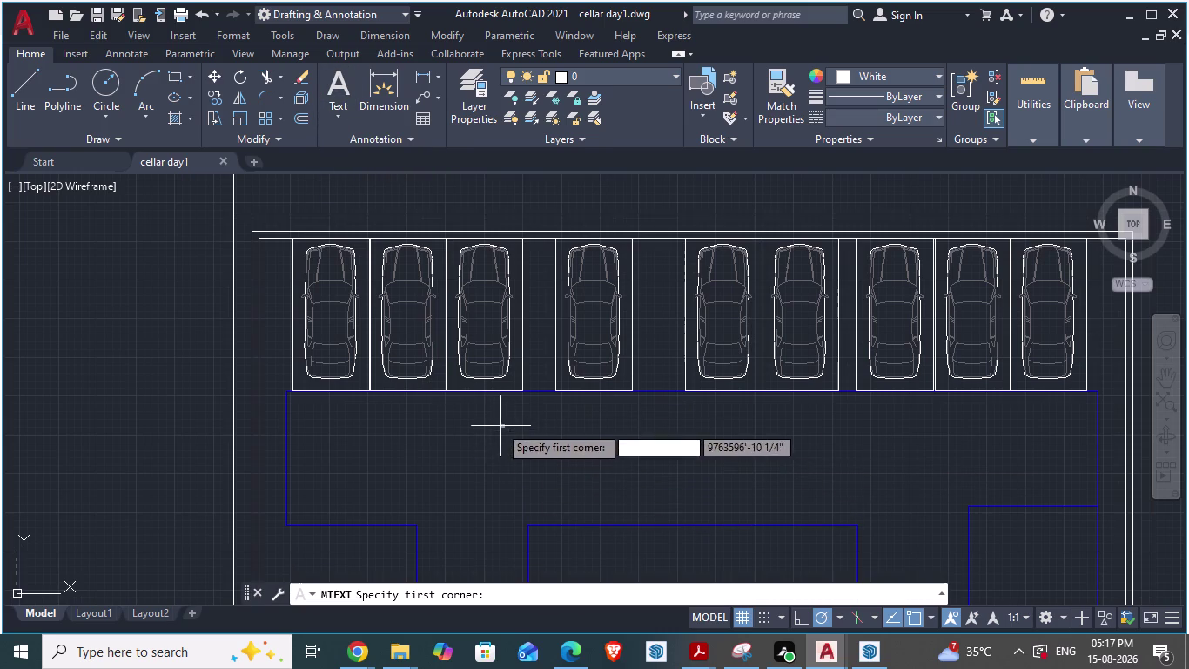
click(497, 419)
click(684, 465)
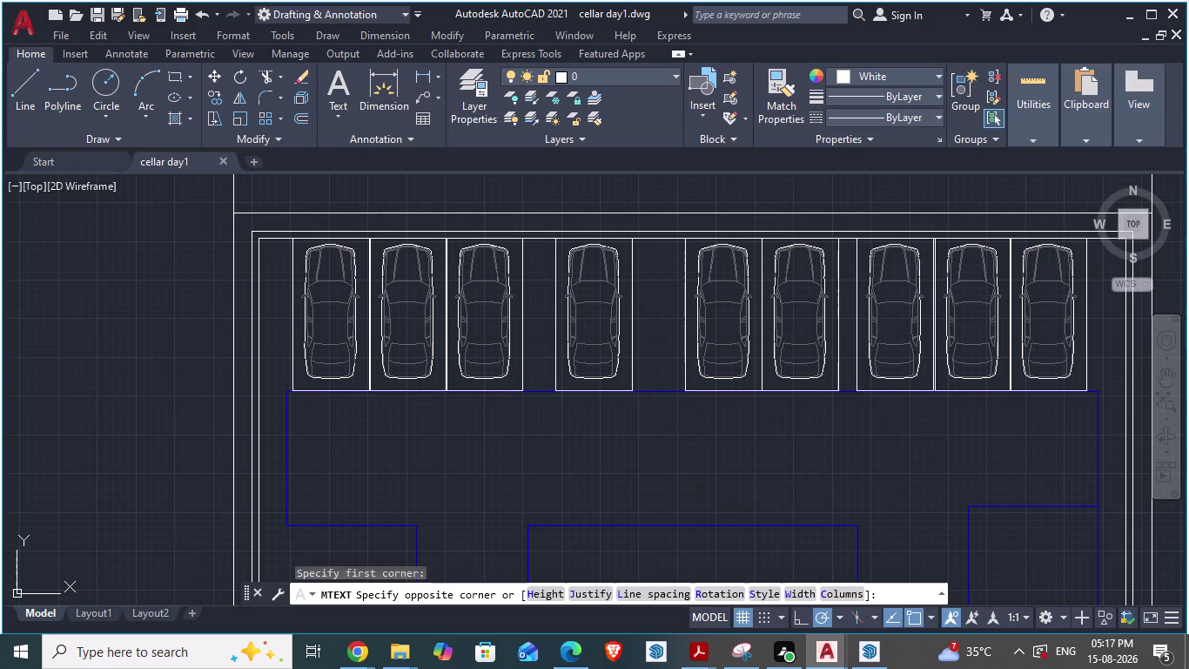
scroll(down, 3)
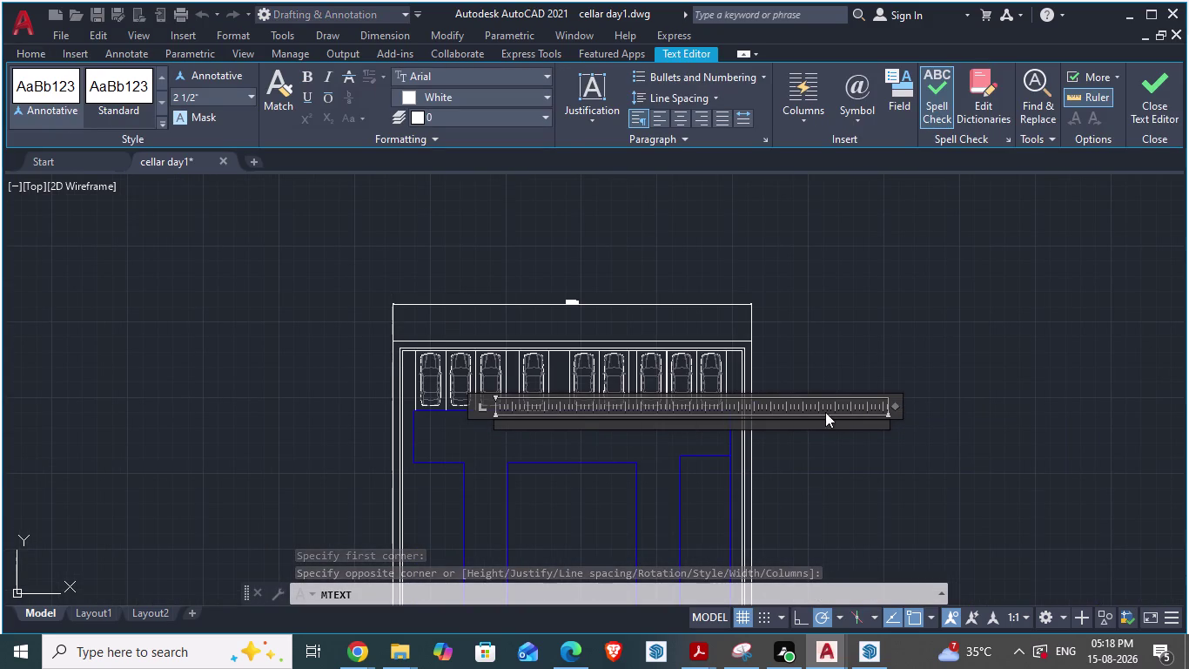
drag(893, 406, 830, 405)
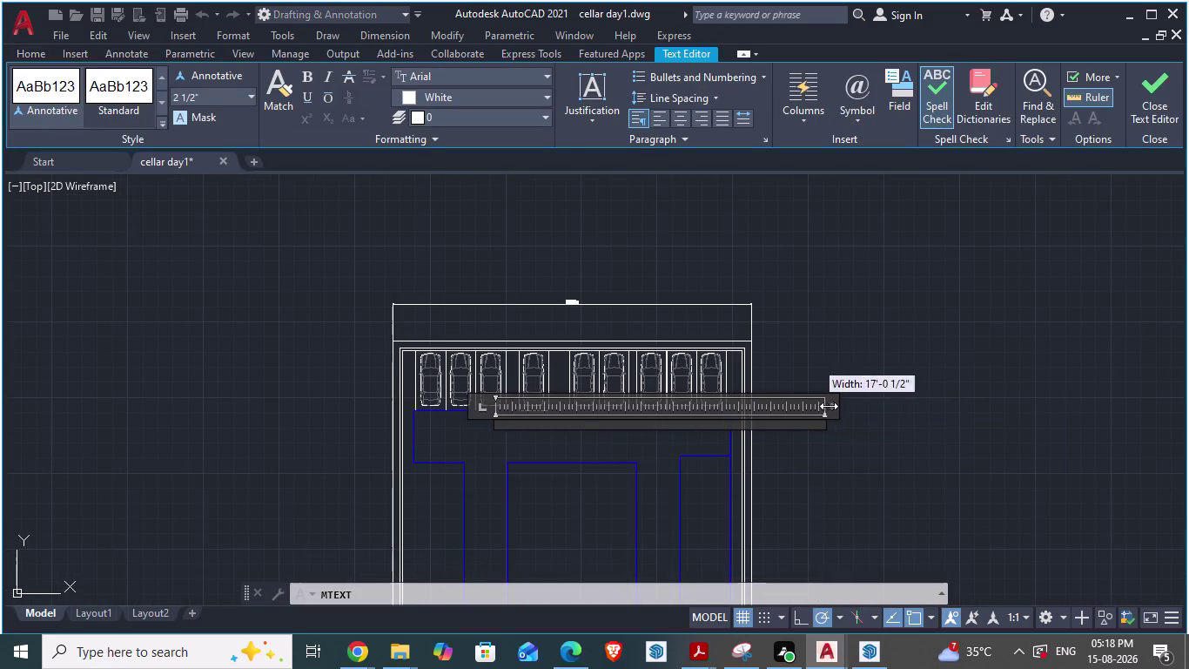
drag(829, 406, 769, 398)
Type the label text 14'0" DRIVEWAY into the box.
key(alt+Tab)
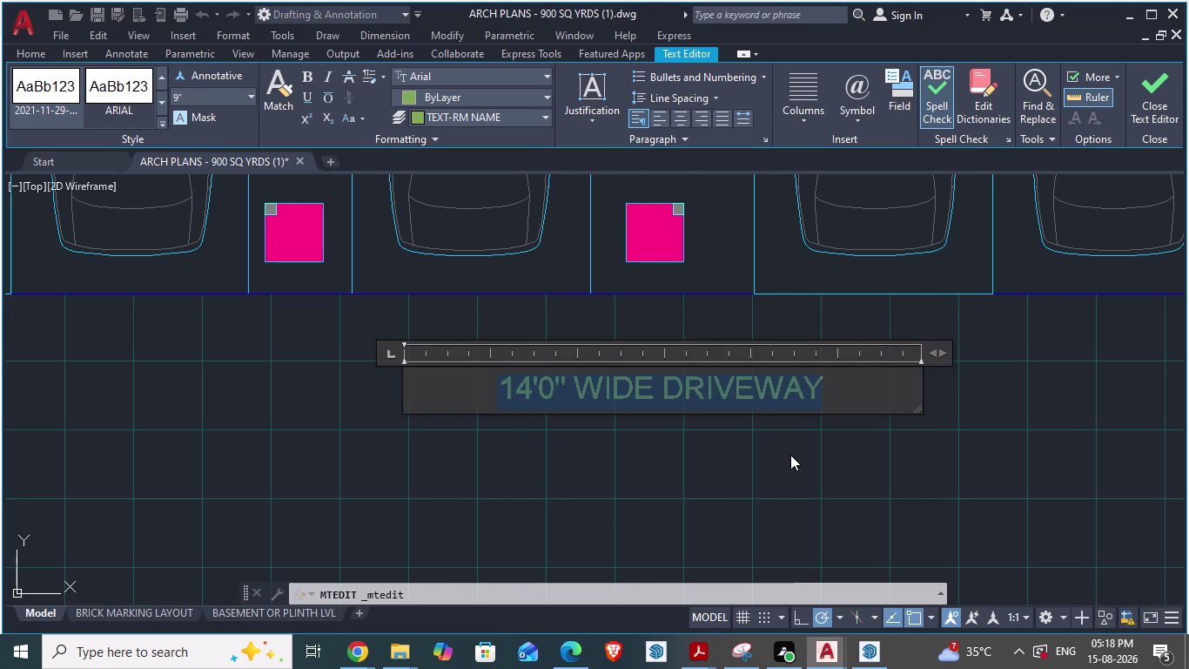
key(alt+Tab)
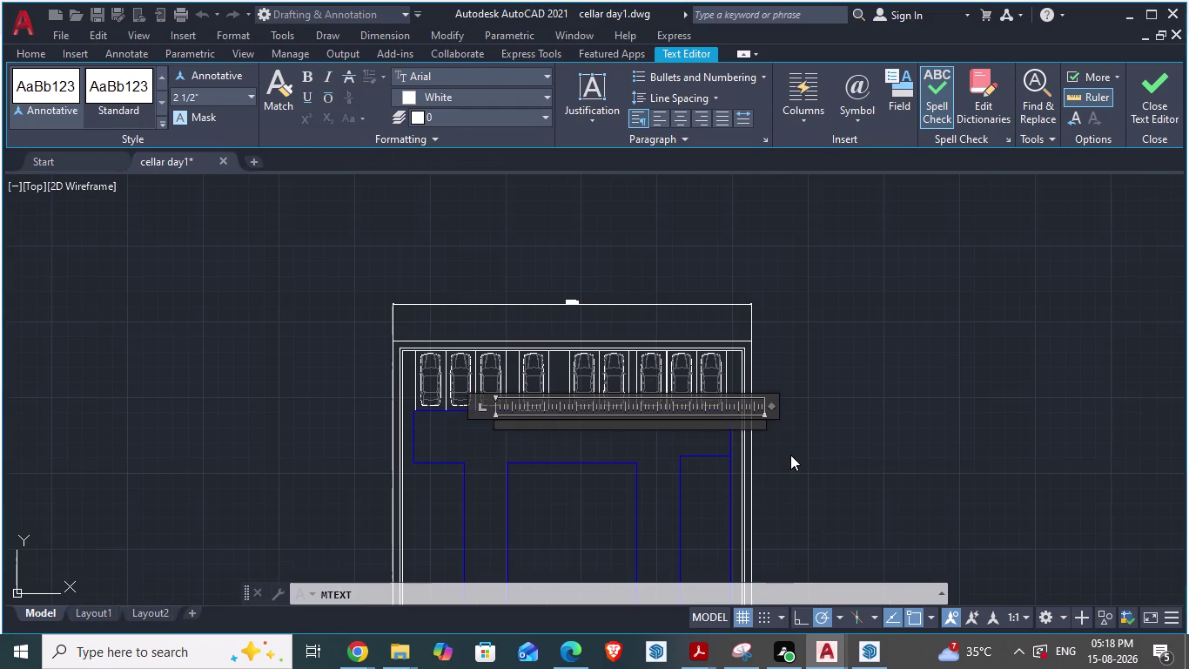
text(14')
key(0)
text(")
key(space)
text(DR)
text(I)
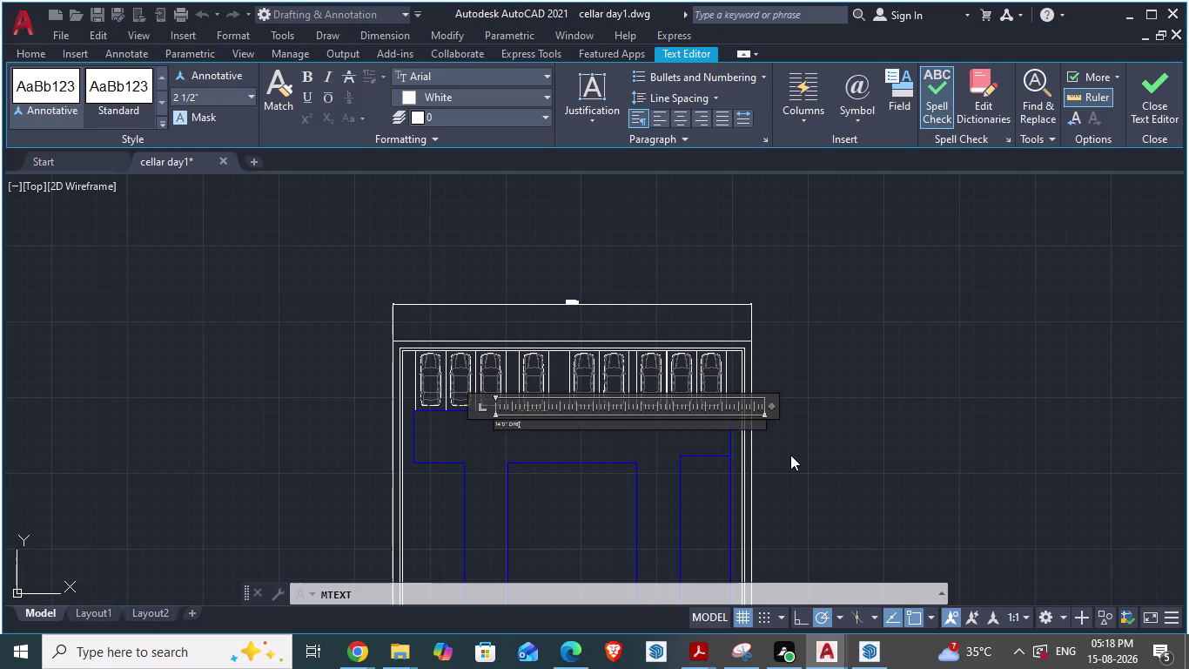
text(VE)
text(WAY)
Save the drawing, glance at ARCH PLANS, and return to cellar day1.
key(ctrl+s)
key(alt+Tab)
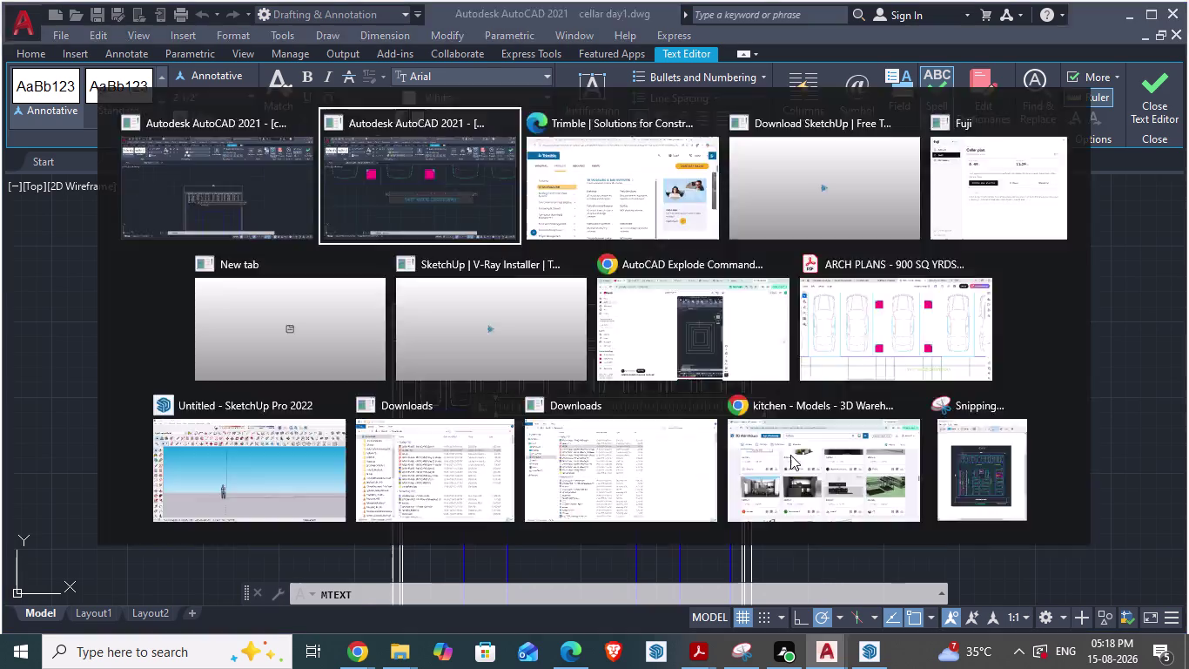
key(alt+Tab)
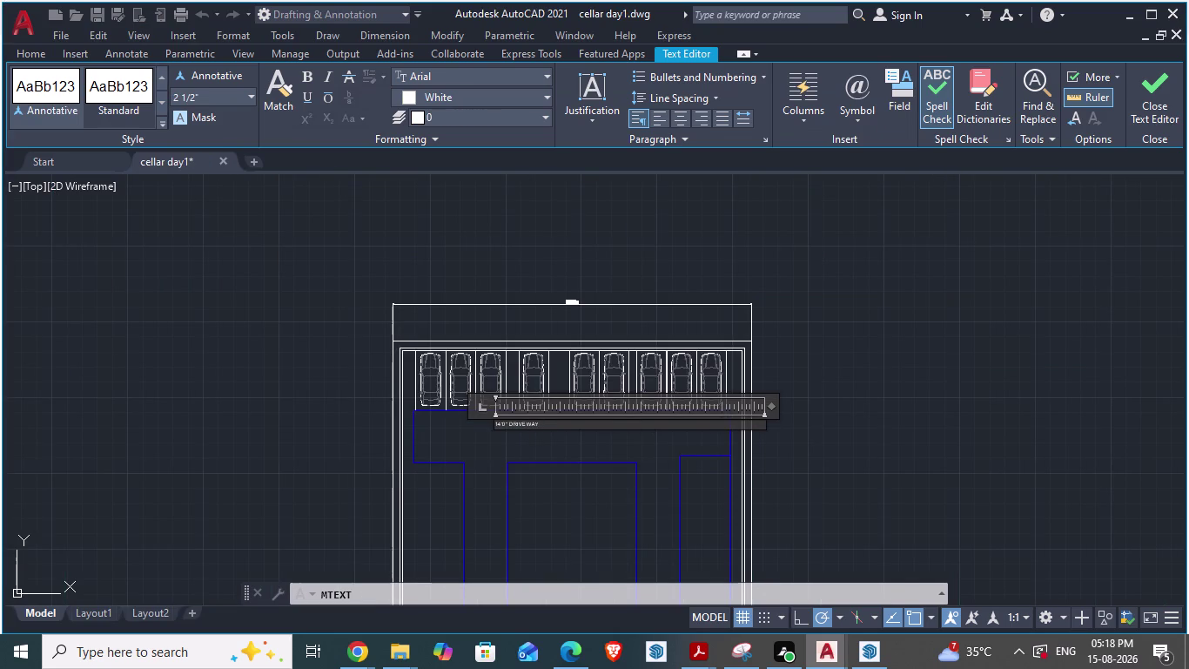
scroll(up, 3)
scroll(up, 3)
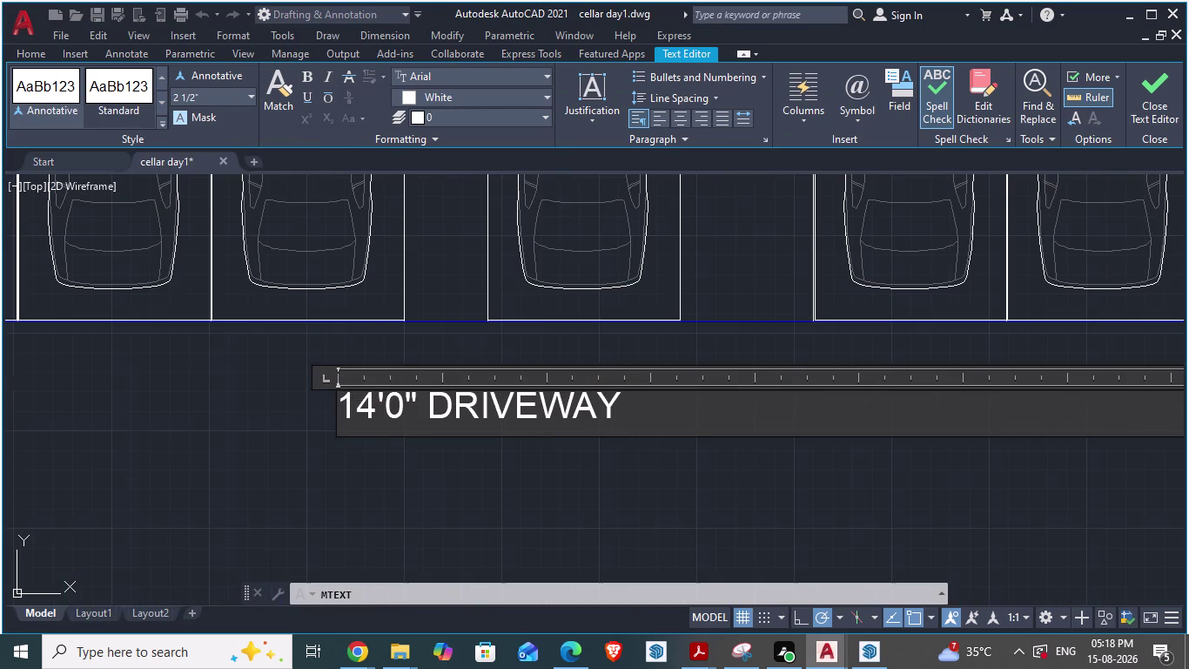
Insert 'WIDE' so the label reads 14'0" WIDE DRIVEWAY.
click(427, 401)
text(wide)
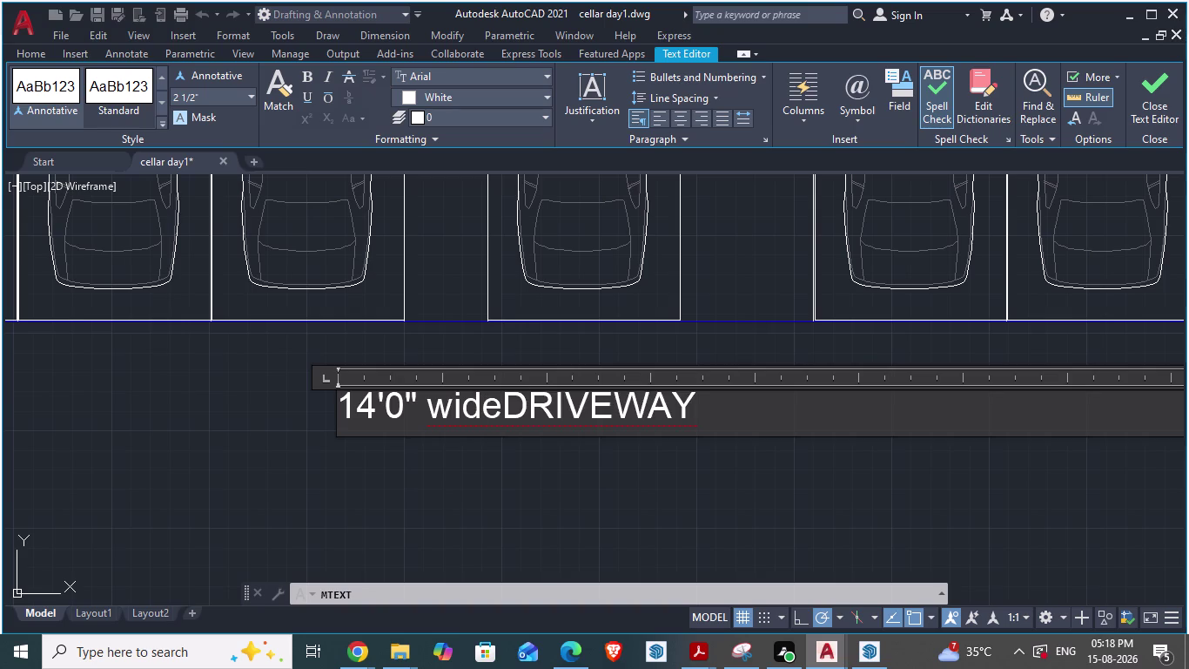
key(BackSpace)
key(BackSpace)
key(BackSpace)
key(BackSpace)
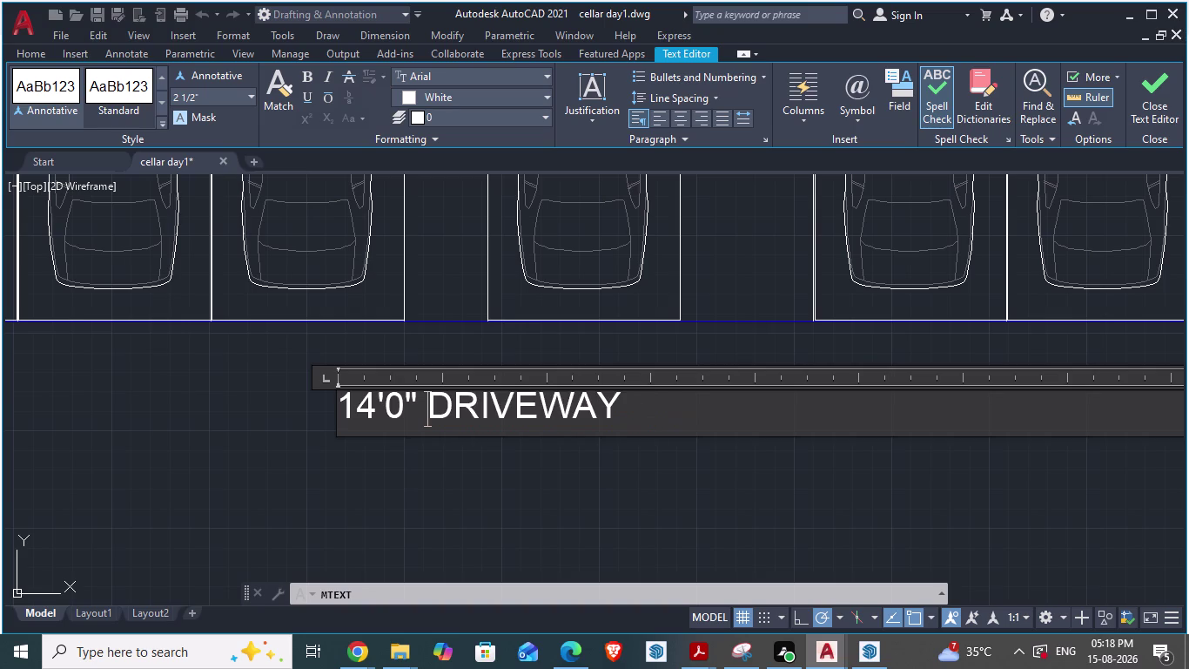
text(WIDE)
key(space)
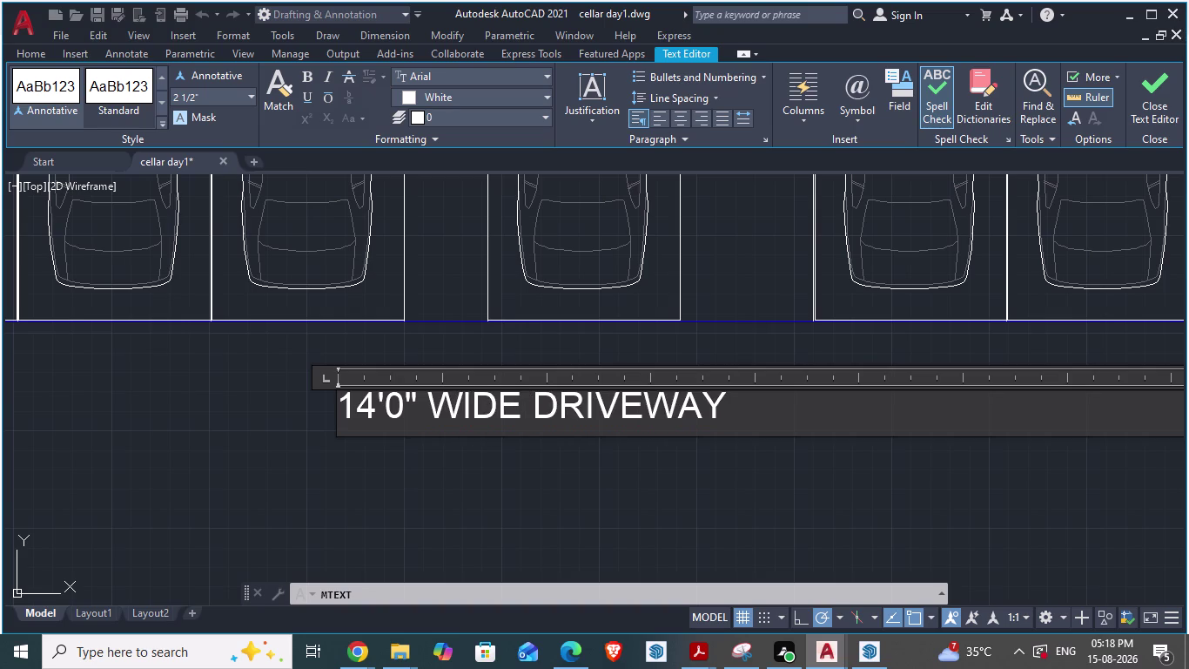
Set the label to 9" text height, tighten the box width, and place it.
drag(749, 396, 295, 367)
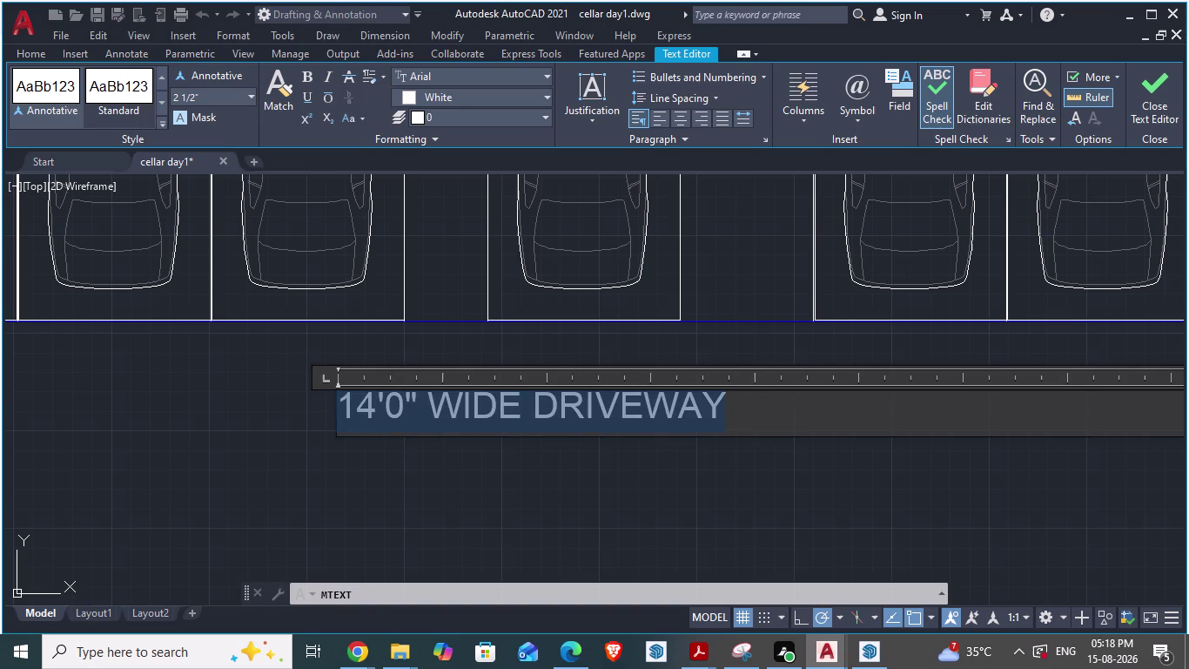
drag(295, 367, 294, 368)
click(545, 120)
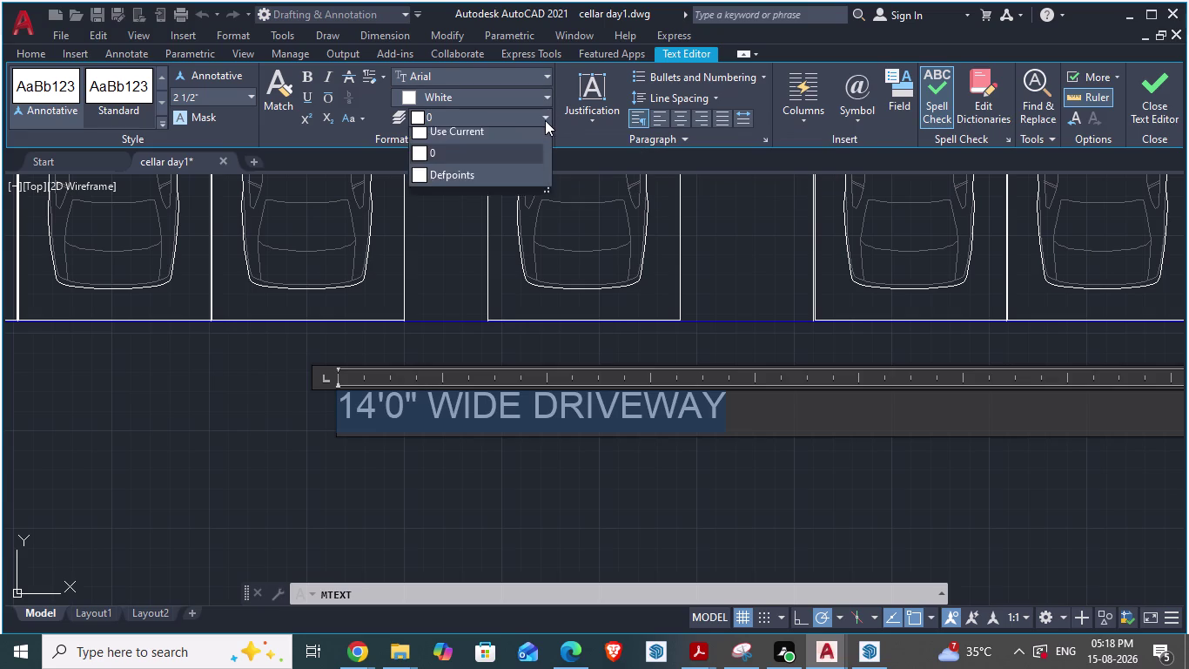
click(545, 120)
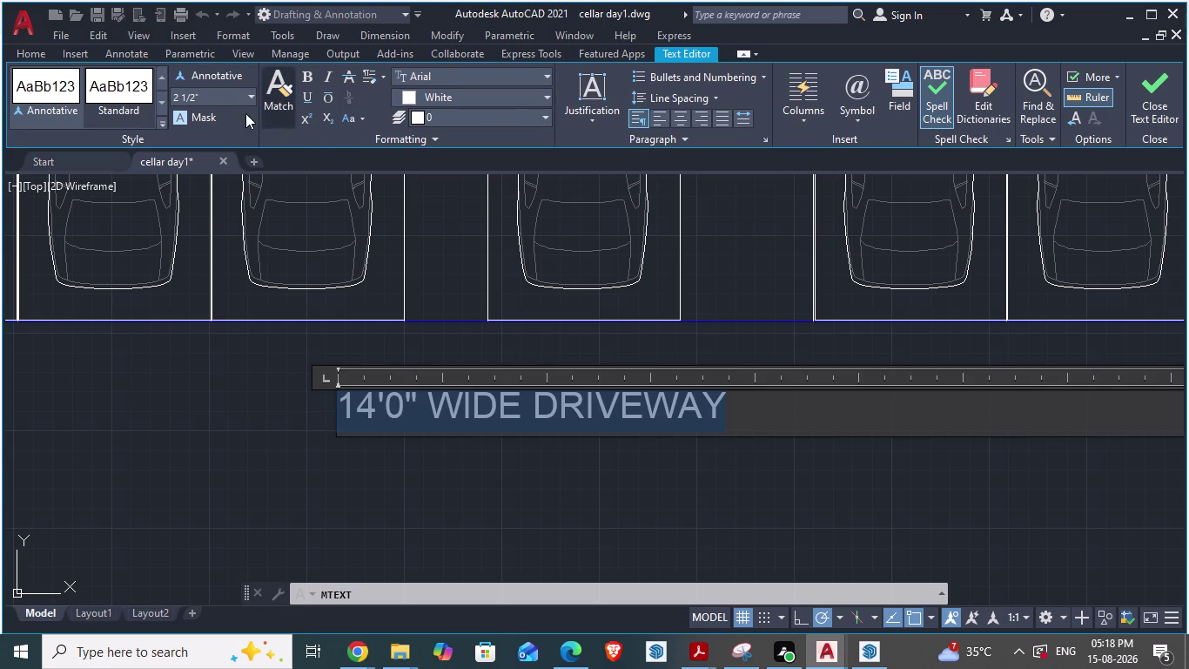
click(255, 92)
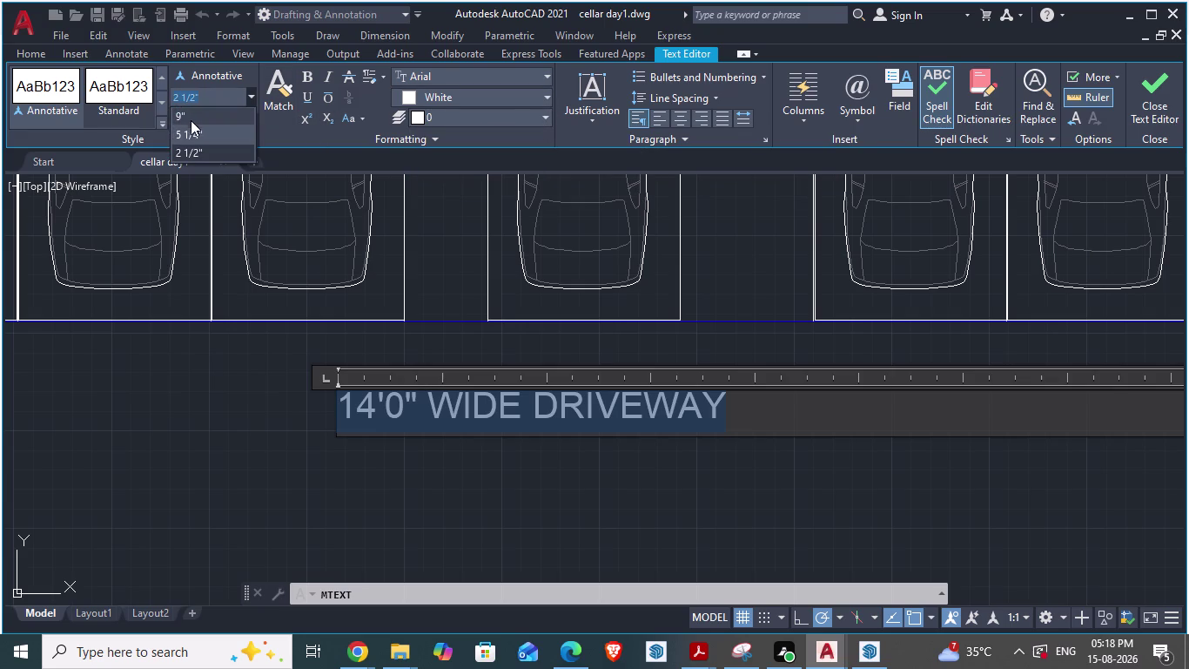
click(189, 115)
scroll(down, 3)
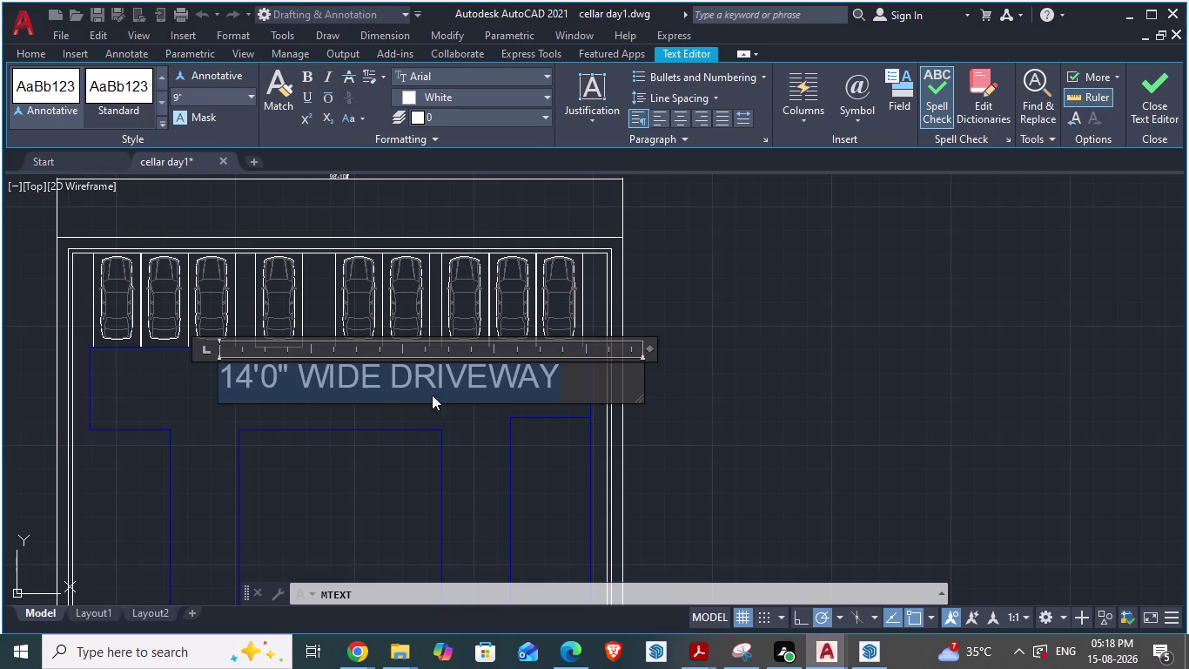
drag(653, 347, 583, 347)
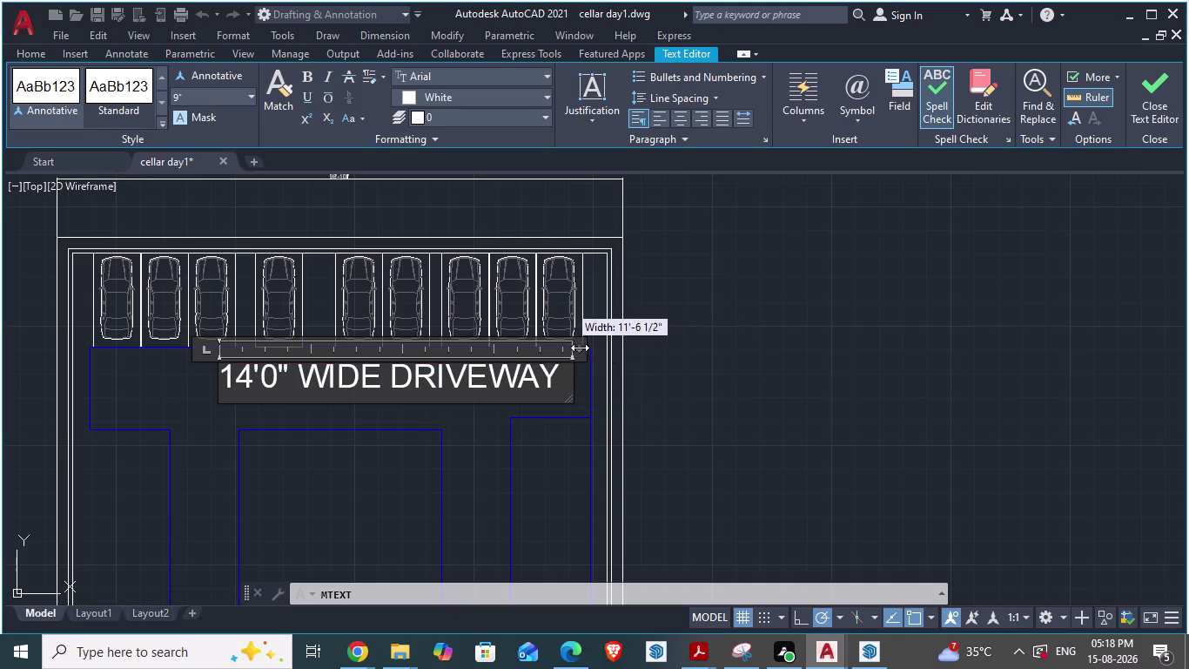
drag(584, 347, 576, 346)
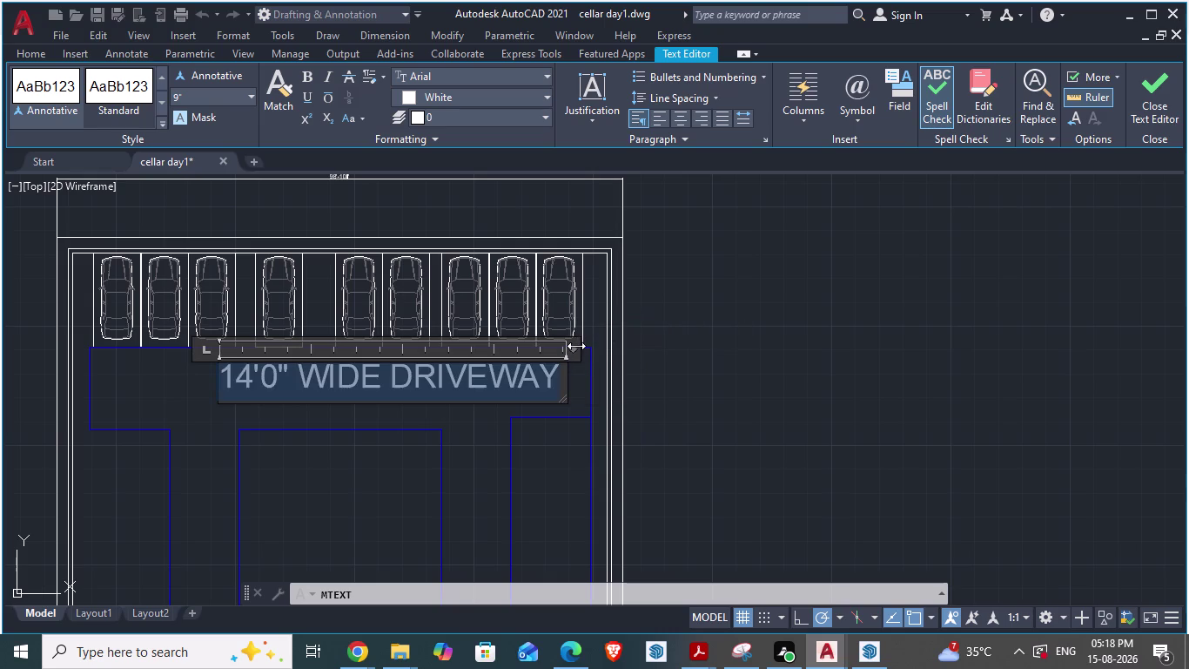
click(709, 393)
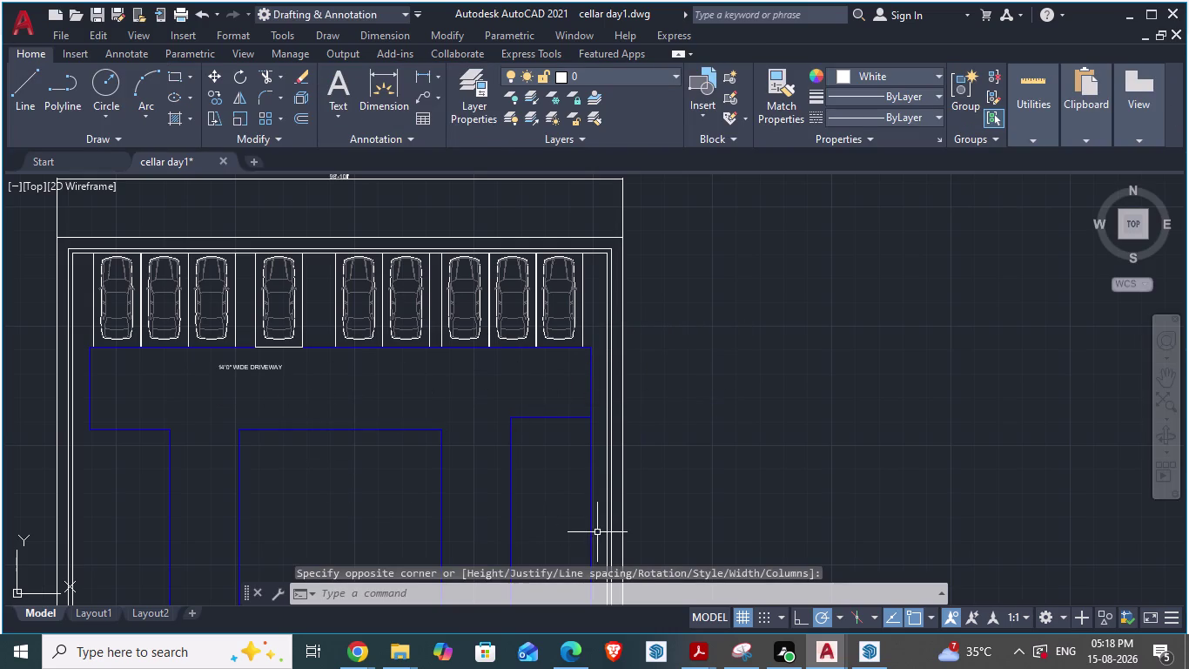
key(alt+Tab)
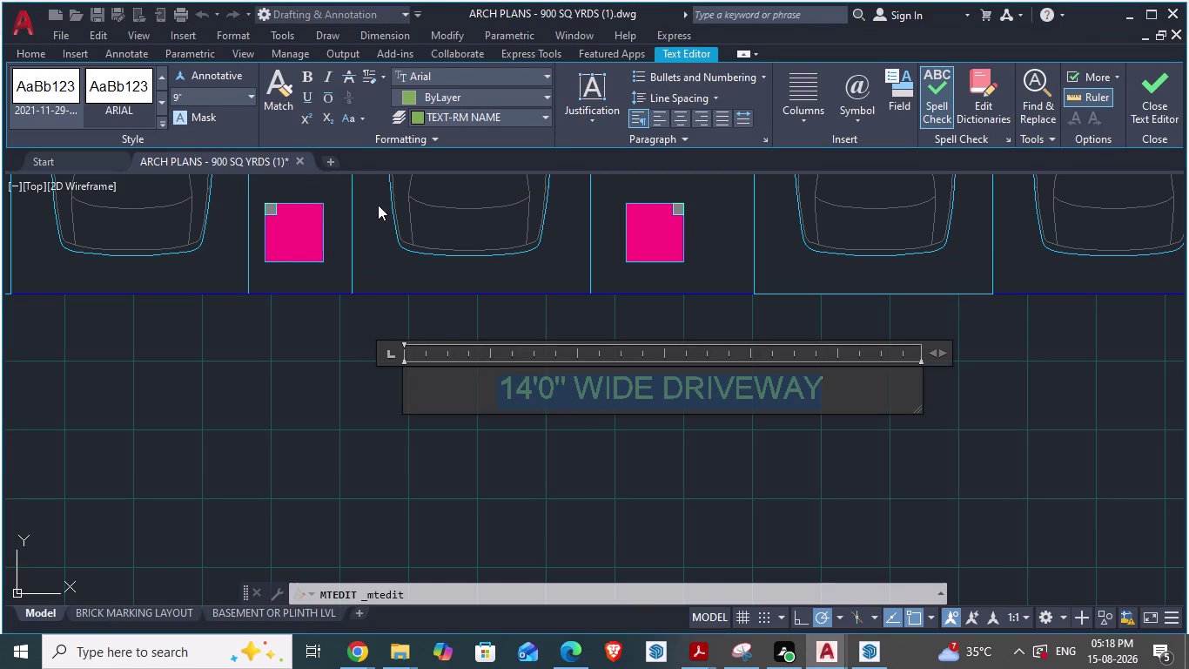
key(alt+Tab)
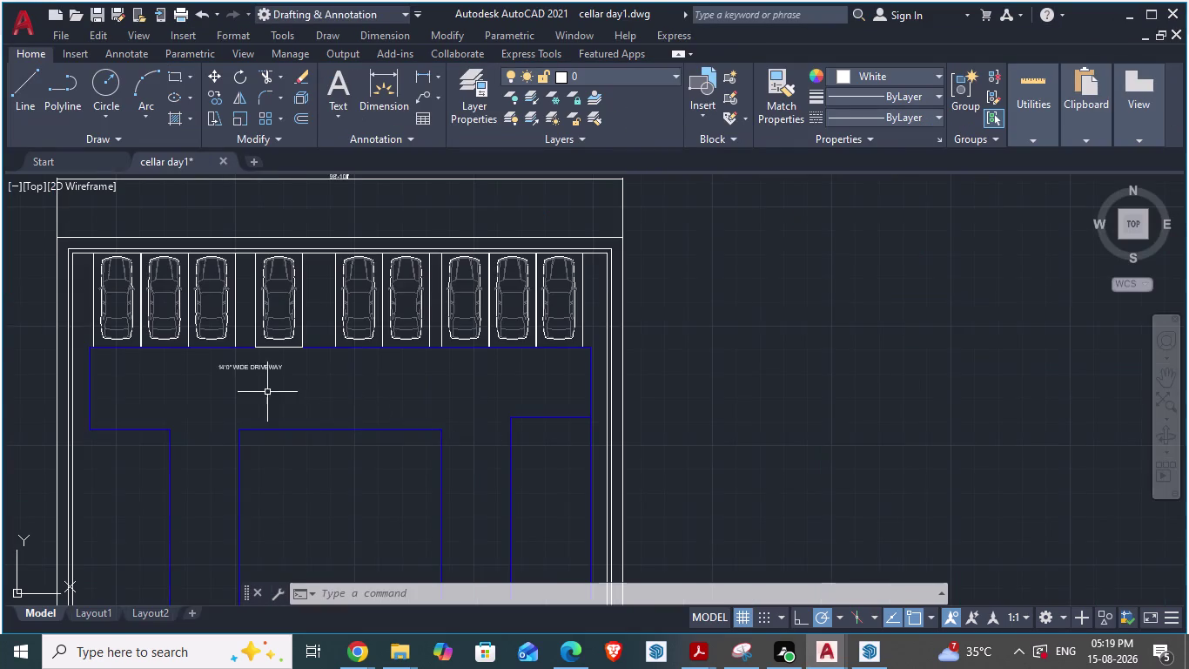
scroll(up, 3)
click(225, 317)
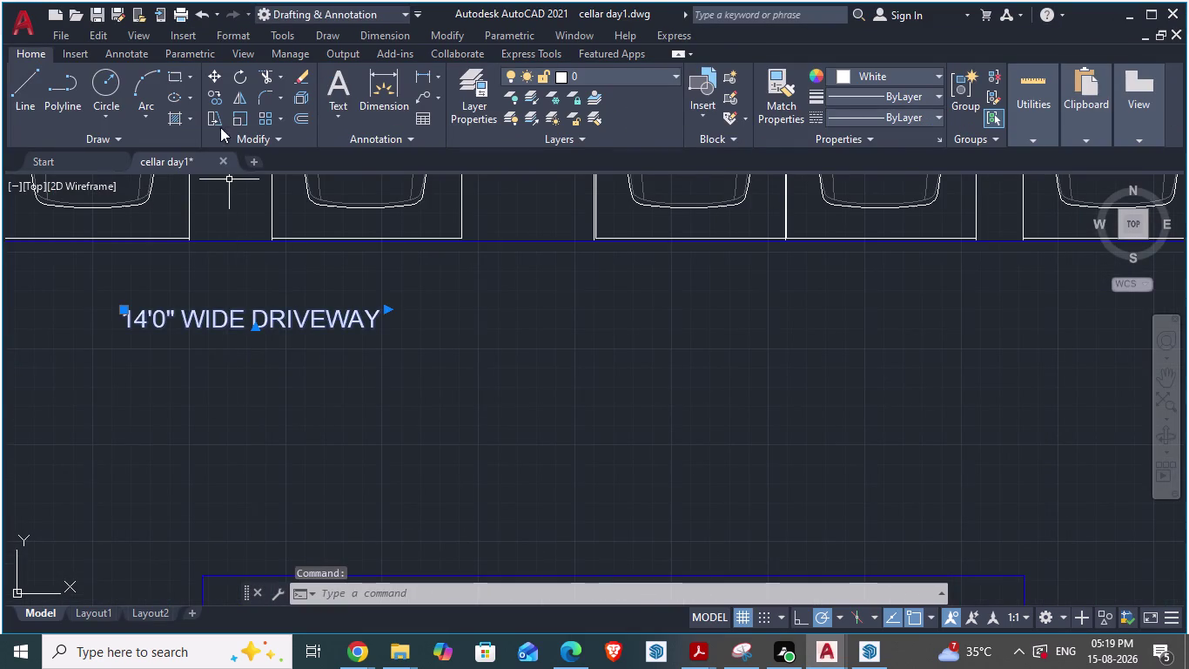
triple_click(206, 309)
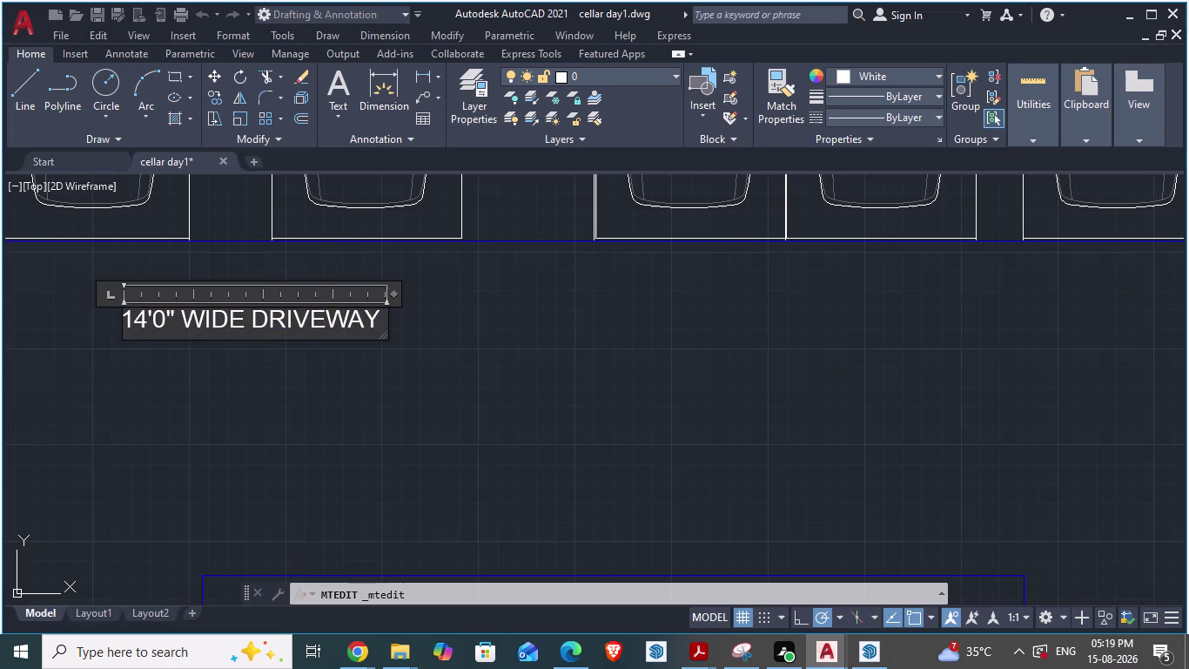
drag(379, 317, 130, 312)
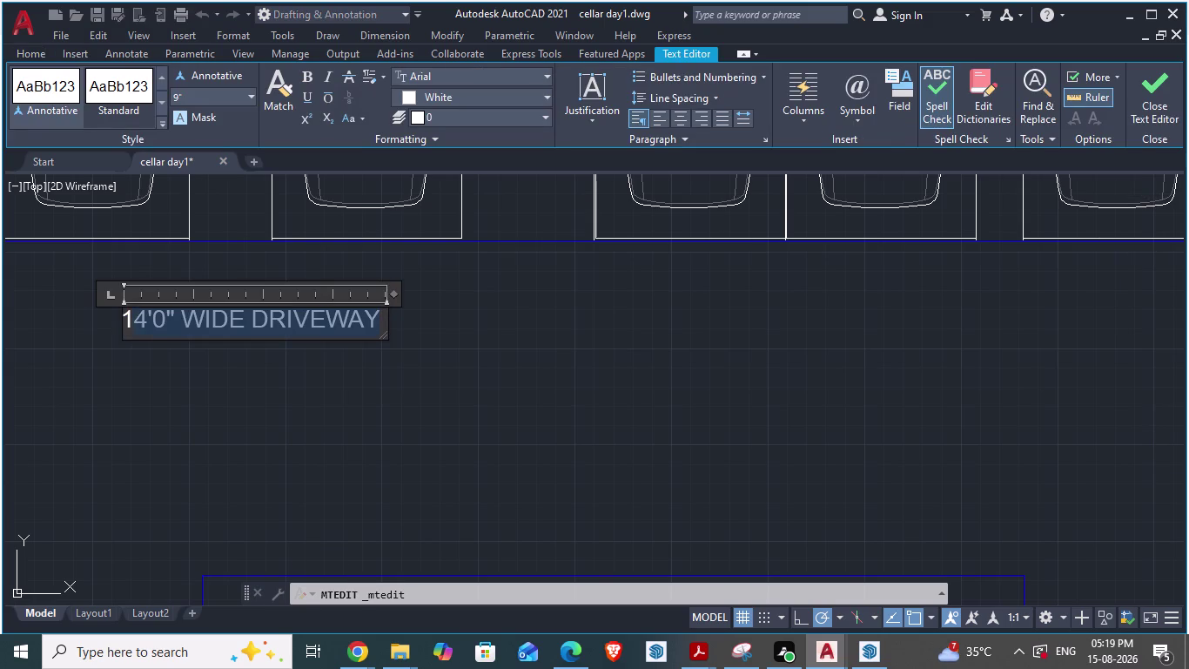
drag(130, 312, 106, 309)
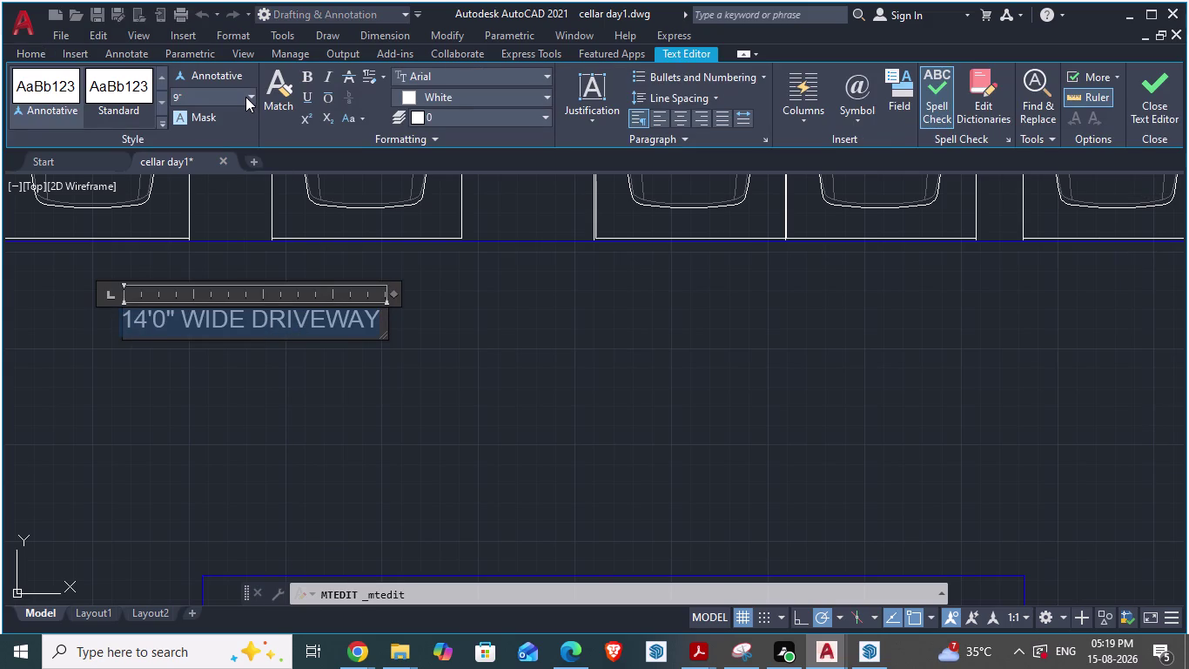
click(245, 94)
click(248, 94)
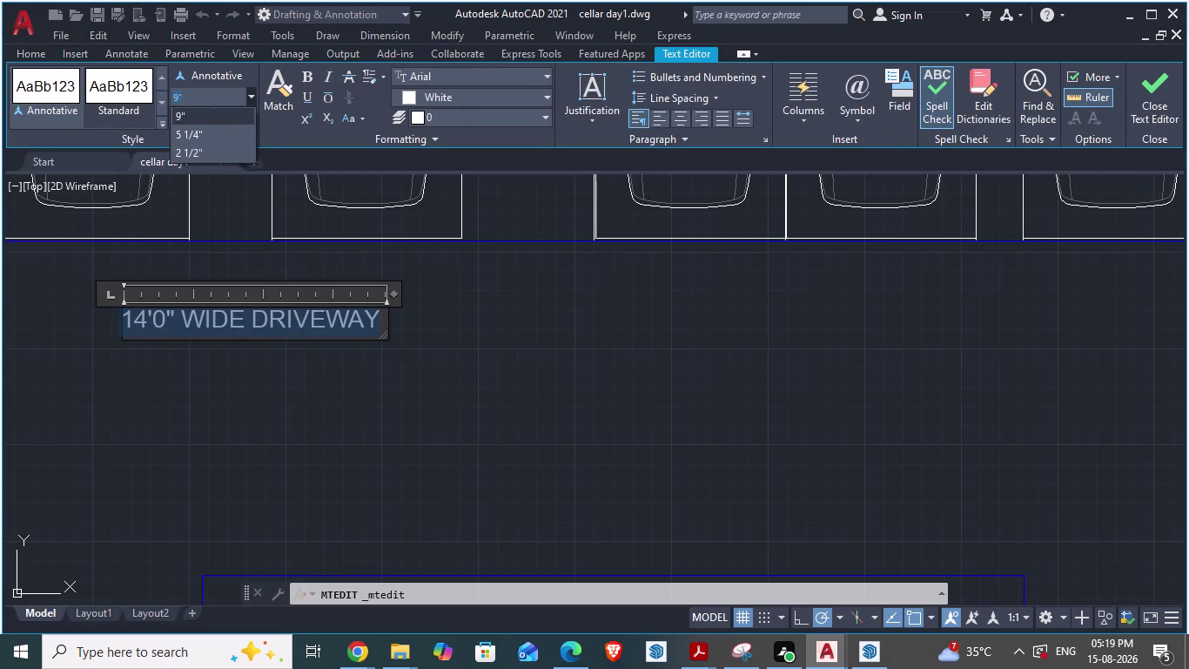
click(178, 119)
click(363, 378)
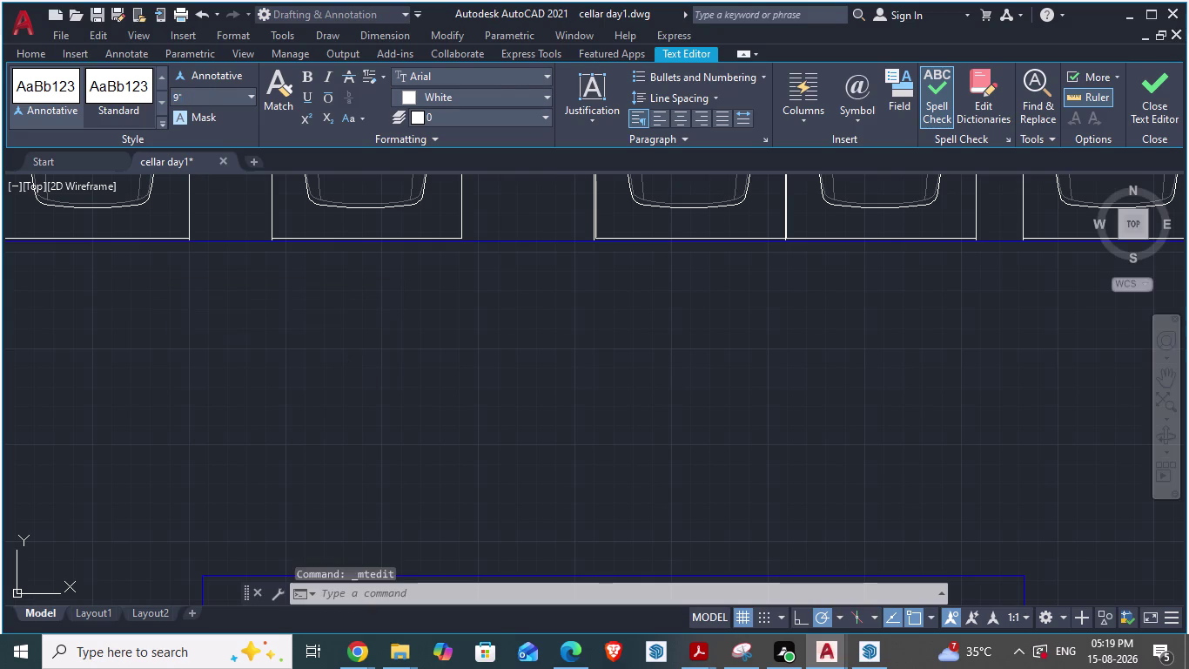
click(302, 315)
scroll(down, 3)
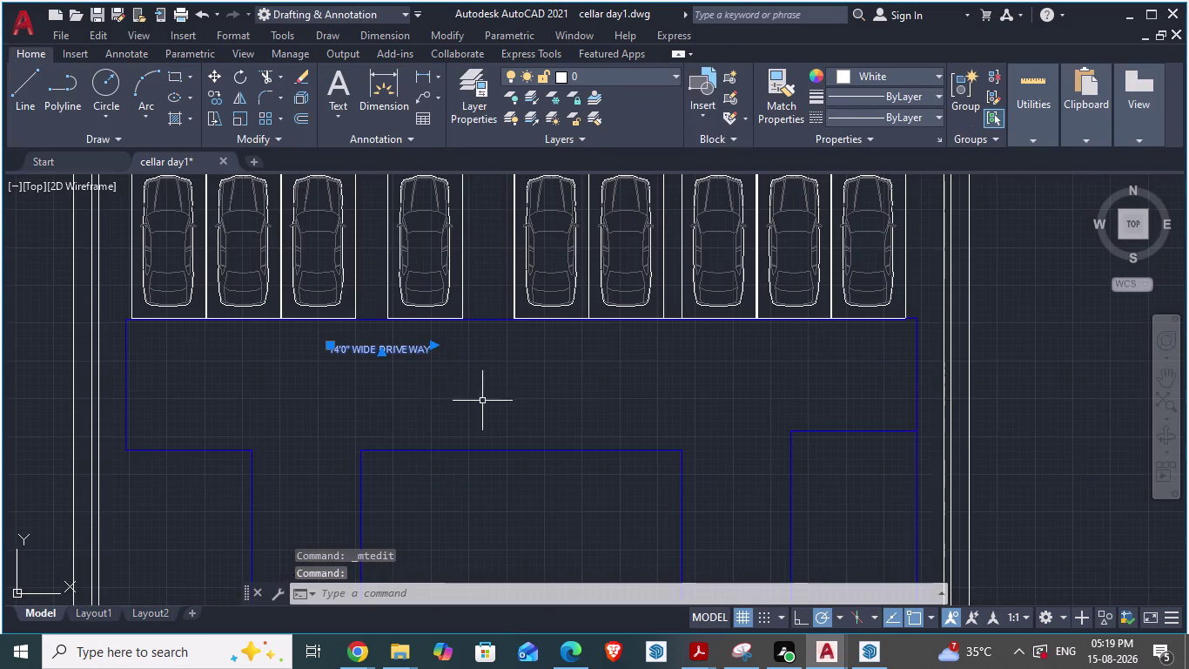
click(365, 357)
key(m)
key(Return)
Move the 14'0" WIDE DRIVEWAY label right along the top driveway, beneath the parked cars.
drag(365, 355, 377, 362)
key(alt+Tab)
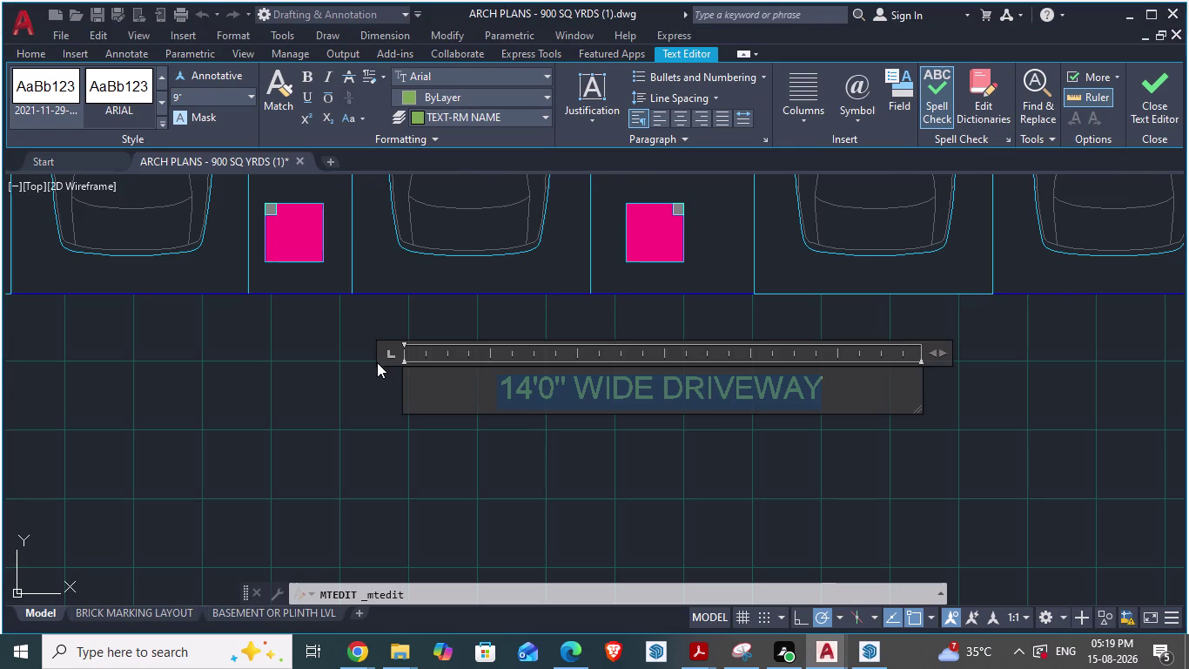
scroll(down, 3)
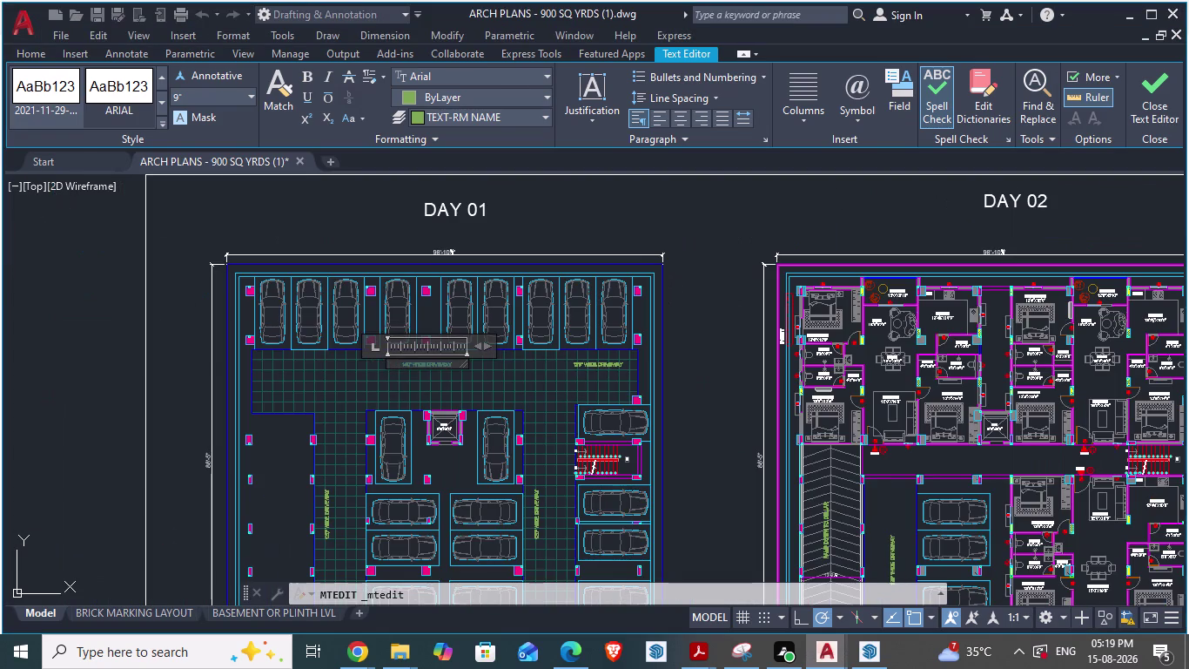
key(alt+Tab)
key(alt+Tab)
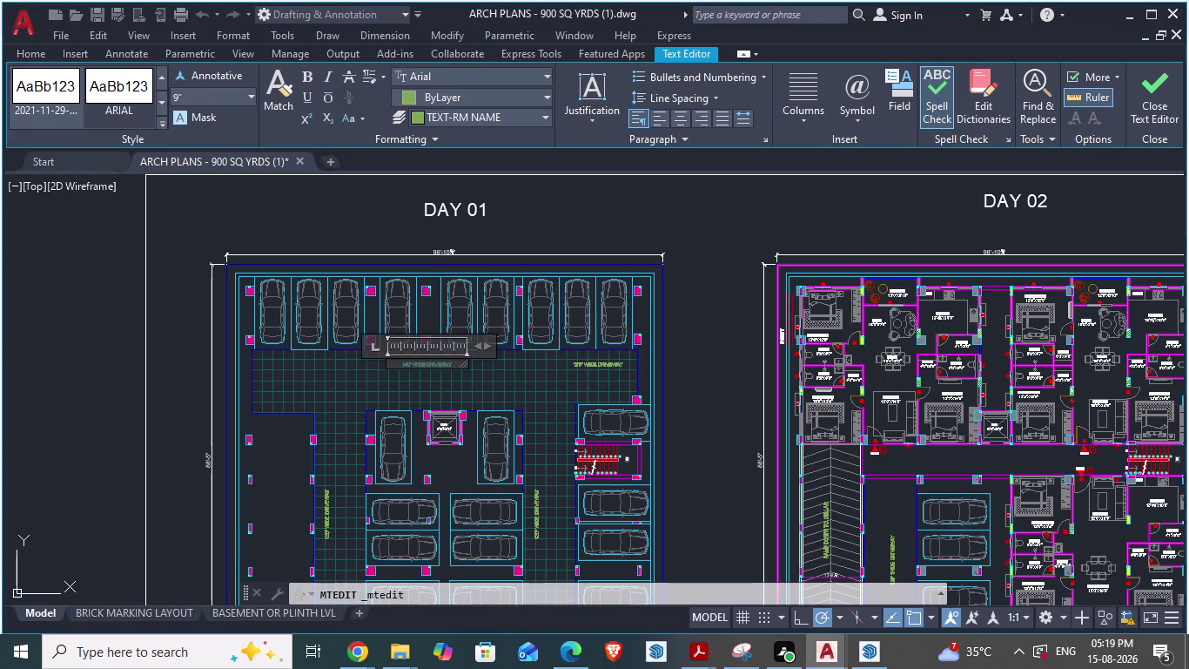
key(alt+Tab)
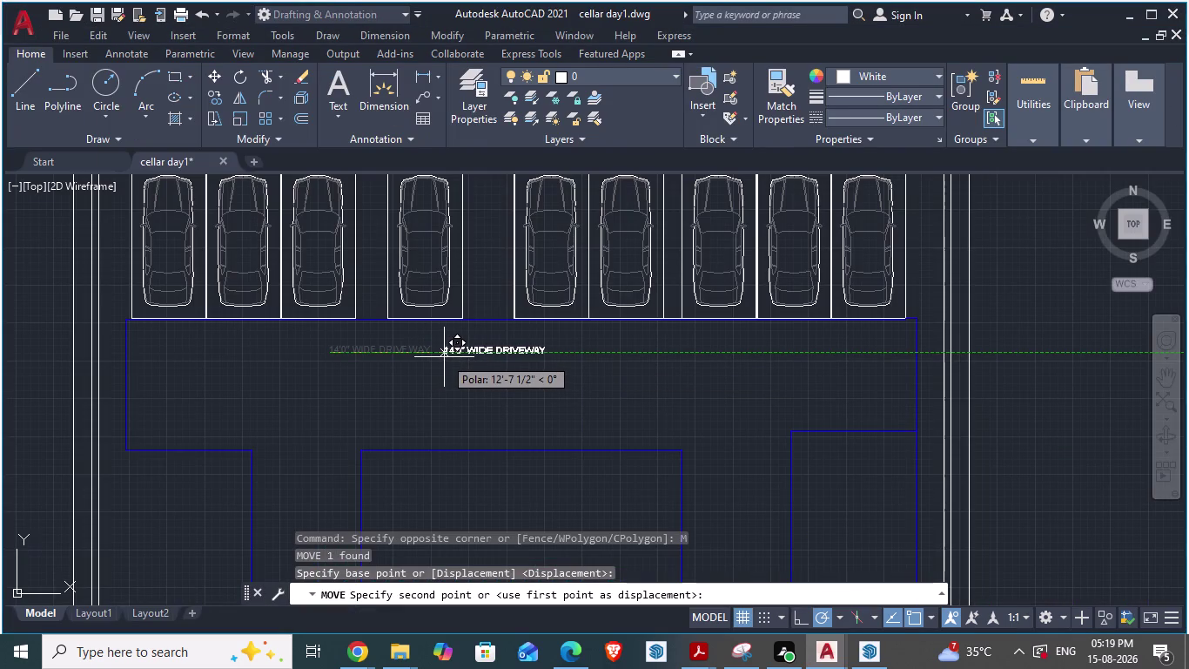
click(444, 357)
key(alt+Tab)
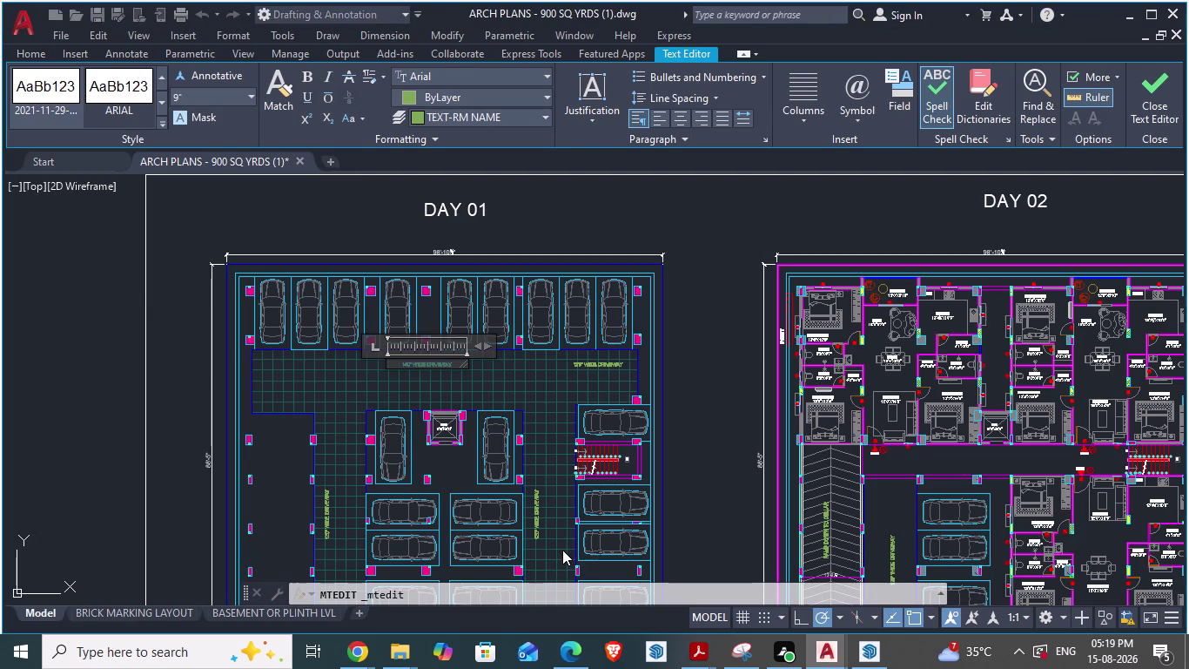
scroll(up, 3)
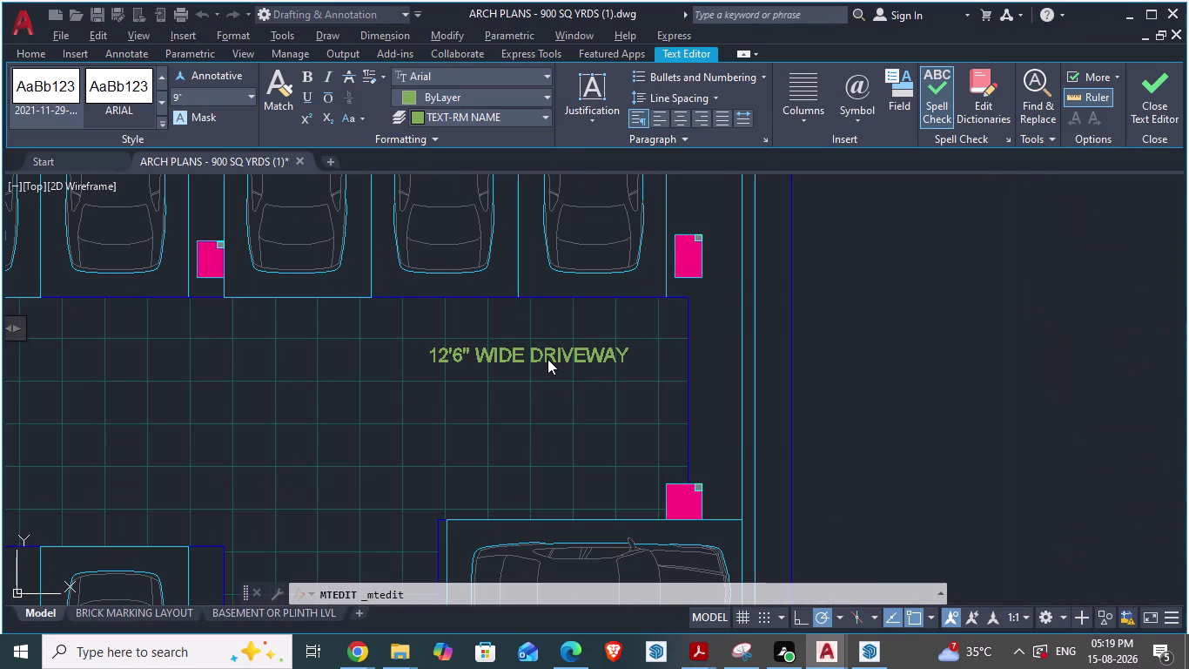
key(alt+Tab)
scroll(up, 3)
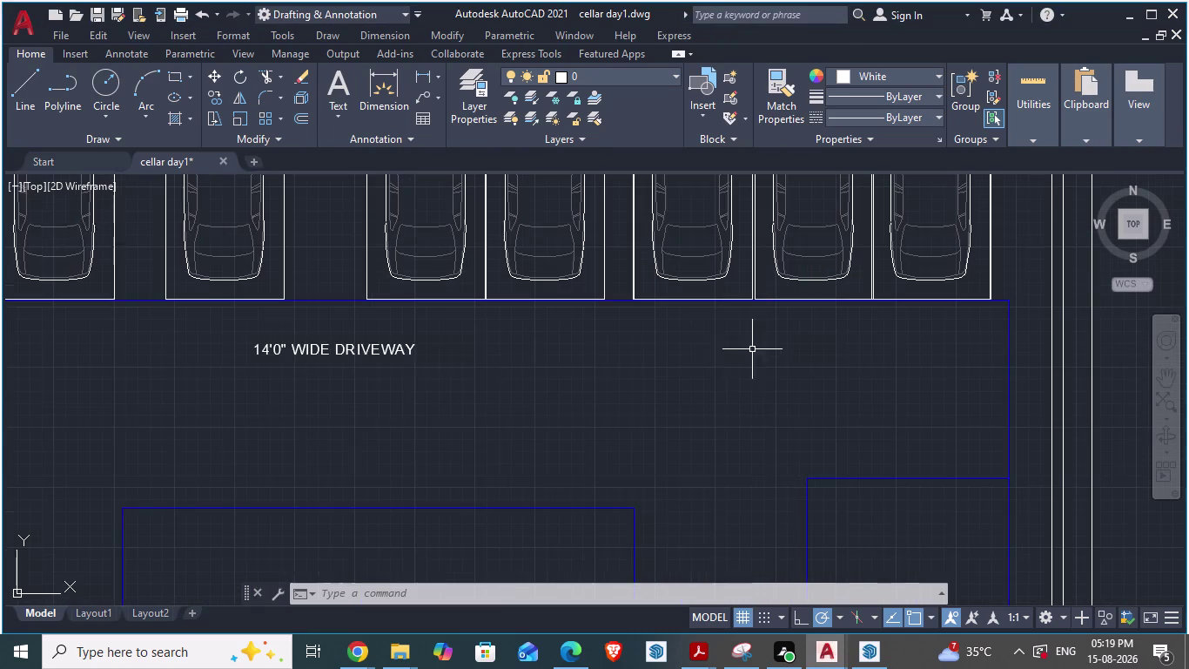
Paste a copy of the 14'0" WIDE DRIVEWAY label near the top driveway's right end.
click(358, 351)
key(ctrl+c)
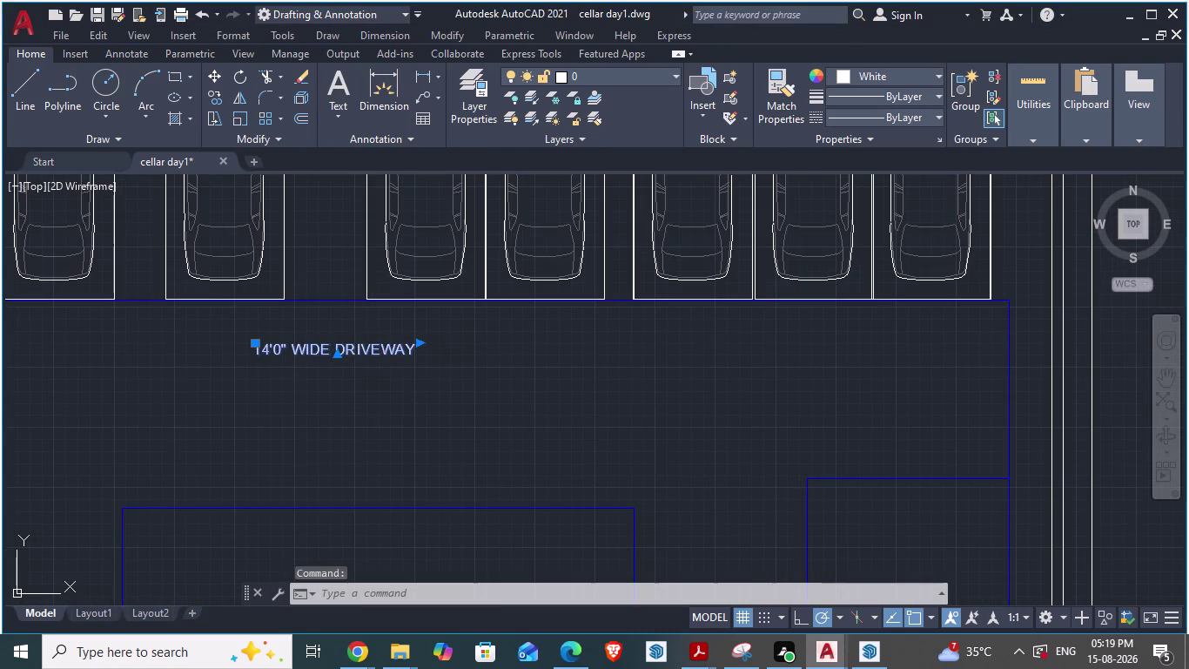
key(ctrl+v)
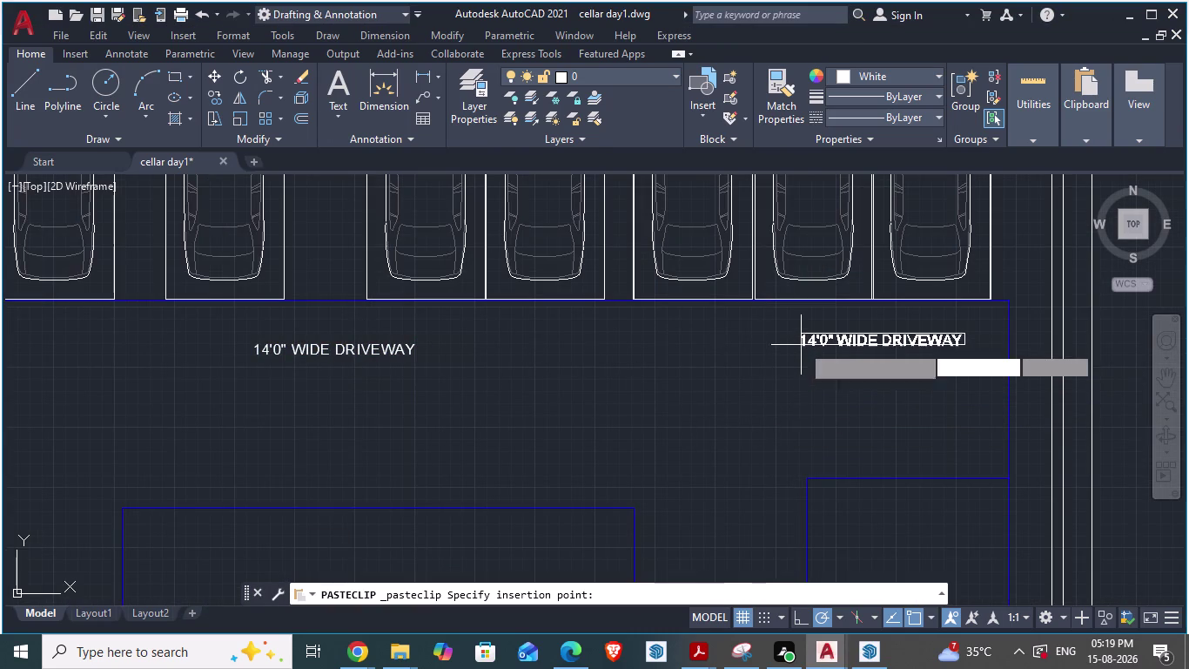
click(802, 353)
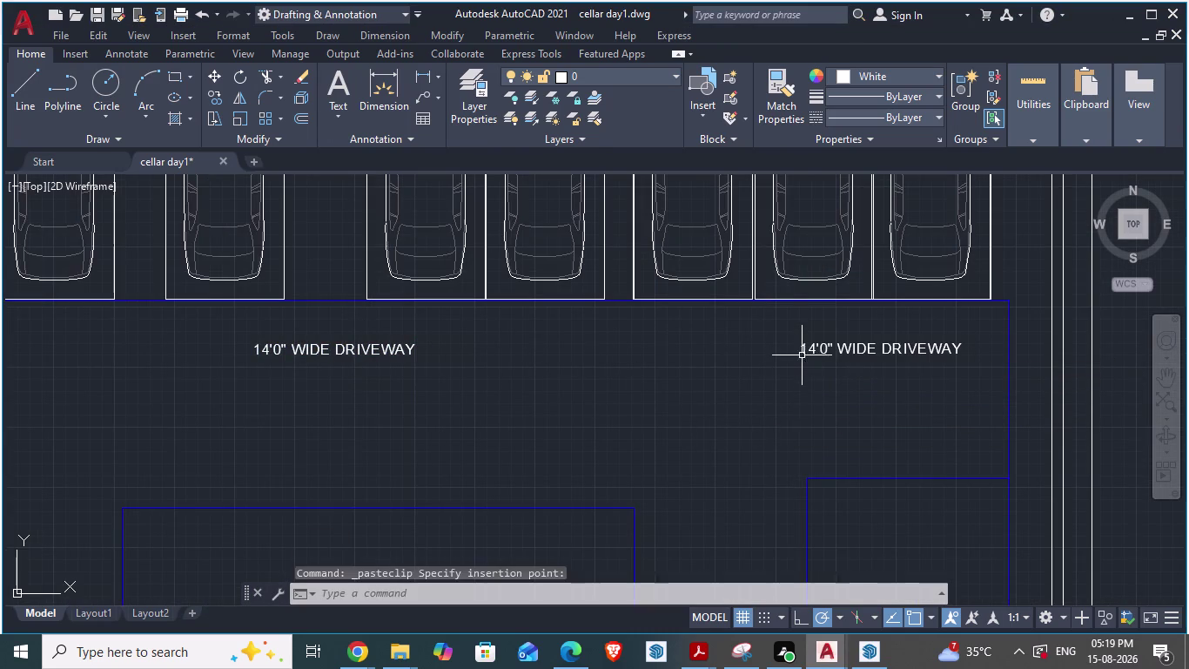
Edit the copied label to read 12'6" WIDE DRIVEWAY and save the drawing.
triple_click(830, 349)
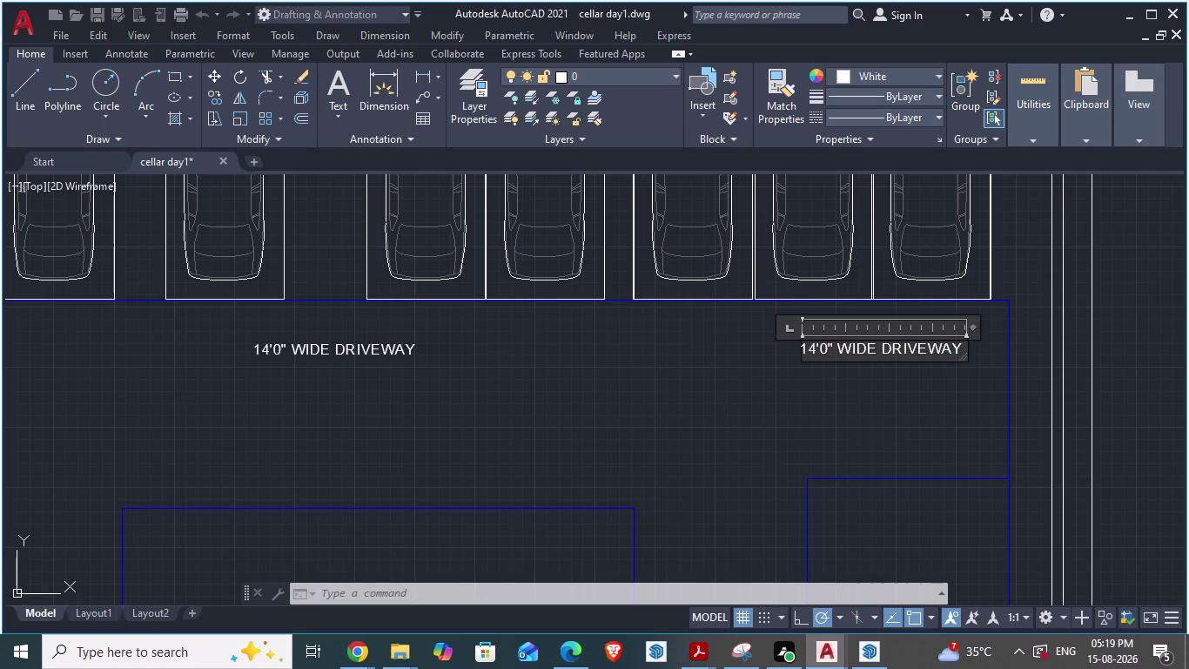
click(815, 346)
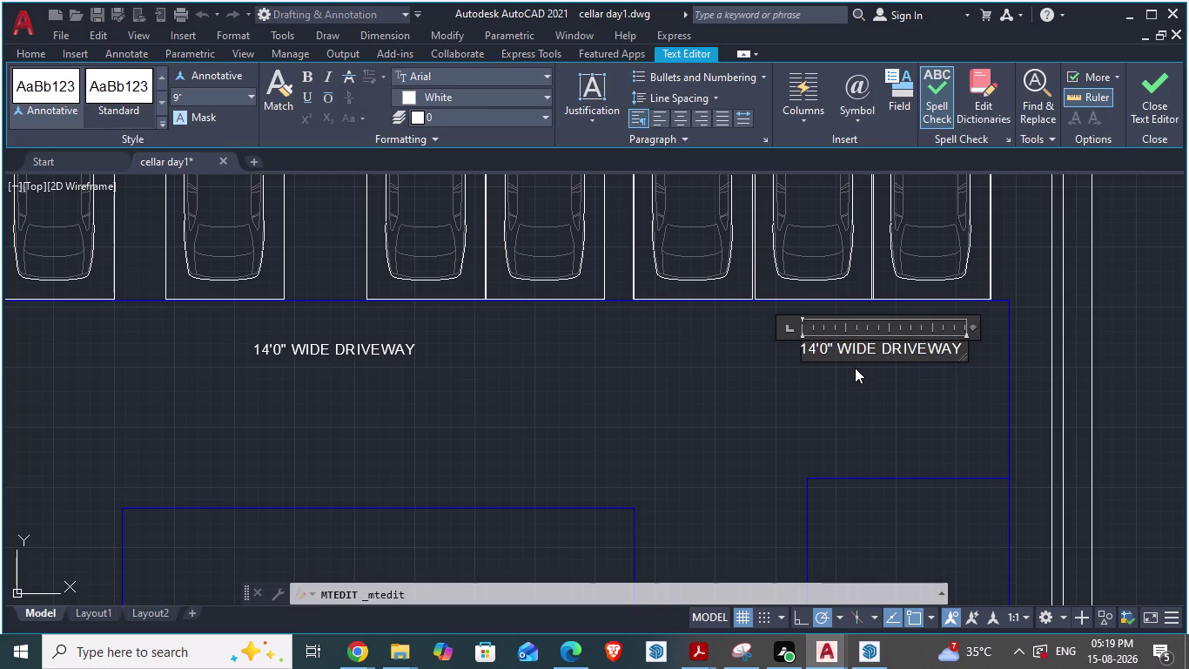
key(BackSpace)
key(2)
key(Right)
key(Delete)
key(6)
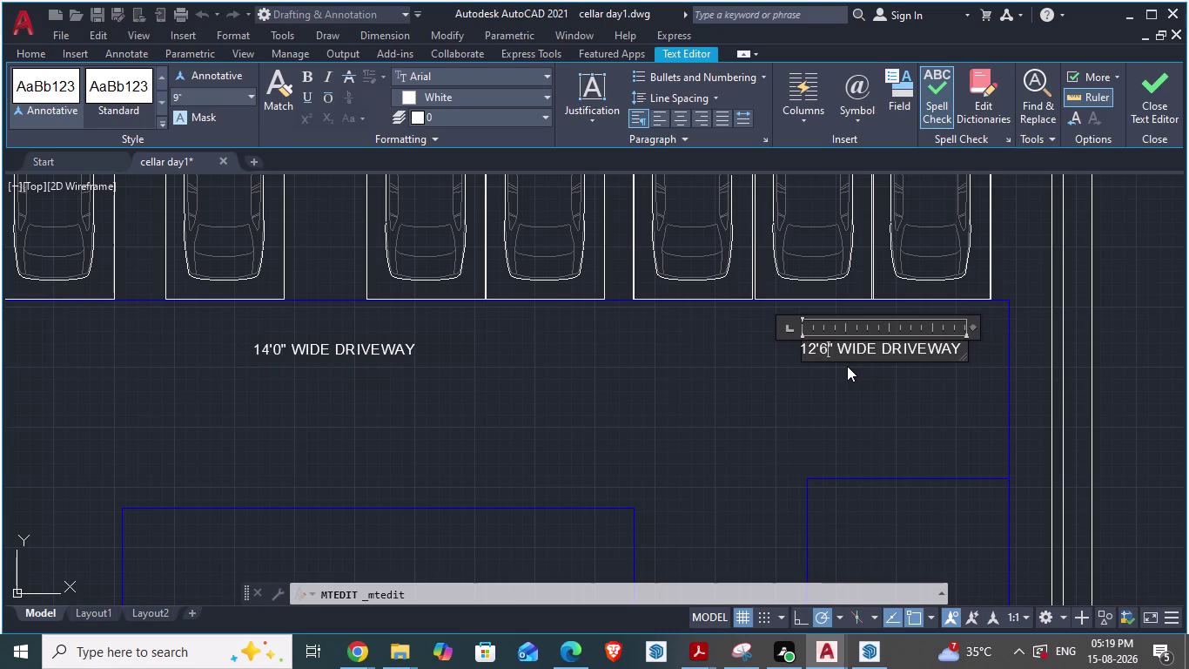
key(ctrl+s)
click(827, 399)
scroll(down, 3)
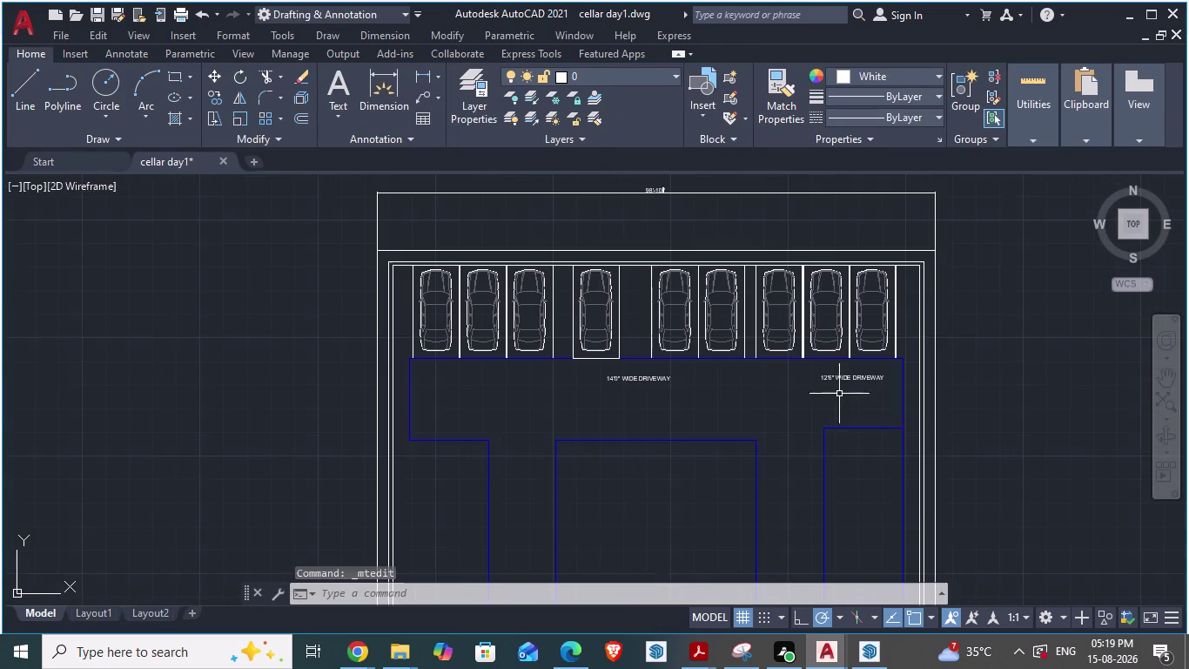
key(alt+Tab)
Look over the ARCH PLANS driveway labels and grab the 14'0" WIDE DRIVEWAY text.
scroll(down, 3)
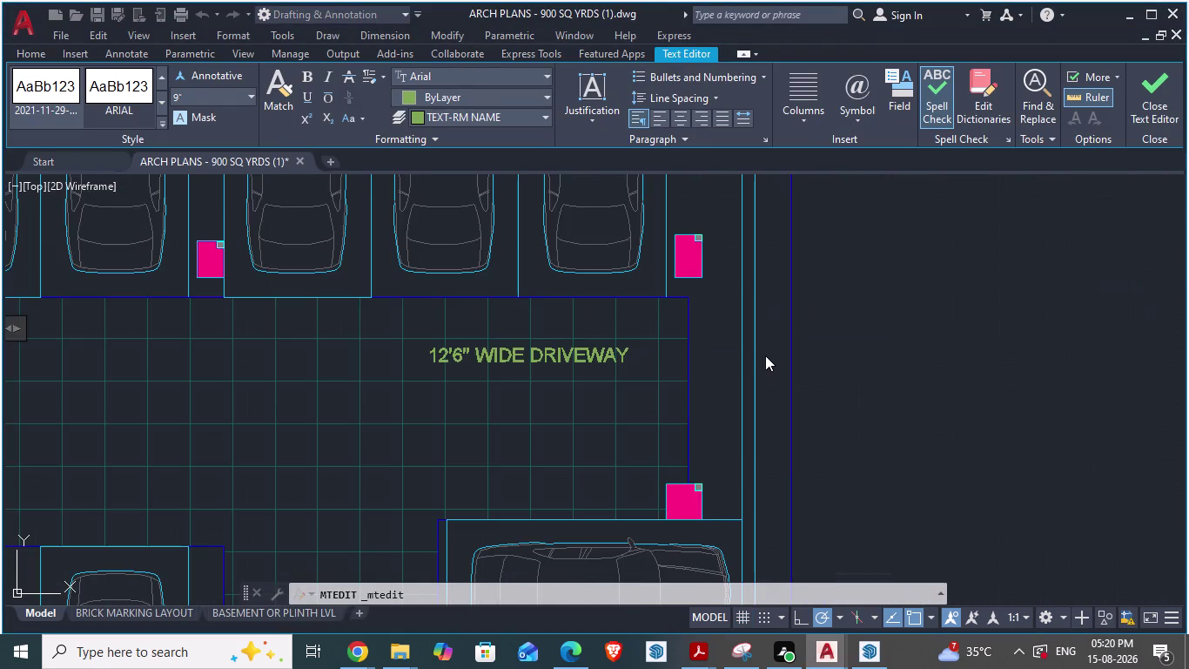
scroll(down, 3)
scroll(down, 3)
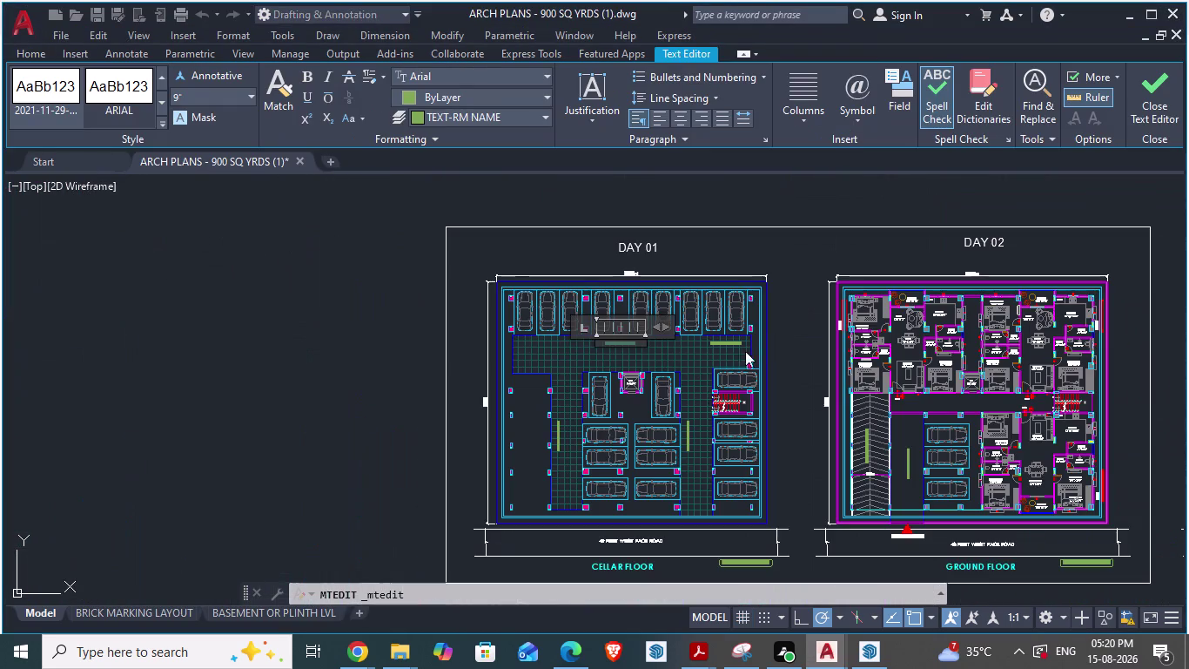
scroll(up, 3)
scroll(up, 3)
scroll(up, 3)
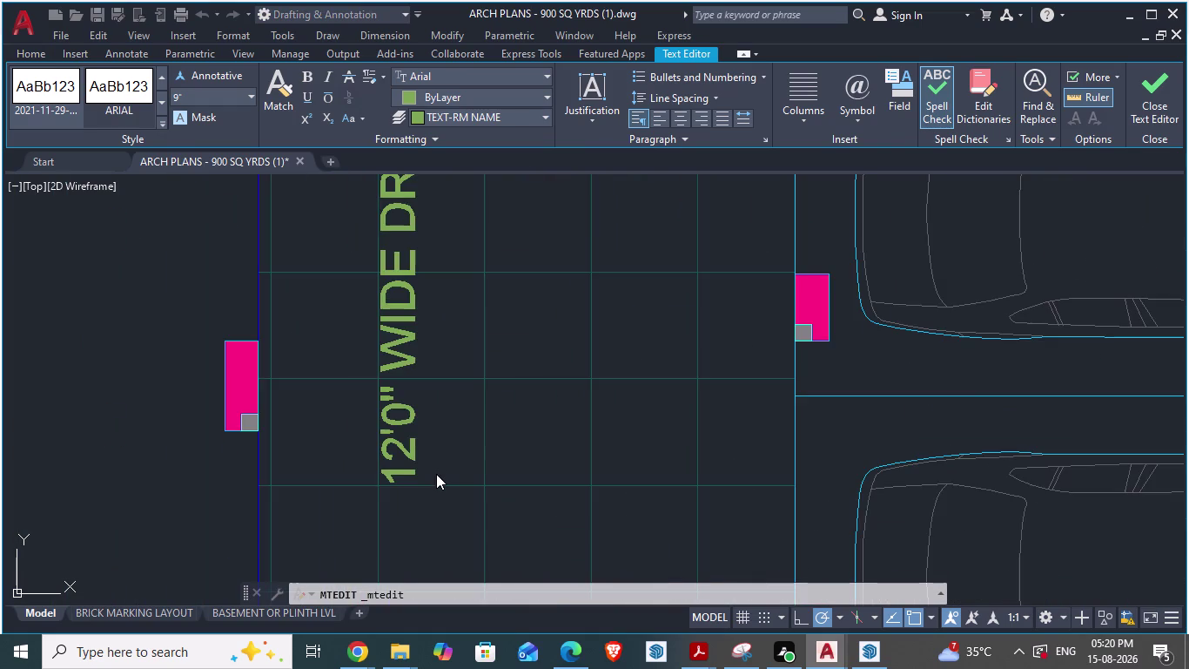
scroll(down, 3)
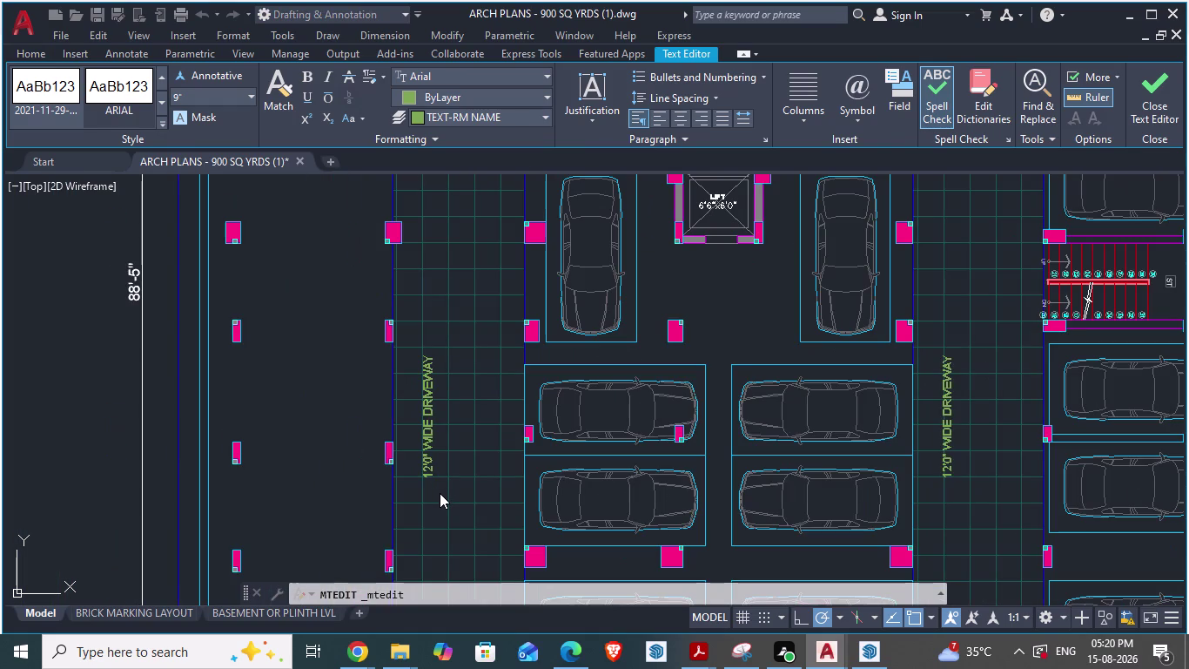
scroll(up, 3)
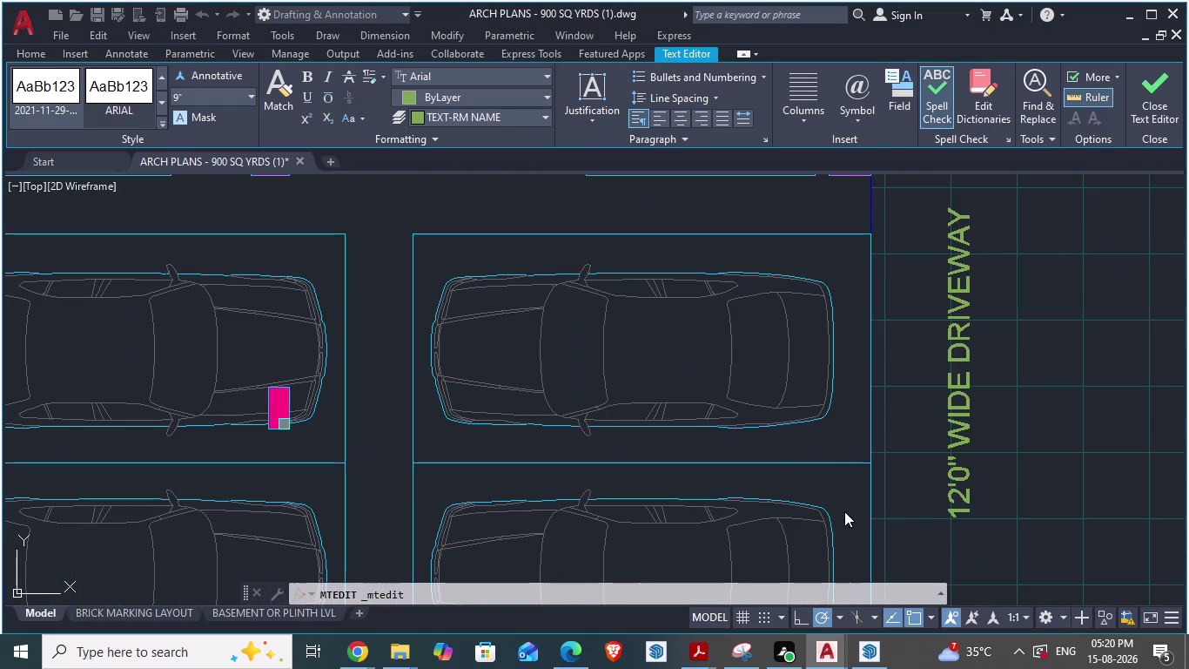
scroll(down, 3)
scroll(up, 3)
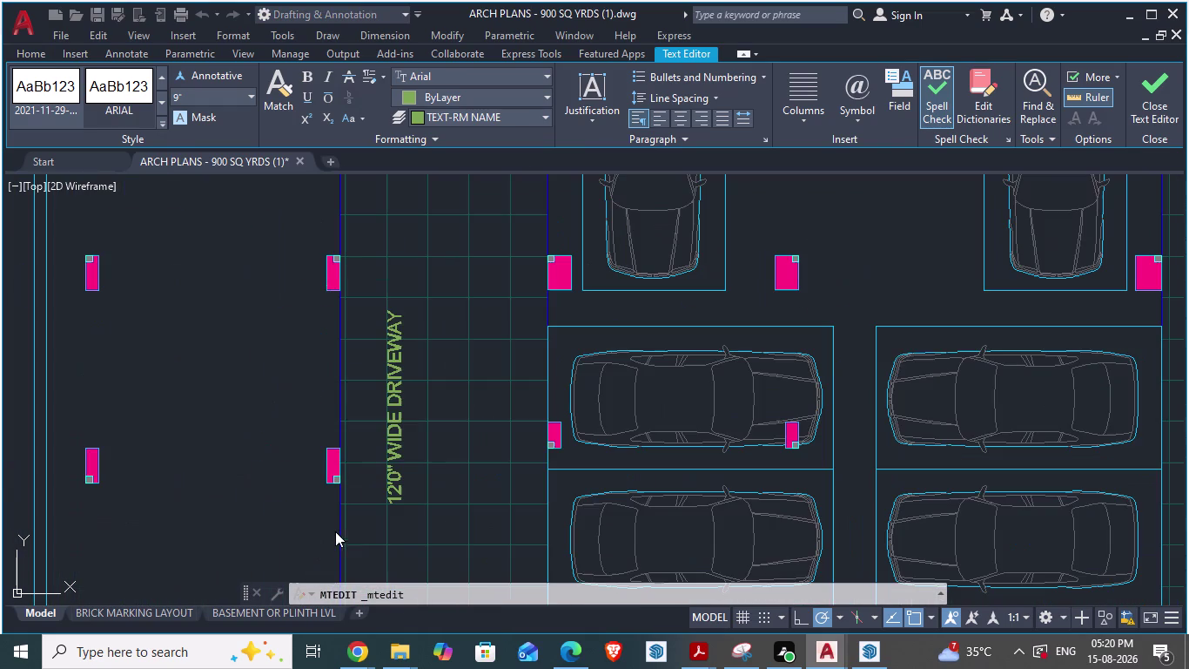
key(d)
key(a)
key(Return)
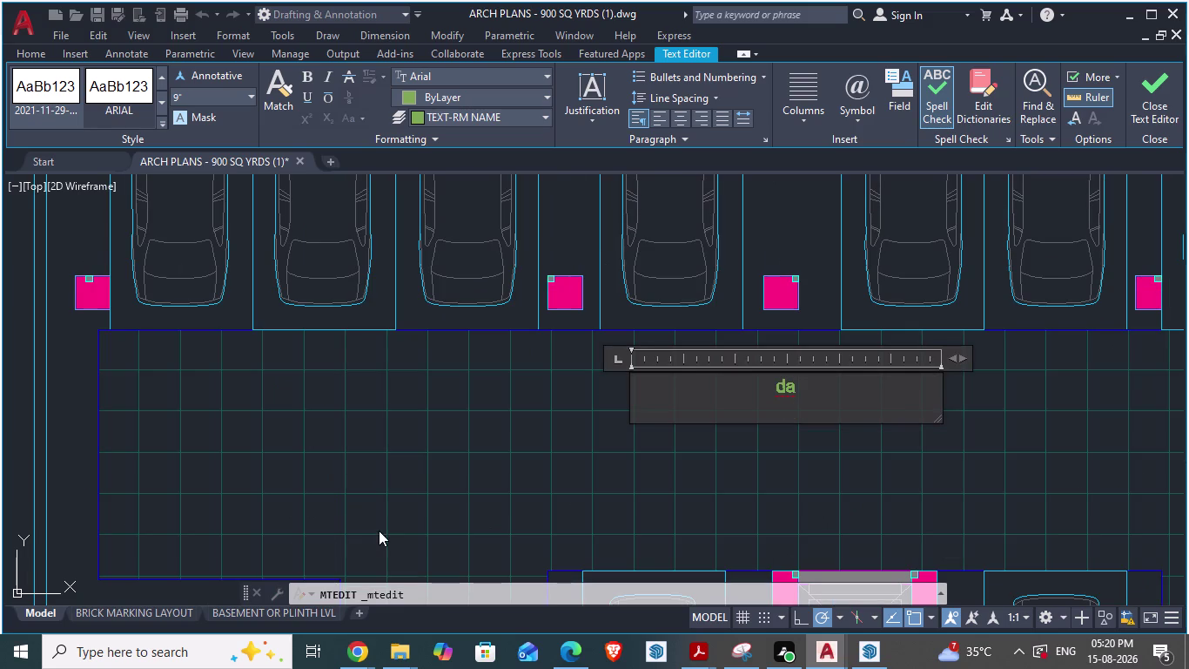
key(ctrl+z)
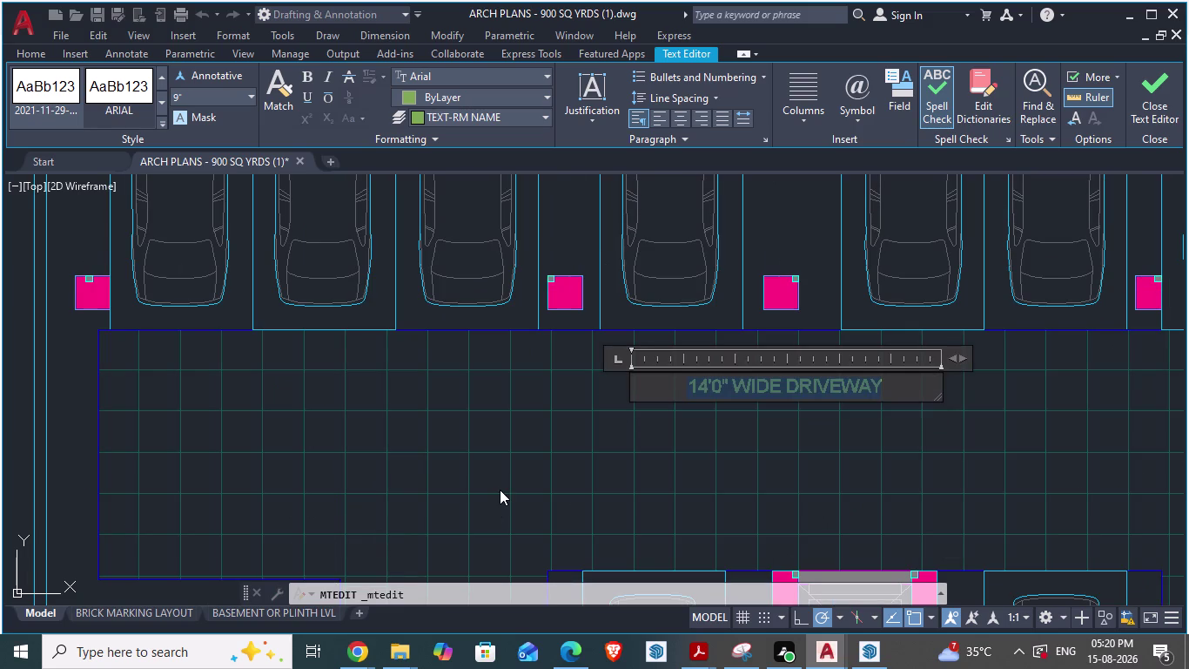
click(495, 499)
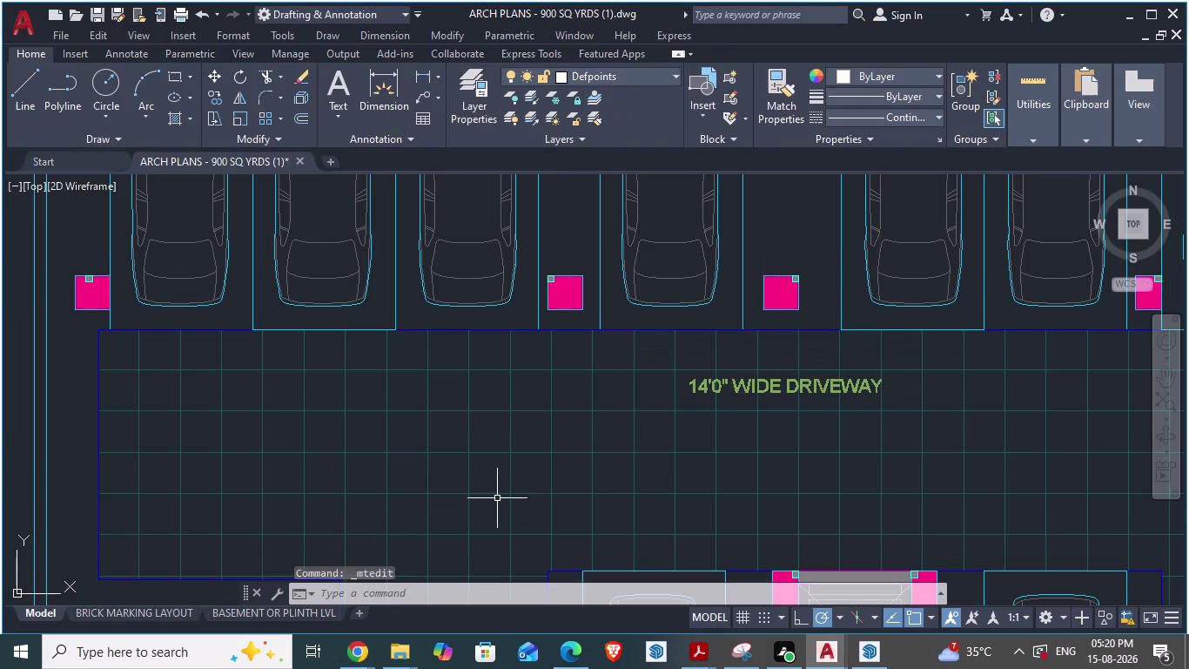
Check the 12'-0" driveway width with DIMALIGNED, then return to cellar day1.
text(da)
key(Return)
scroll(down, 3)
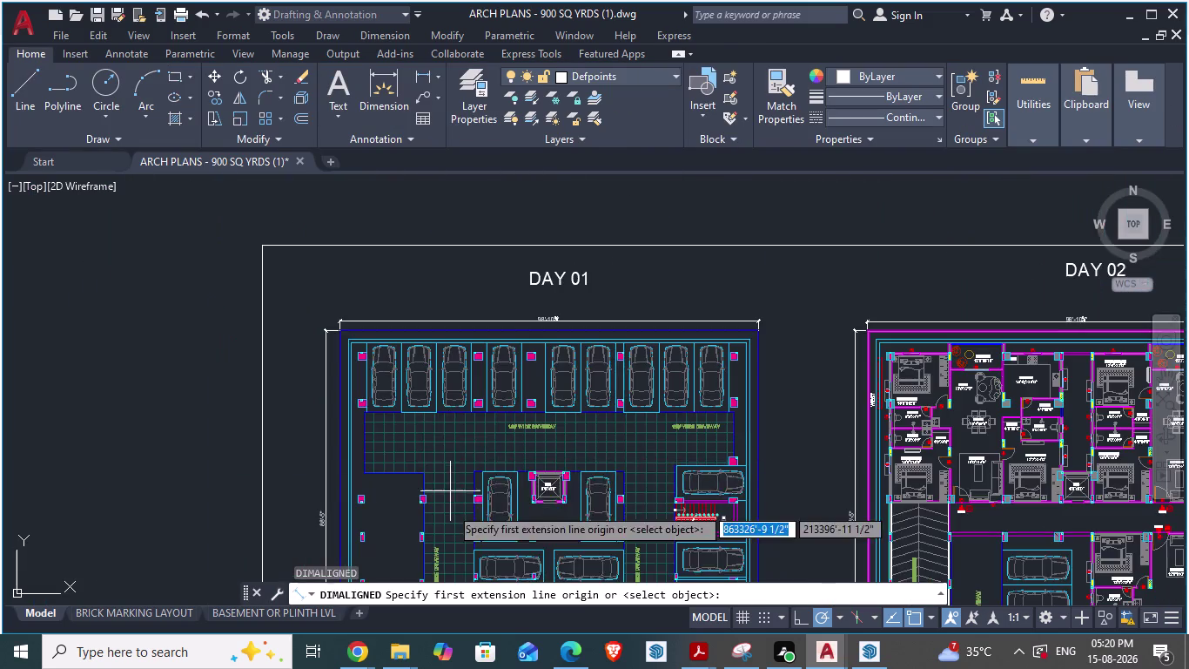
scroll(up, 3)
click(226, 352)
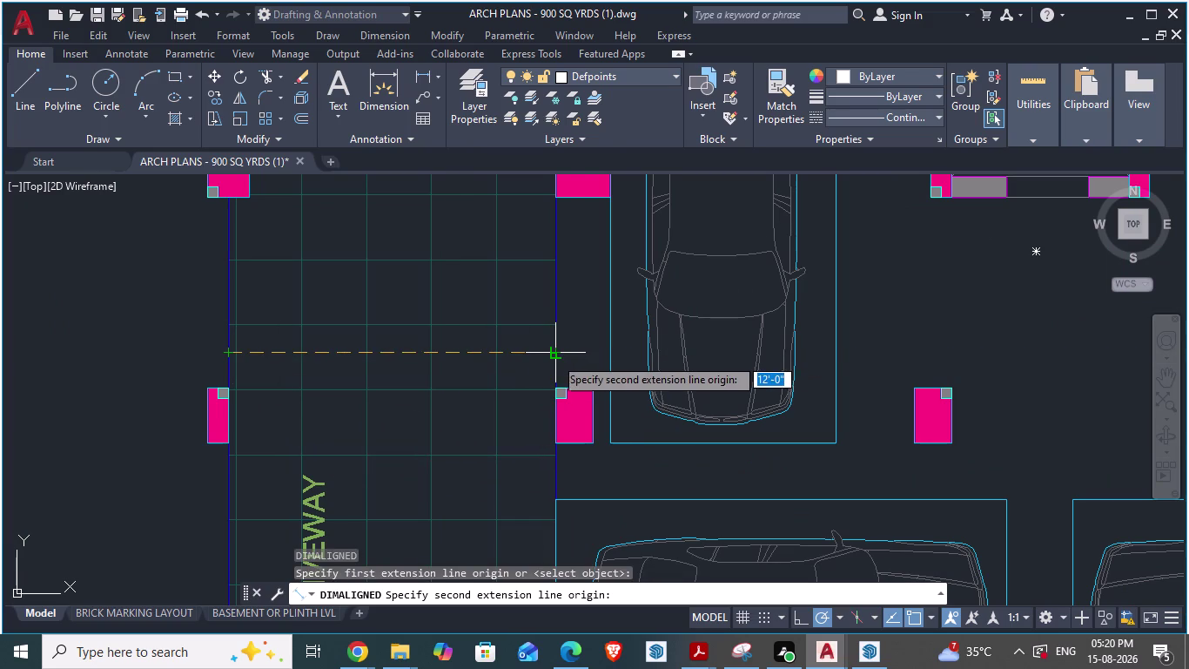
key(Escape)
key(alt+Tab)
scroll(down, 3)
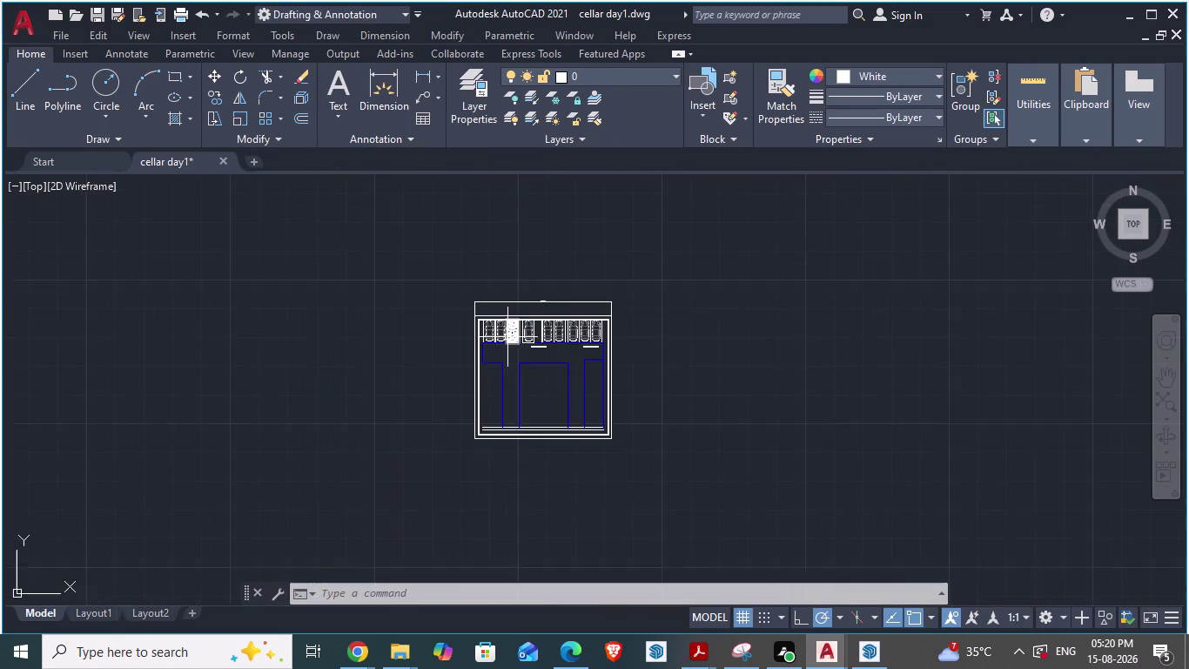
Start measuring the 12'-0" gap between the blue driveway outlines, then cancel.
scroll(up, 3)
text(da)
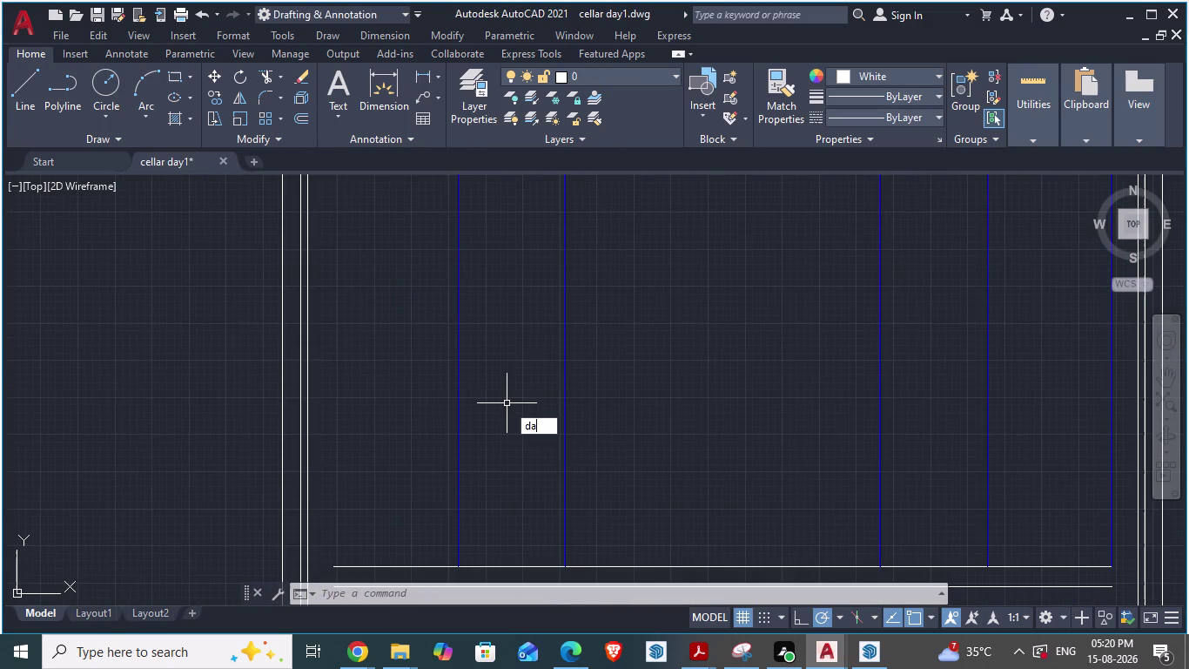
key(Return)
click(455, 333)
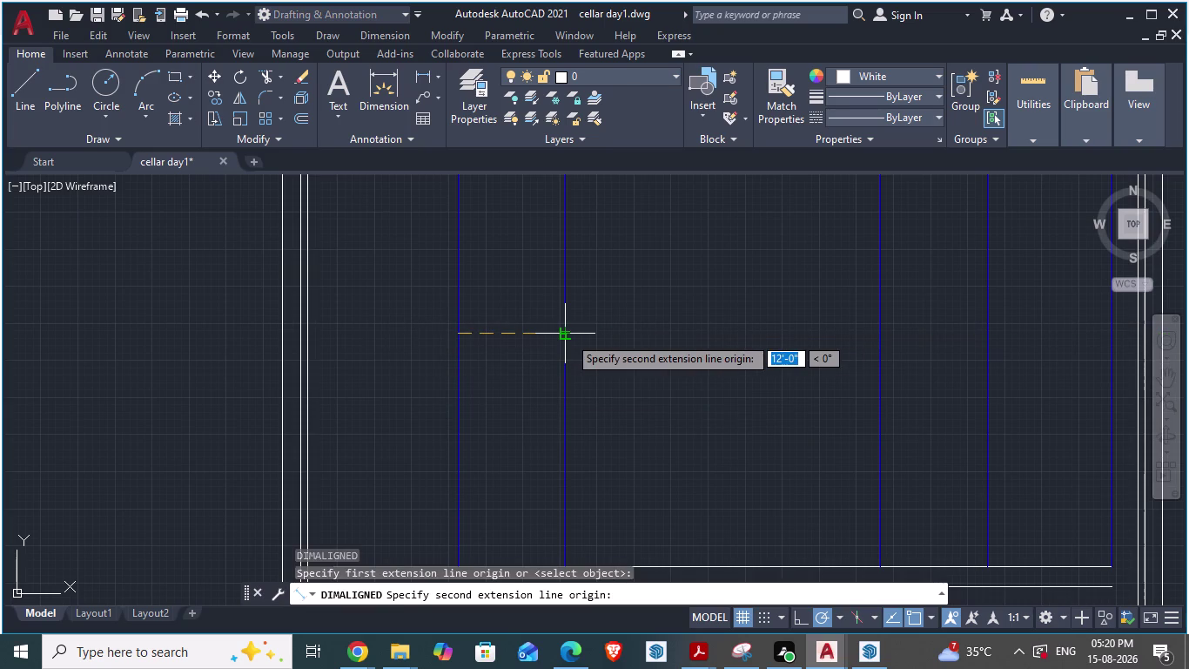
key(Escape)
Paste the 14'0" WIDE DRIVEWAY label into the driveway between the blue lines.
scroll(down, 3)
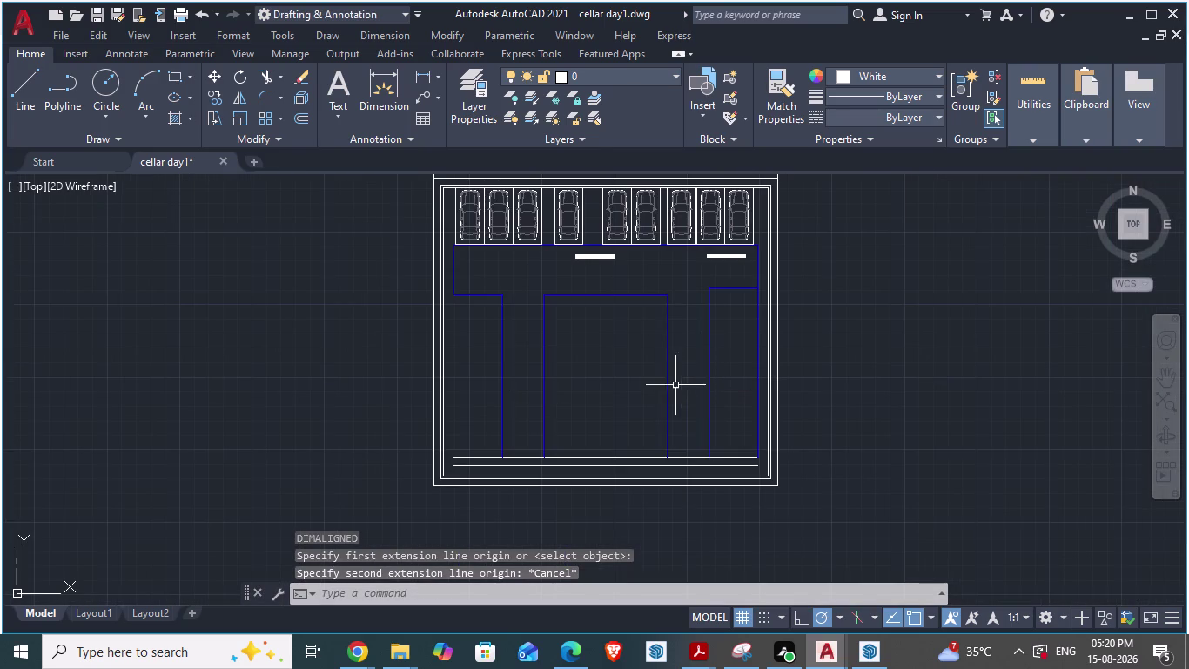
click(581, 258)
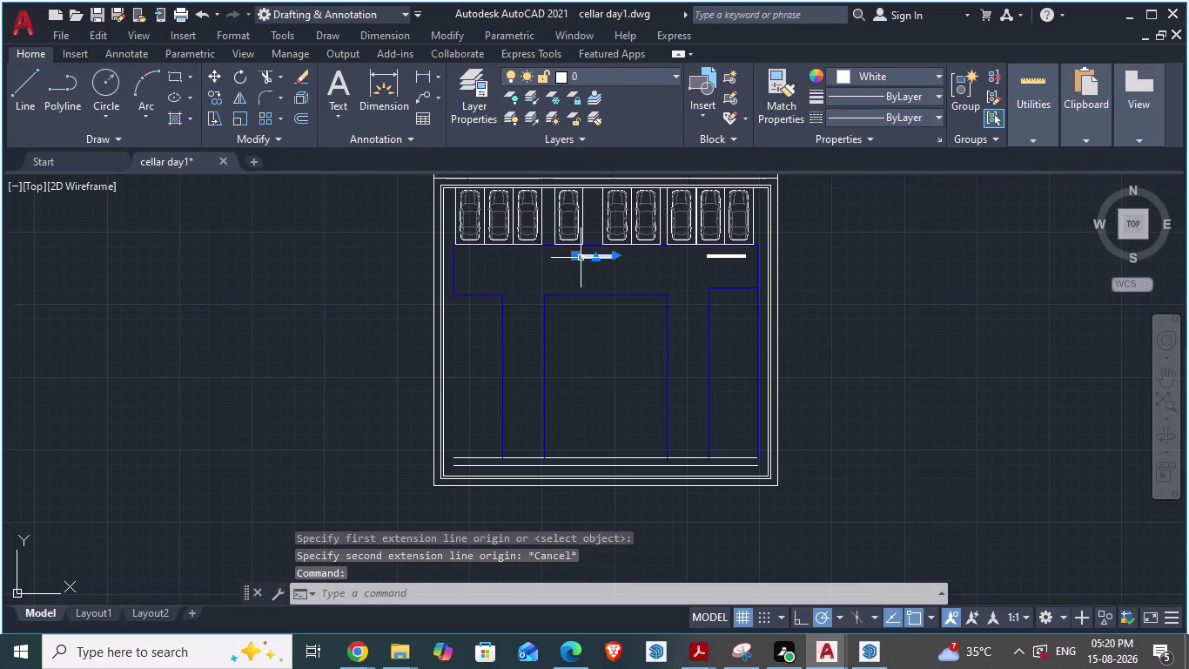
key(ctrl+c)
key(ctrl+v)
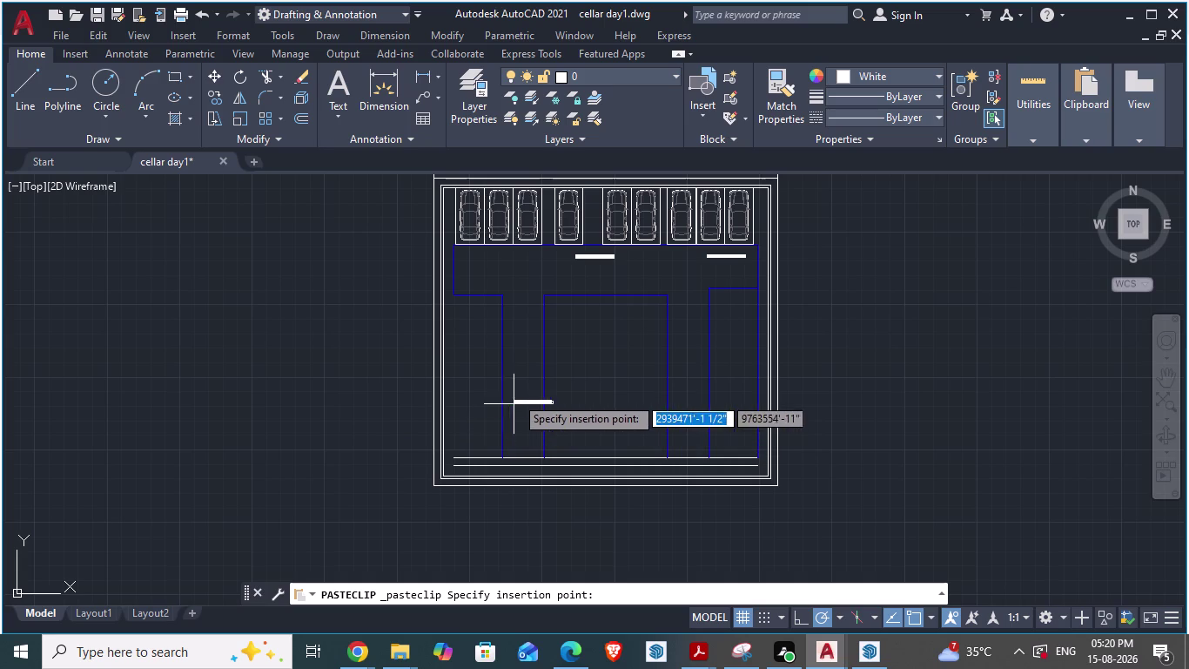
click(505, 370)
scroll(up, 3)
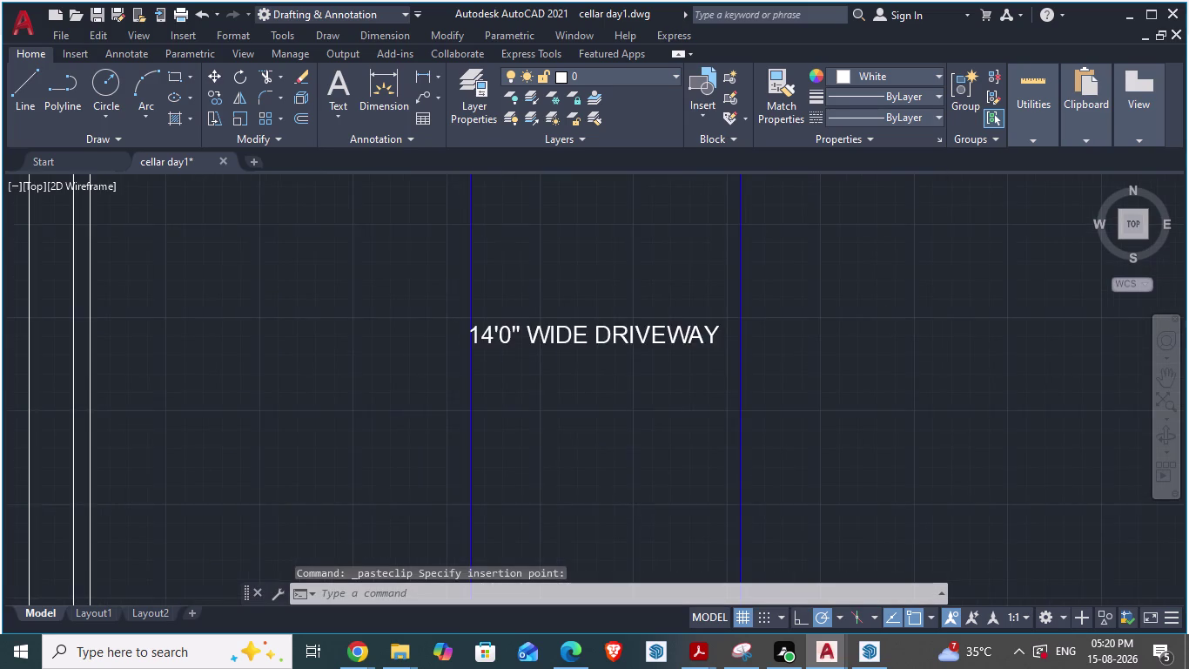
Edit the pasted label's width so it reads 12'0" WIDE DRIVEWAY.
click(459, 326)
double_click(482, 315)
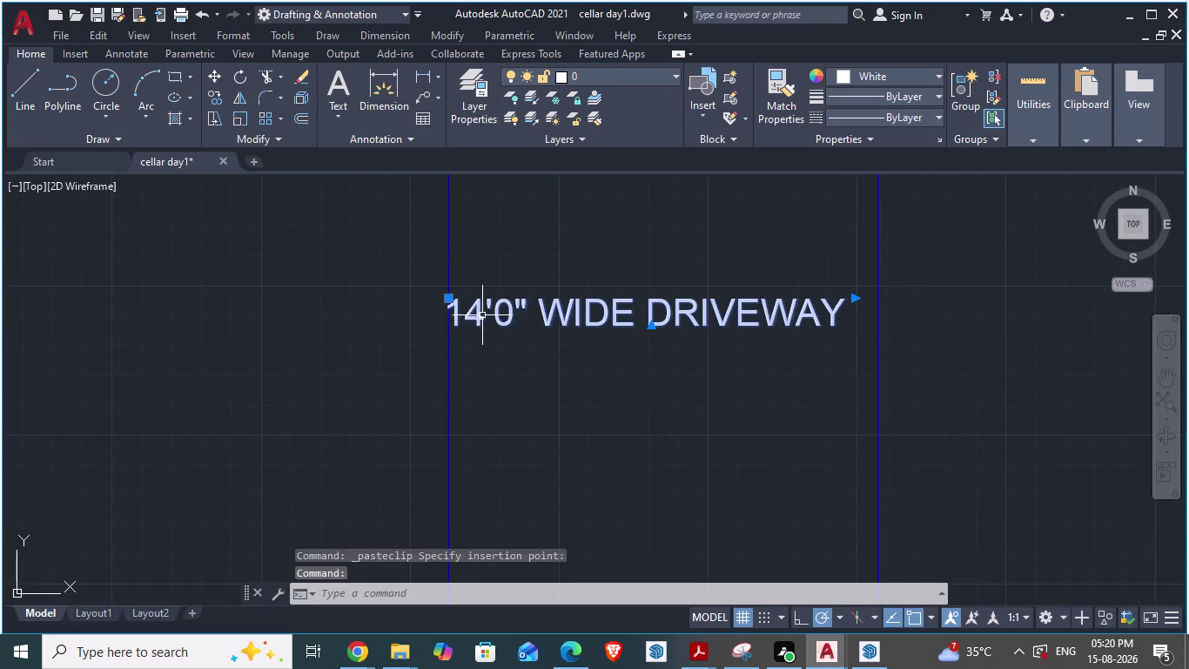
click(484, 316)
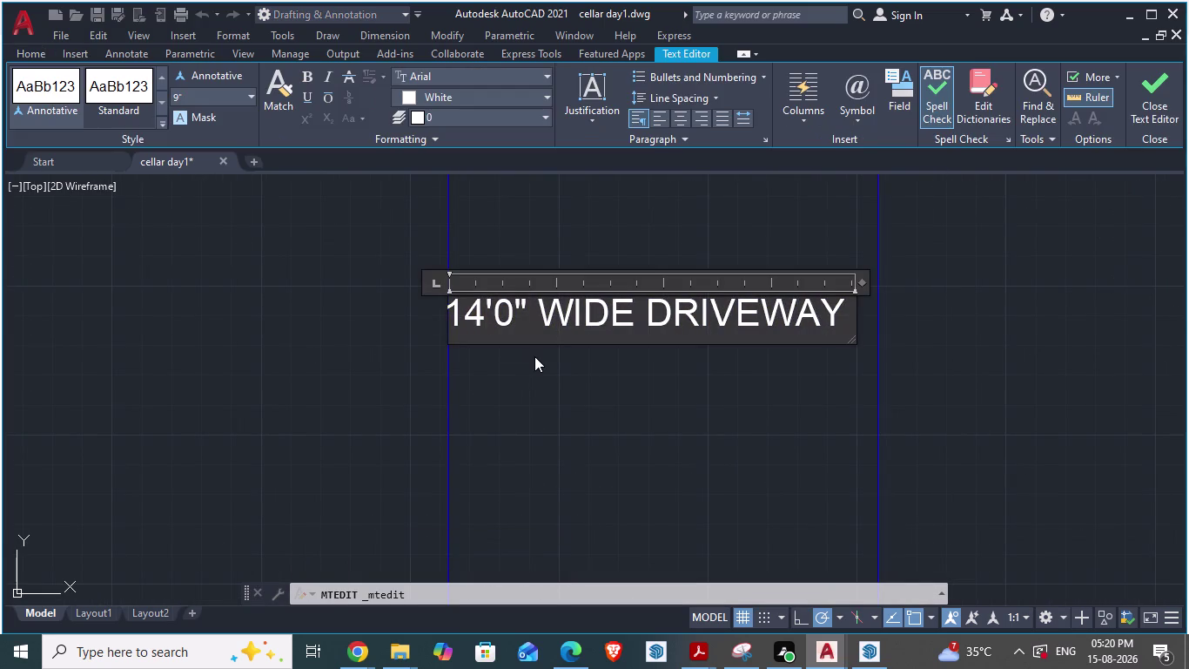
key(BackSpace)
key(2)
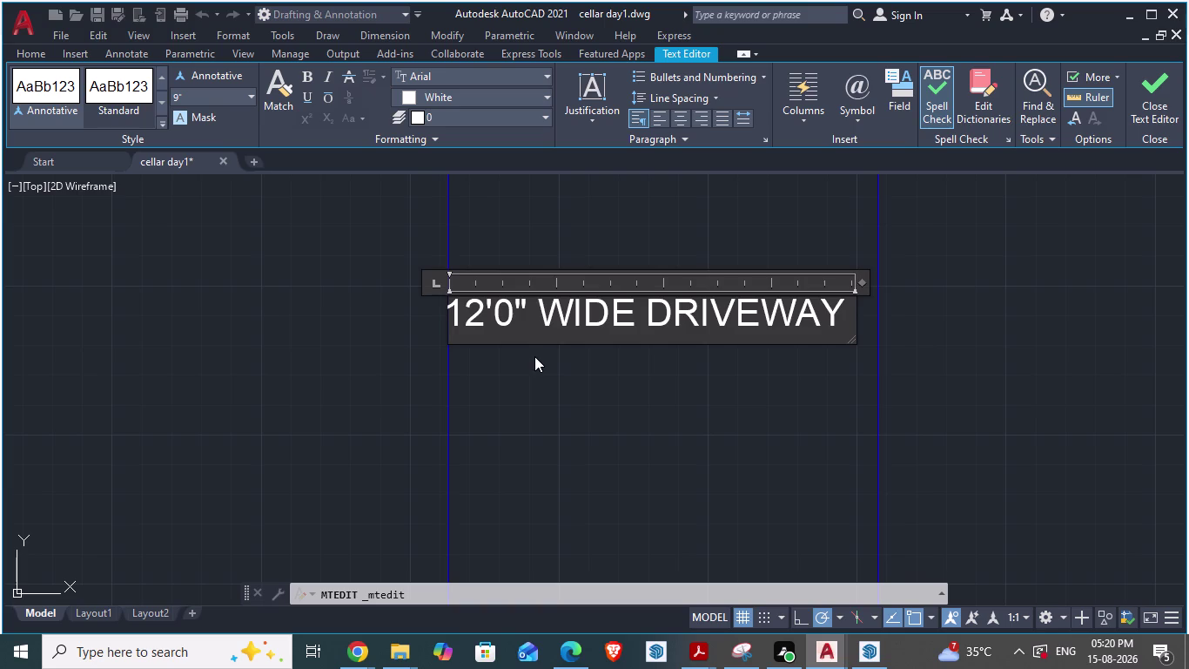
click(574, 384)
click(535, 303)
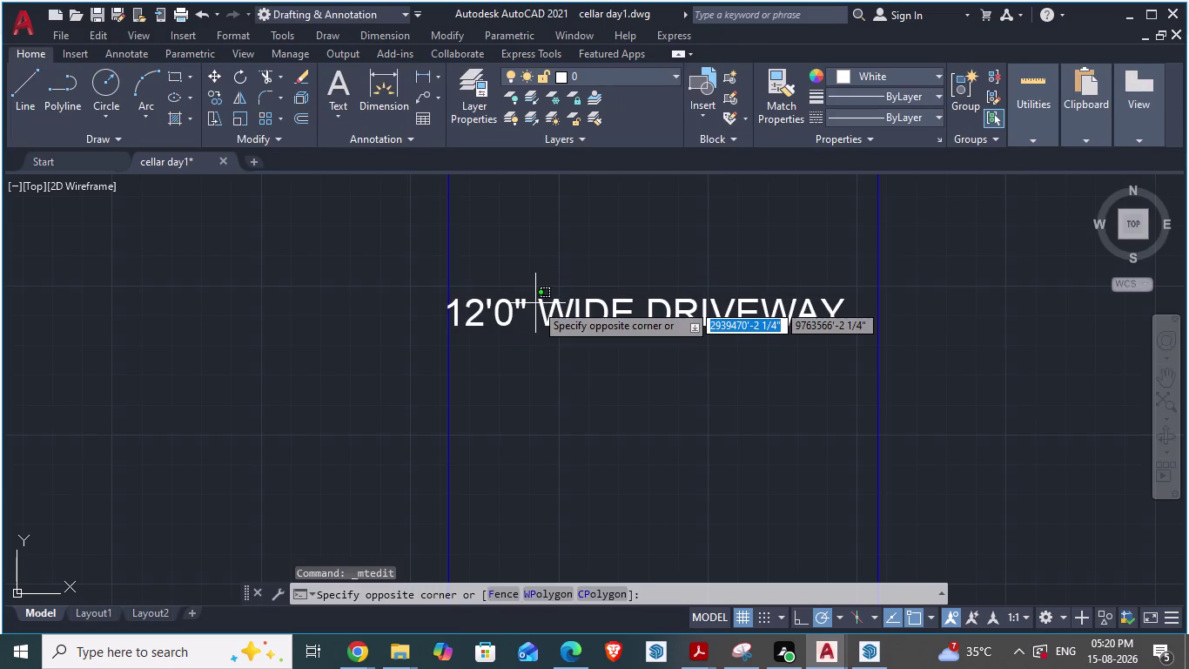
key(Escape)
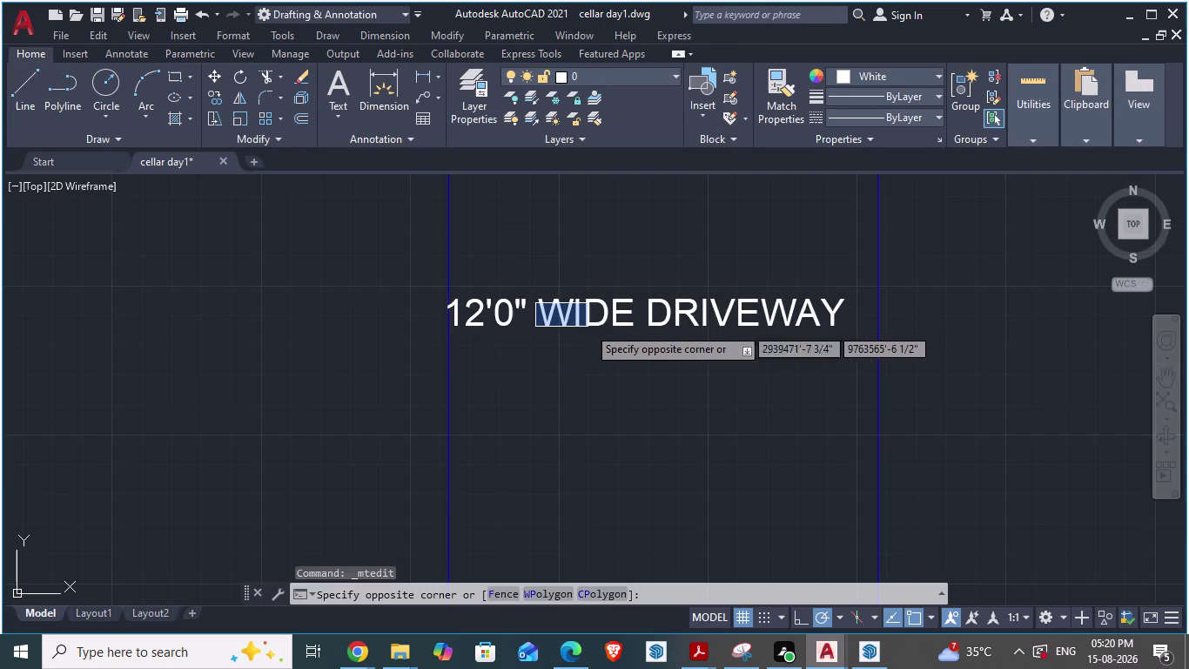
Try a 3D rotation on the 12'0" label, then cancel it.
click(513, 319)
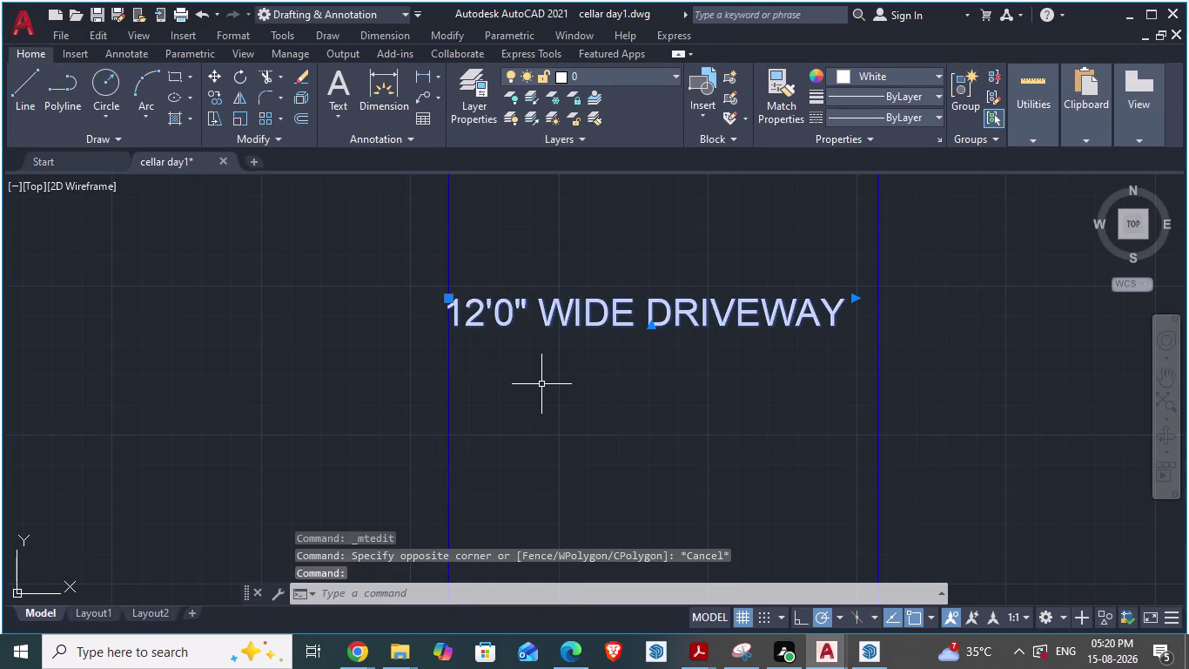
key(r)
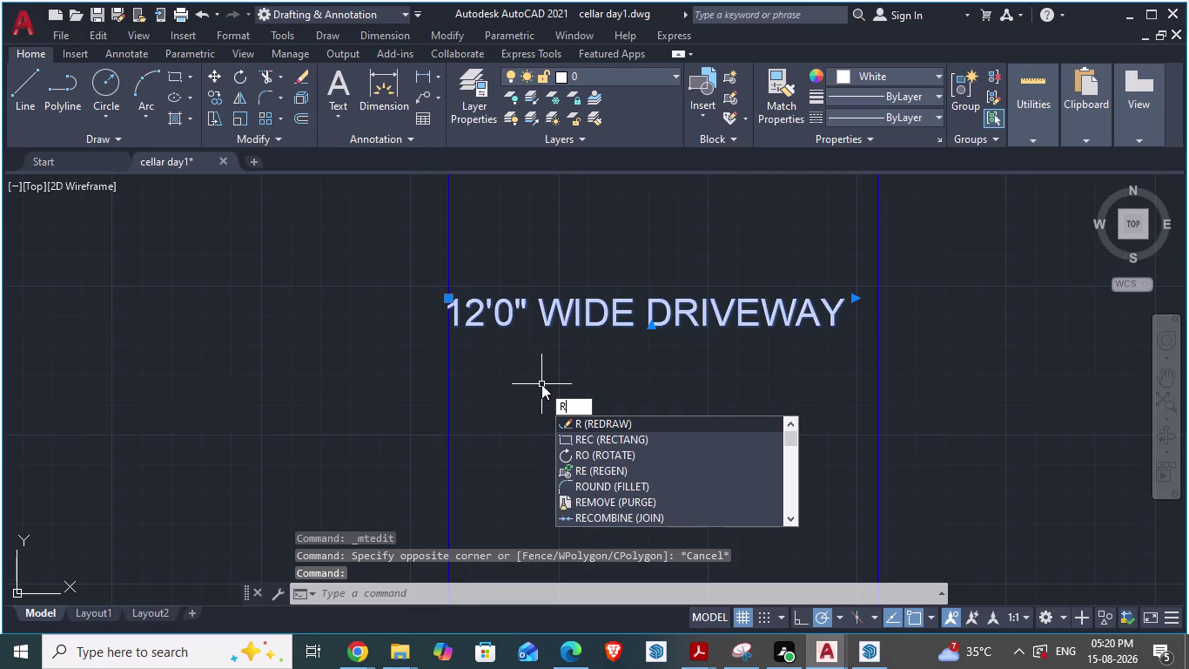
key(o)
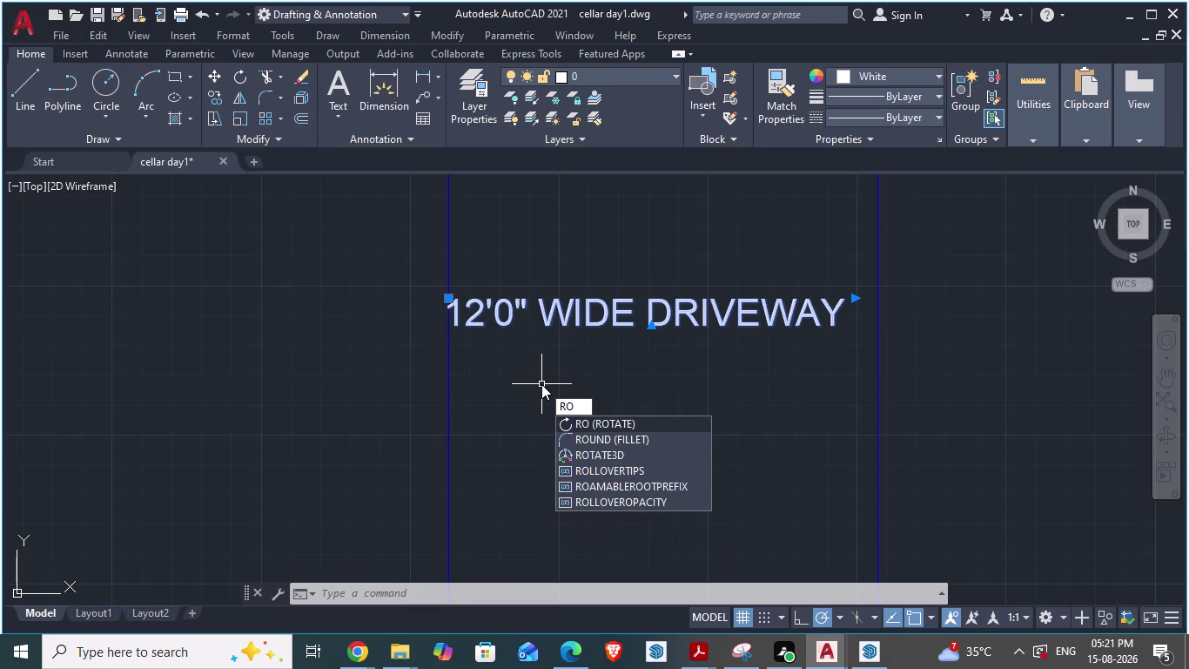
key(t)
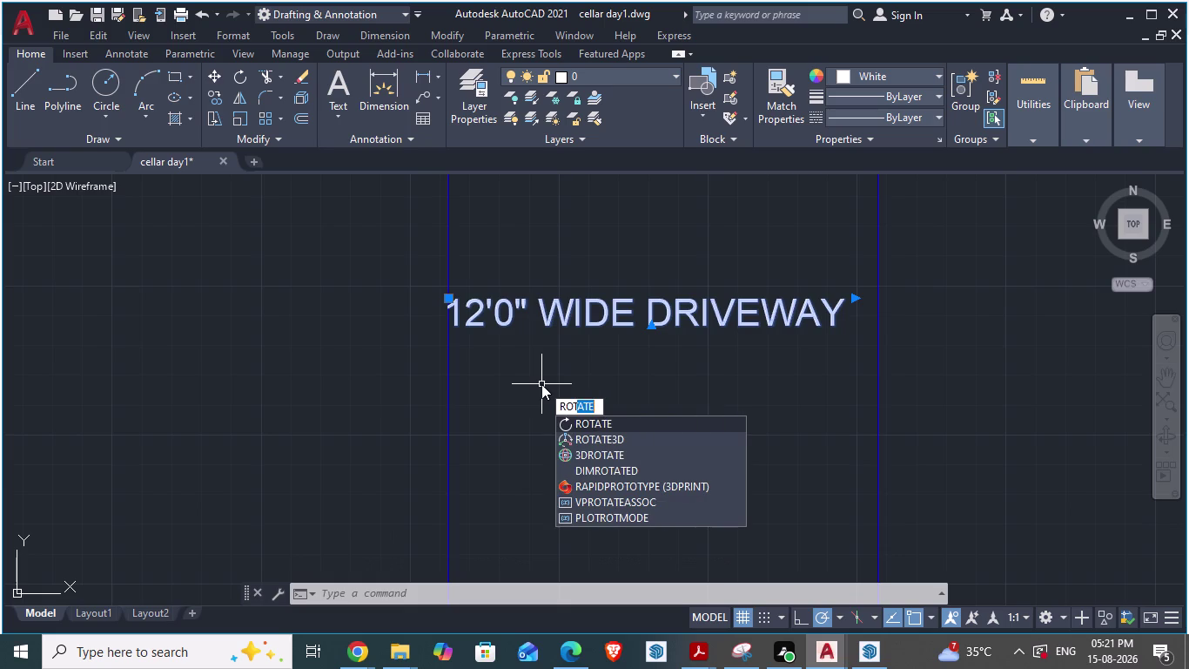
click(597, 437)
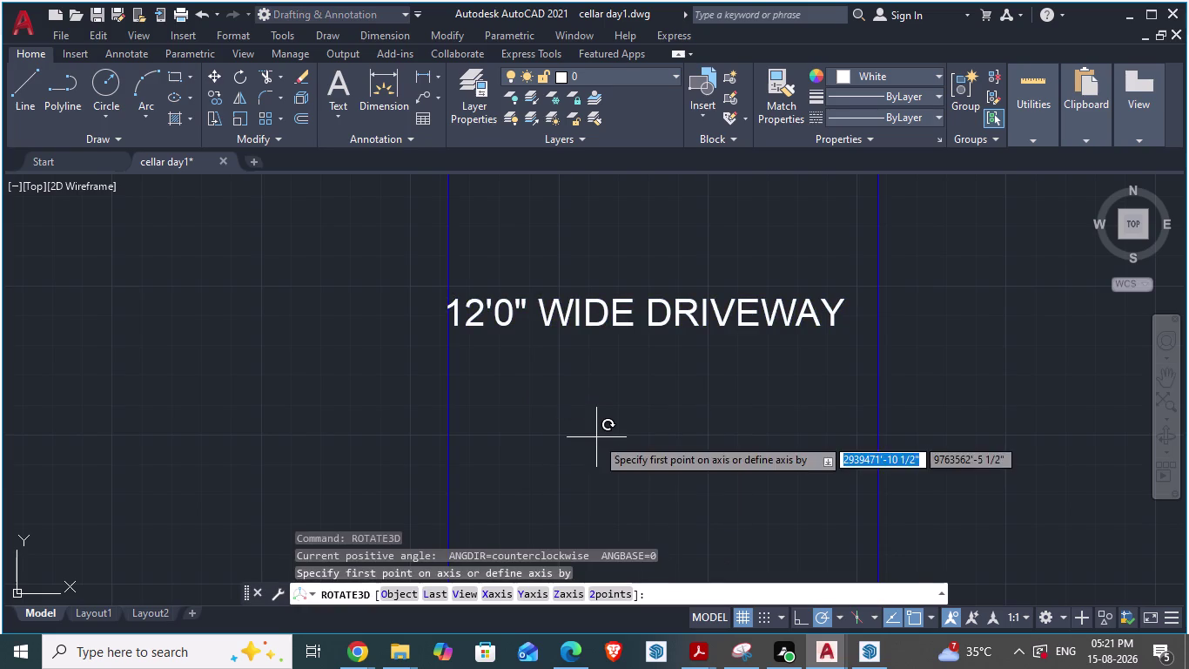
click(450, 328)
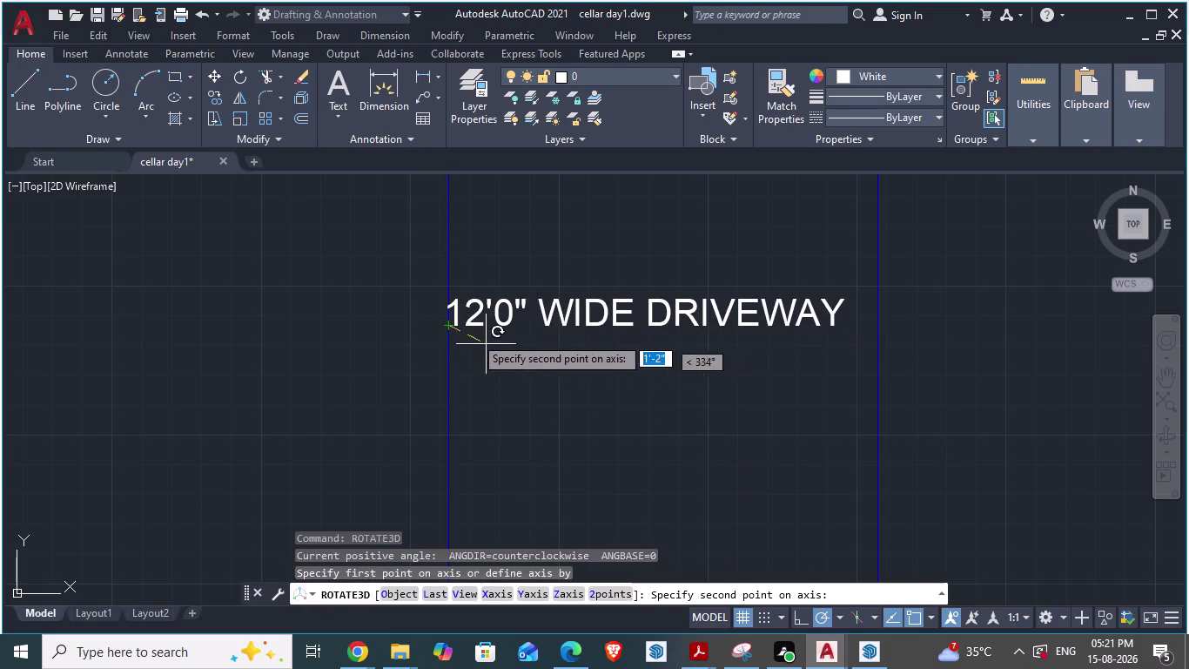
key(Escape)
Rotate the 12'0" WIDE DRIVEWAY label 90° so it runs vertically.
click(510, 318)
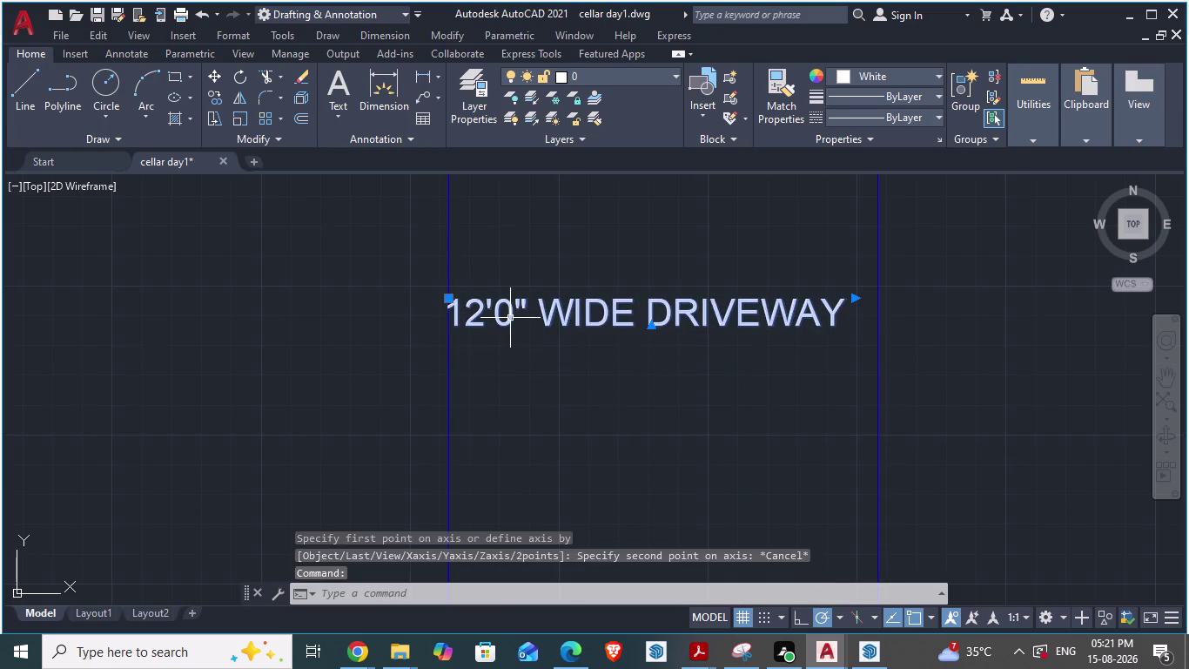
text(rot)
text(a)
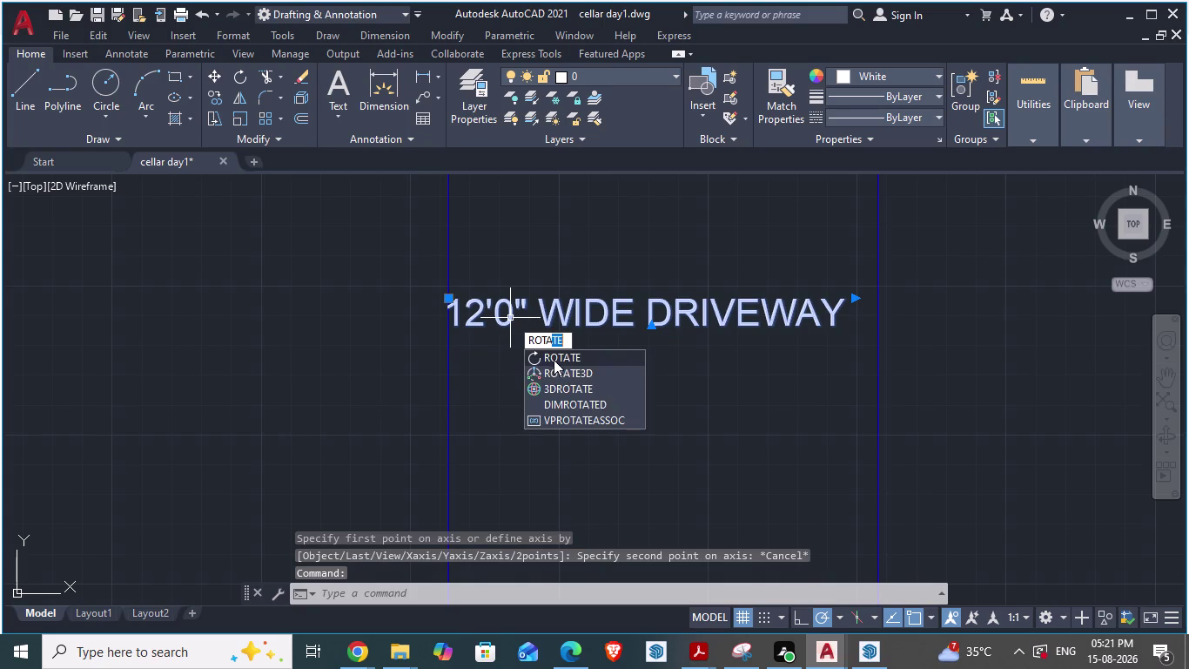
click(555, 358)
drag(850, 296, 770, 222)
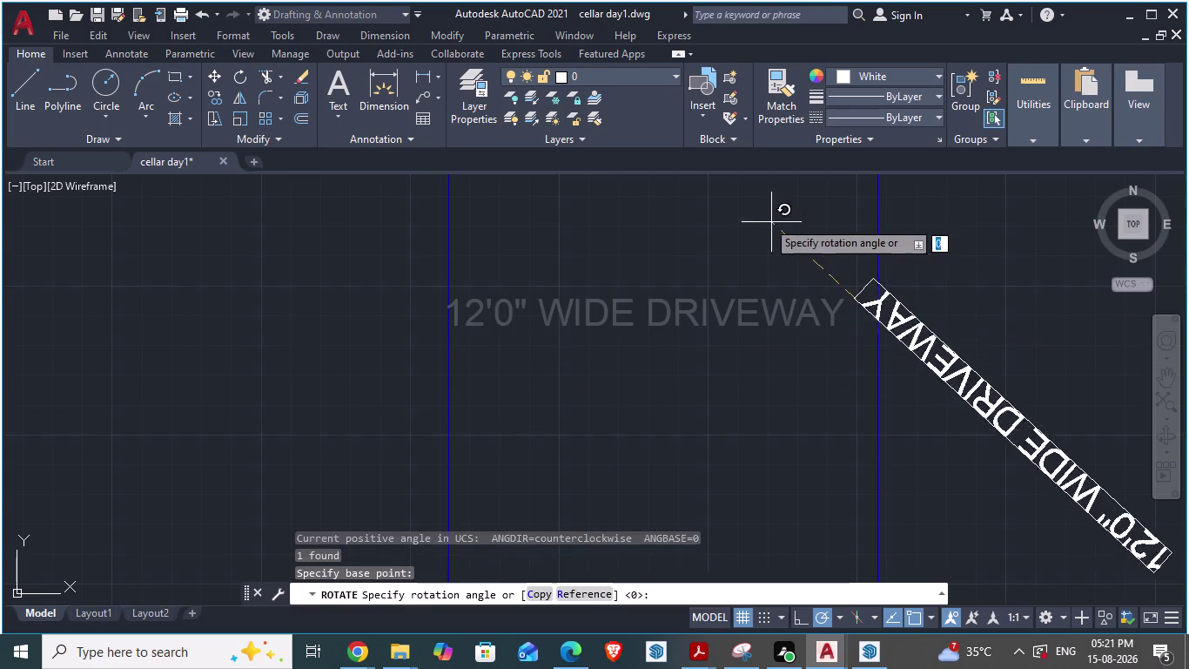
drag(769, 222, 846, 231)
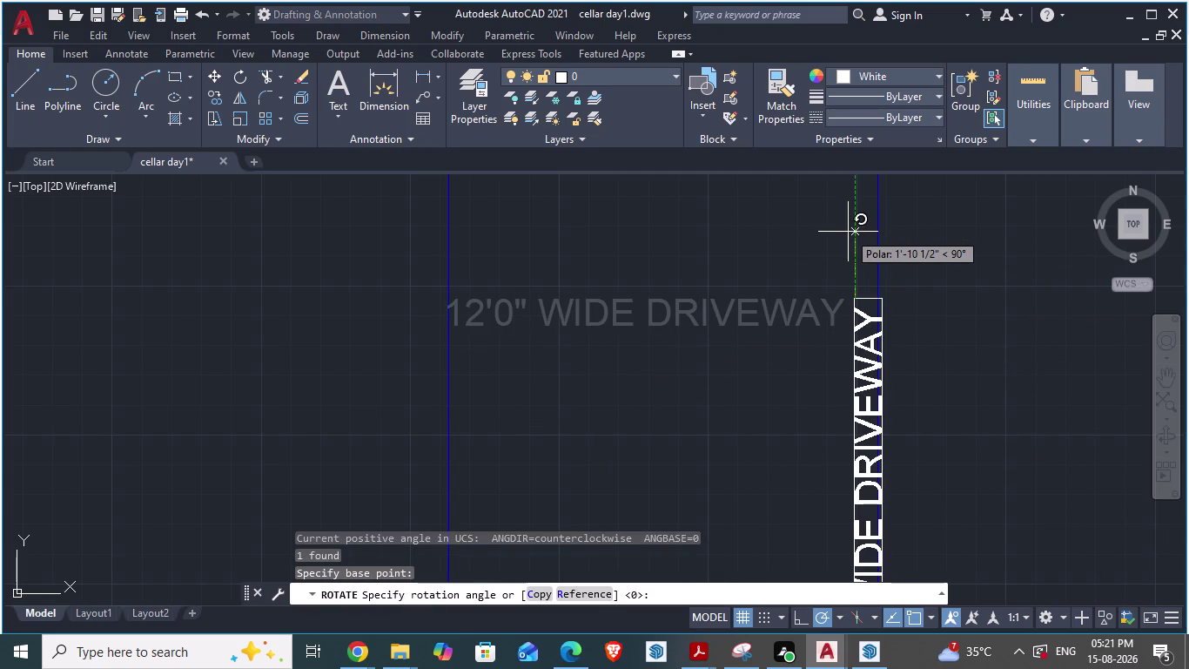
text(90)
key(Return)
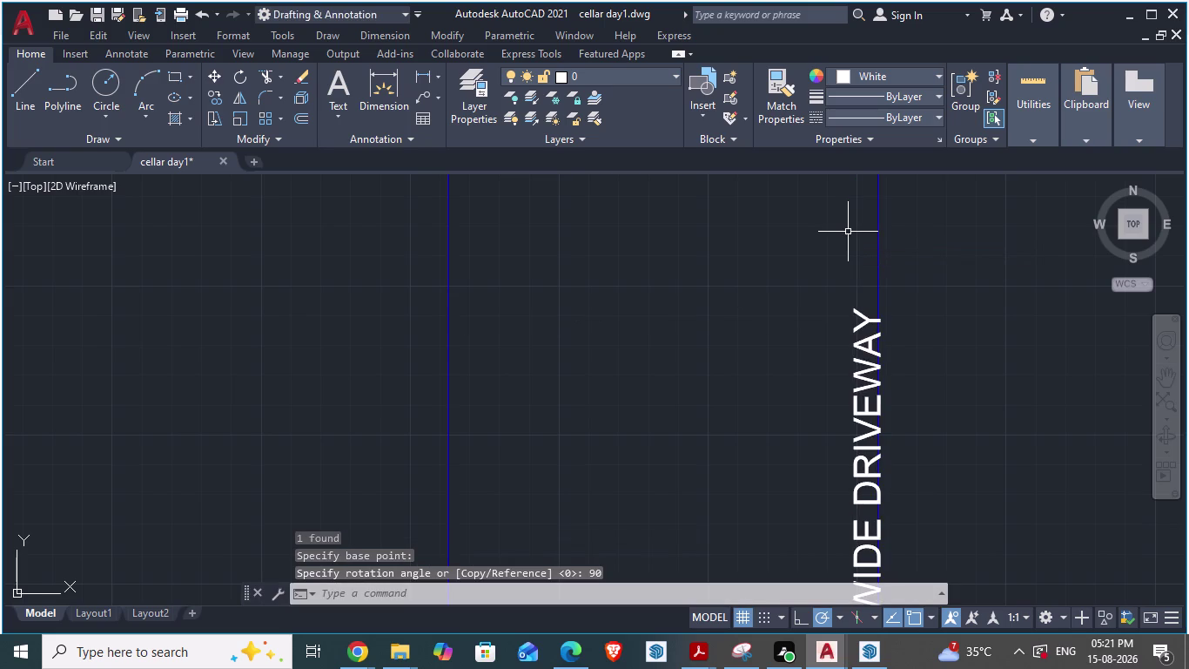
Clear a stray selection and select the vertical 12'0" WIDE DRIVEWAY label.
scroll(down, 3)
click(848, 255)
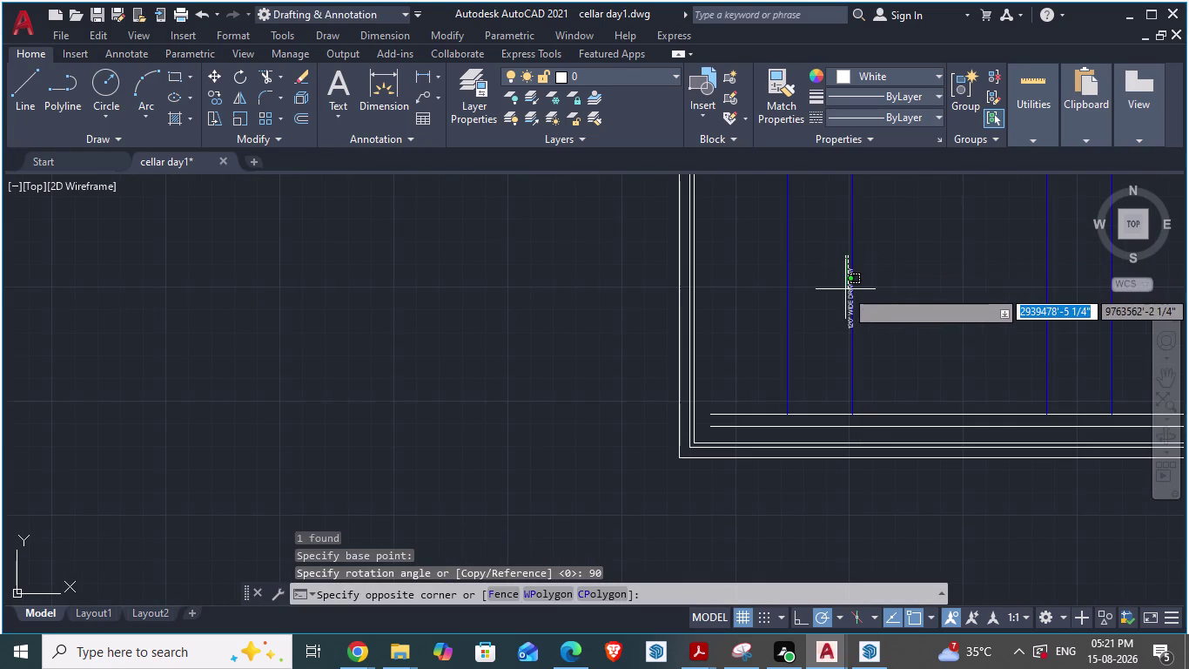
key(Escape)
scroll(down, 3)
scroll(up, 3)
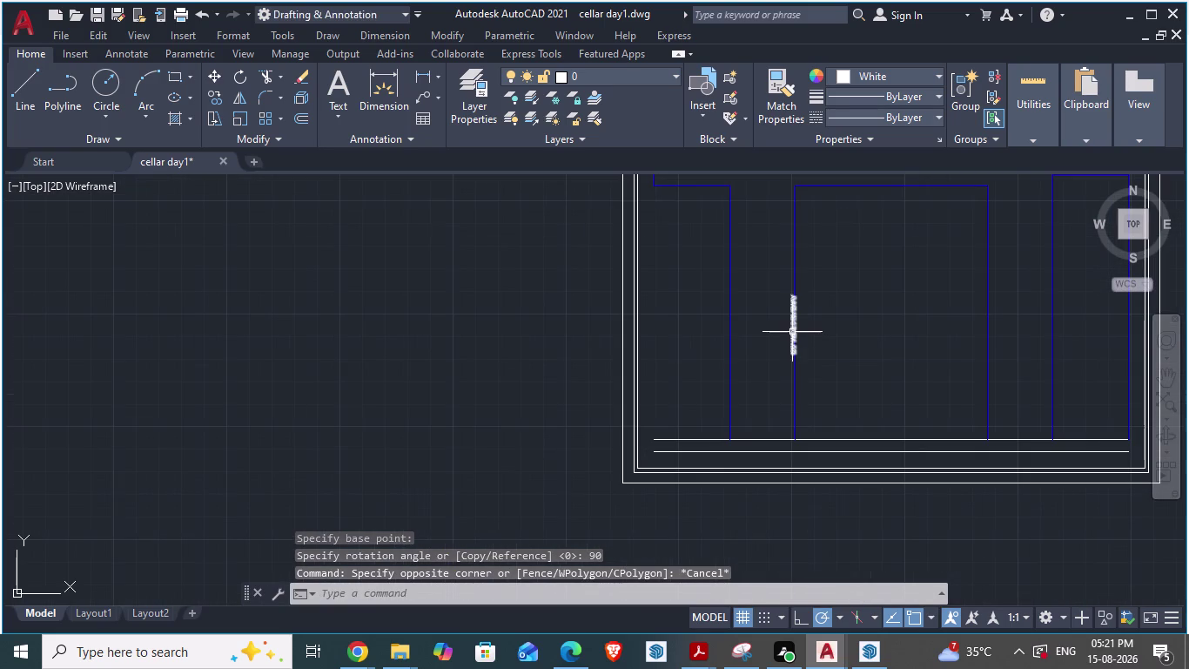
click(790, 332)
key(m)
click(786, 327)
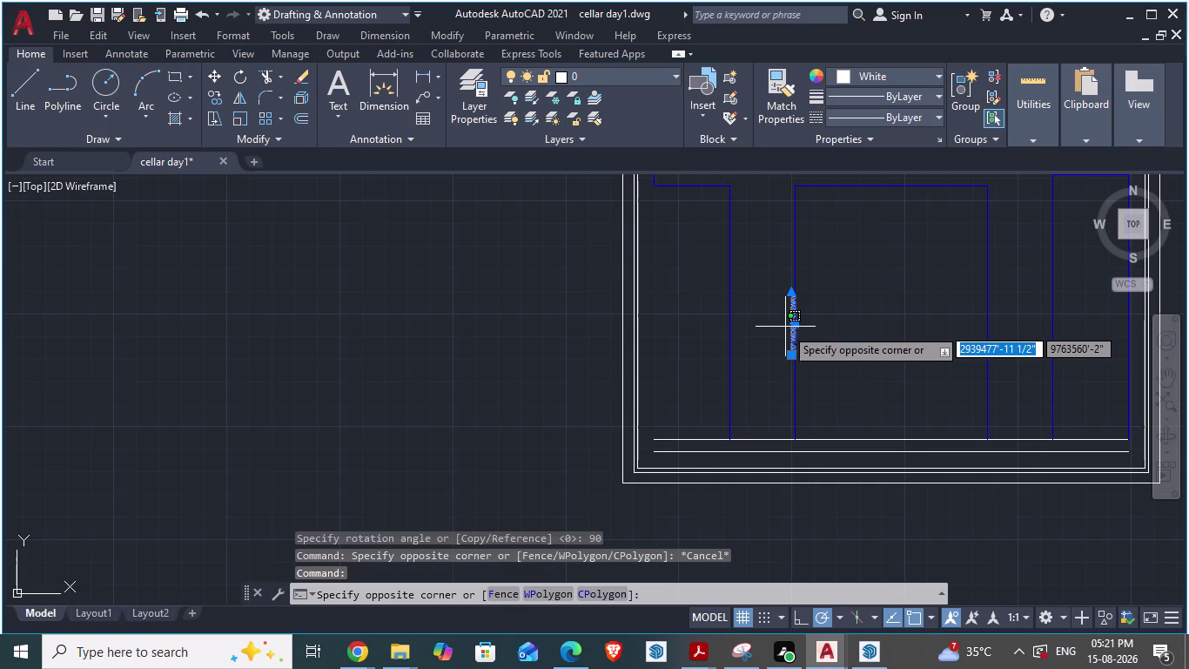
key(Escape)
Move the vertical label inside the left vertical driveway.
key(m)
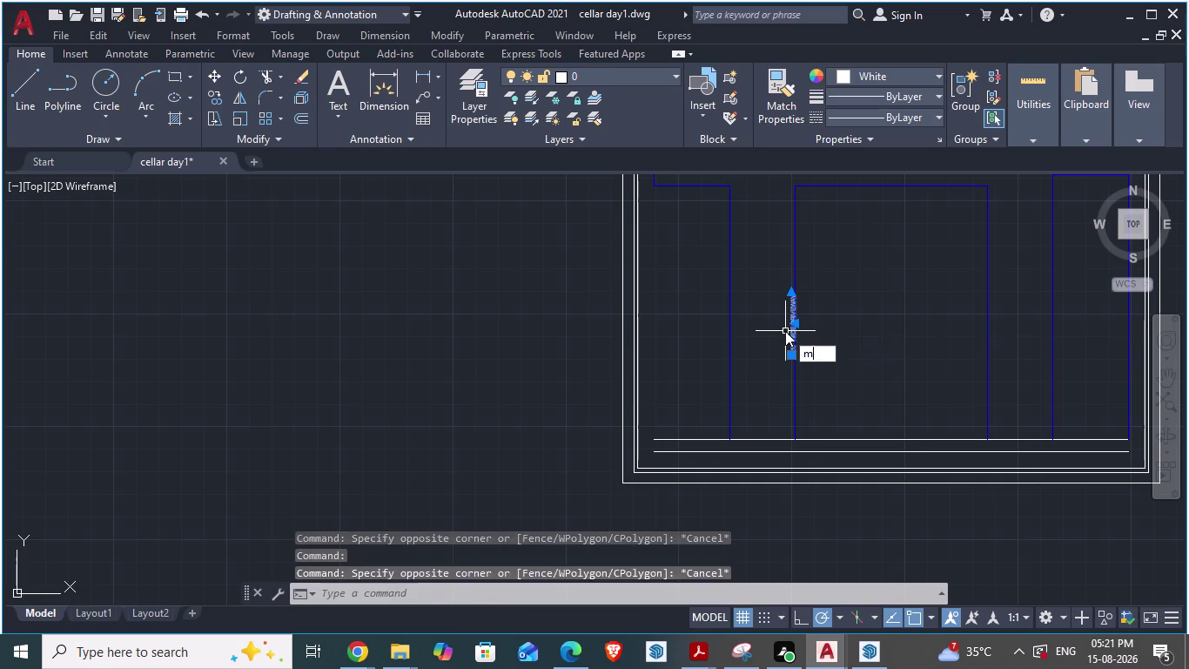
key(Return)
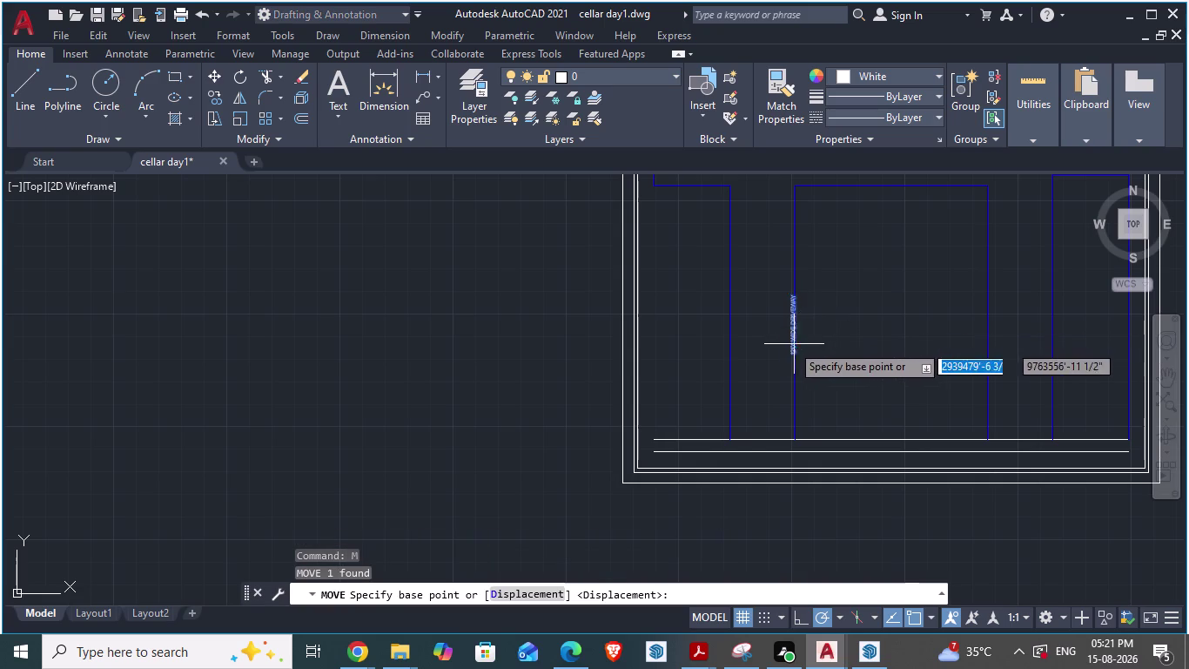
drag(791, 343, 751, 324)
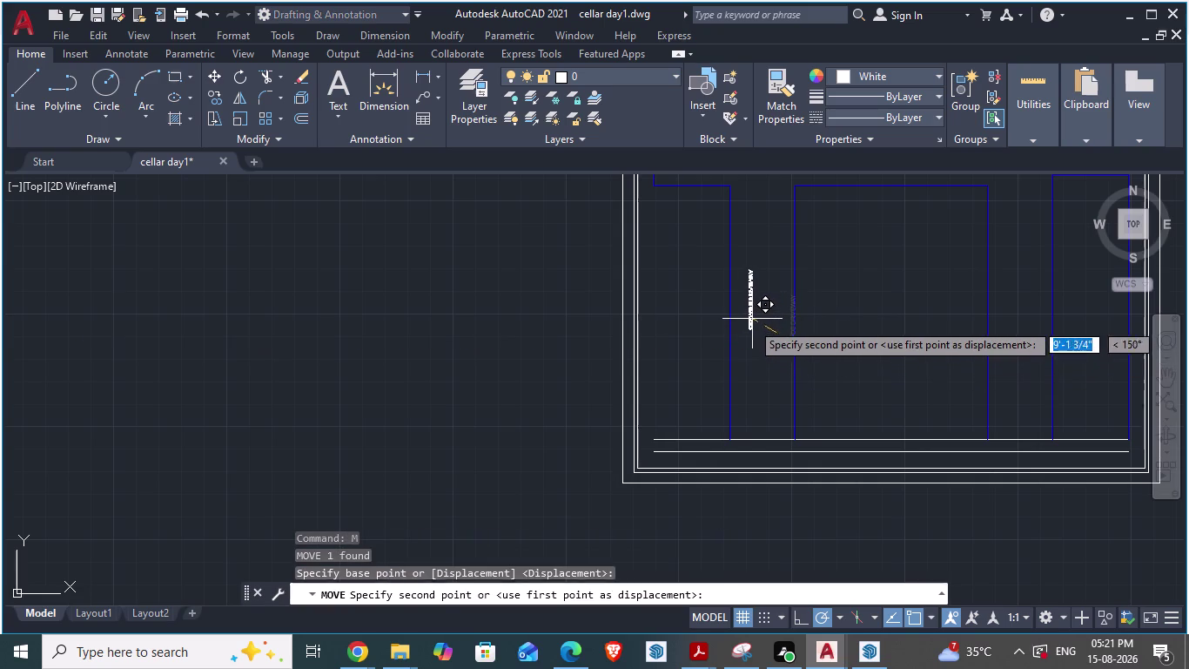
drag(751, 324, 760, 323)
click(761, 322)
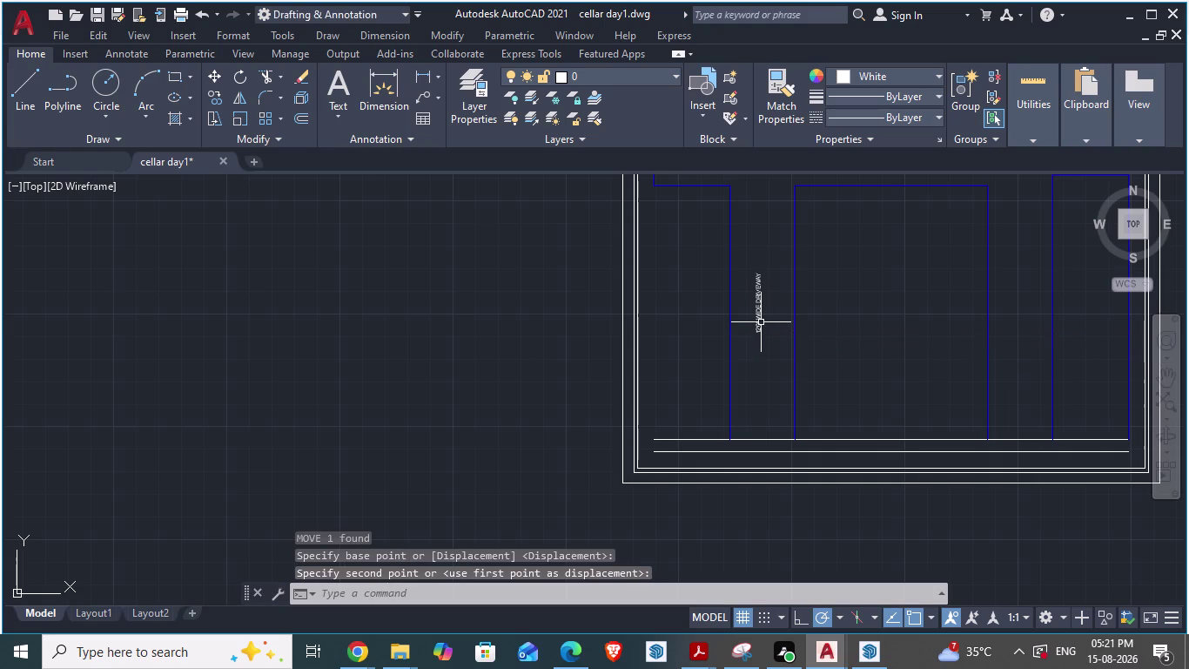
Cancel an unwanted paste and reselect the vertical 12'0" label.
key(ctrl+c)
scroll(down, 3)
key(ctrl+v)
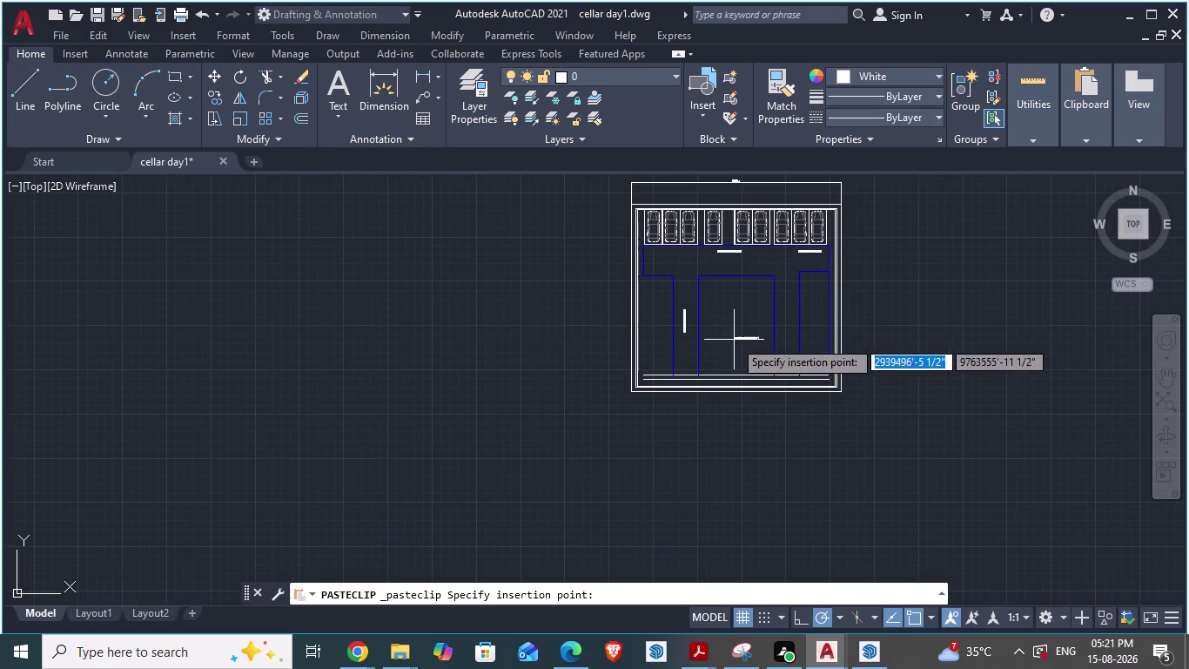
scroll(up, 3)
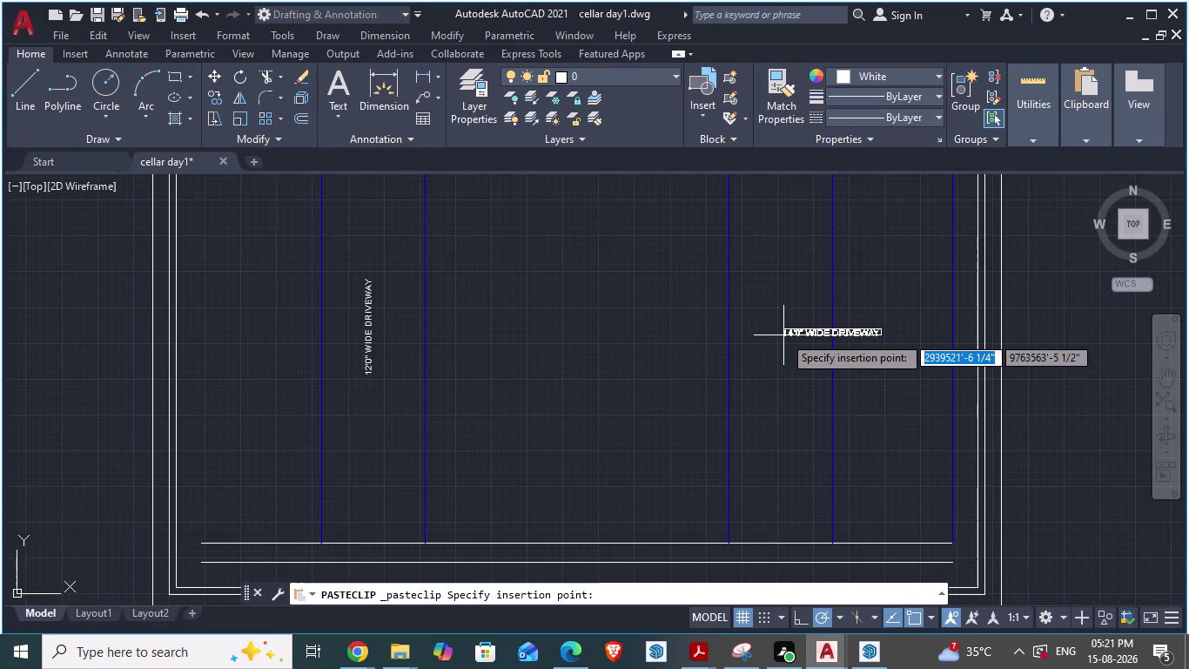
key(Escape)
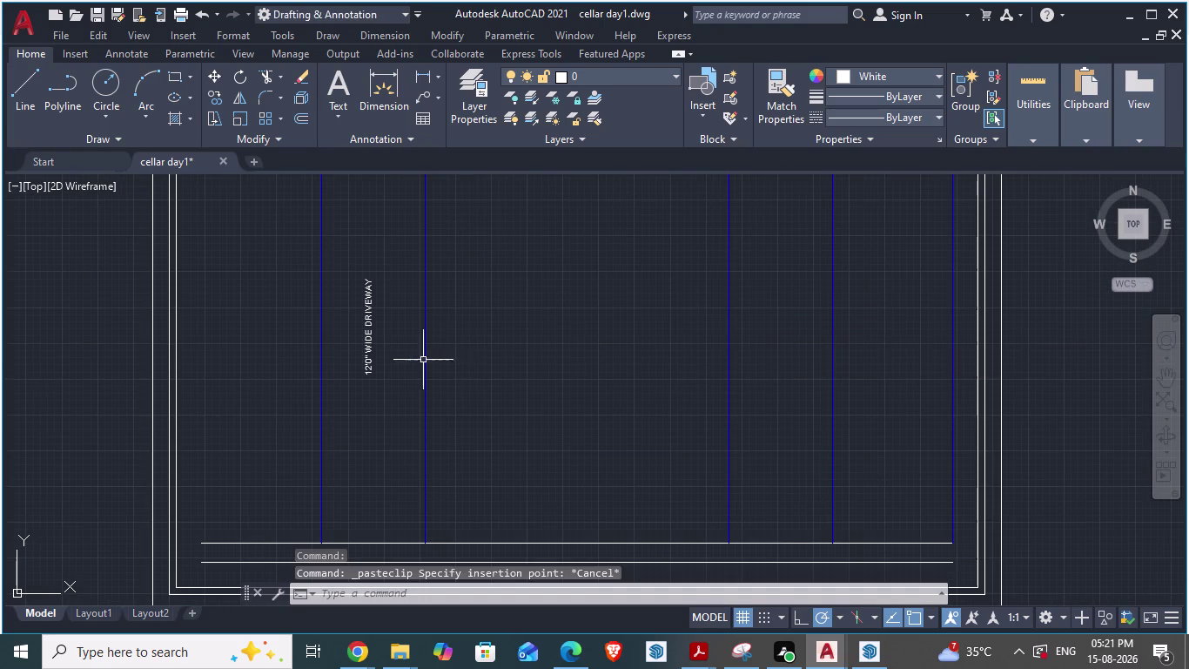
click(369, 354)
Paste a copy of the vertical driveway label into the right driveway, then save.
key(ctrl+c)
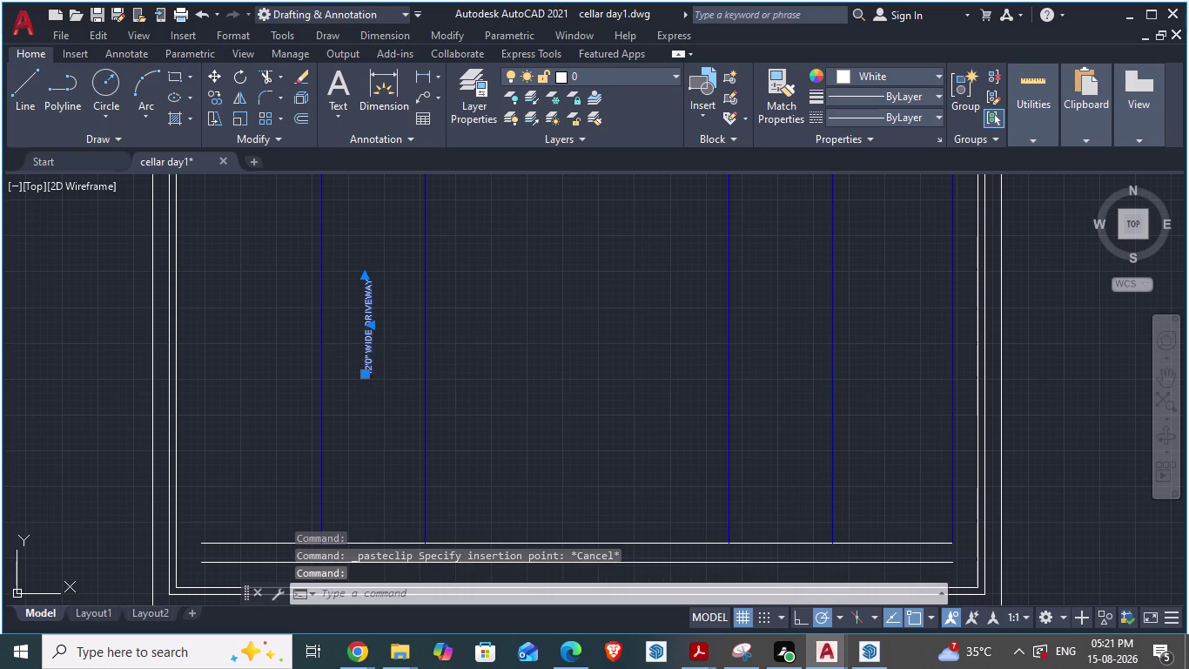
key(ctrl+v)
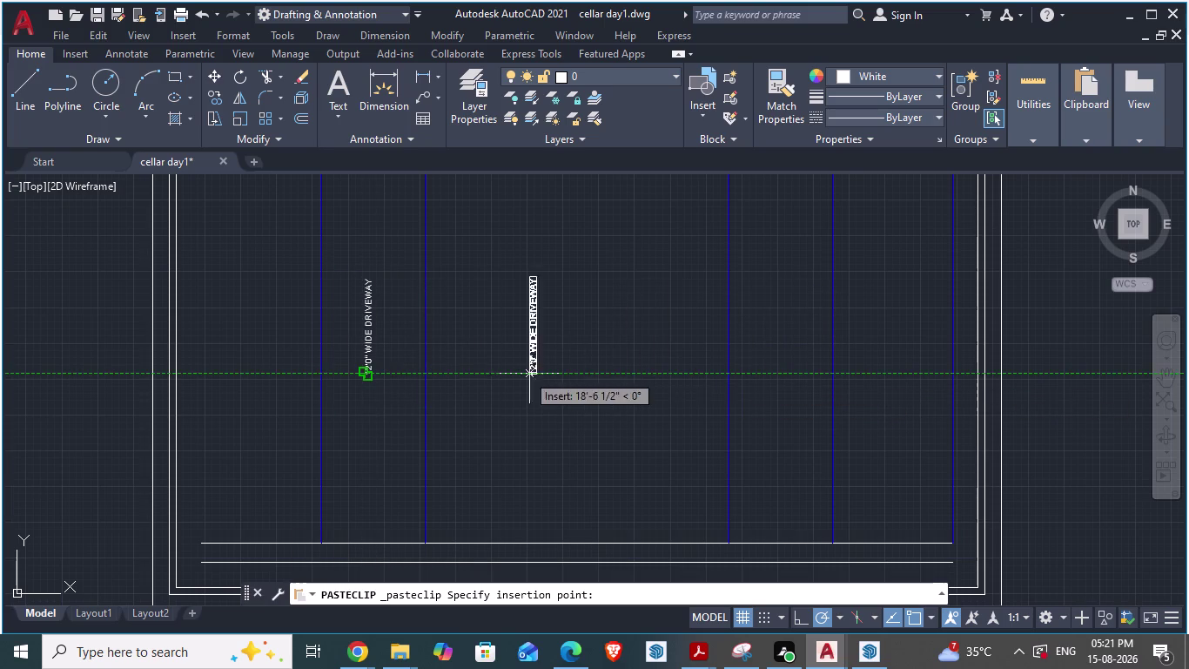
click(775, 373)
key(Escape)
scroll(down, 3)
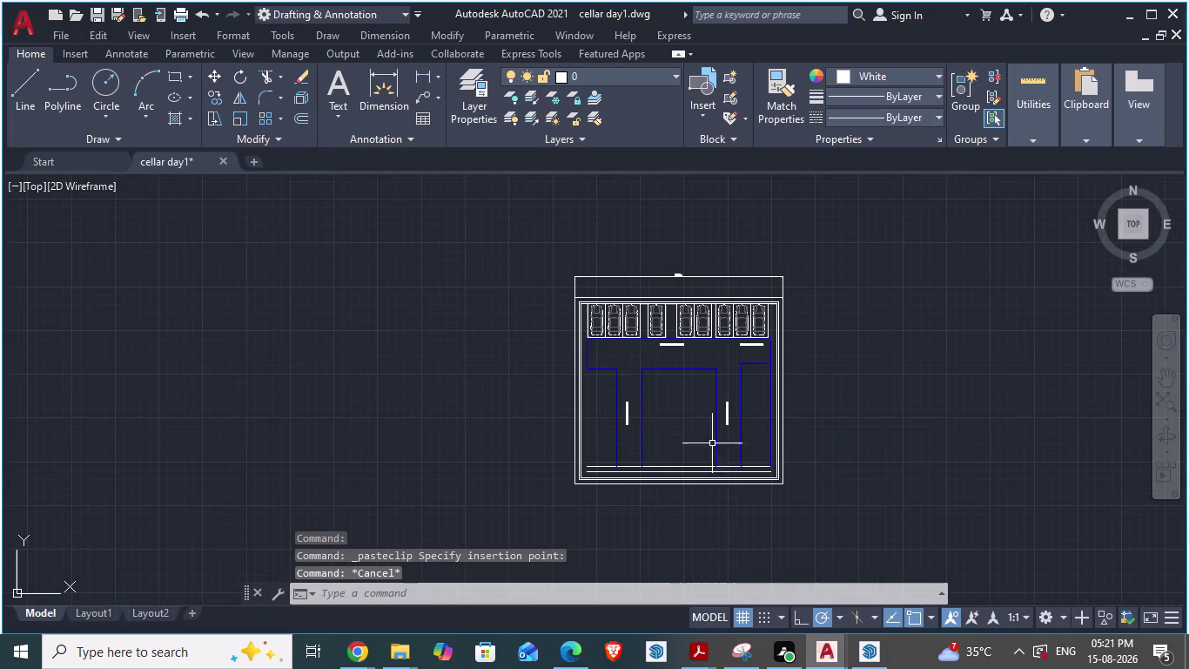
key(ctrl+s)
Zoom around the ARCH PLANS cellar floor's driveway labels and hatch, then return to cellar day1.
key(alt+Tab)
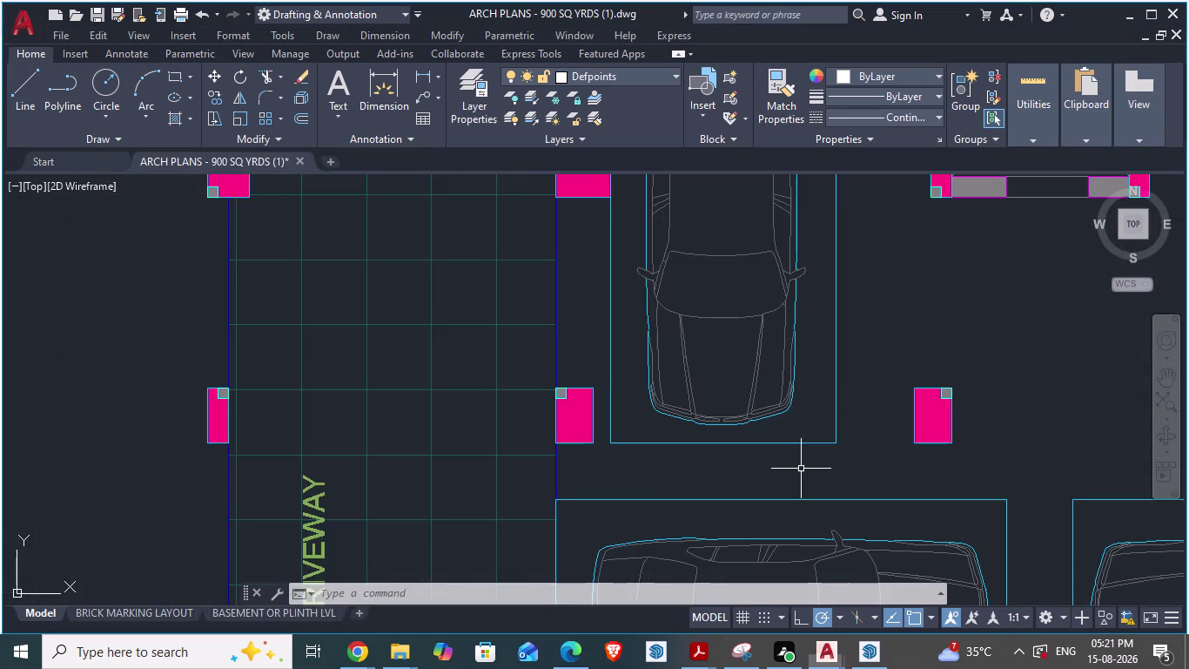
scroll(down, 3)
scroll(down, 3)
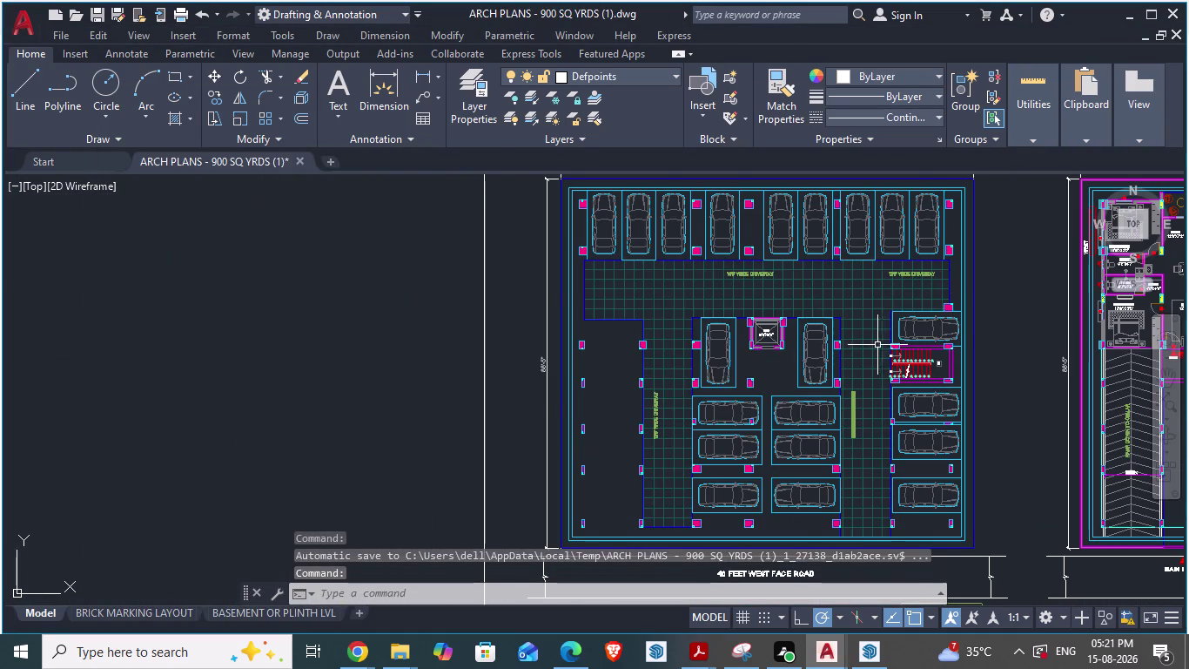
scroll(up, 3)
scroll(down, 3)
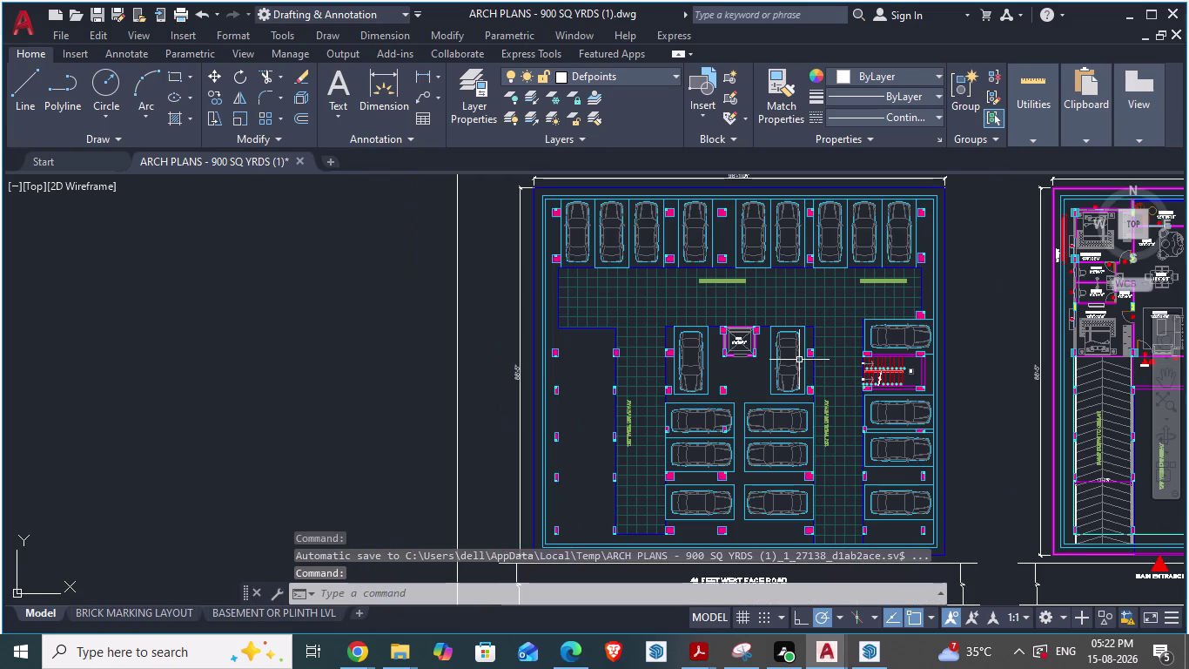
scroll(down, 3)
scroll(up, 3)
scroll(up, 3)
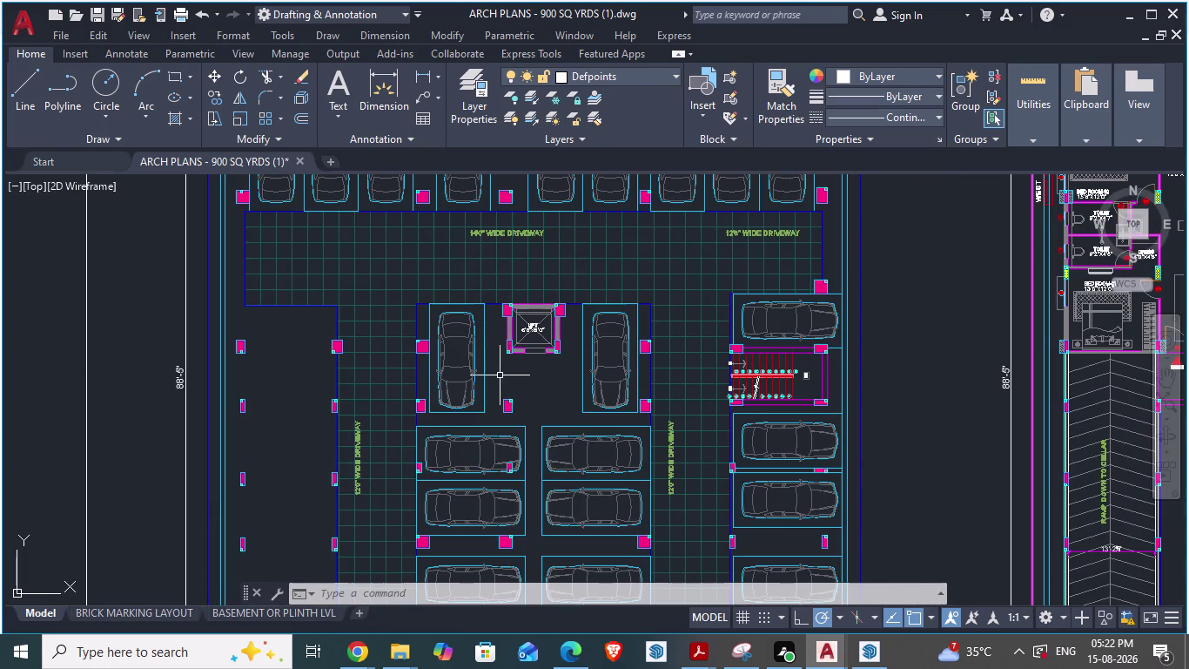
scroll(up, 3)
scroll(down, 3)
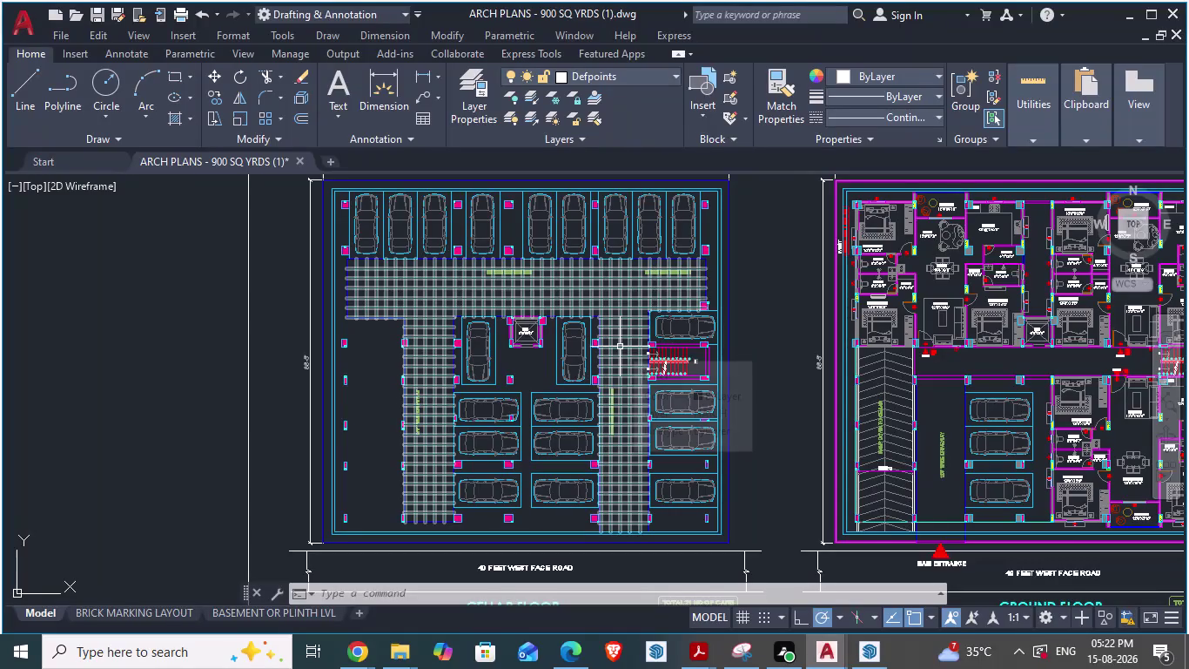
scroll(up, 3)
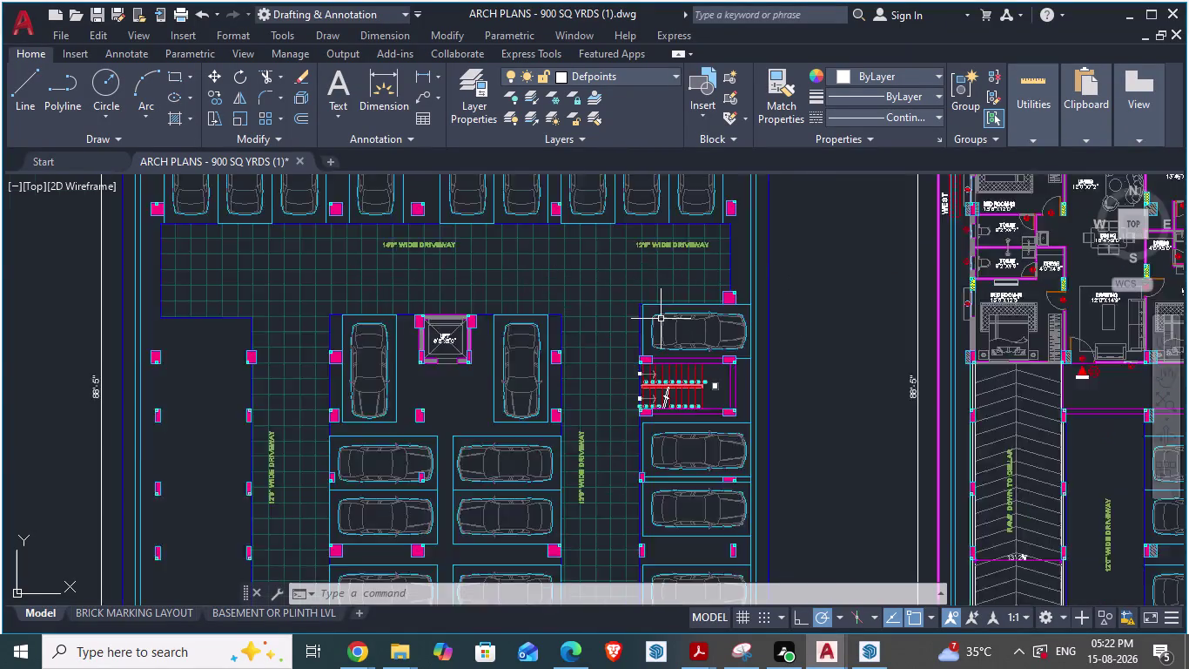
key(alt+Tab)
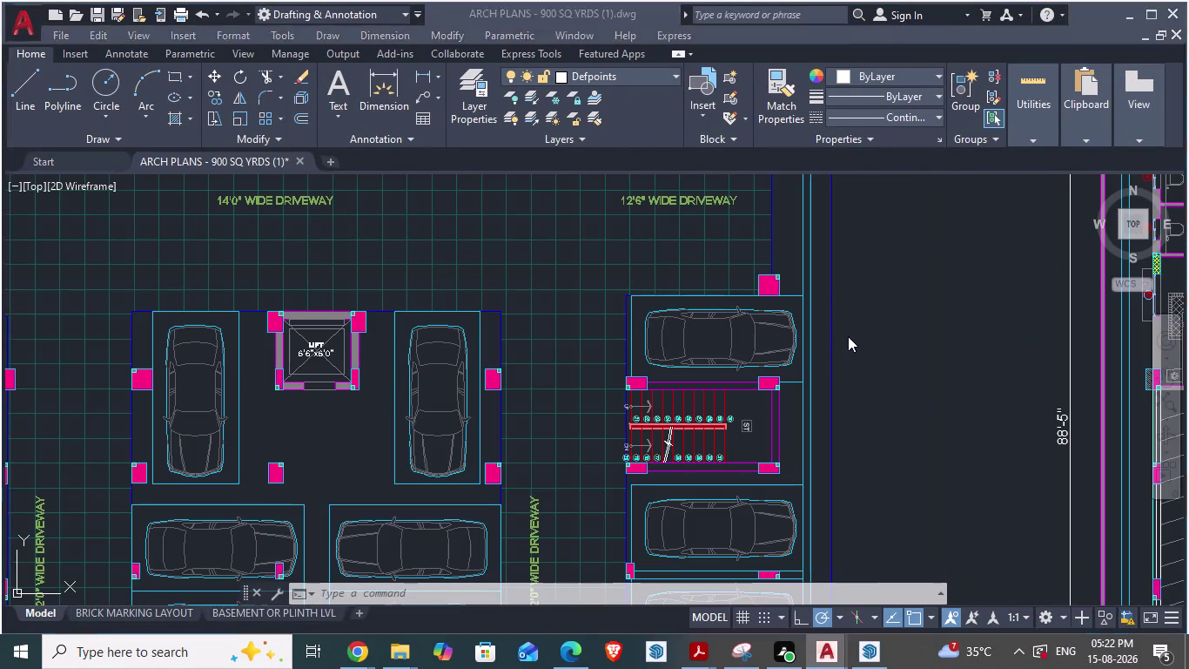
scroll(up, 3)
click(710, 370)
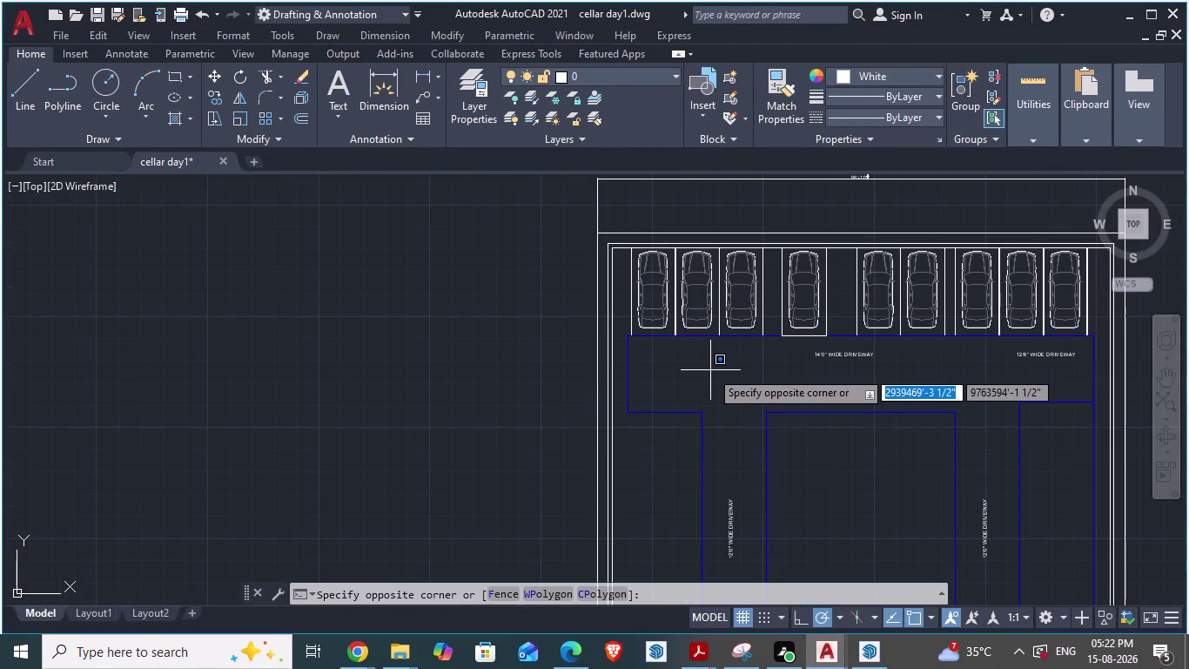
key(h)
key(Return)
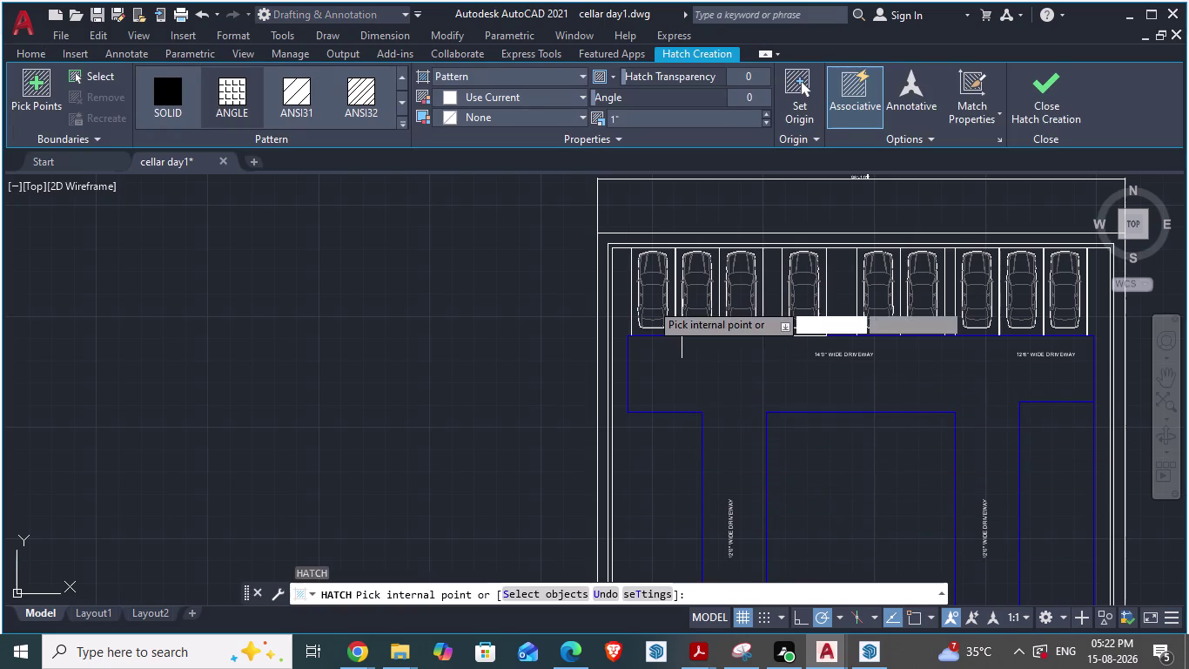
click(234, 92)
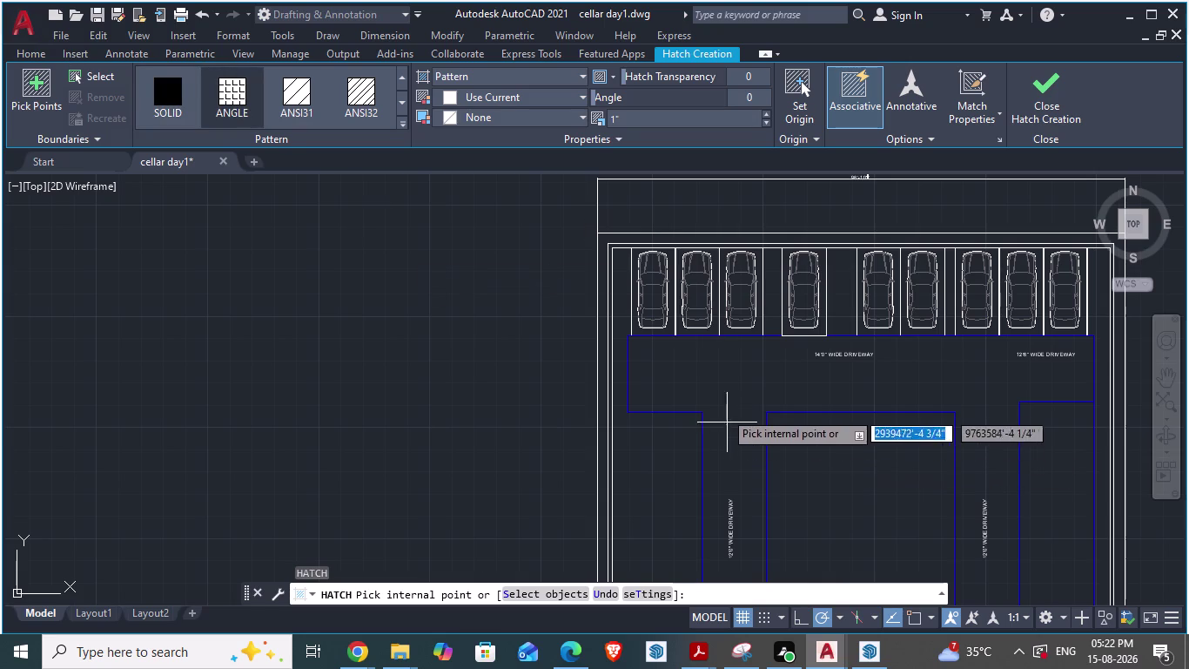
click(718, 389)
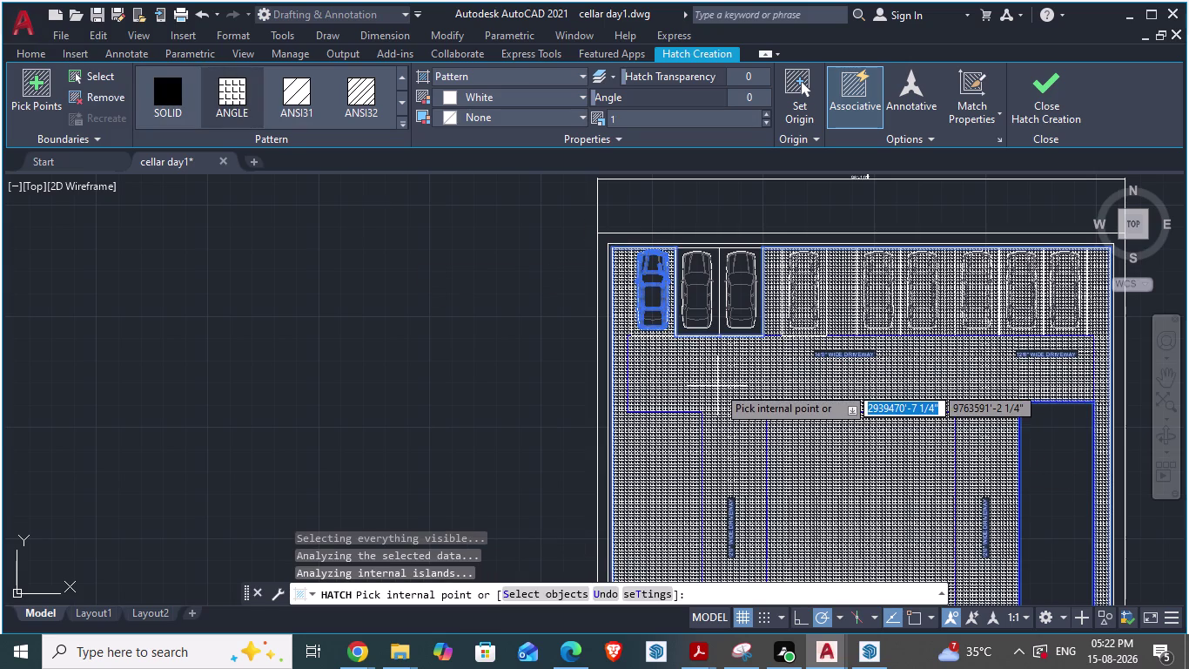
key(ctrl+z)
scroll(down, 3)
scroll(up, 3)
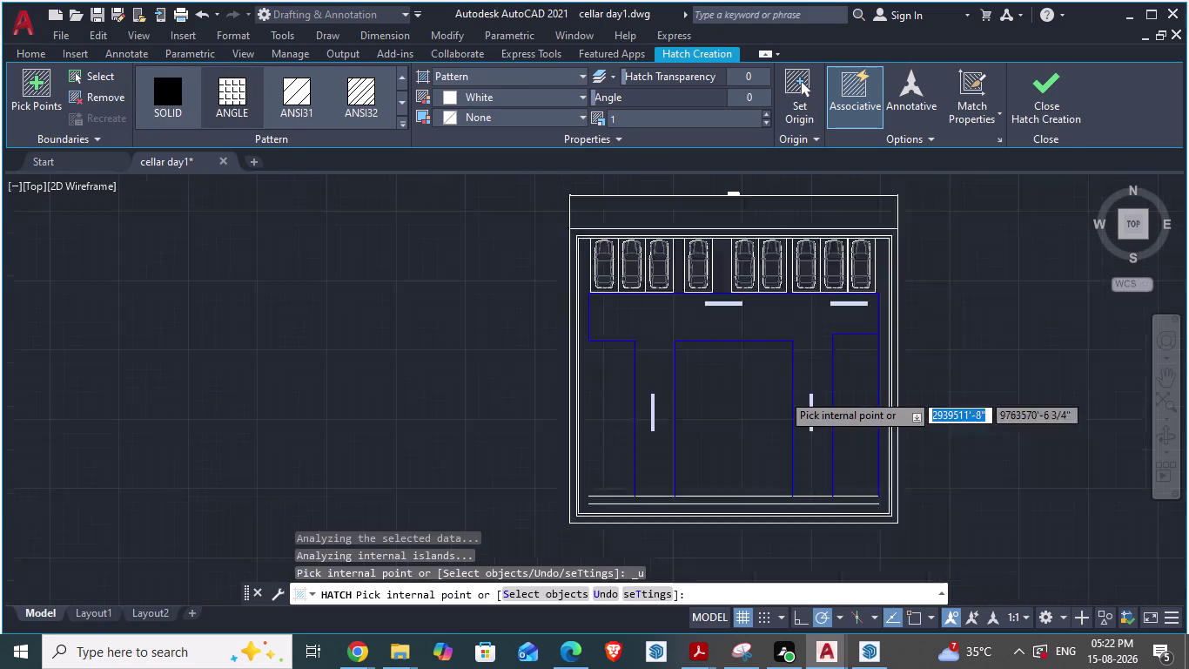
click(750, 298)
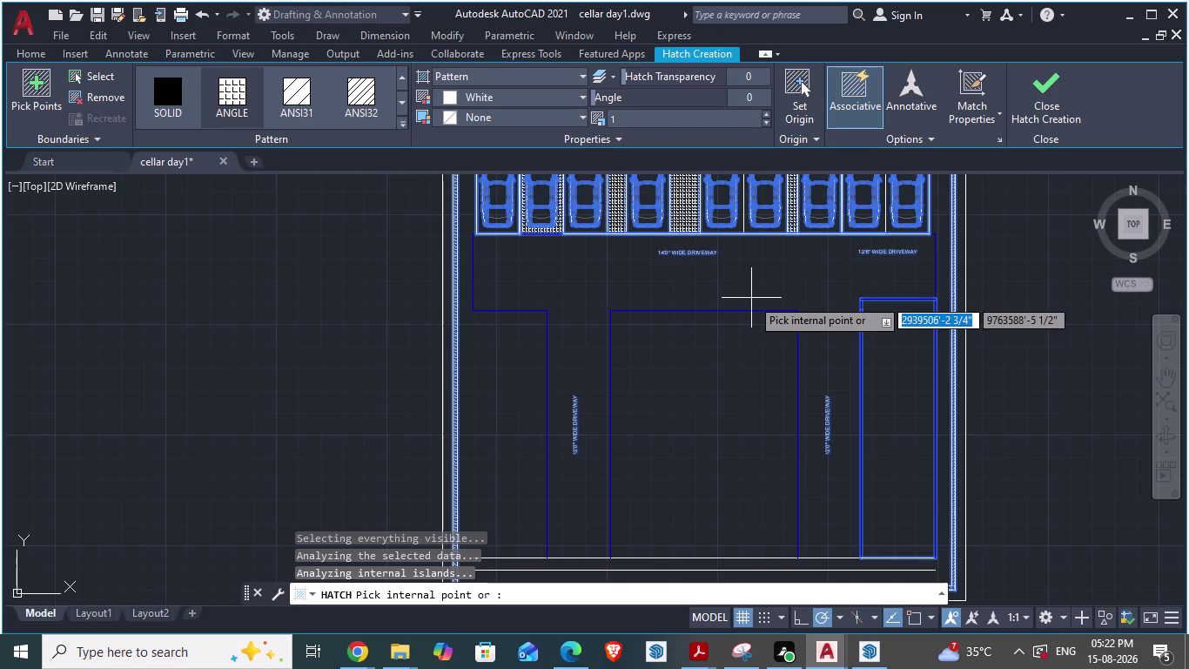
key(ctrl+z)
scroll(down, 3)
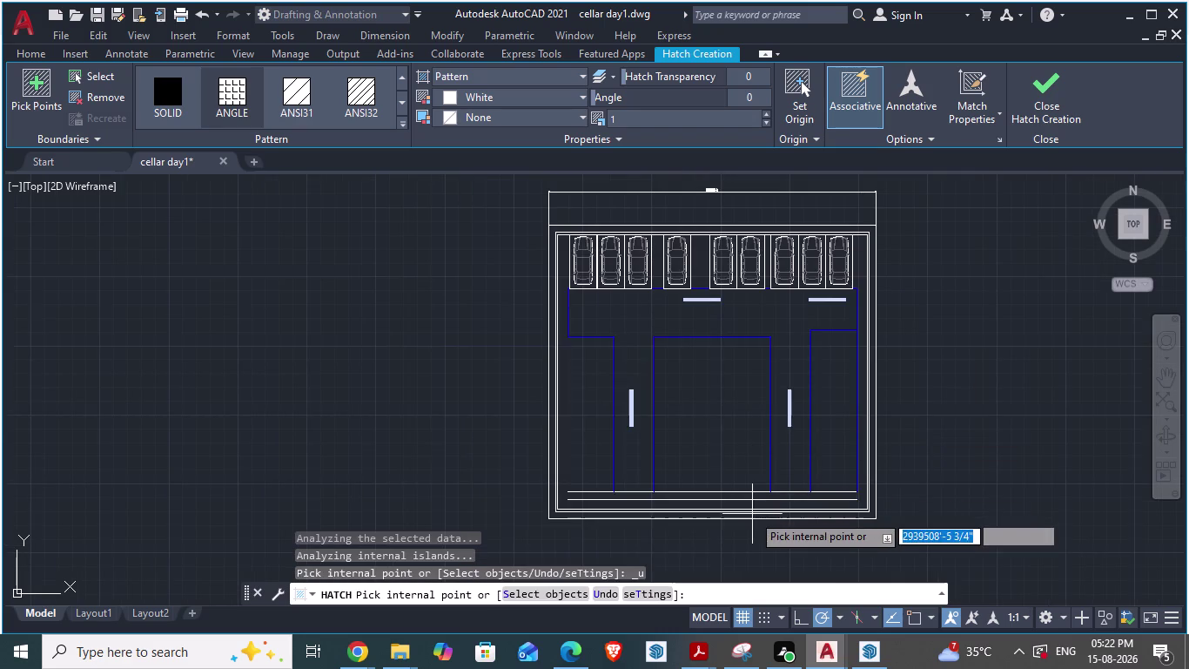
scroll(down, 3)
key(Escape)
scroll(up, 3)
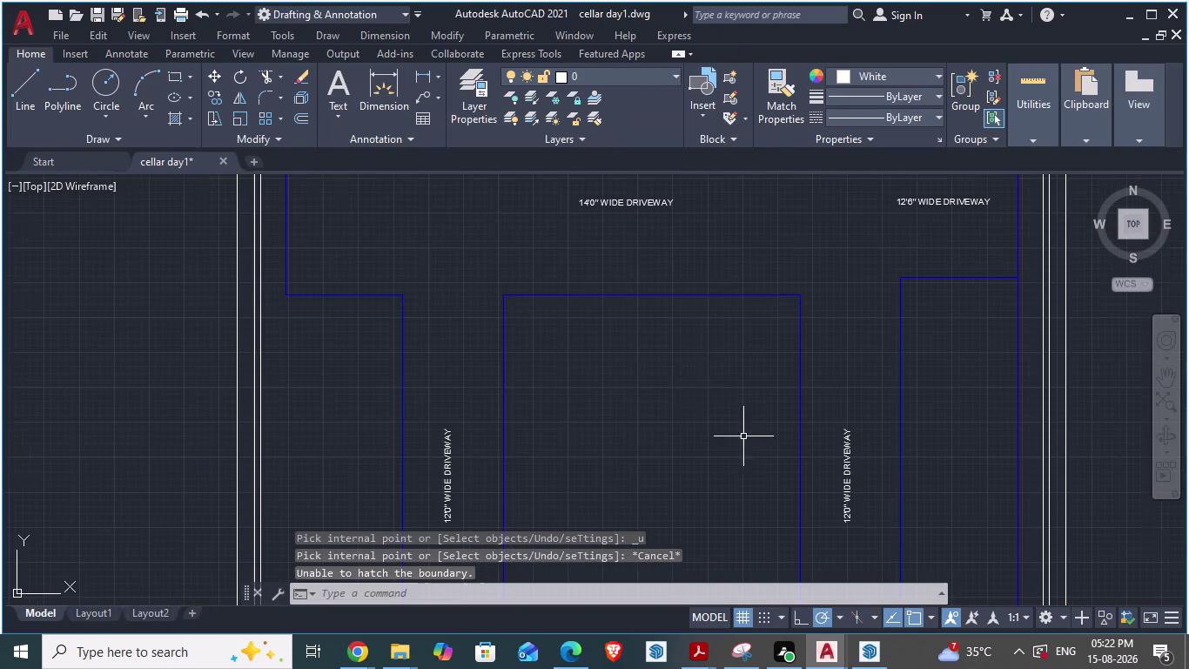
Clear stray selections and start the Hatch command from the Draw panel.
click(724, 280)
click(736, 246)
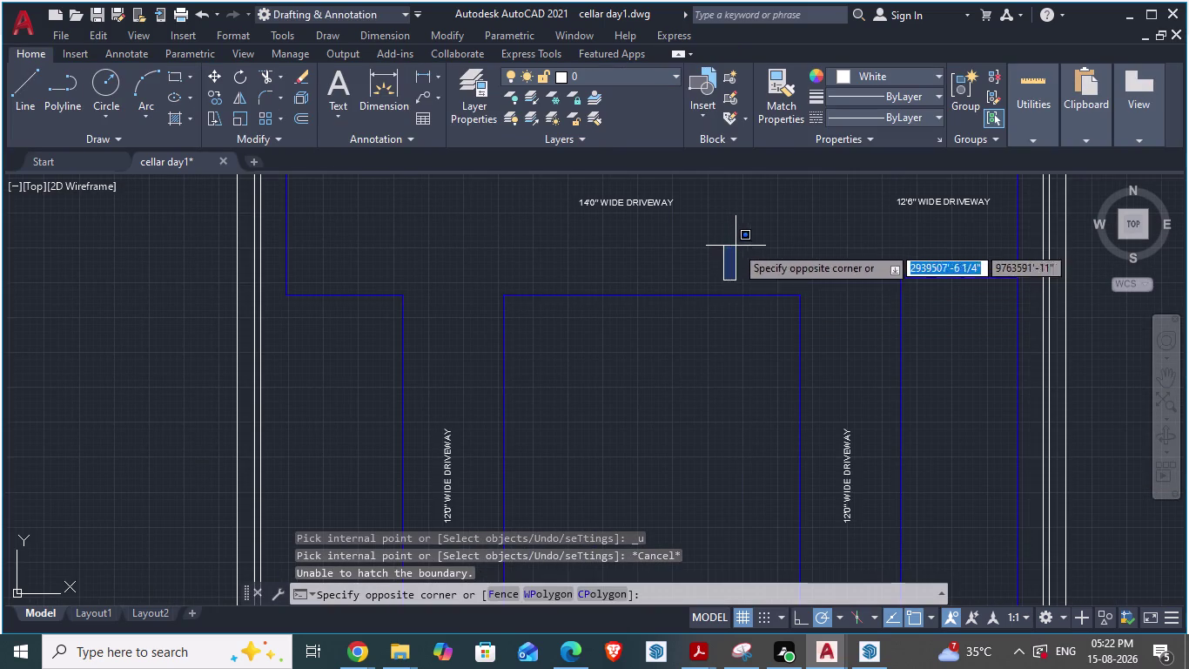
key(Escape)
key(Escape)
click(771, 257)
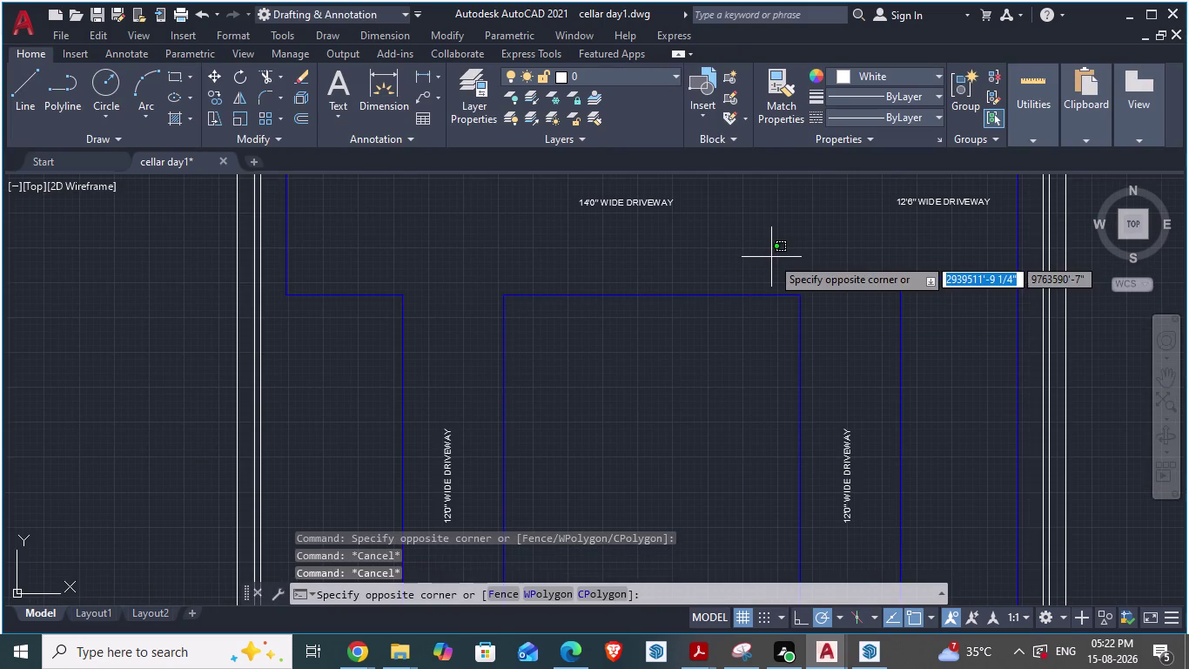
scroll(down, 3)
key(Escape)
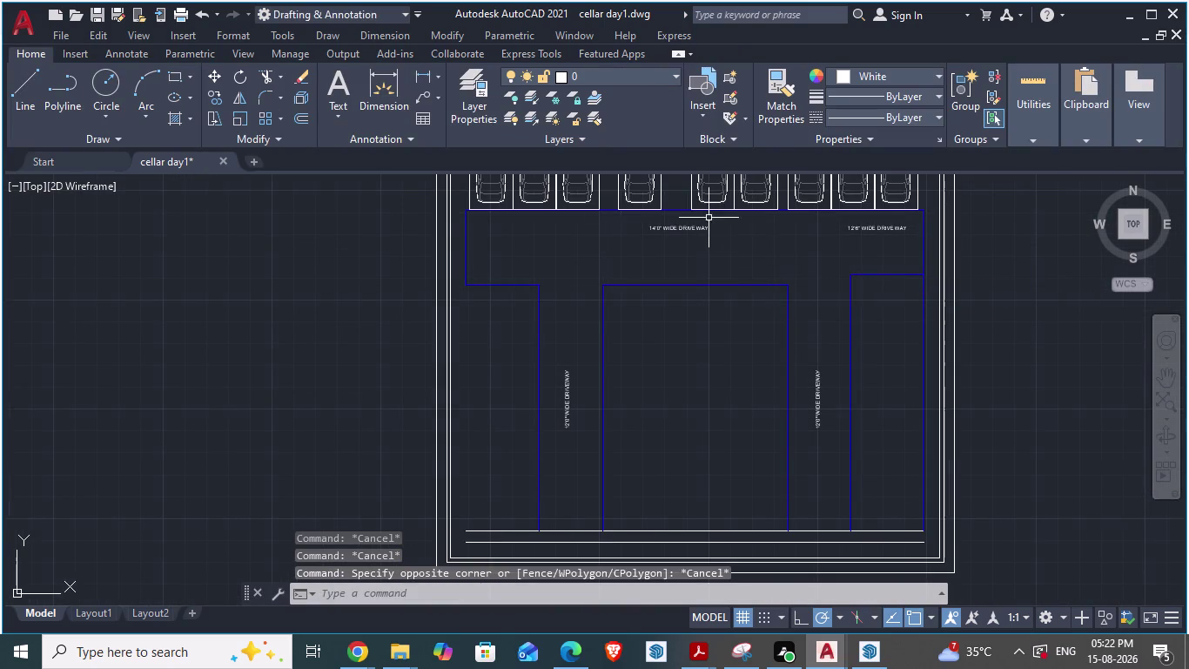
scroll(down, 3)
click(609, 307)
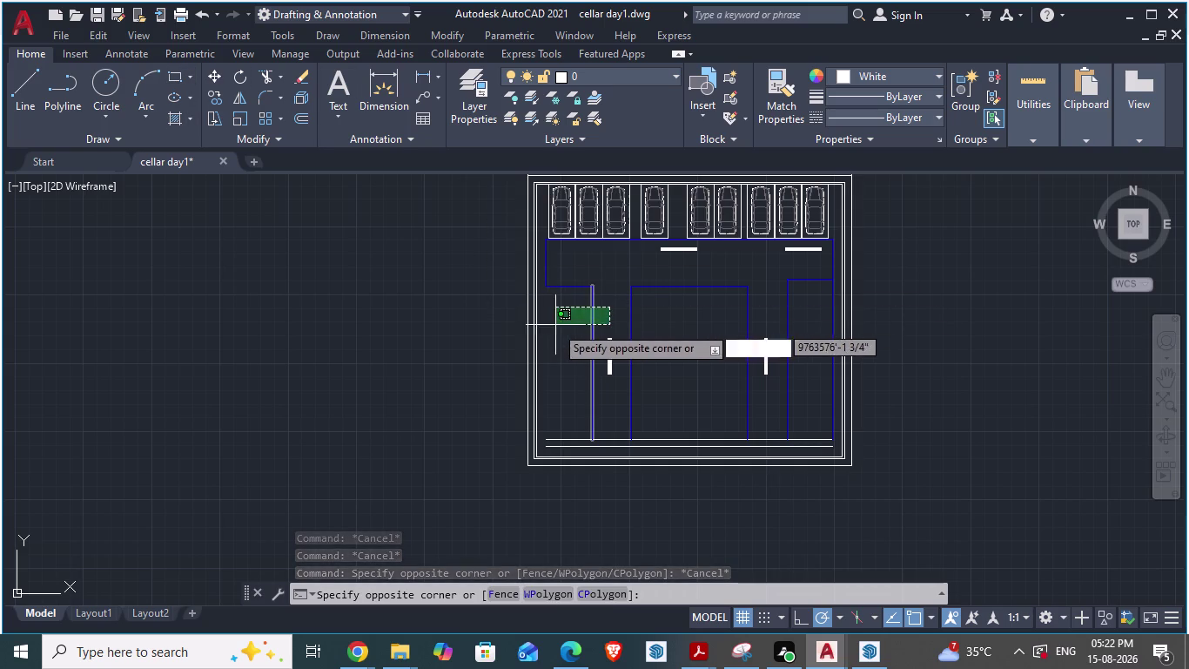
key(Escape)
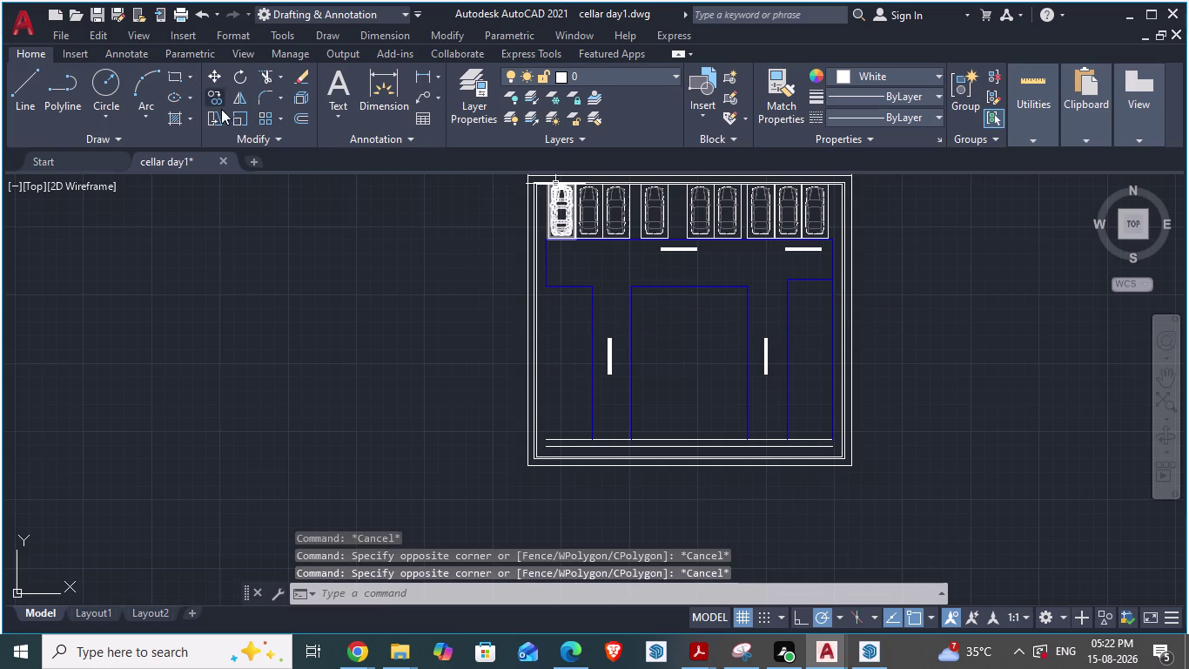
click(173, 118)
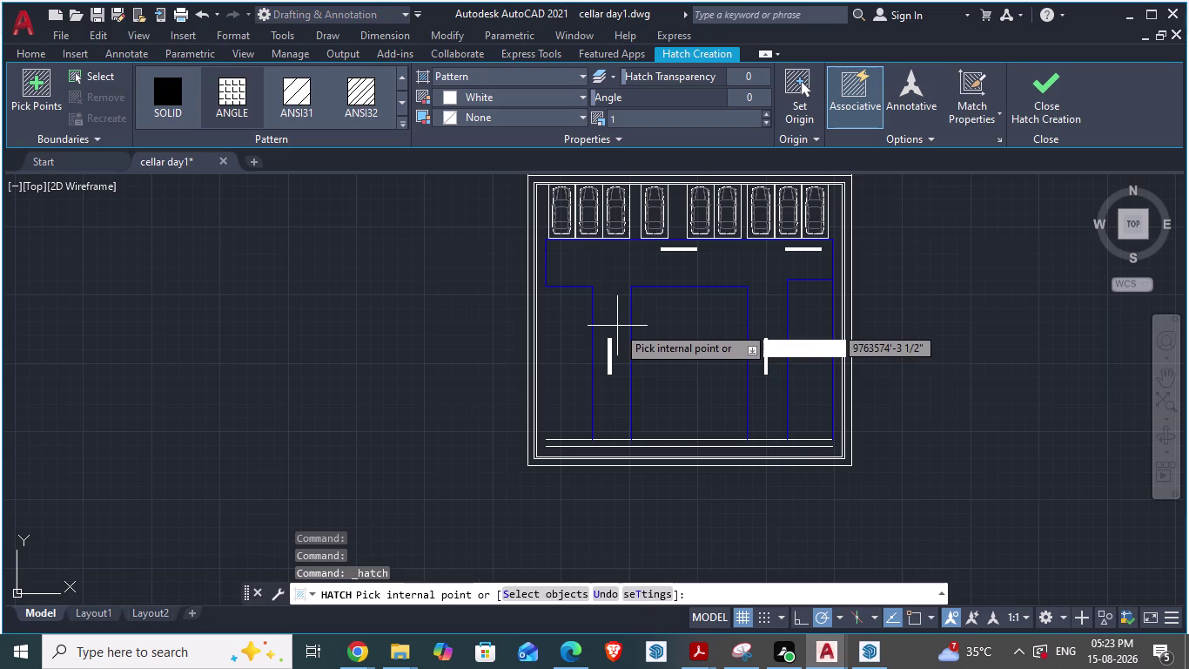
Pick the driveway area to hatch, then cancel and undo the oversized fill.
click(591, 273)
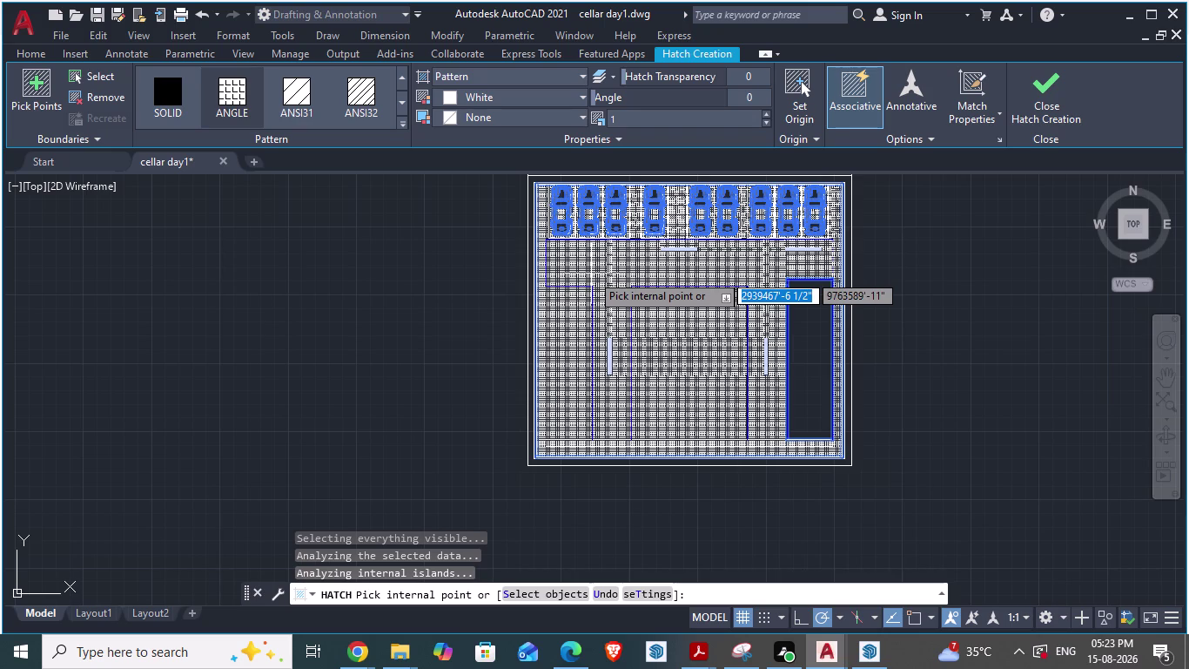
key(Escape)
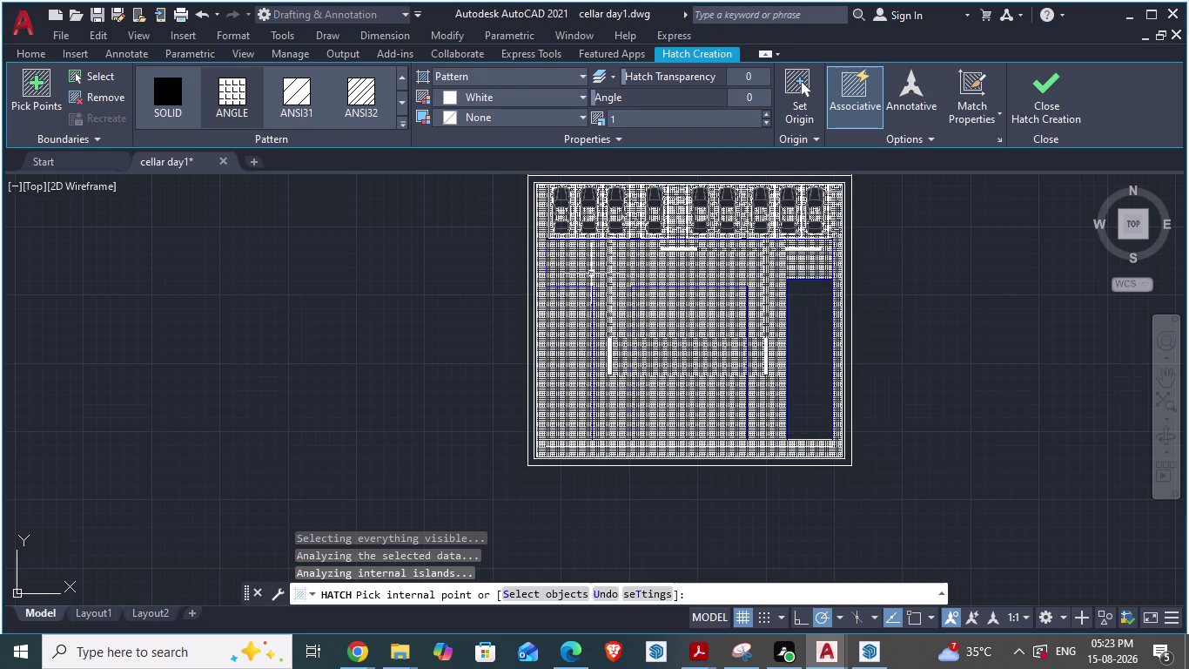
key(ctrl+z)
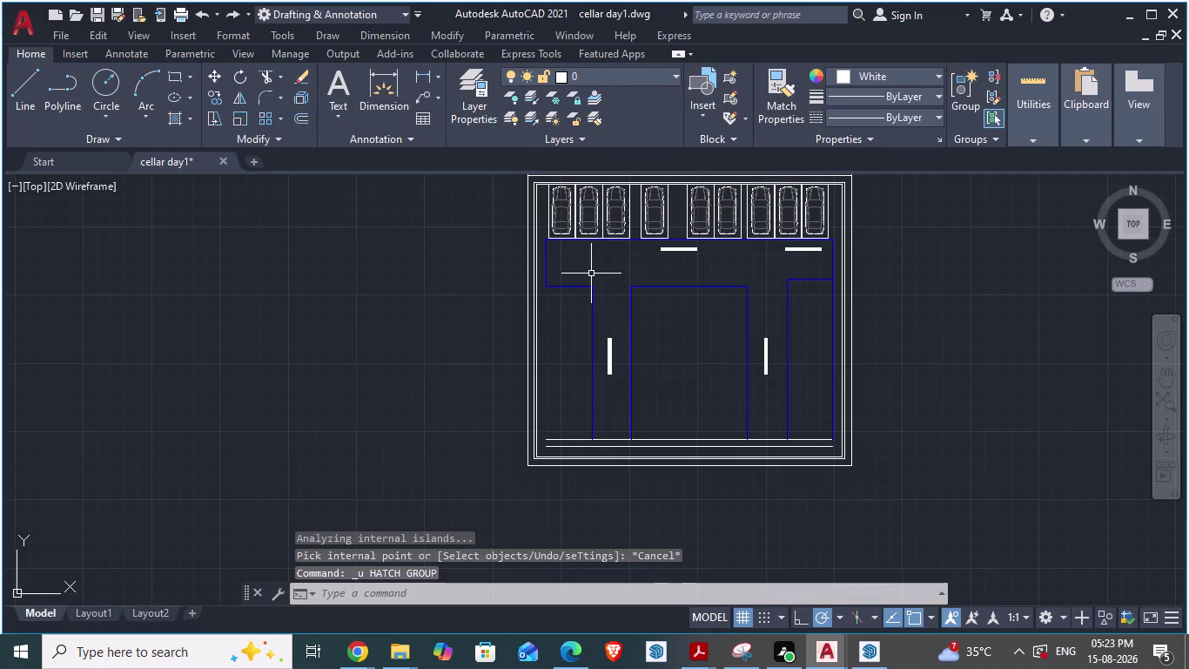
scroll(up, 3)
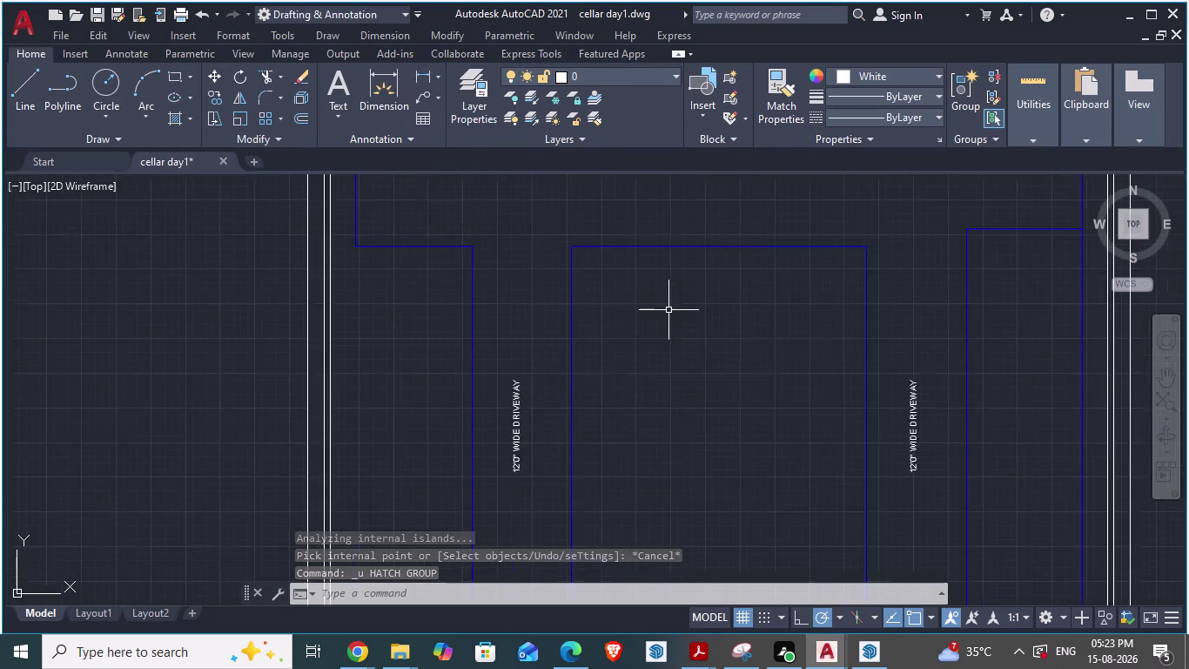
Select the blue driveway line below the parking bays after cancelling a stray selection window.
scroll(up, 3)
scroll(down, 3)
scroll(up, 3)
click(683, 394)
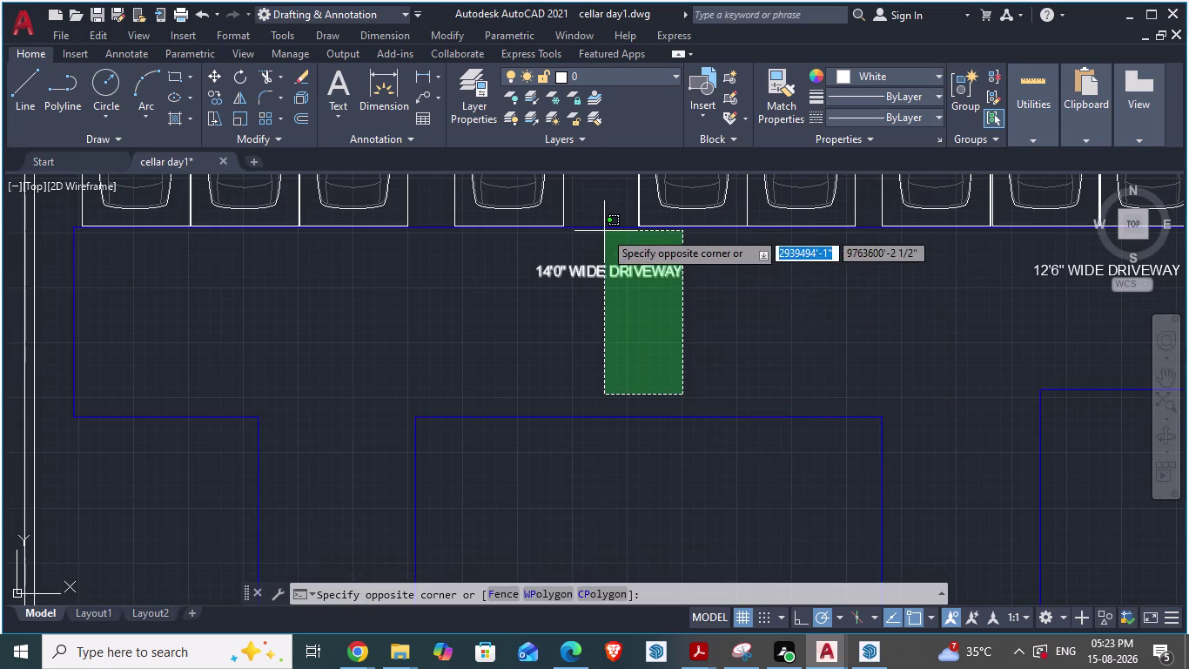
key(Escape)
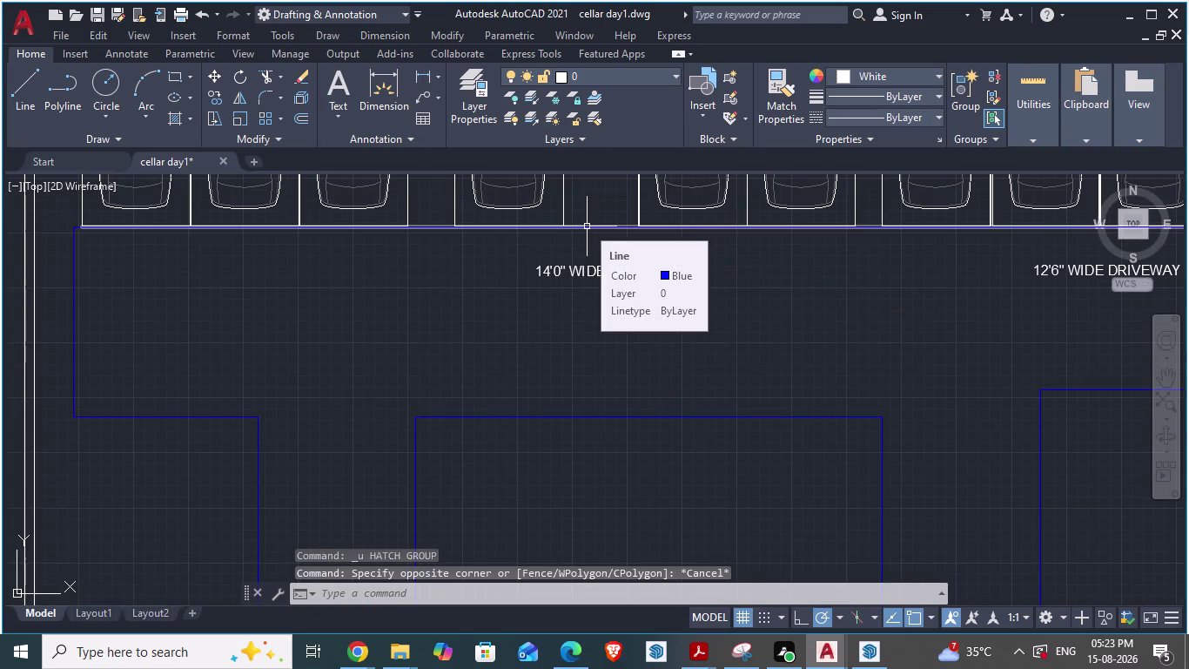
click(587, 226)
Select the blue top driveway line, open its editing options, then dismiss and deselect.
scroll(down, 3)
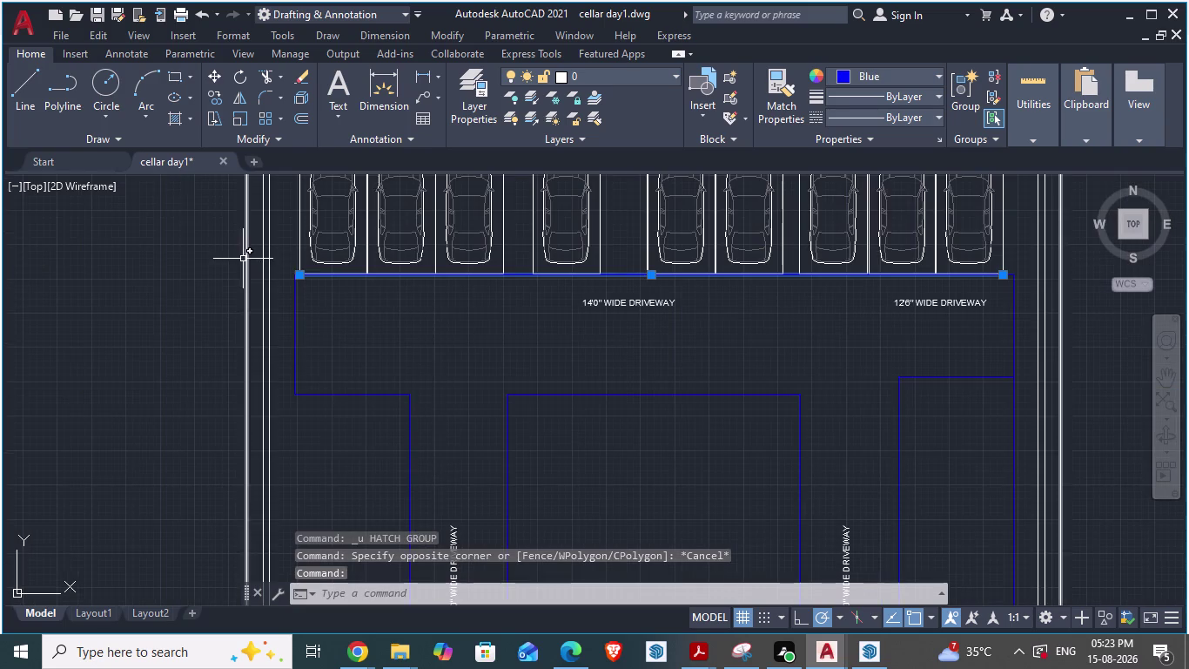
scroll(up, 3)
scroll(up, 3)
scroll(up, 3)
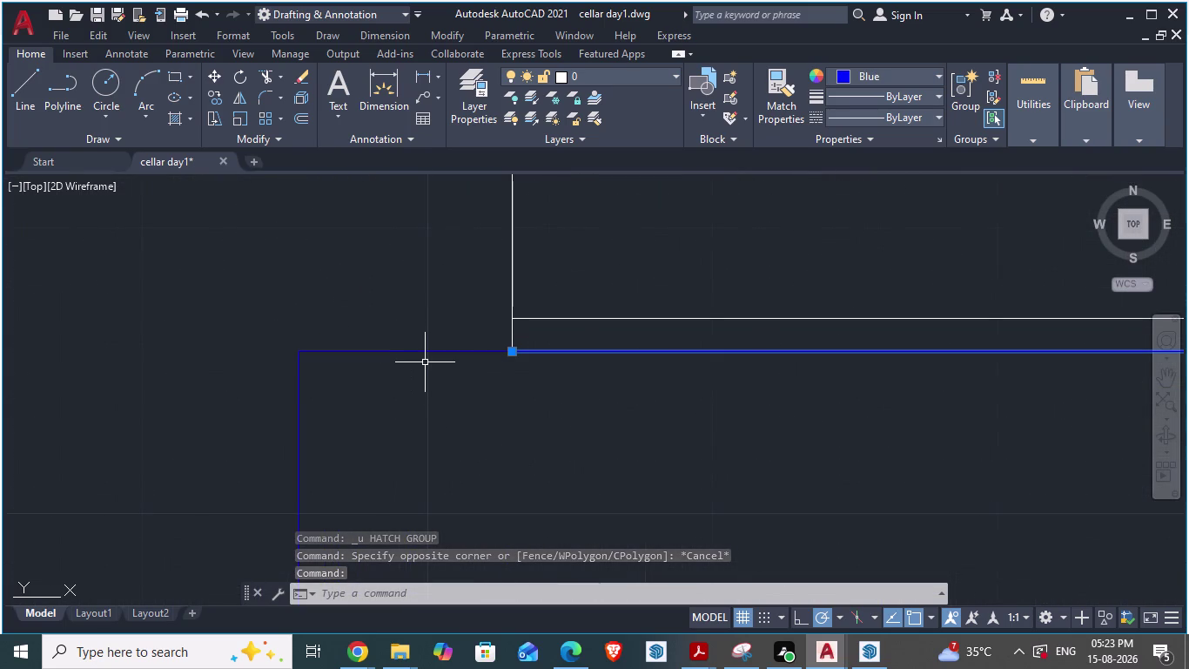
click(423, 347)
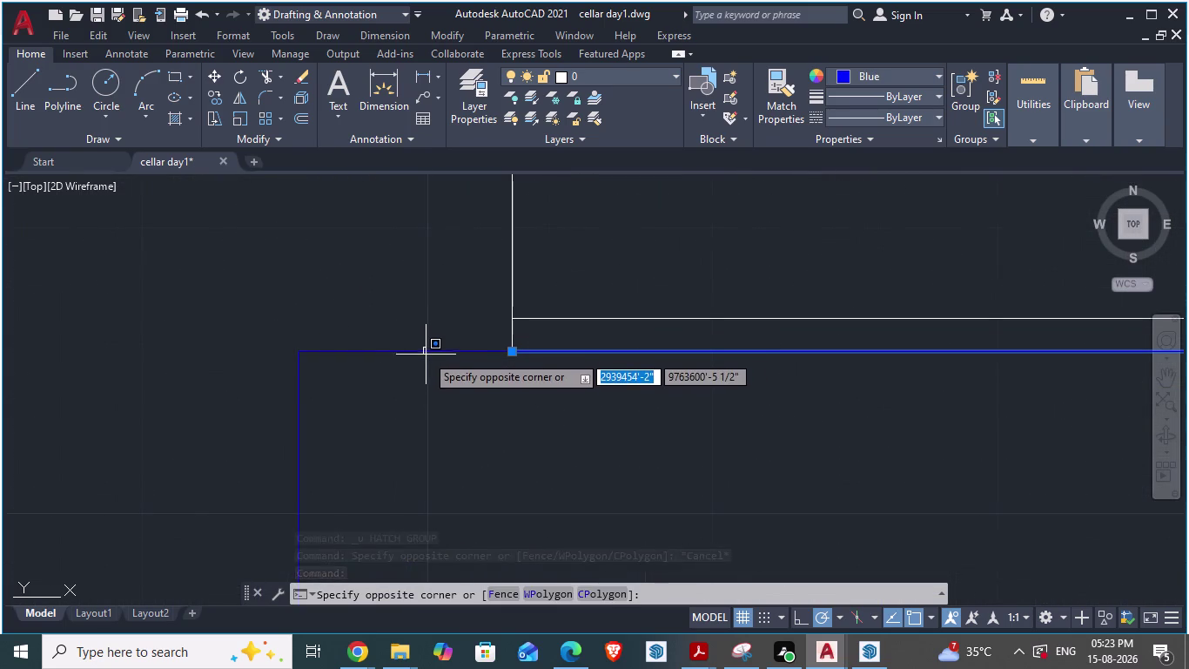
key(Escape)
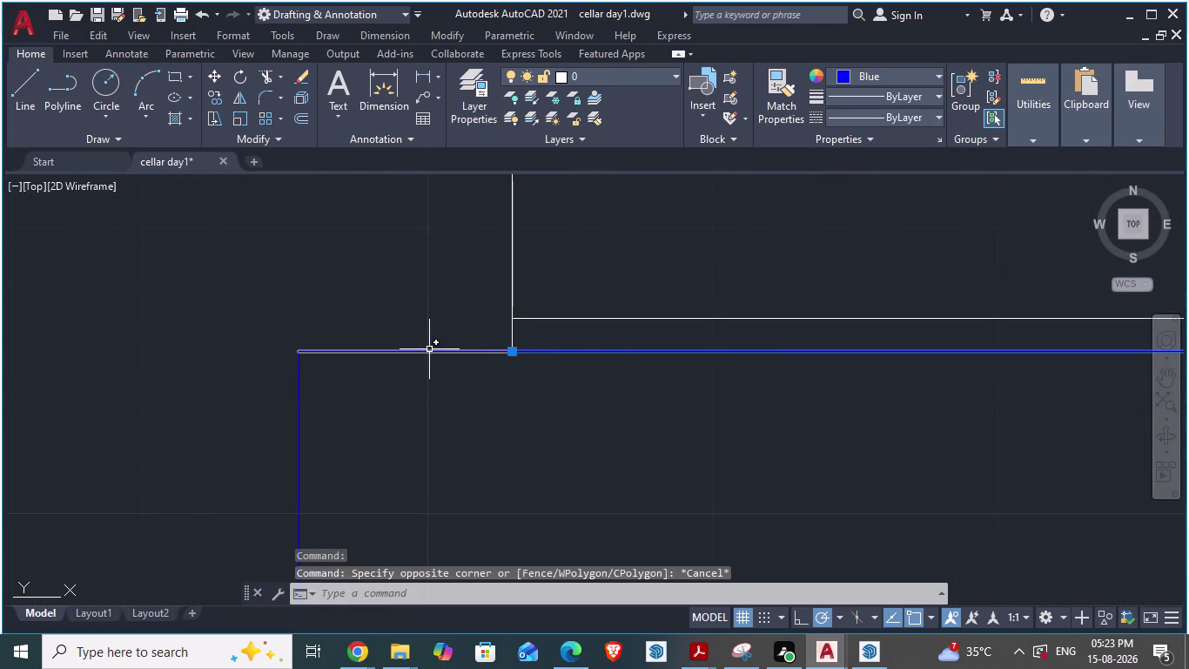
click(427, 352)
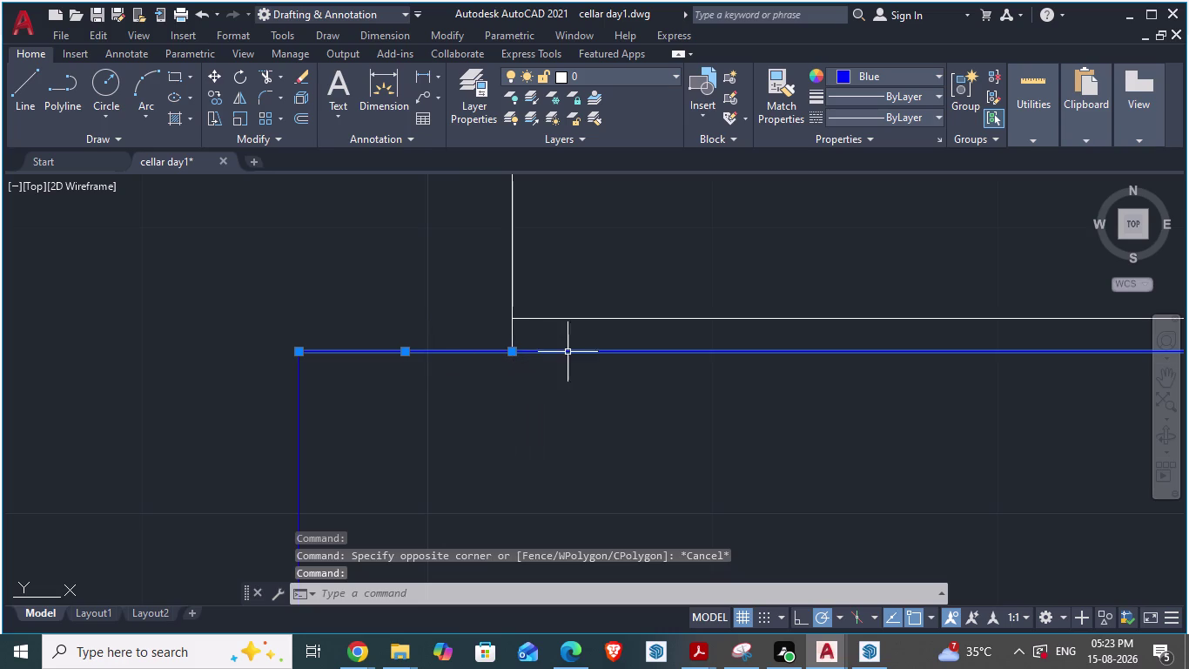
right_click(575, 352)
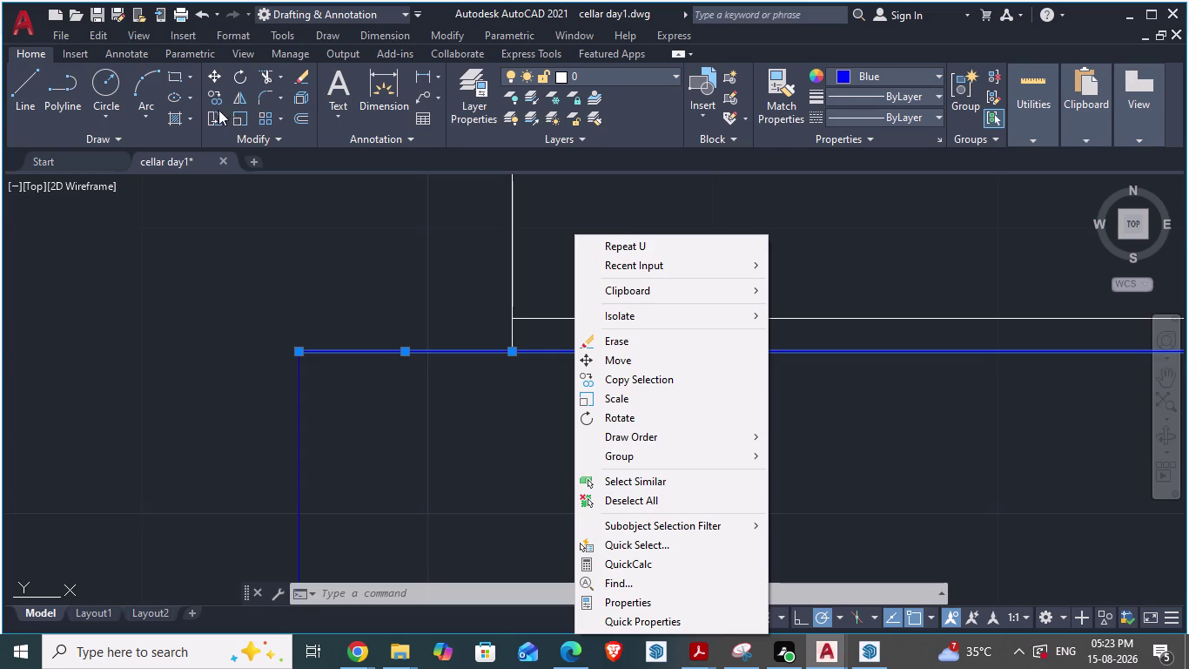
click(327, 262)
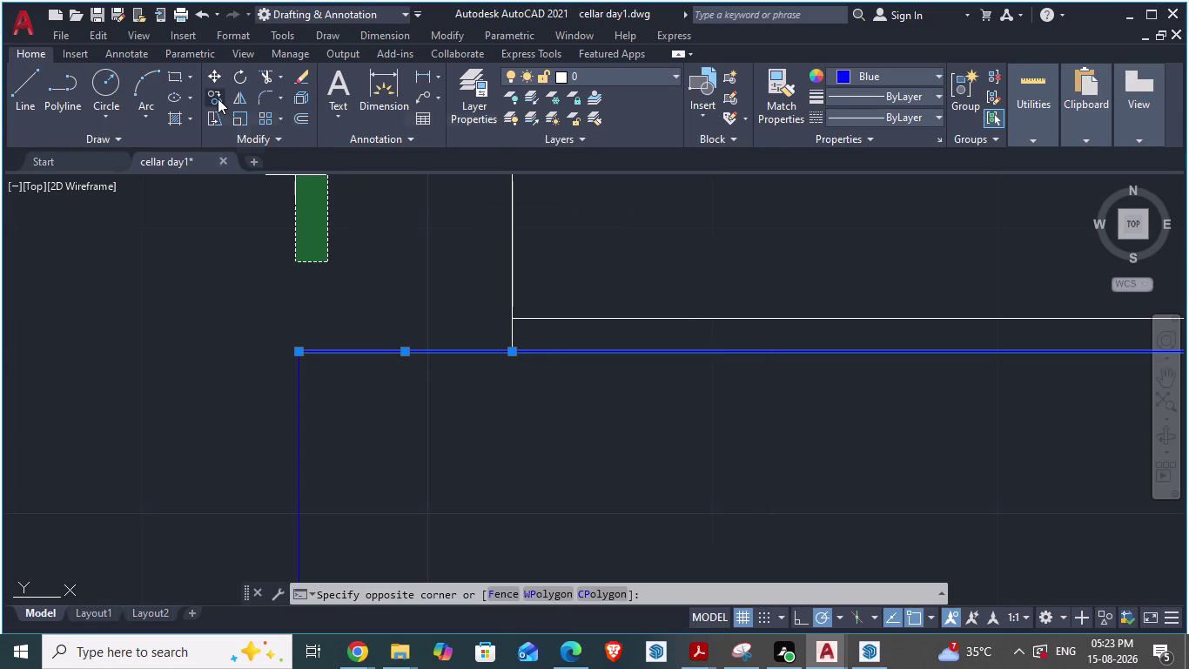
key(Escape)
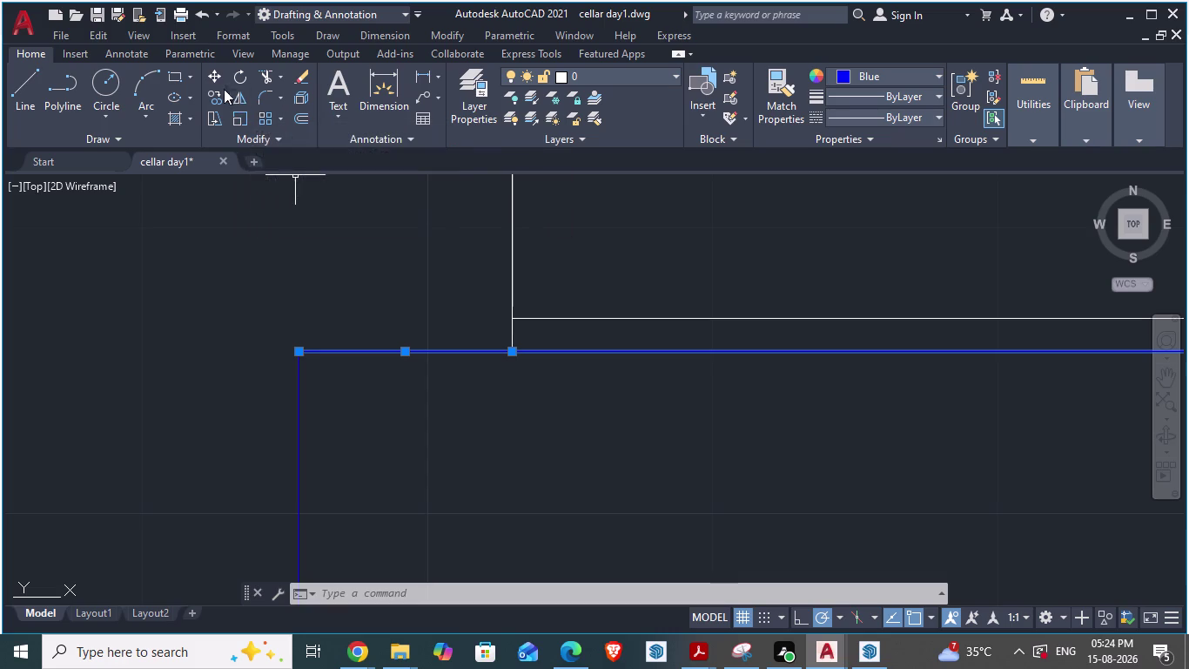
Browse the Modify panel's fillet and chamfer options without applying any tool.
click(282, 79)
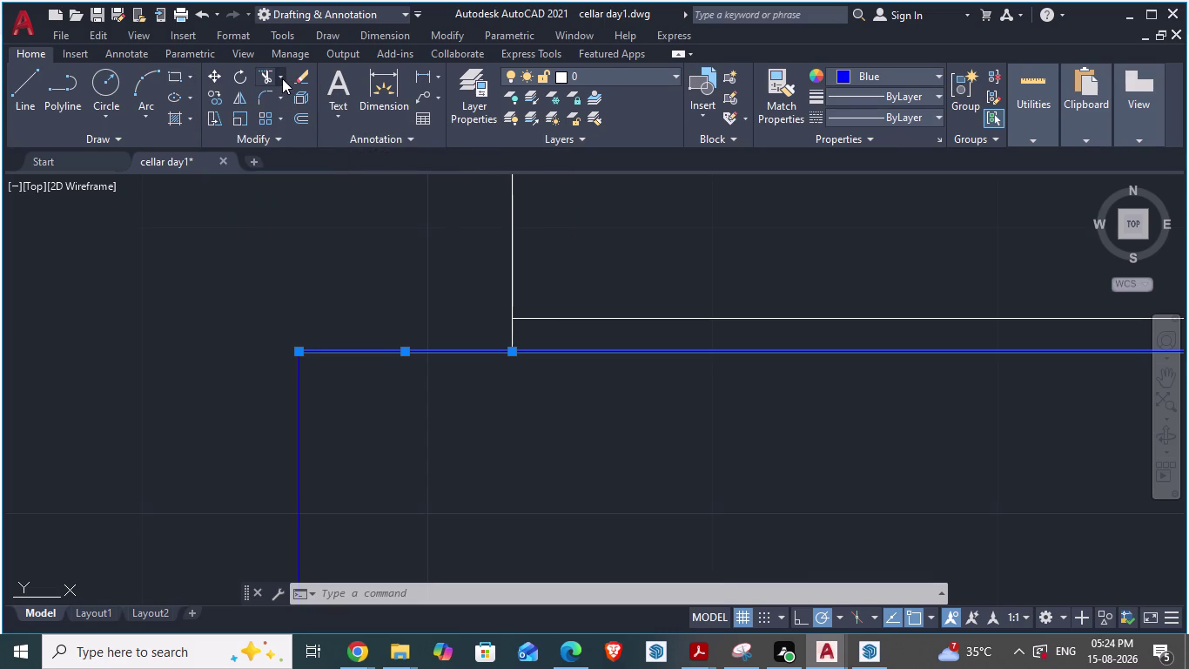
click(280, 74)
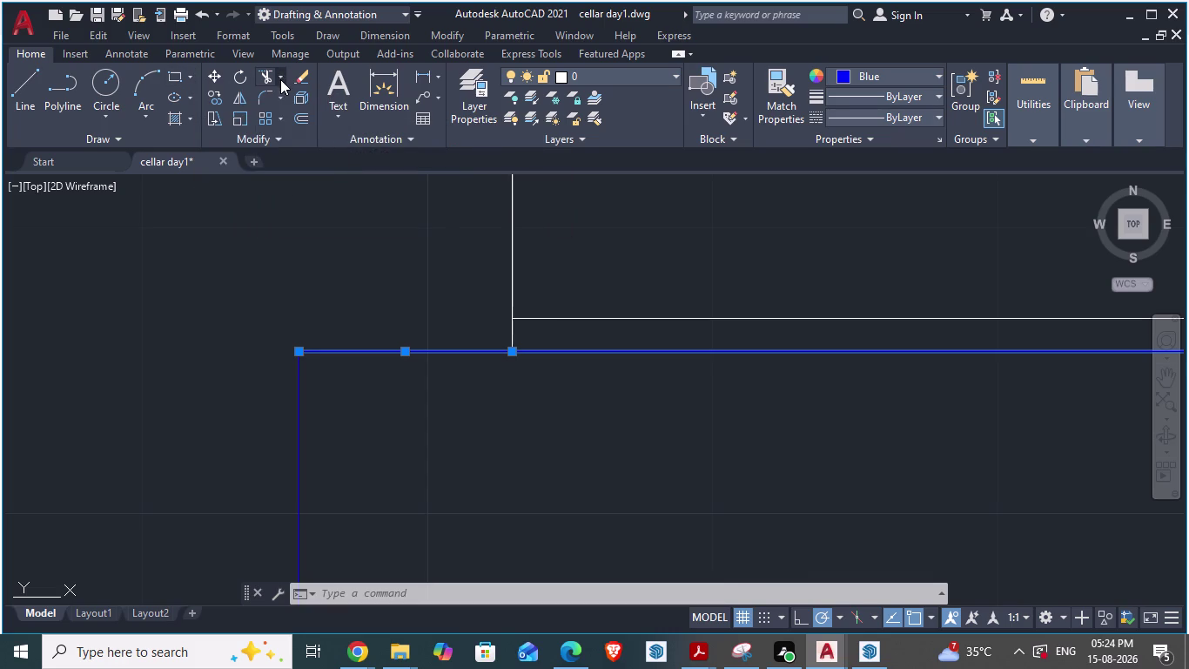
click(281, 97)
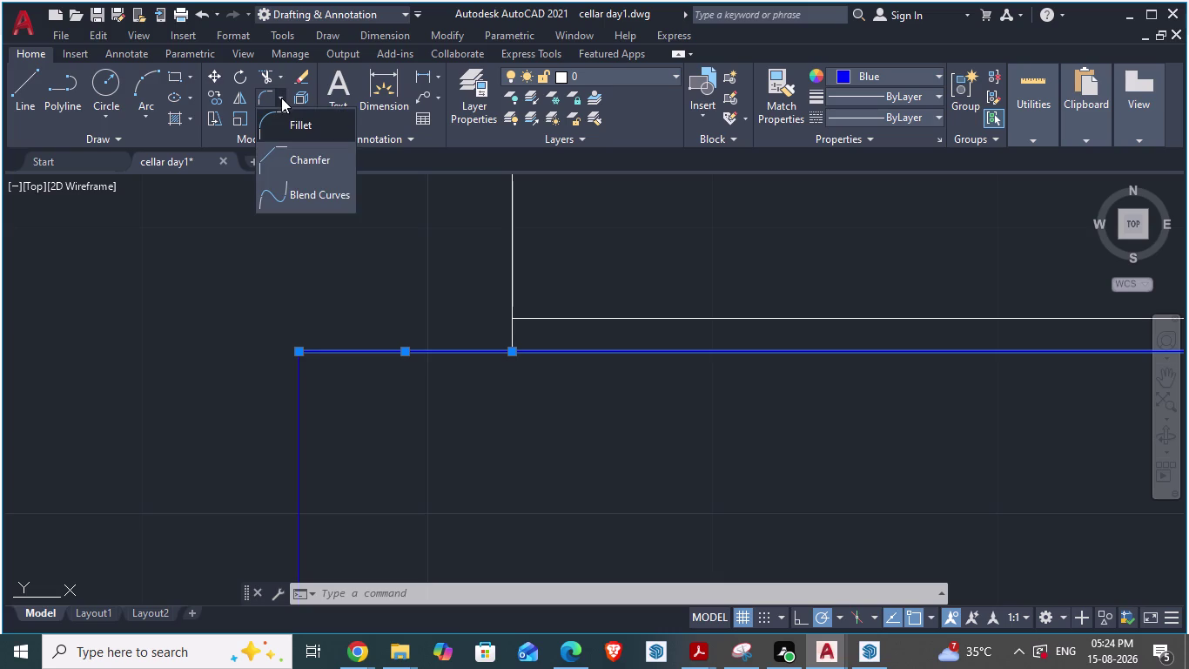
click(281, 98)
click(188, 121)
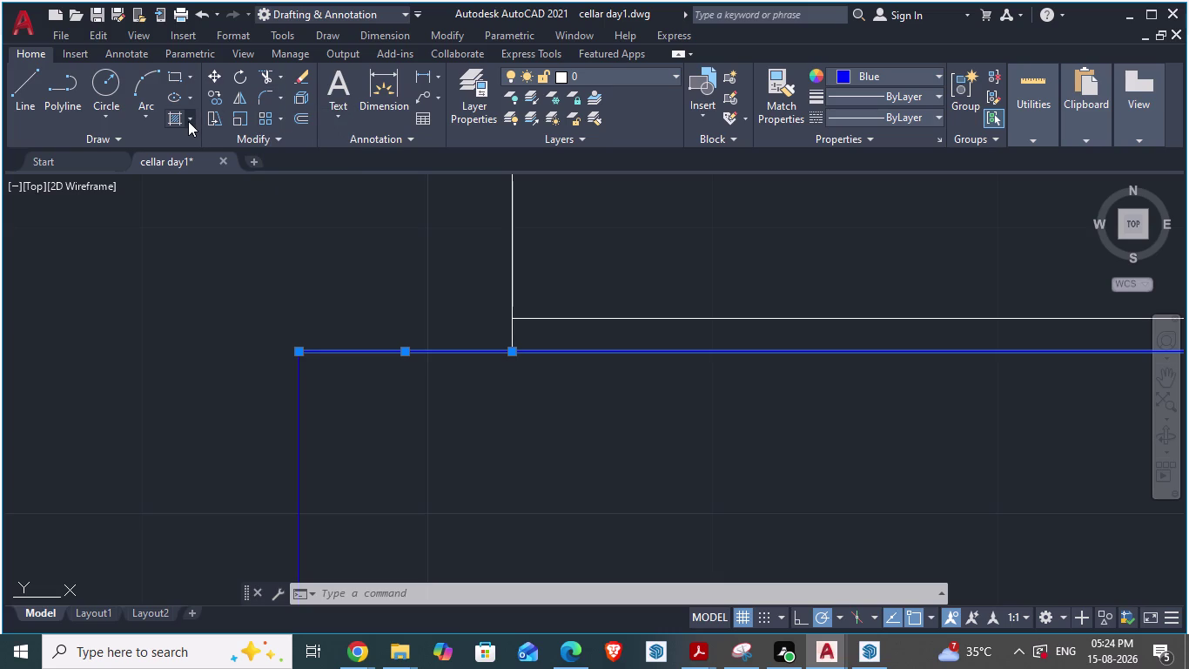
click(188, 121)
click(283, 117)
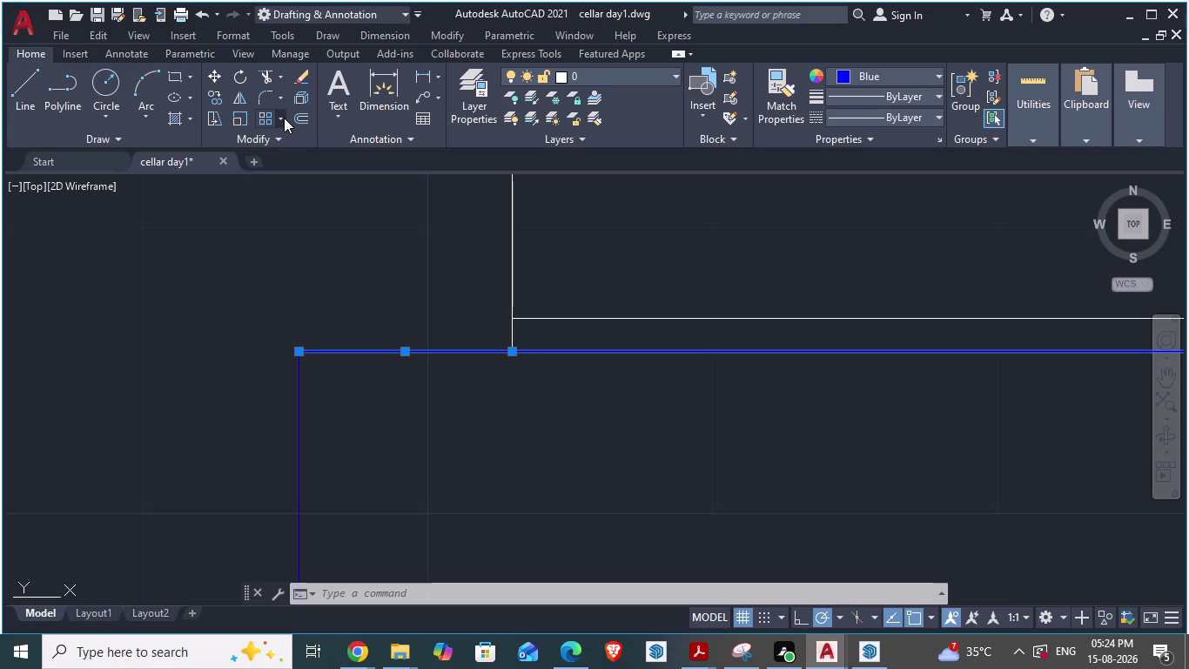
click(278, 116)
Quick-save cellar day1 with Ctrl+S, leaving the driveway outlines unfilled.
scroll(down, 3)
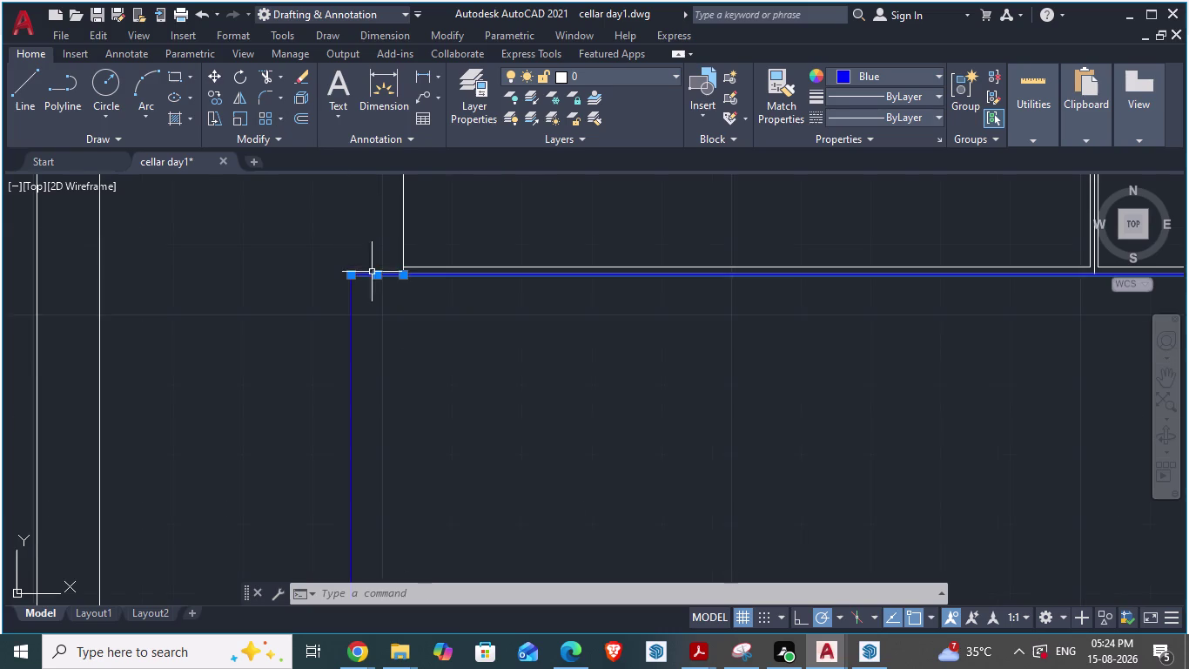
scroll(down, 3)
scroll(down, 3)
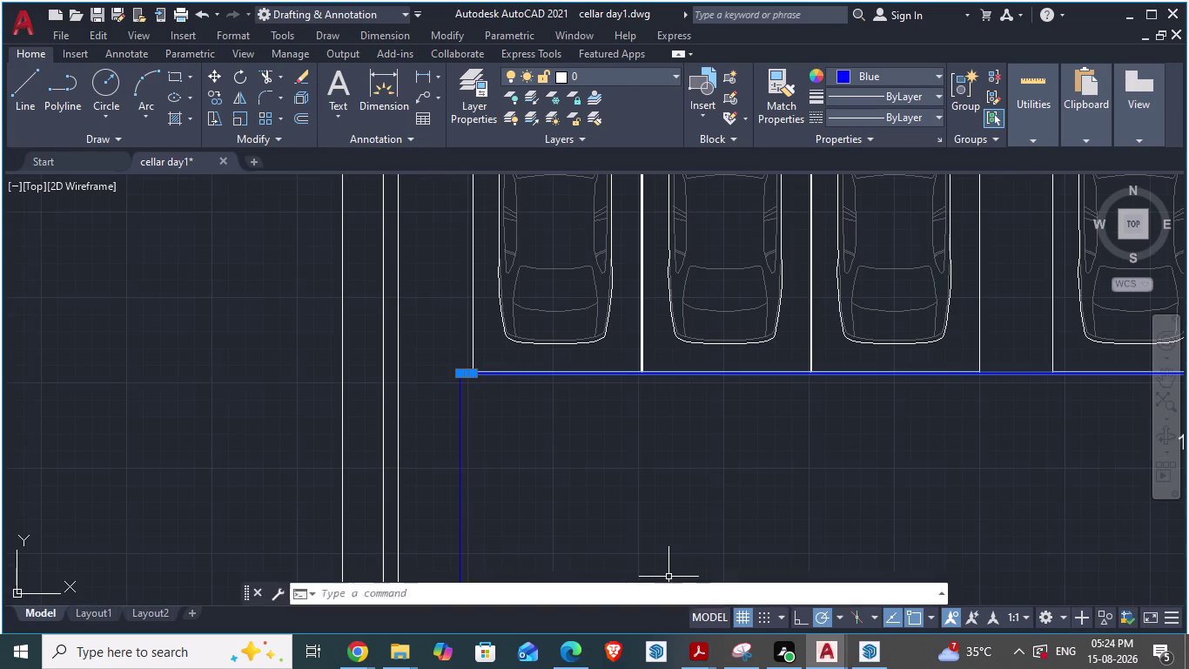
key(ctrl+s)
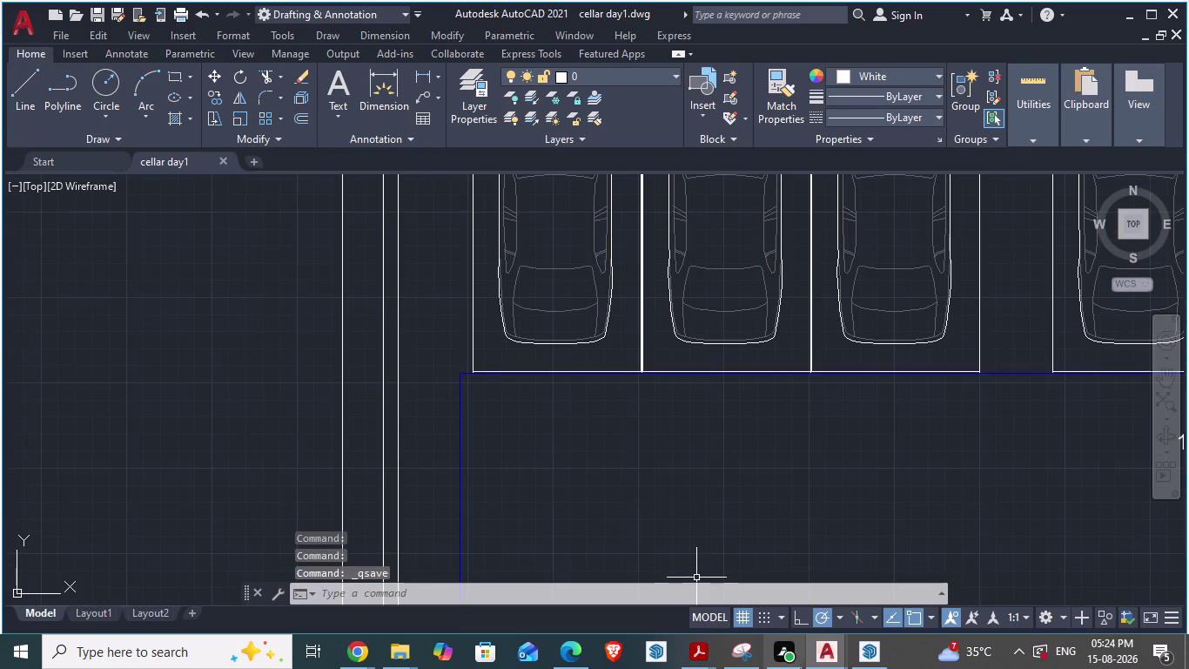